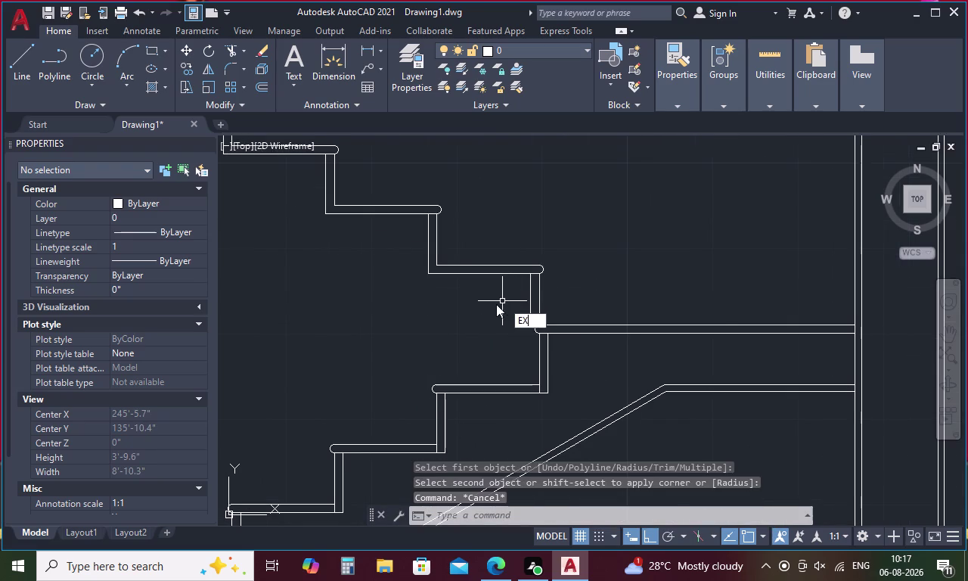
Start and cancel an initial extend attempt while repositioning the staircase view.
key(space)
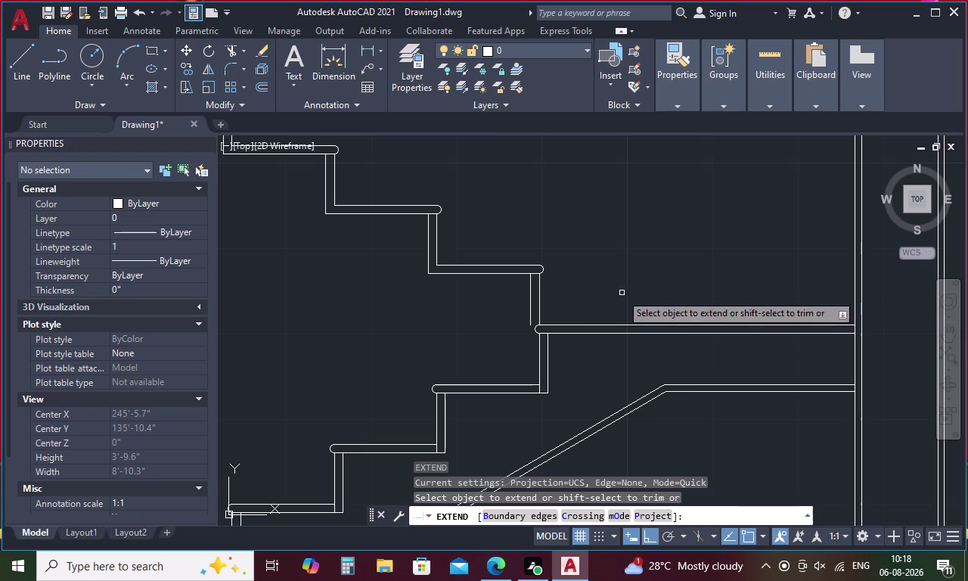
click(552, 327)
scroll(down, 3)
middle_drag(564, 267, 600, 266)
key(Escape)
Extend the first four short riser lines down to their treads with EX.
text(EX)
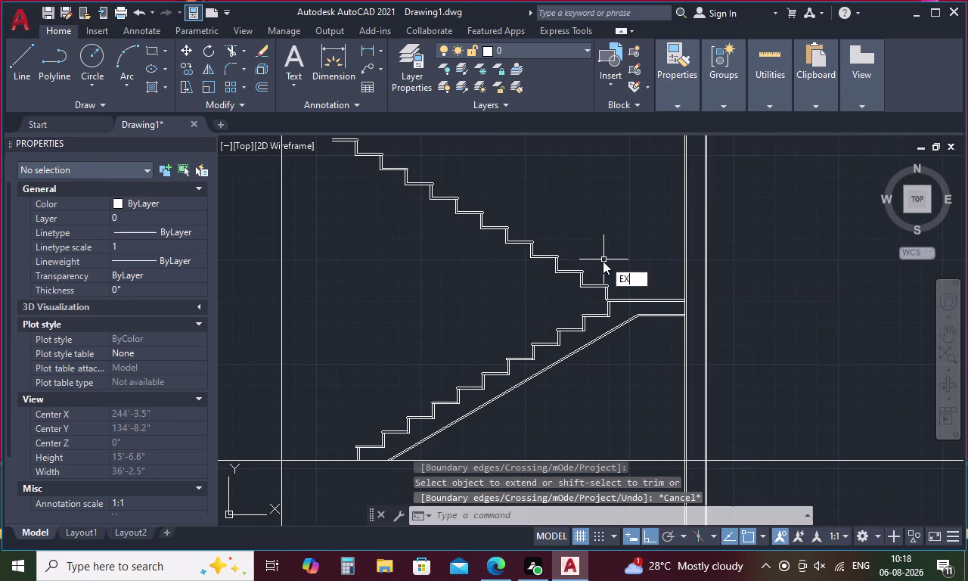
key(space)
scroll(up, 3)
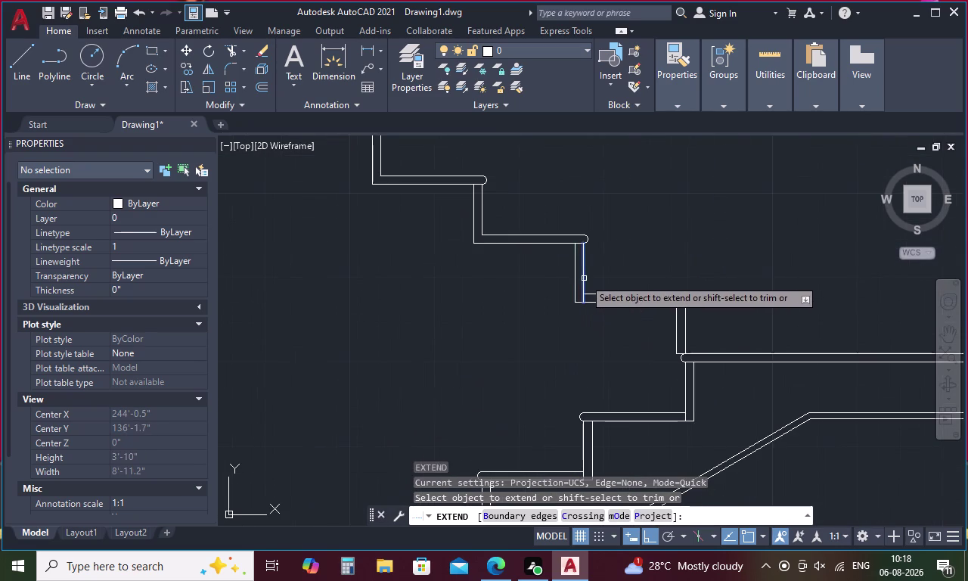
click(584, 278)
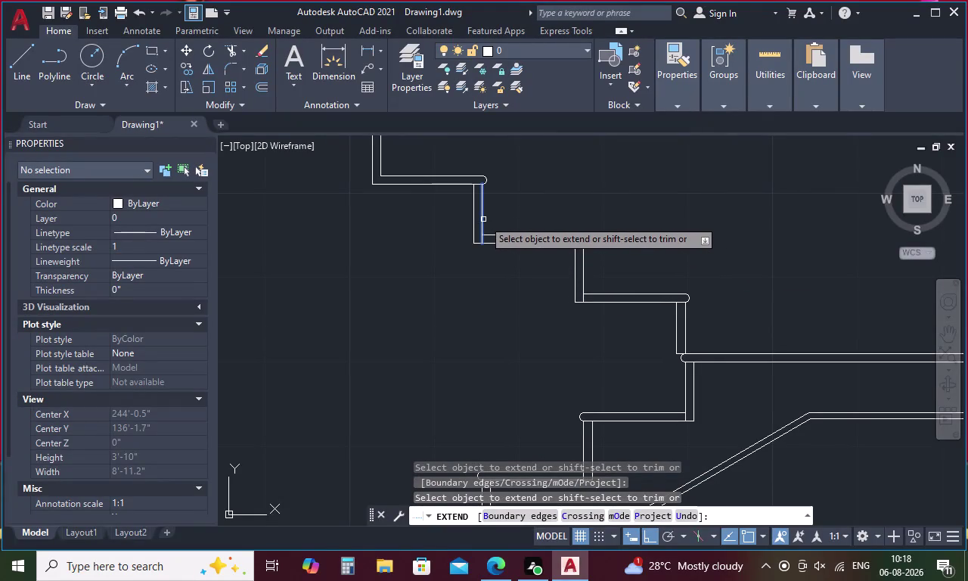
click(484, 219)
middle_drag(440, 214, 612, 322)
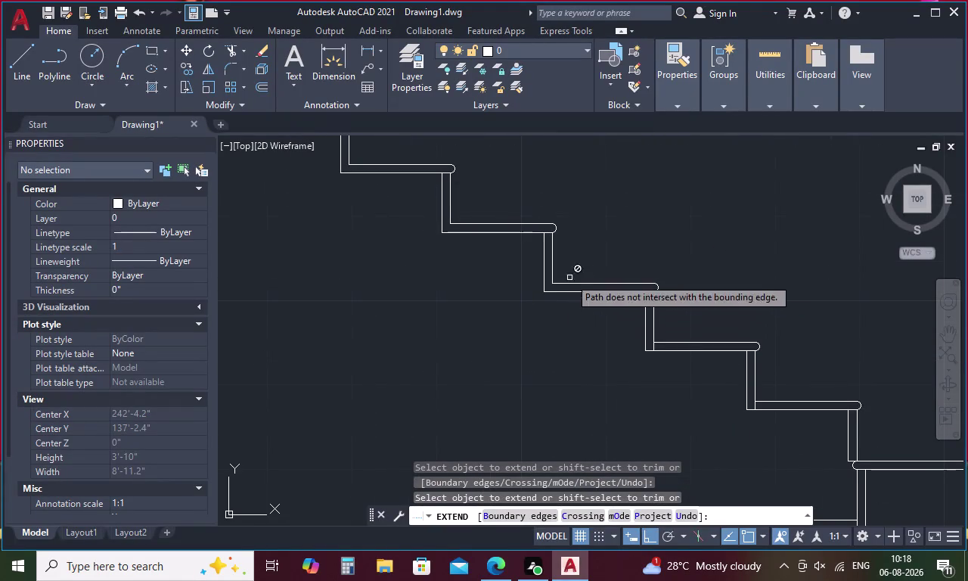
click(552, 271)
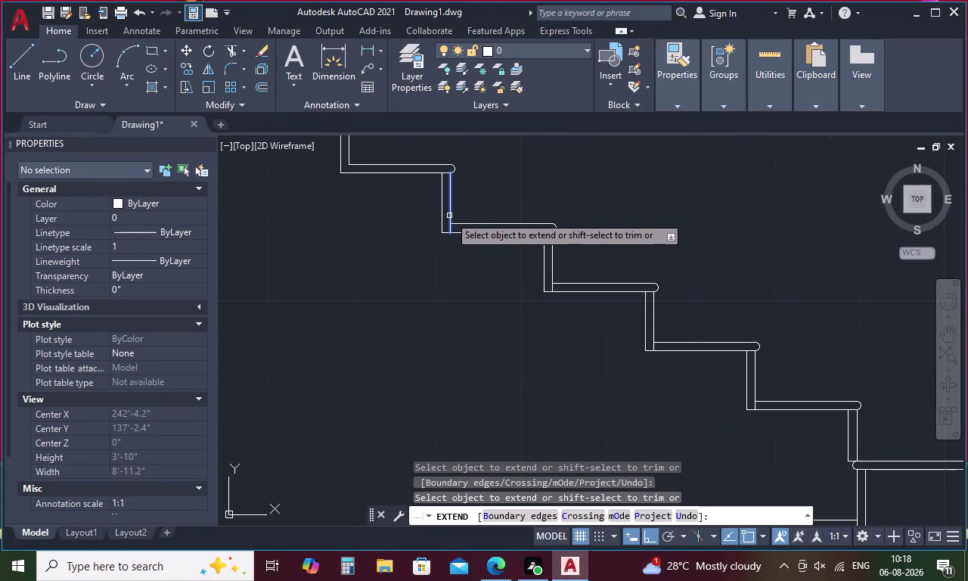
click(449, 216)
Extend the remaining upper-flight risers to the treads below them.
middle_drag(475, 204, 637, 307)
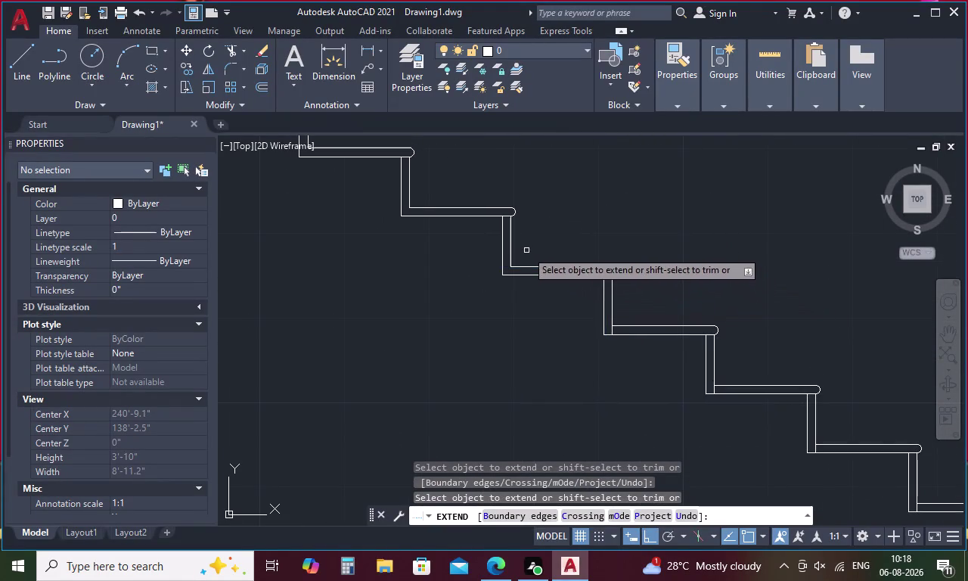
click(509, 244)
middle_drag(529, 233, 692, 290)
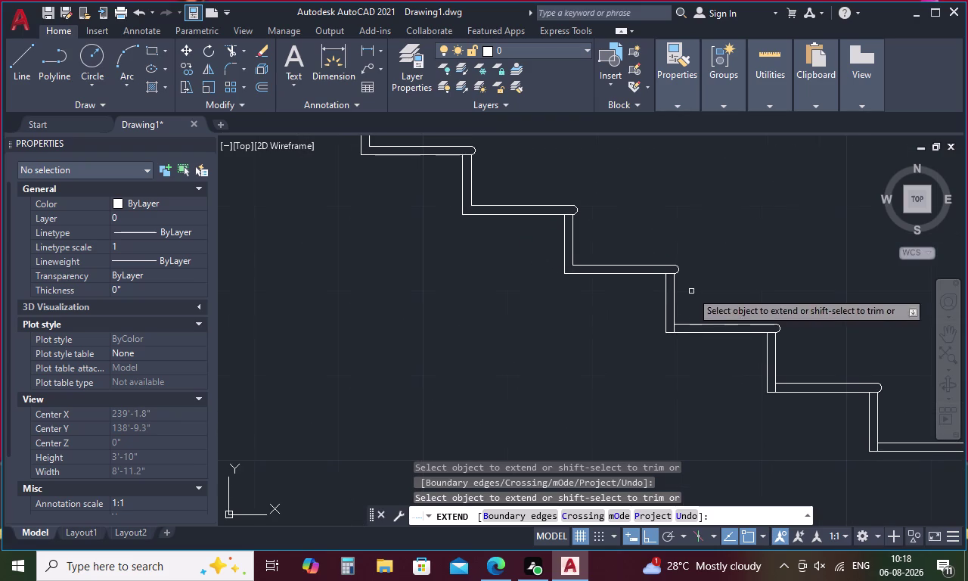
click(572, 252)
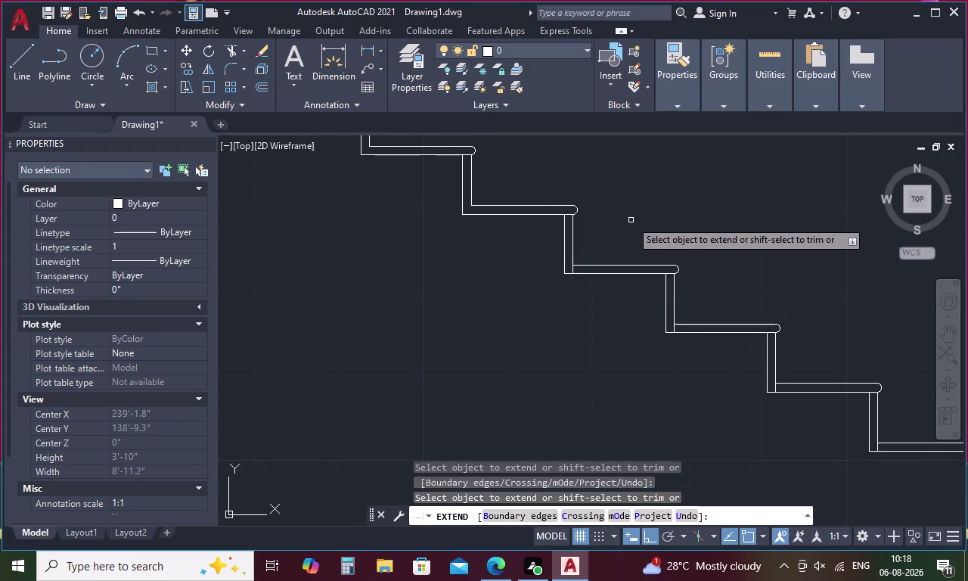
middle_drag(641, 237, 762, 331)
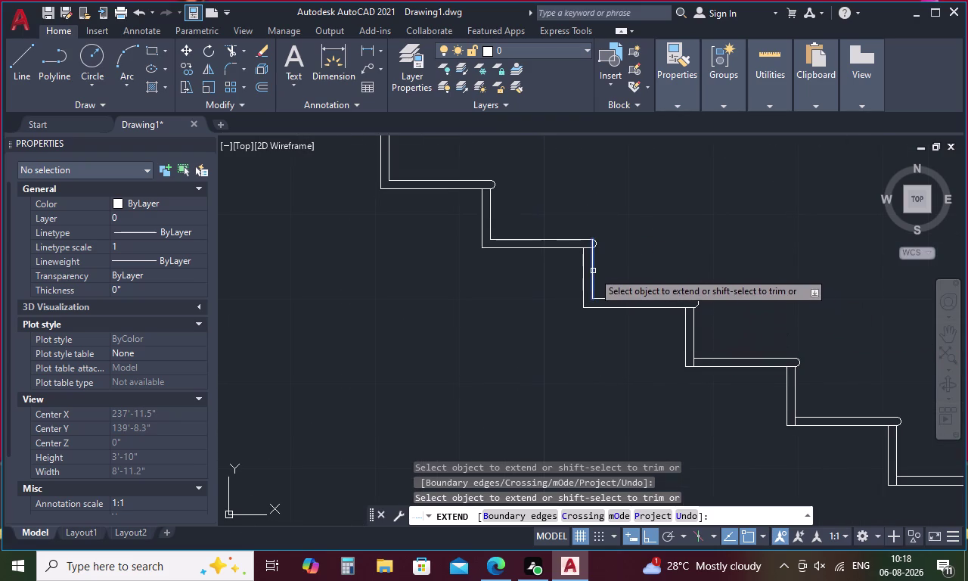
click(593, 279)
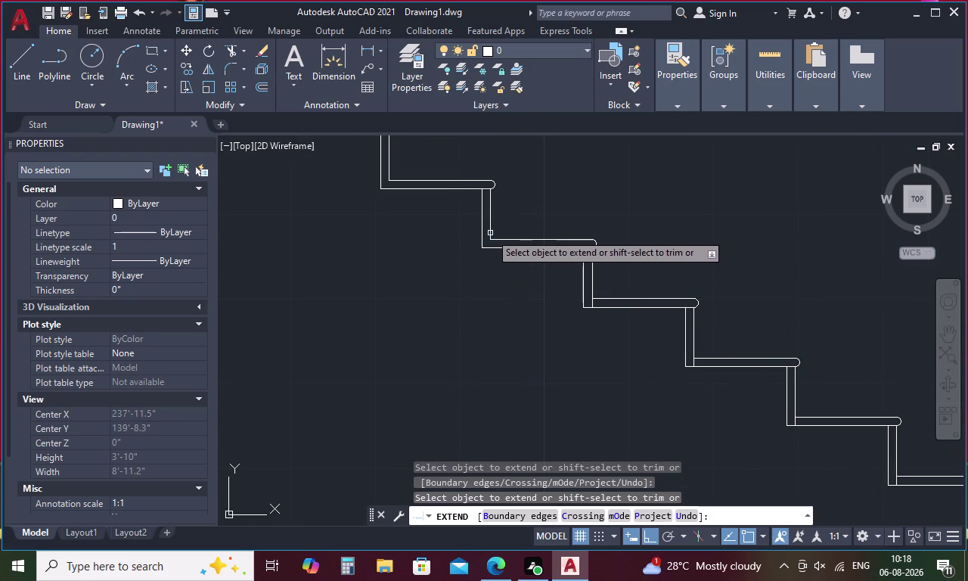
click(489, 233)
middle_drag(542, 207, 707, 331)
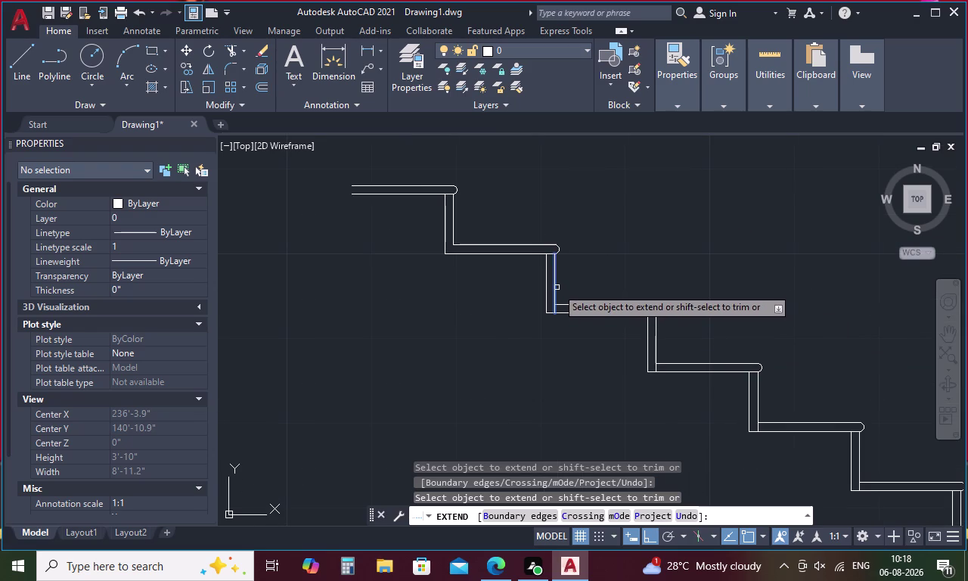
click(557, 287)
click(453, 232)
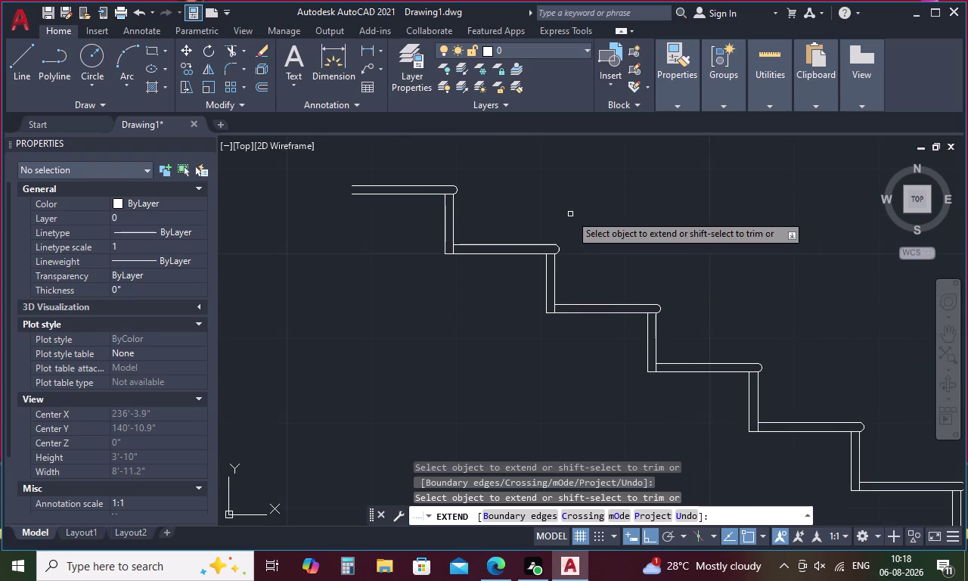
key(Escape)
scroll(down, 3)
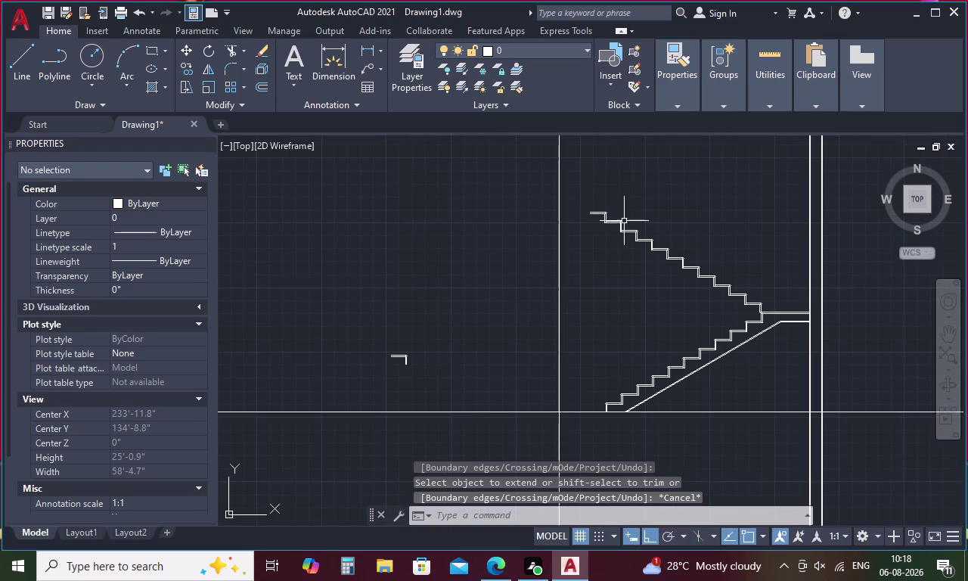
Extend both lines of the top tread left to the vertical wall line.
key(Escape)
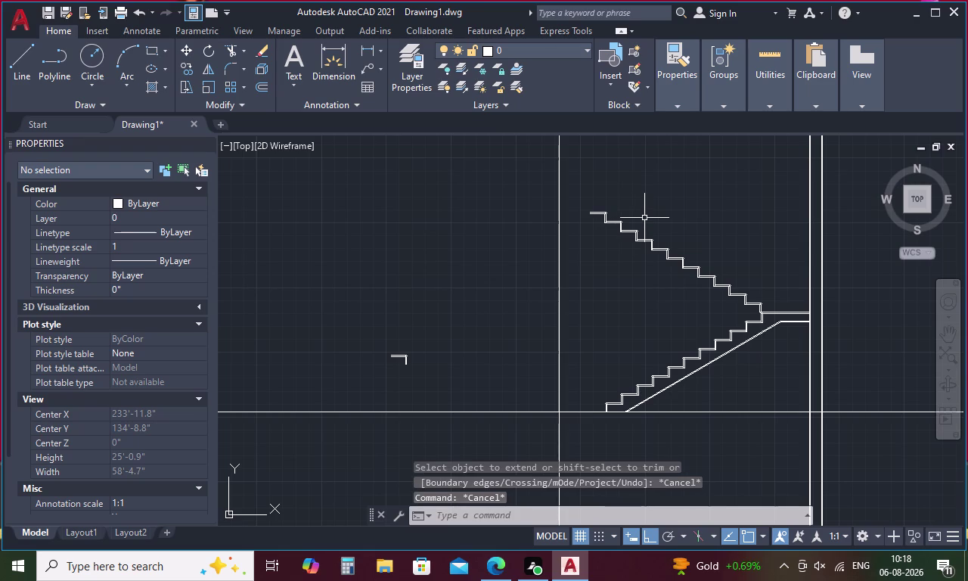
key(e)
text(X)
key(space)
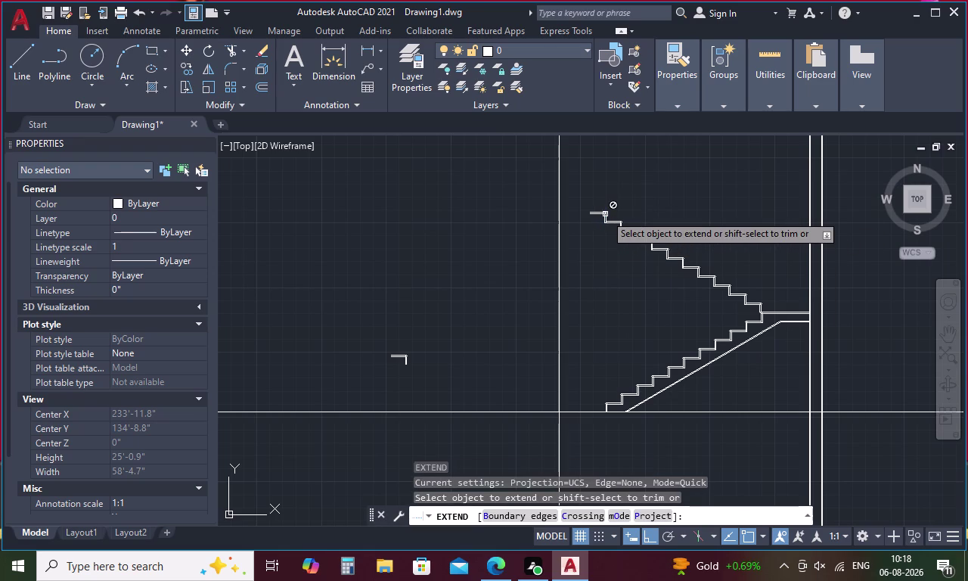
scroll(up, 3)
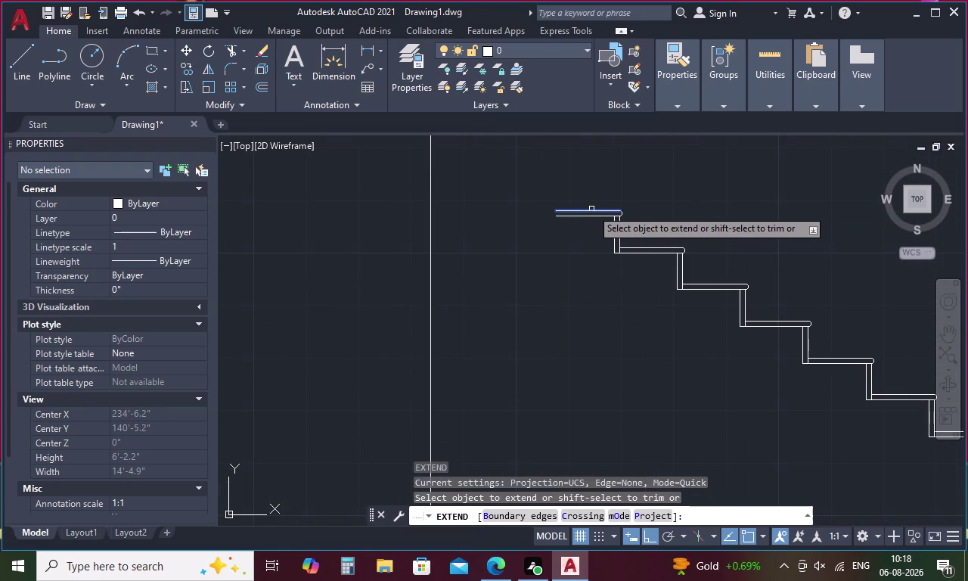
click(575, 210)
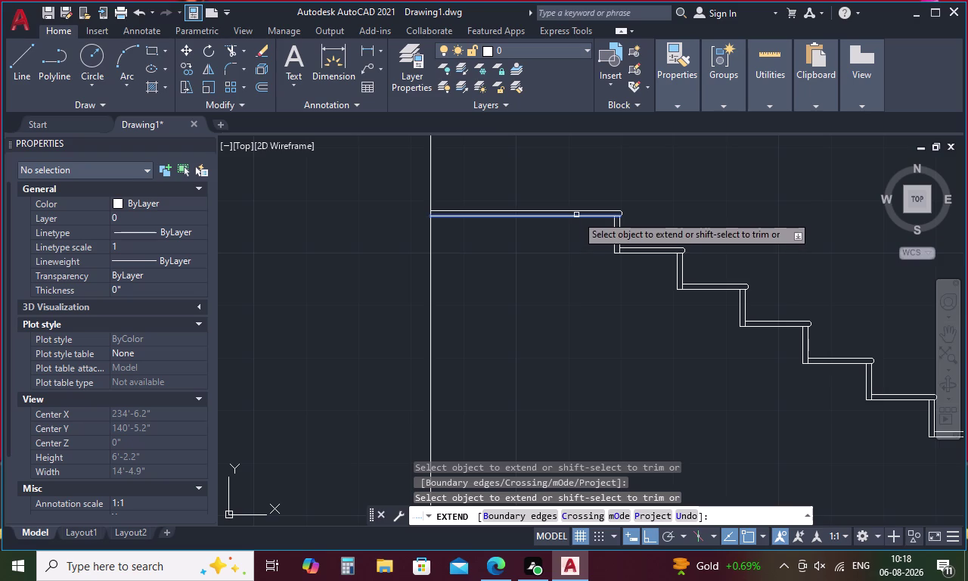
click(576, 215)
key(Escape)
key(l)
key(space)
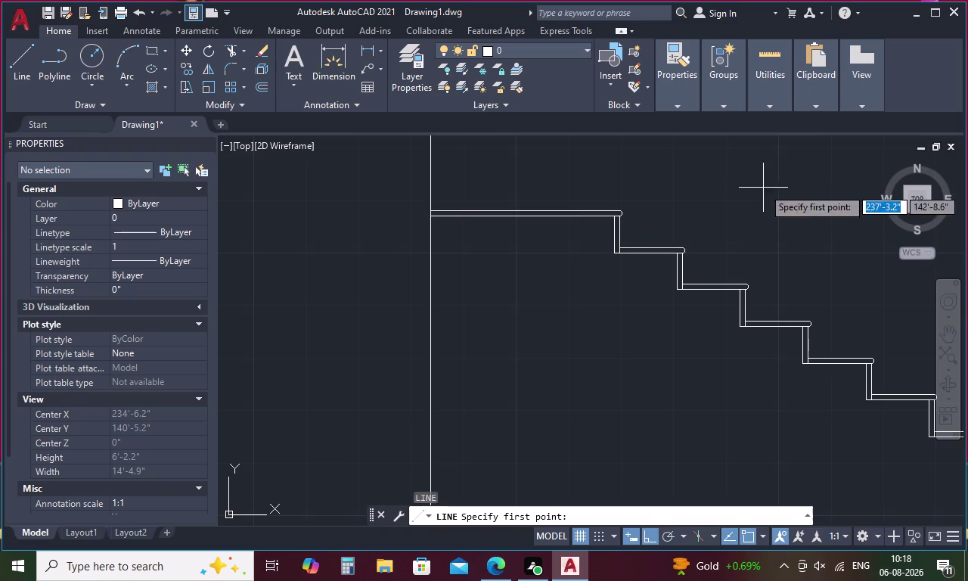
Draw a sloping underside line from the top step corner to the lower step corner.
scroll(up, 3)
click(605, 244)
scroll(down, 3)
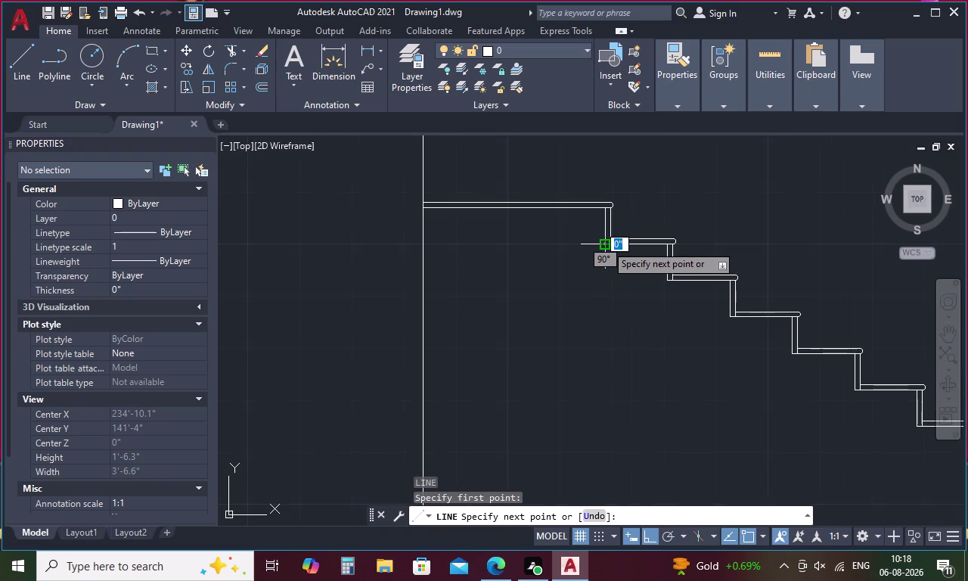
middle_drag(605, 244, 473, 214)
middle_drag(578, 266, 452, 221)
scroll(down, 3)
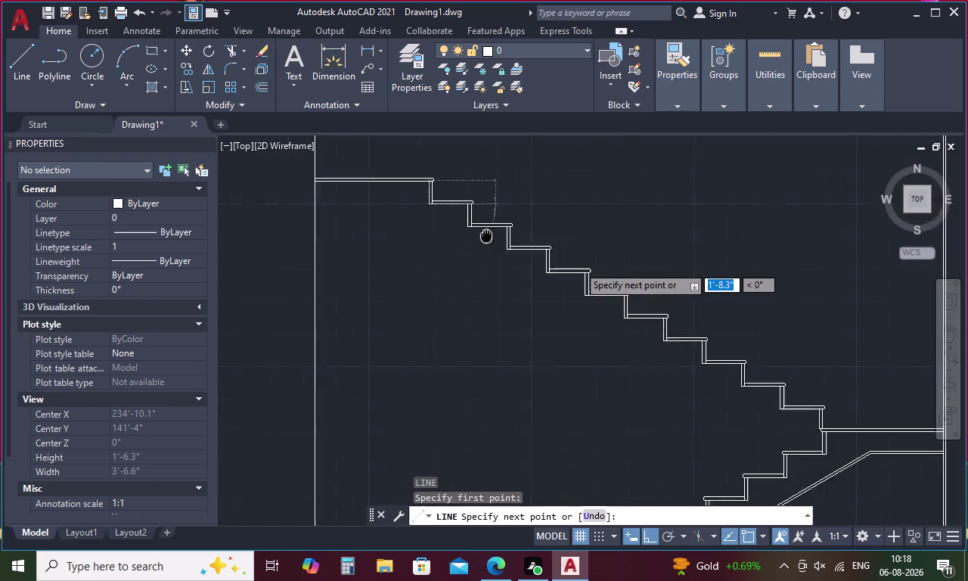
middle_drag(452, 222, 395, 198)
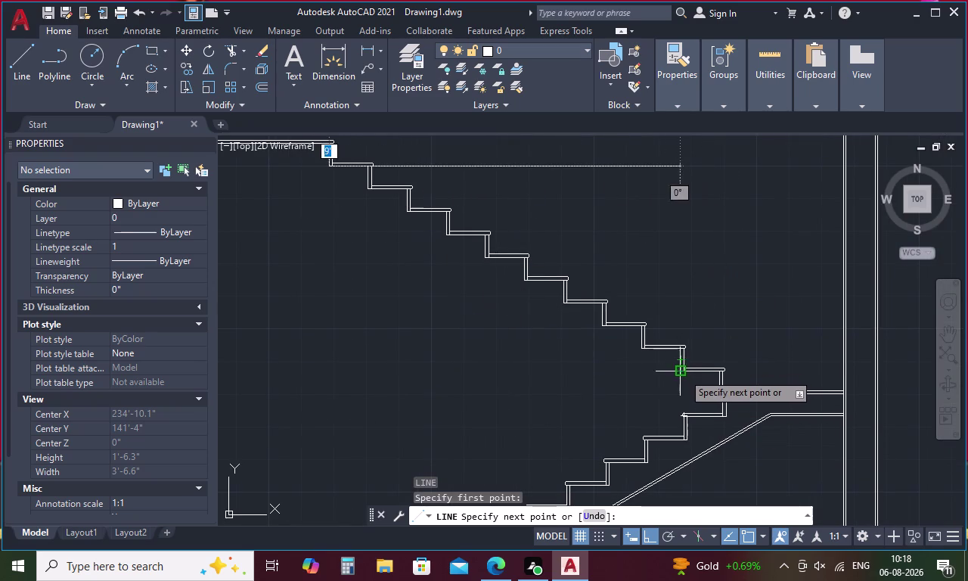
click(683, 373)
key(Escape)
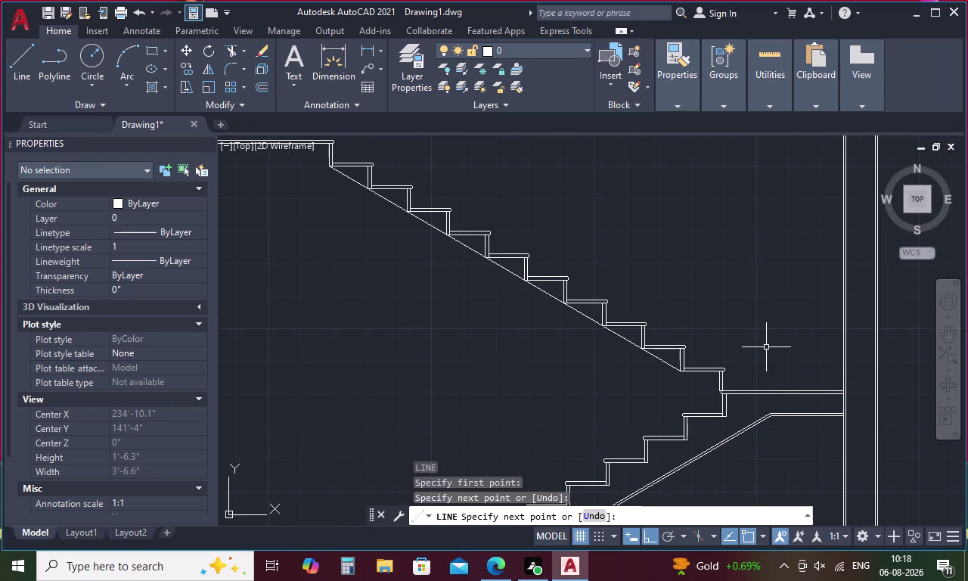
key(o)
key(space)
Offset the sloping underside line 6 inches below to give the slab thickness.
text(6)
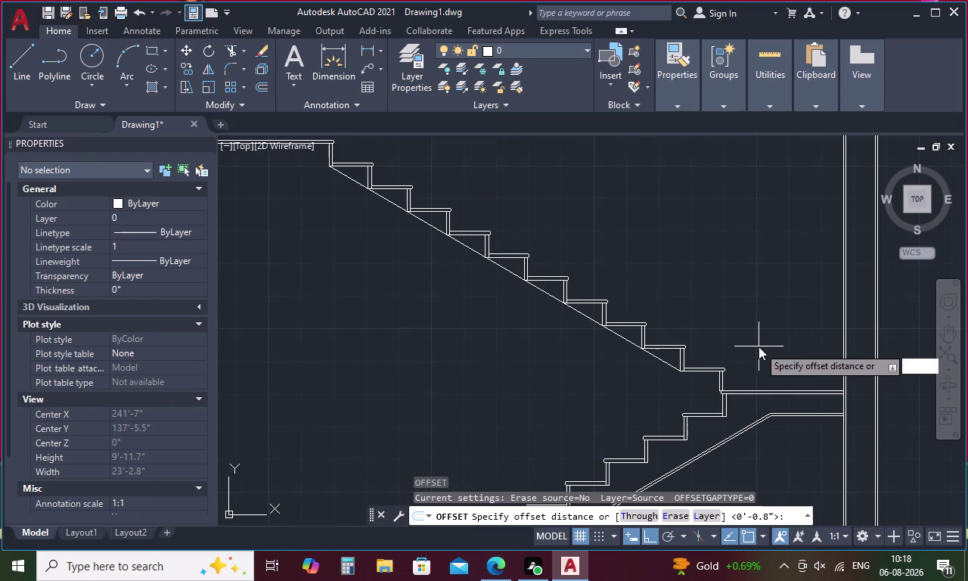
key(space)
click(630, 342)
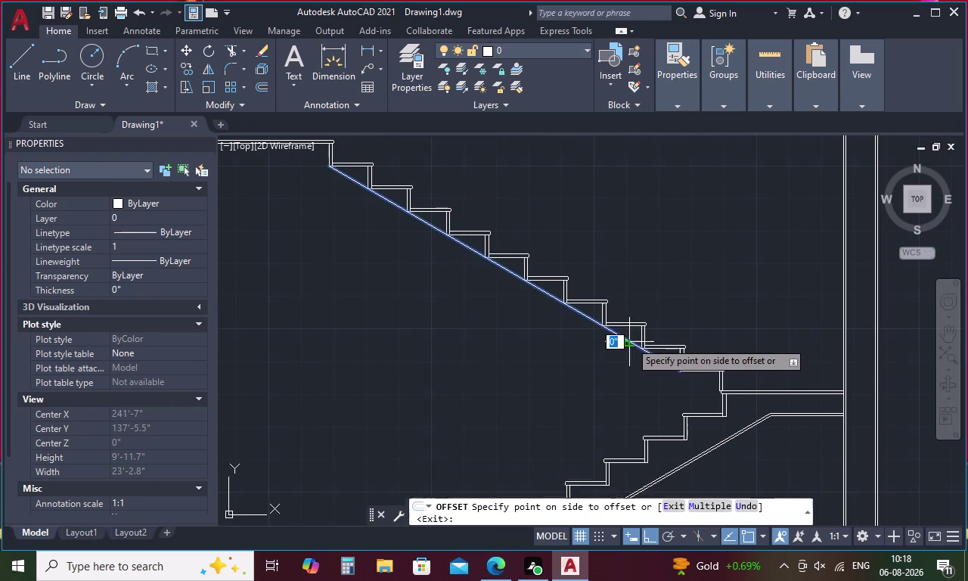
click(594, 358)
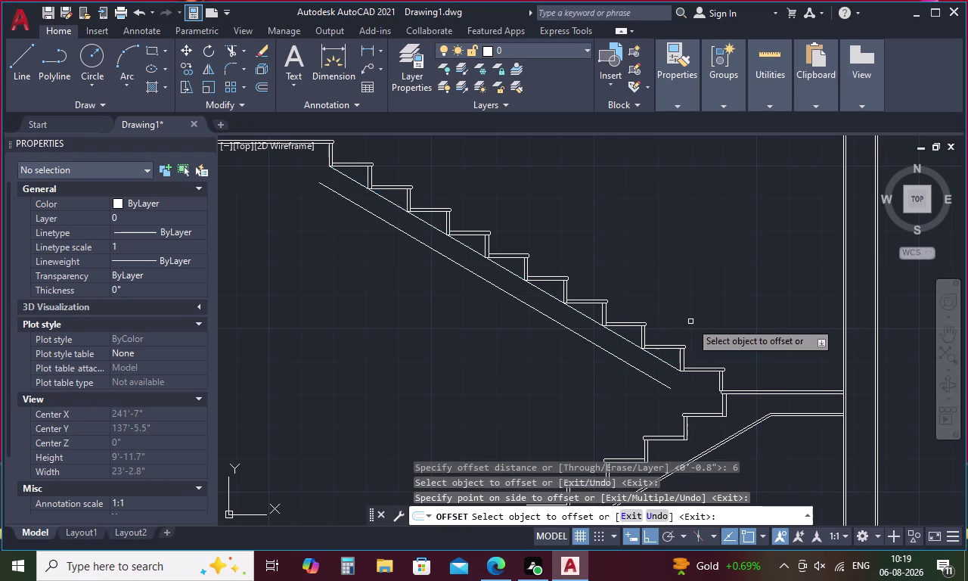
key(Escape)
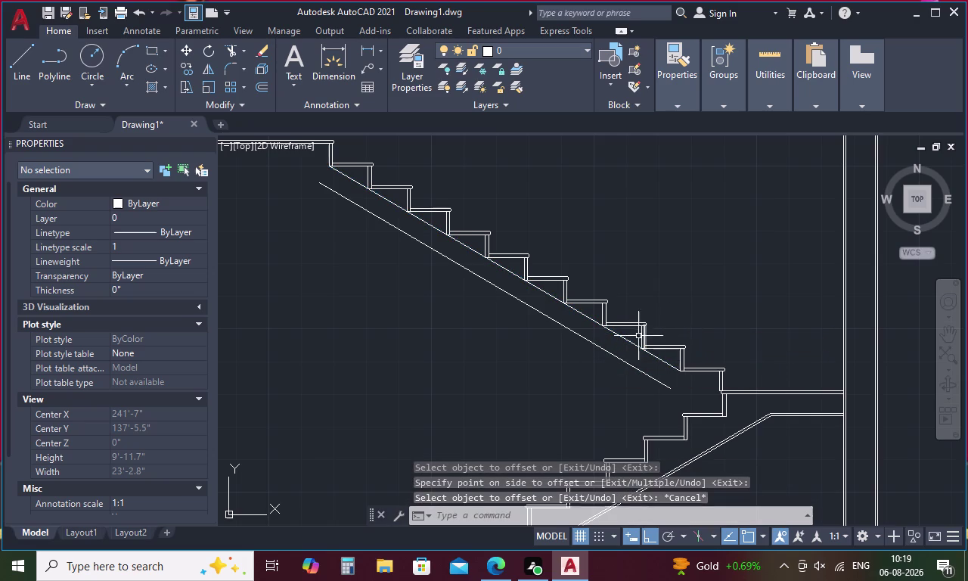
Try EXTEND, cancel it, and restart OFFSET at the 6-inch distance.
key(e)
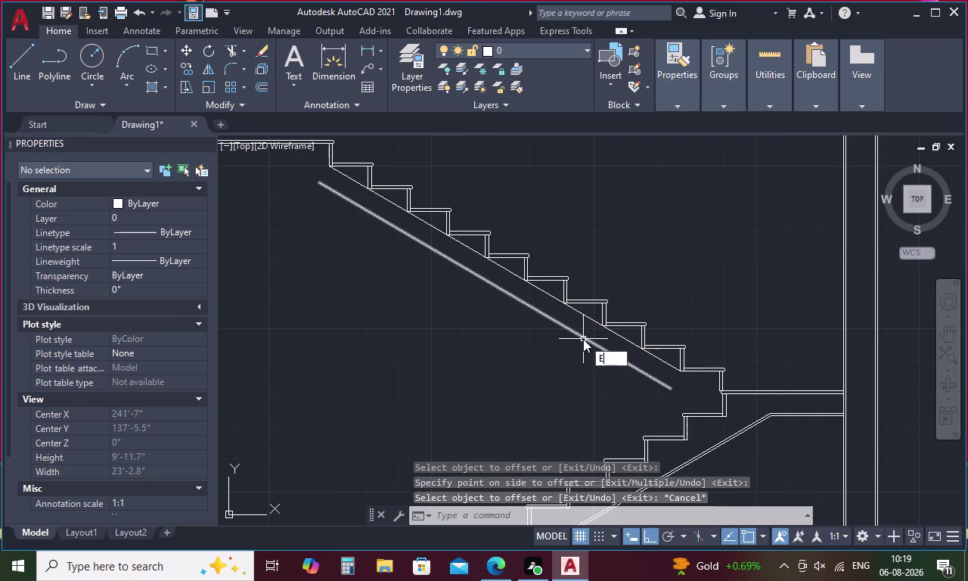
key(x)
key(space)
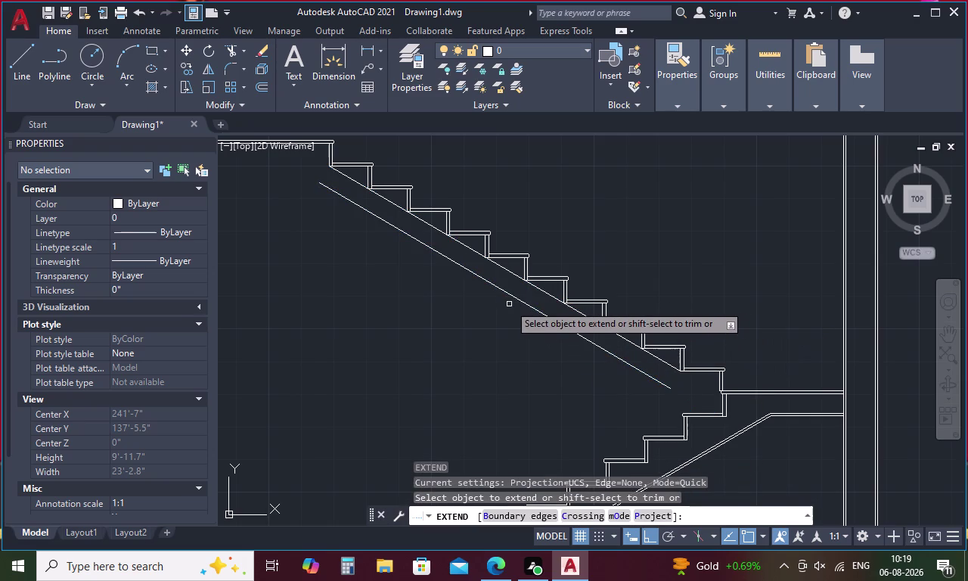
key(Escape)
key(o)
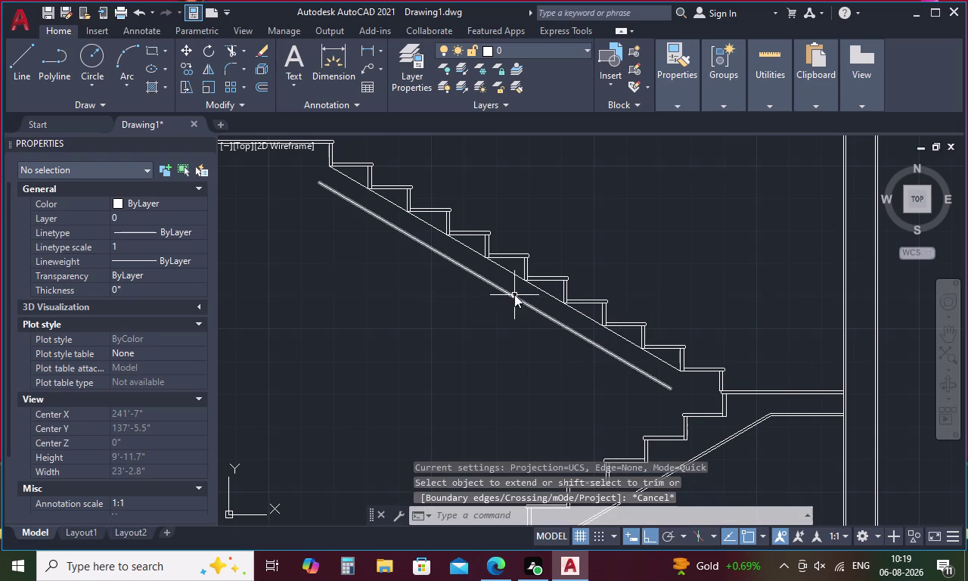
key(space)
key(space)
middle_drag(441, 304, 597, 344)
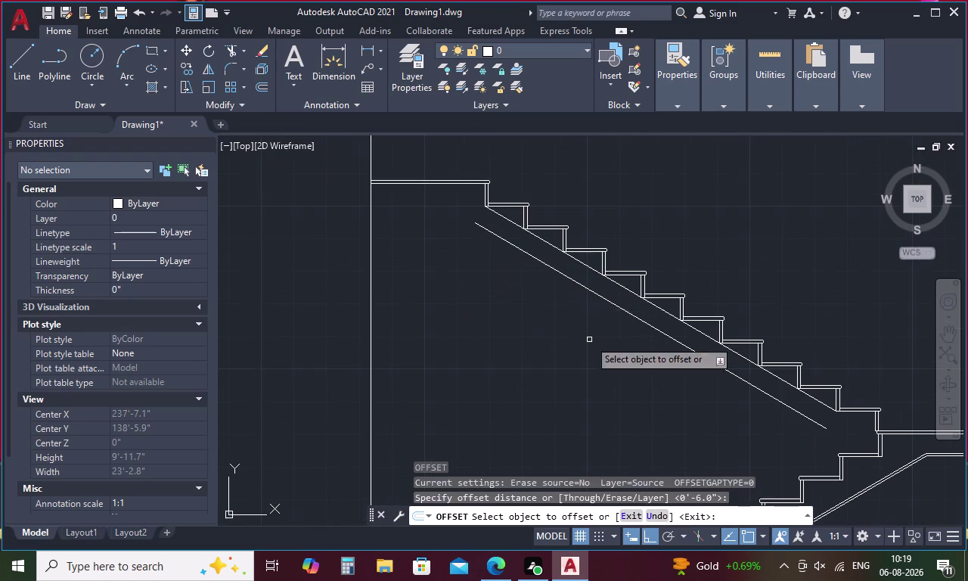
Offset the top landing line 6 inches below it for the landing slab.
click(447, 185)
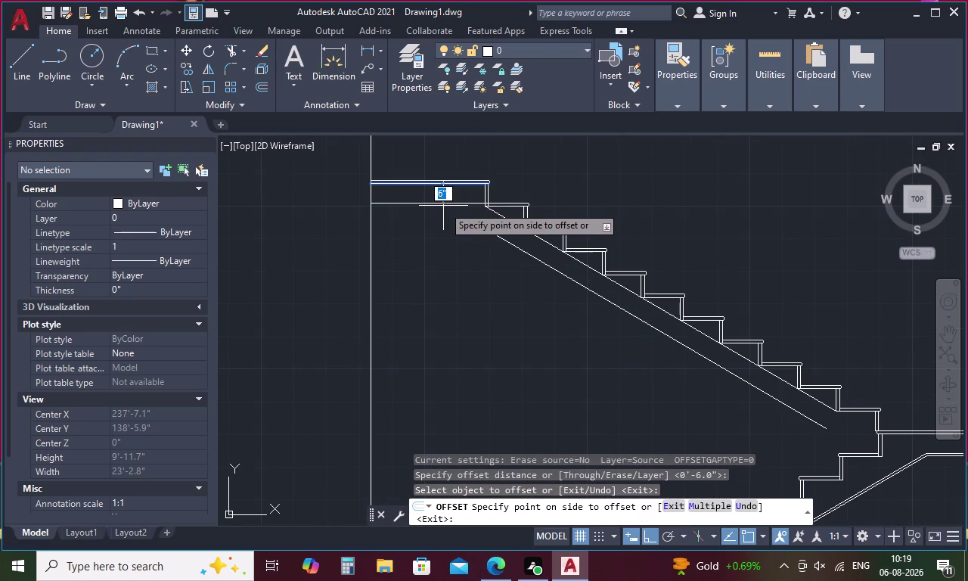
click(444, 206)
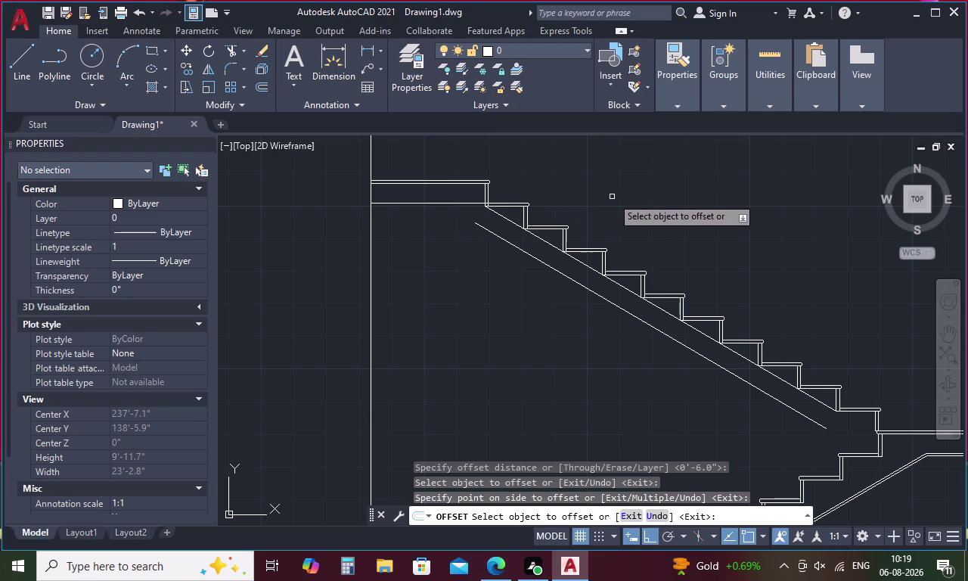
key(Escape)
Start and cancel EXTEND, then begin a new OFFSET.
text(E)
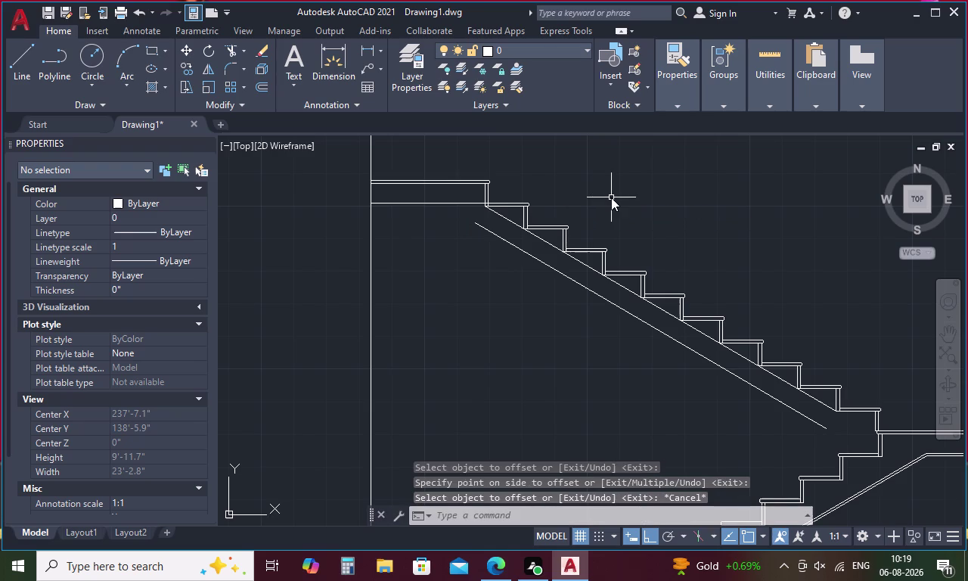
text(X)
key(space)
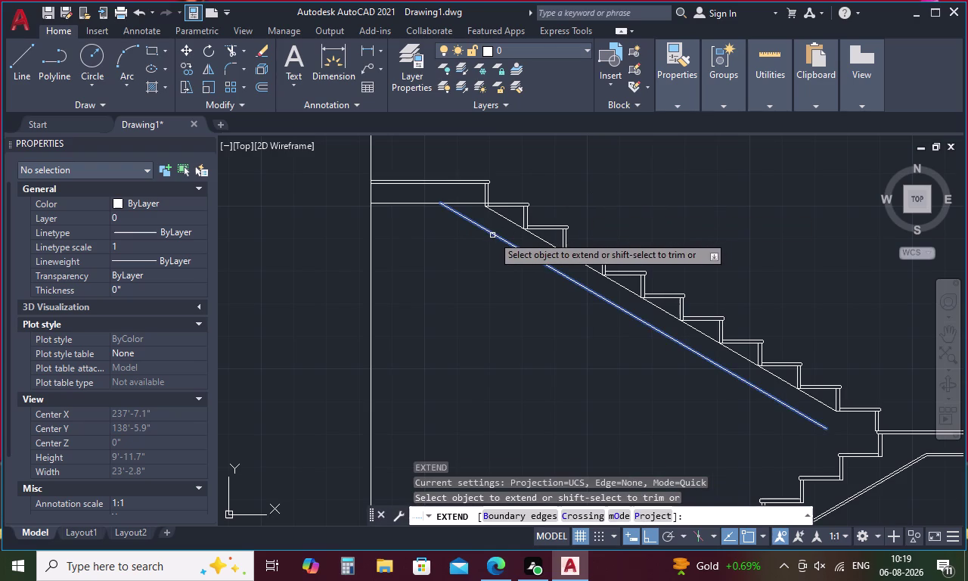
key(Escape)
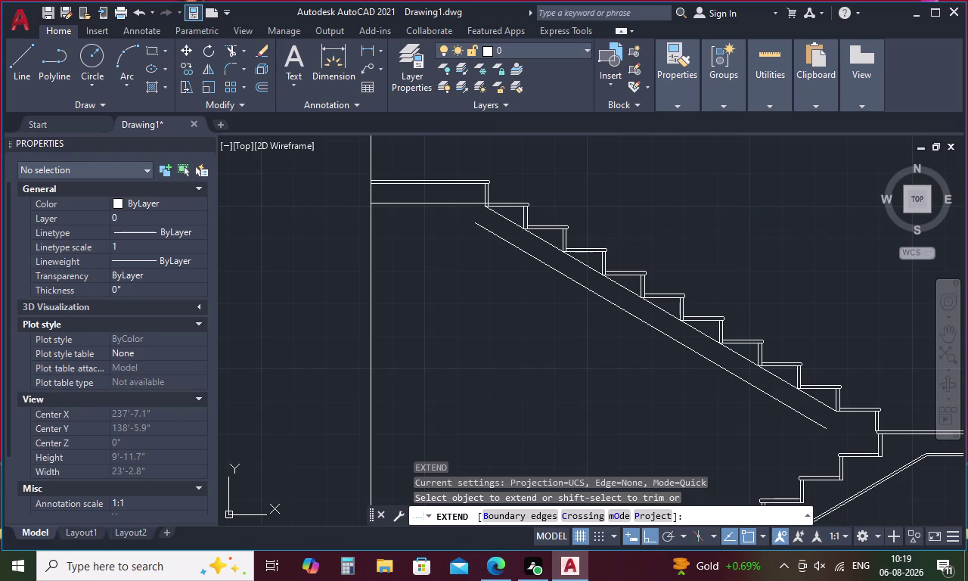
text(O)
key(space)
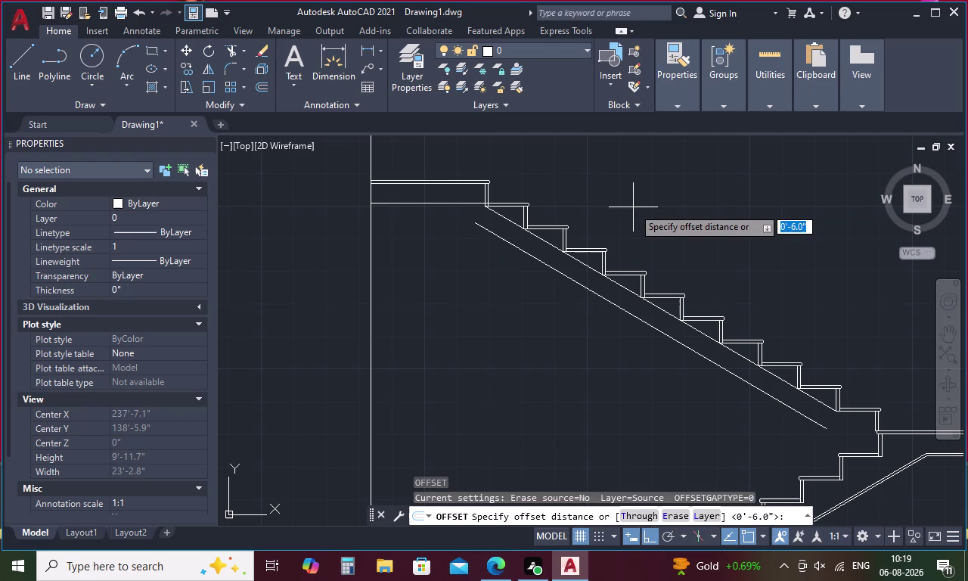
Offset the lower and upper stringer lines by 0.75 inch.
key(period)
text(75)
key(space)
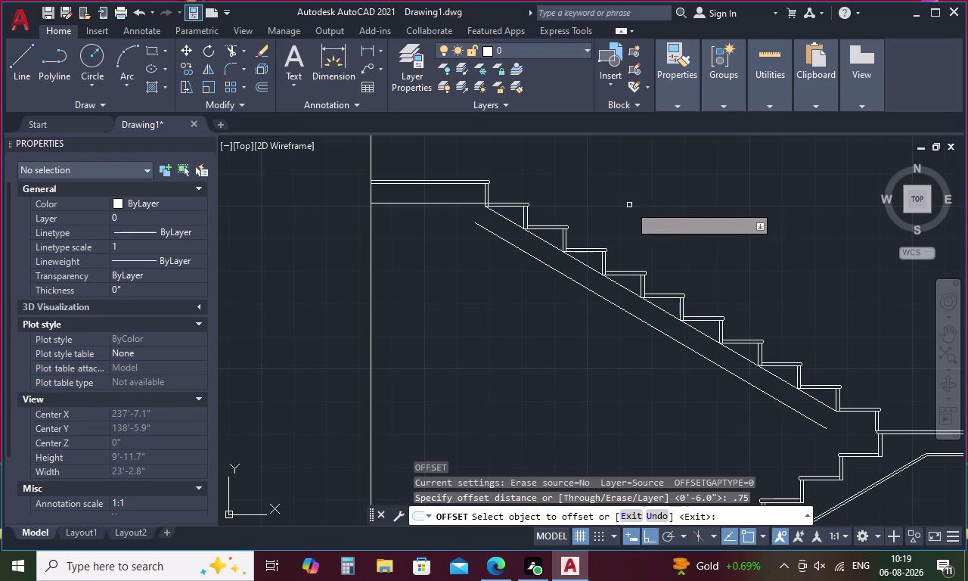
click(528, 255)
click(506, 264)
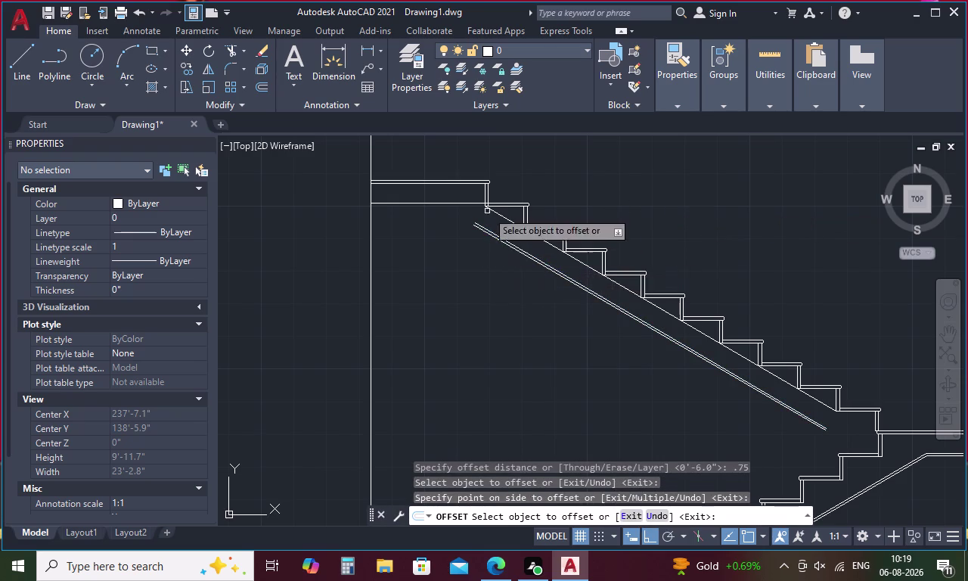
drag(462, 203, 456, 209)
click(453, 215)
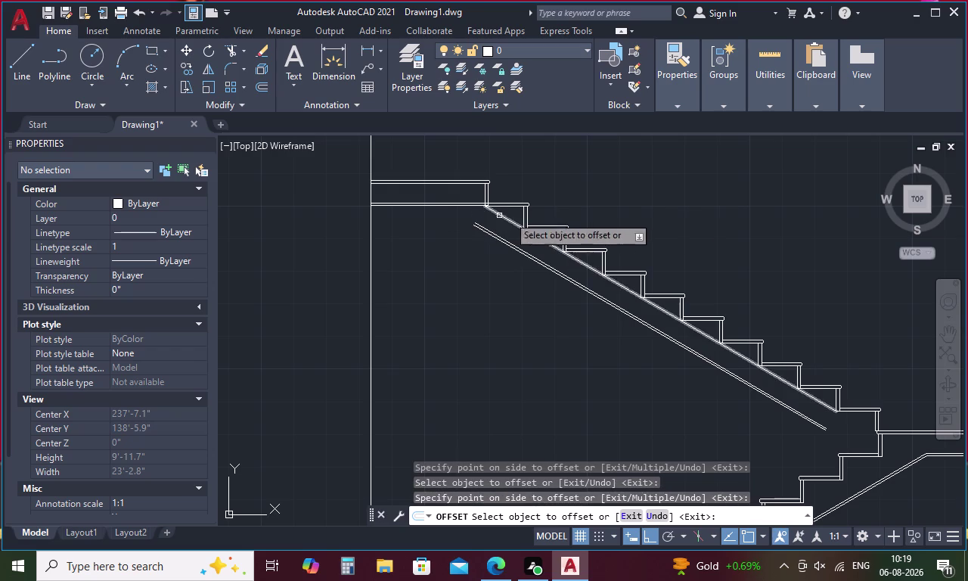
key(Escape)
key(e)
text(X)
key(space)
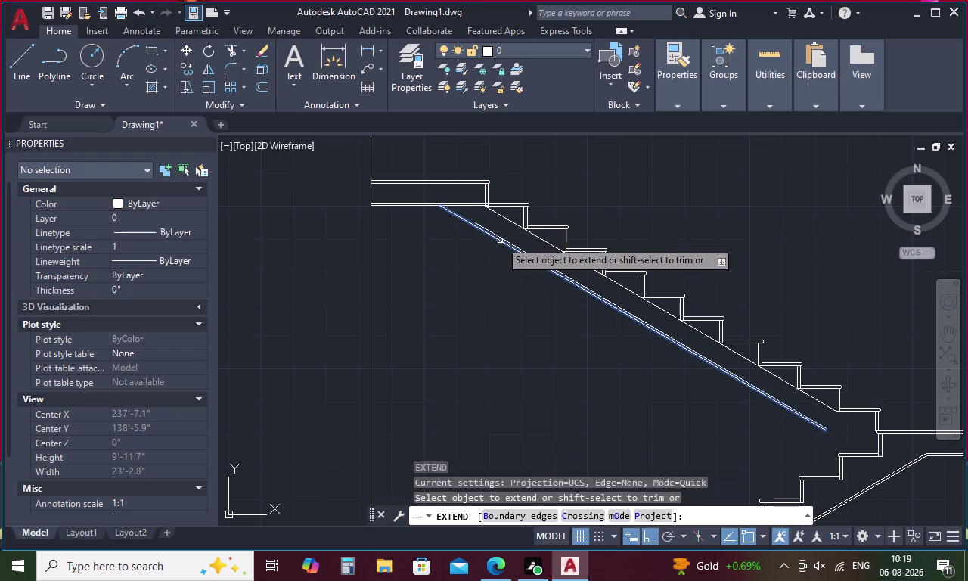
Extend the four stringer lines up to the landing, undoing an extra corner extension.
click(499, 239)
click(497, 235)
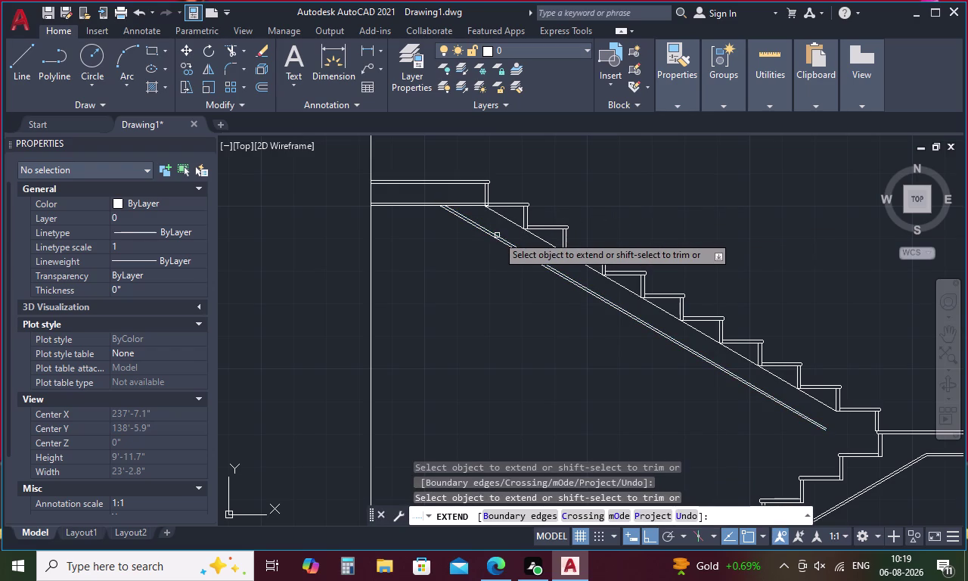
scroll(up, 3)
click(447, 209)
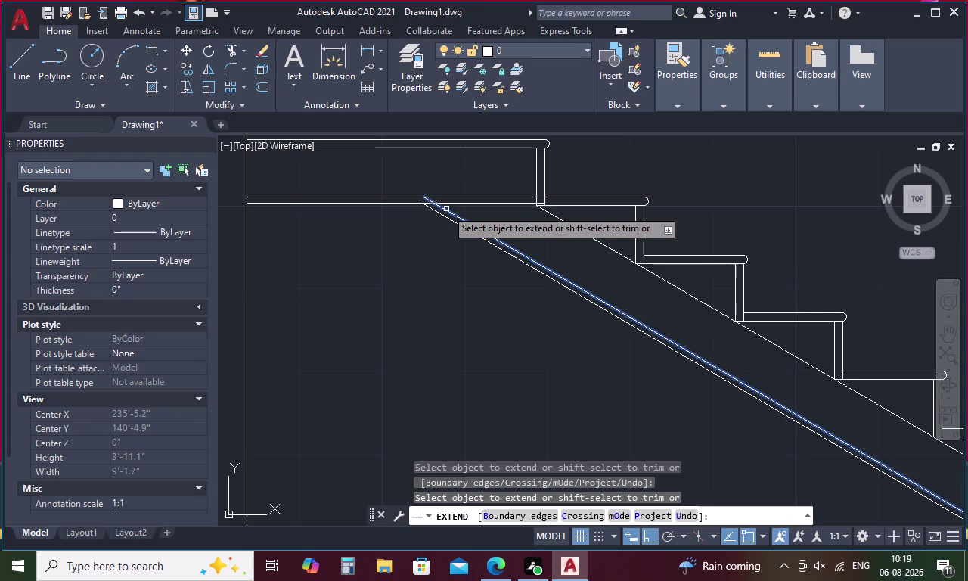
click(440, 212)
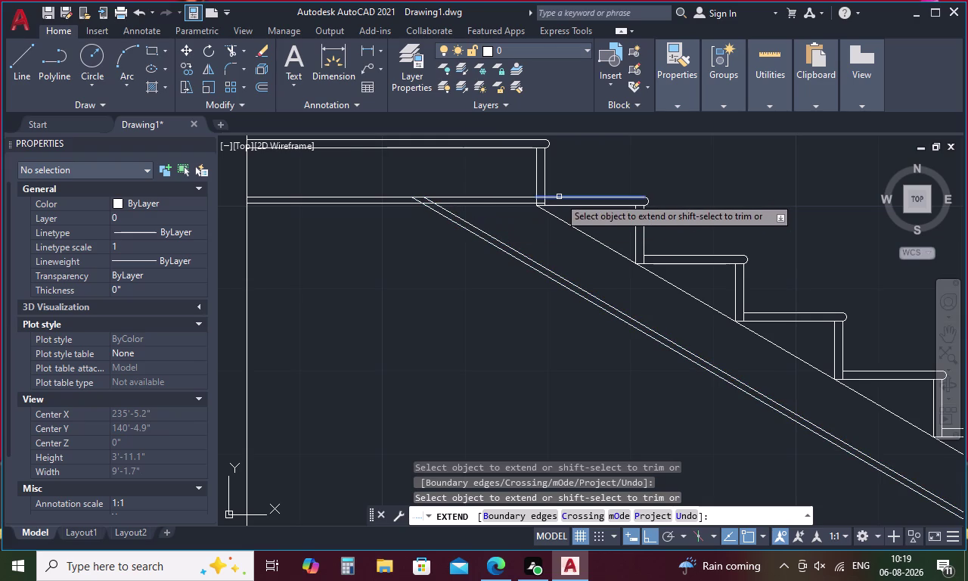
scroll(up, 3)
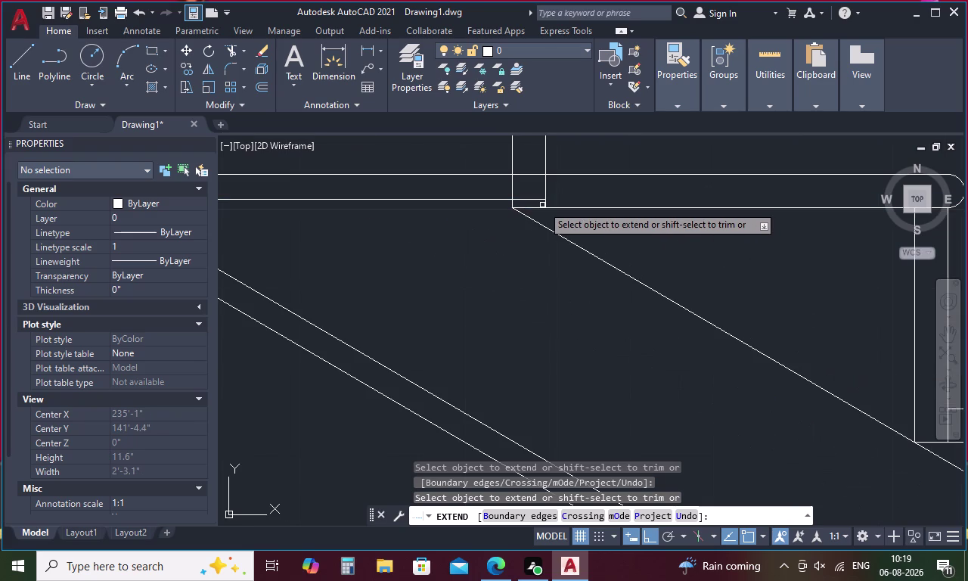
click(540, 200)
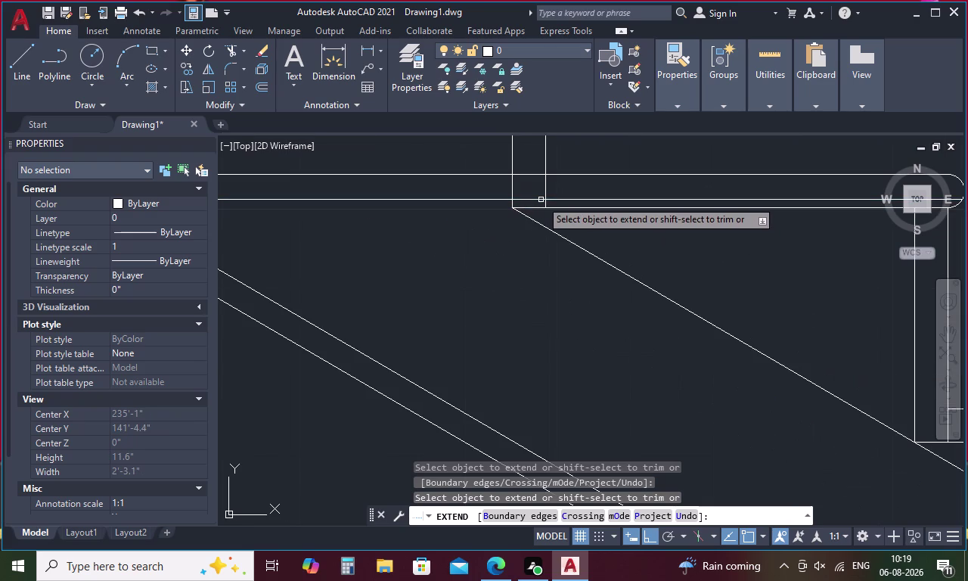
key(ctrl+z)
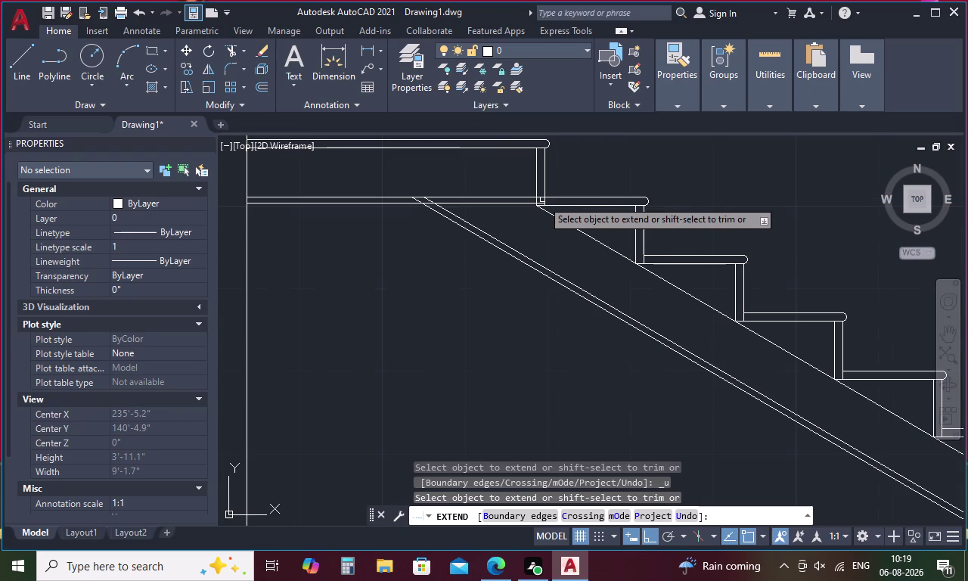
key(Escape)
Trim the overhanging stringer stubs at the landing corner with TR.
text(TR)
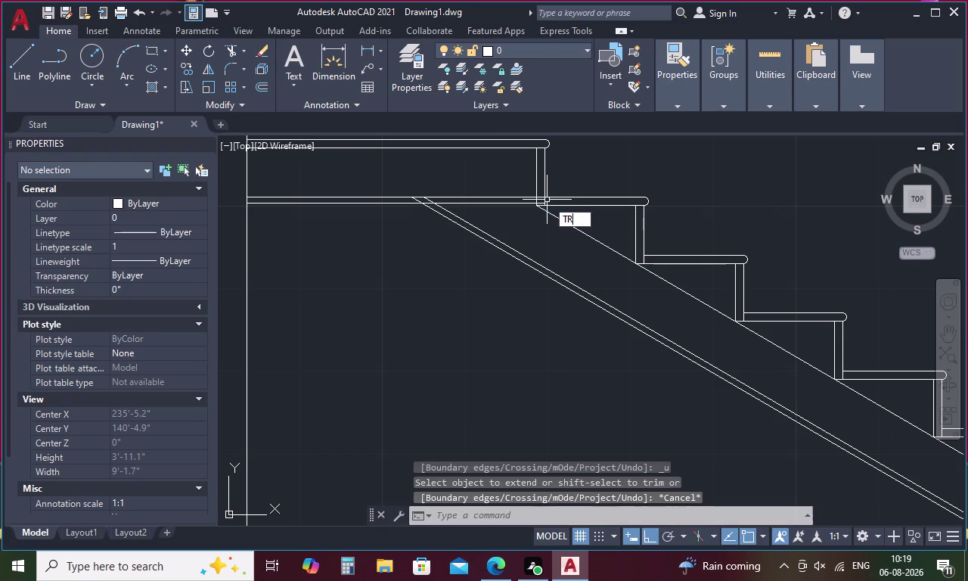
key(space)
scroll(up, 3)
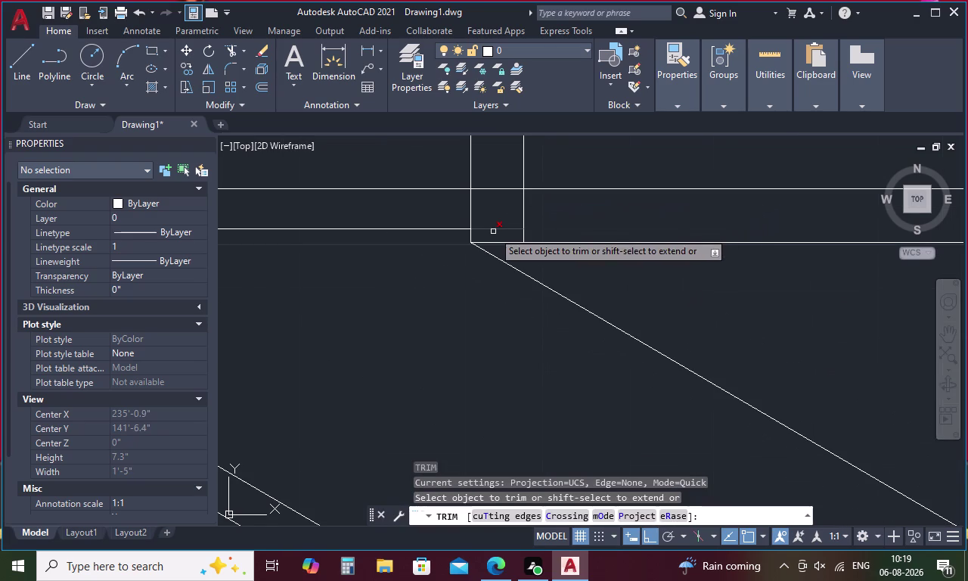
click(497, 228)
scroll(down, 3)
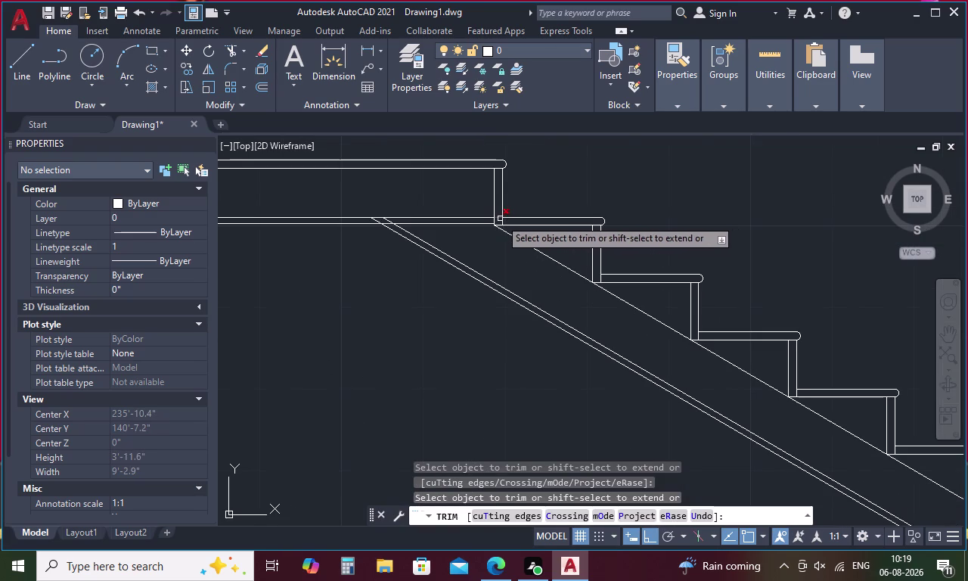
scroll(up, 3)
click(495, 210)
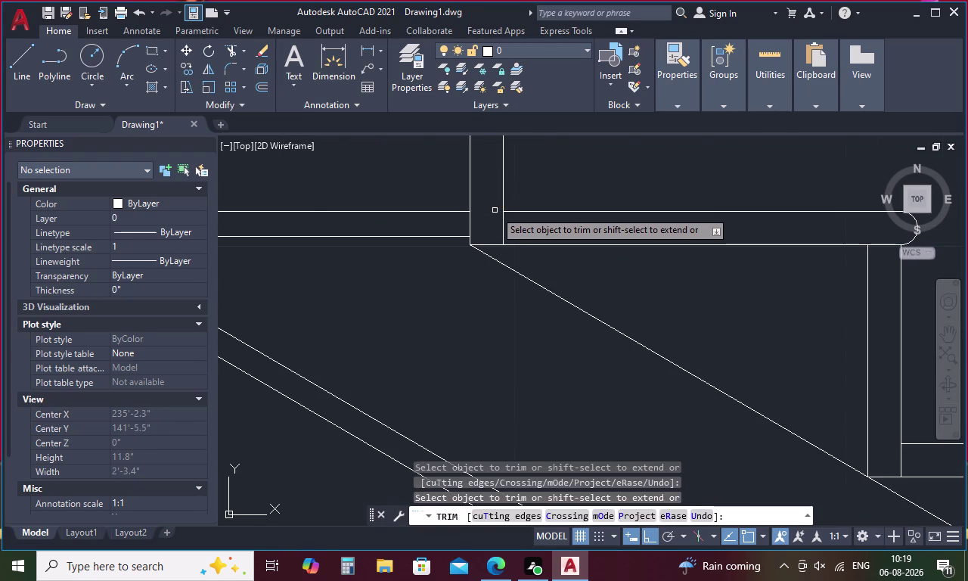
scroll(down, 3)
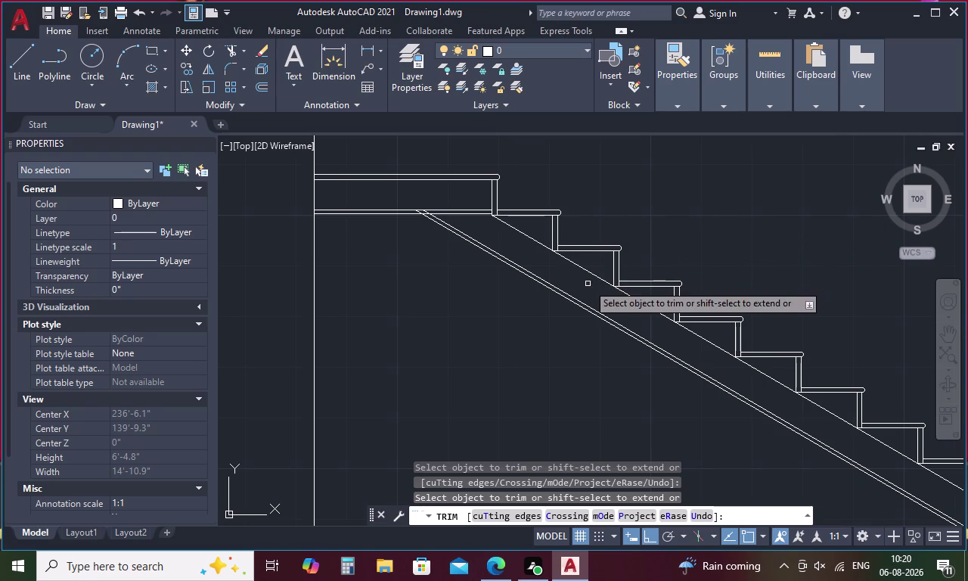
key(Escape)
Fence-trim the line ends near the landing and trim leftover pieces beneath it.
key(space)
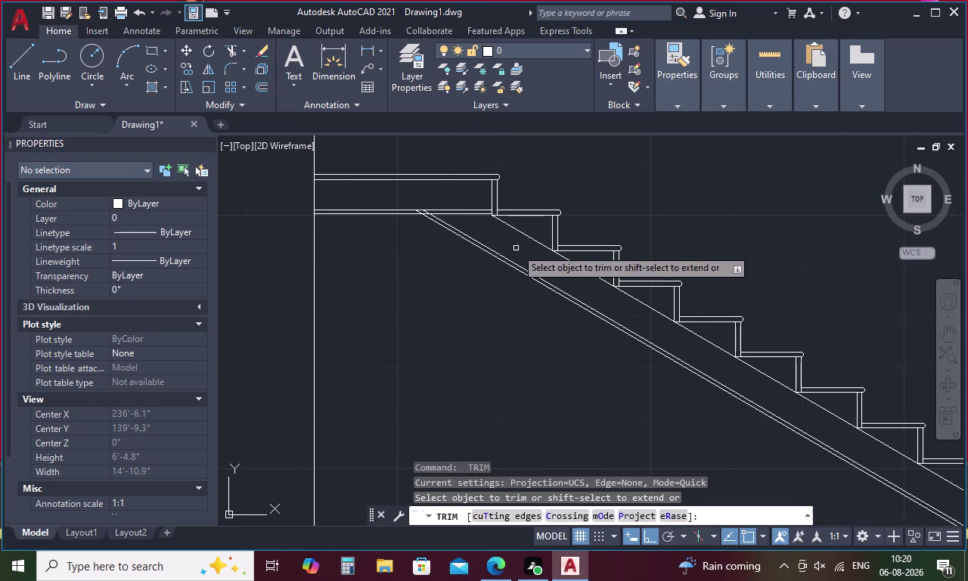
drag(459, 200, 458, 216)
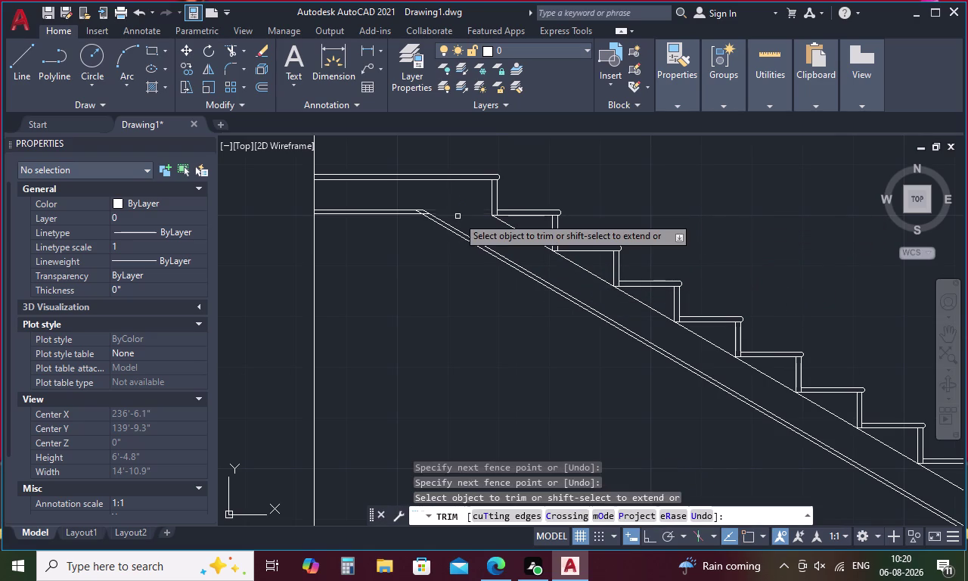
scroll(up, 3)
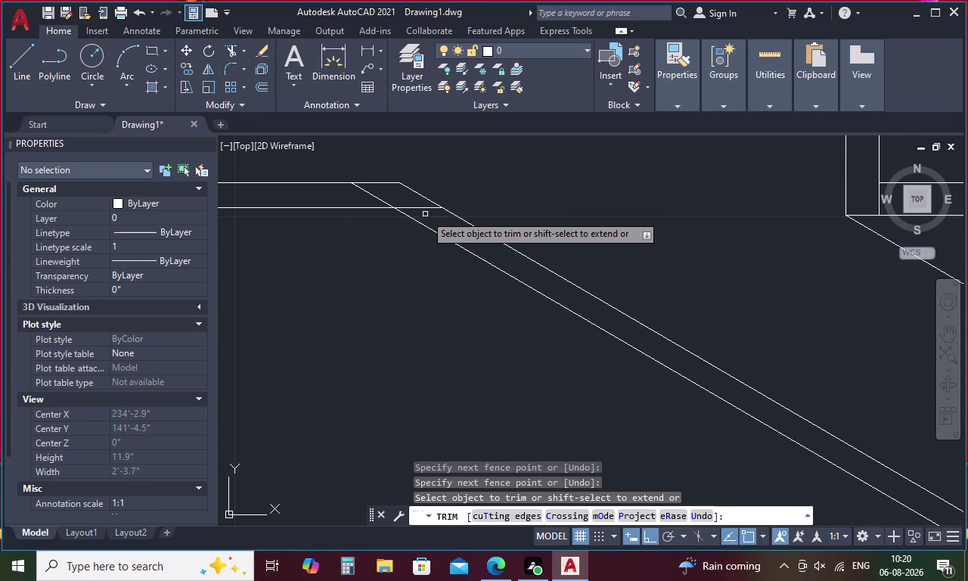
click(424, 207)
click(367, 195)
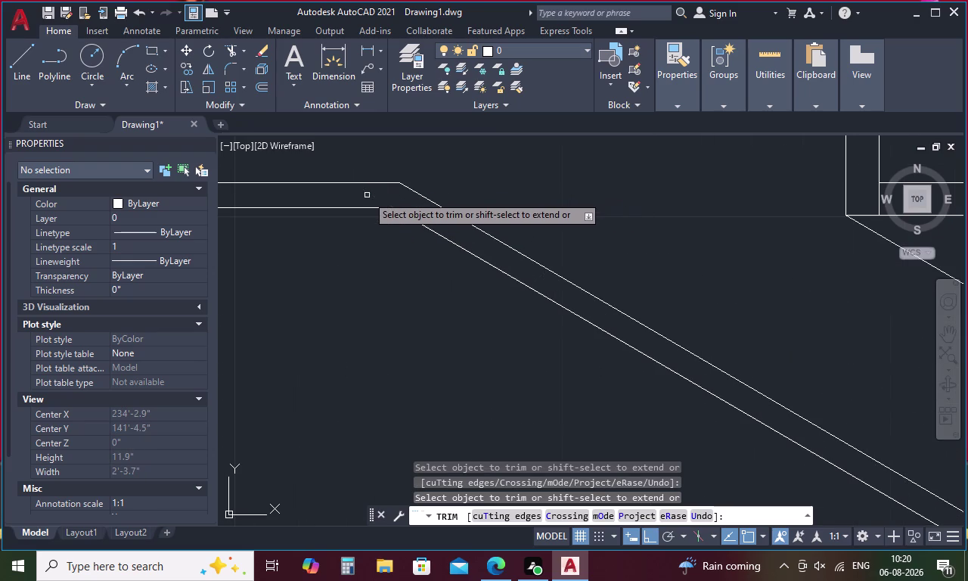
scroll(down, 3)
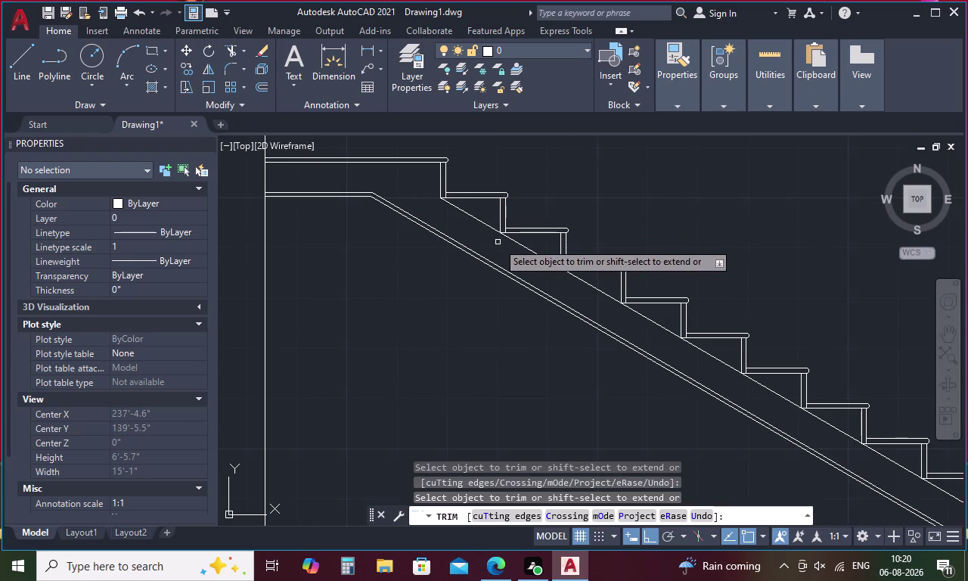
key(Escape)
Delete the extra sloping line under the treads.
click(507, 236)
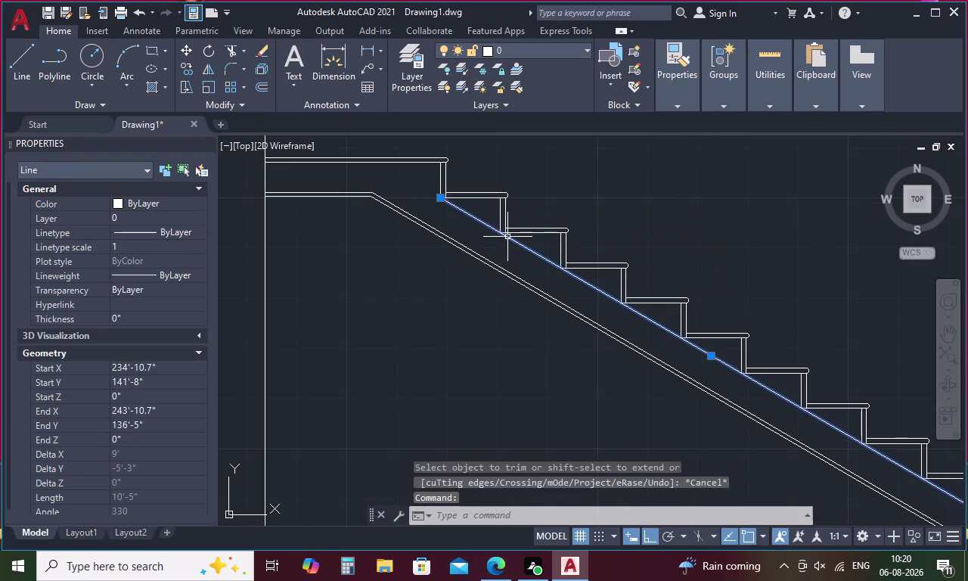
key(Delete)
scroll(down, 3)
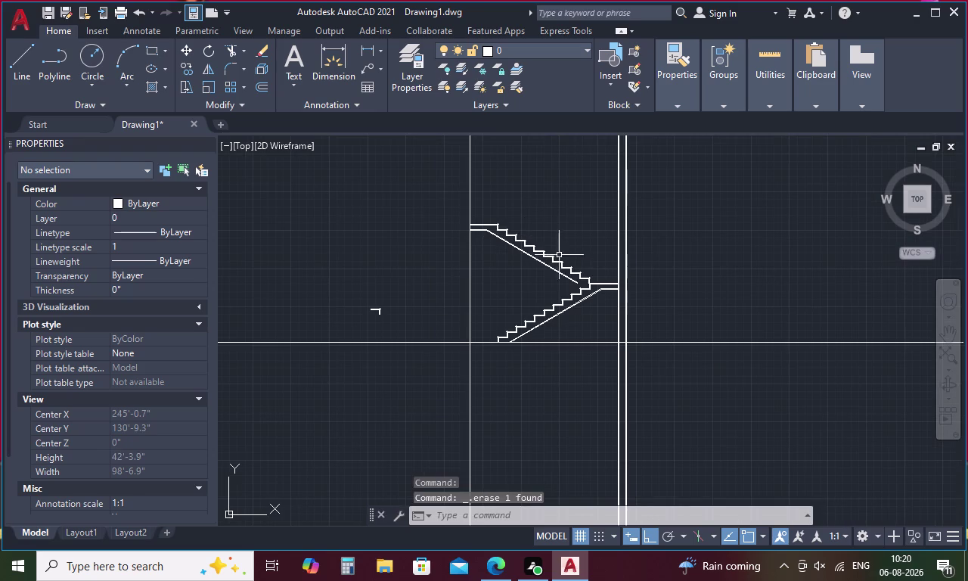
Extend the upper flight's sloping underside lines to meet the lower flight's line.
key(Escape)
key(e)
text(X)
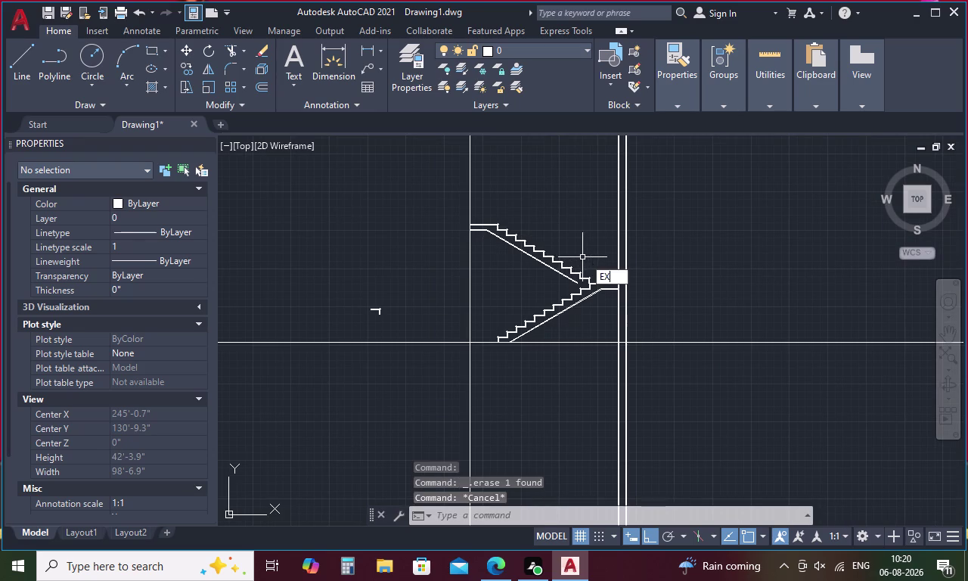
key(space)
scroll(up, 3)
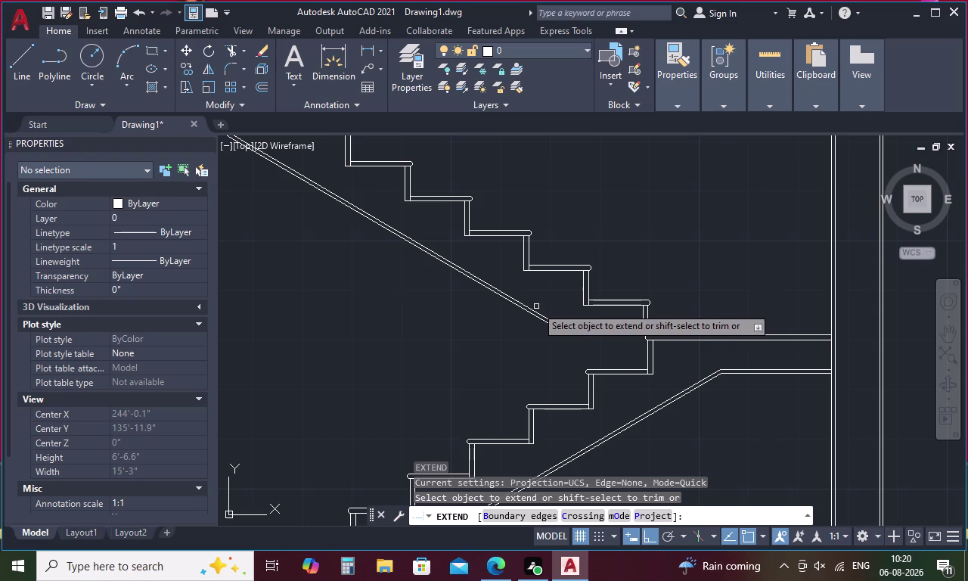
click(534, 309)
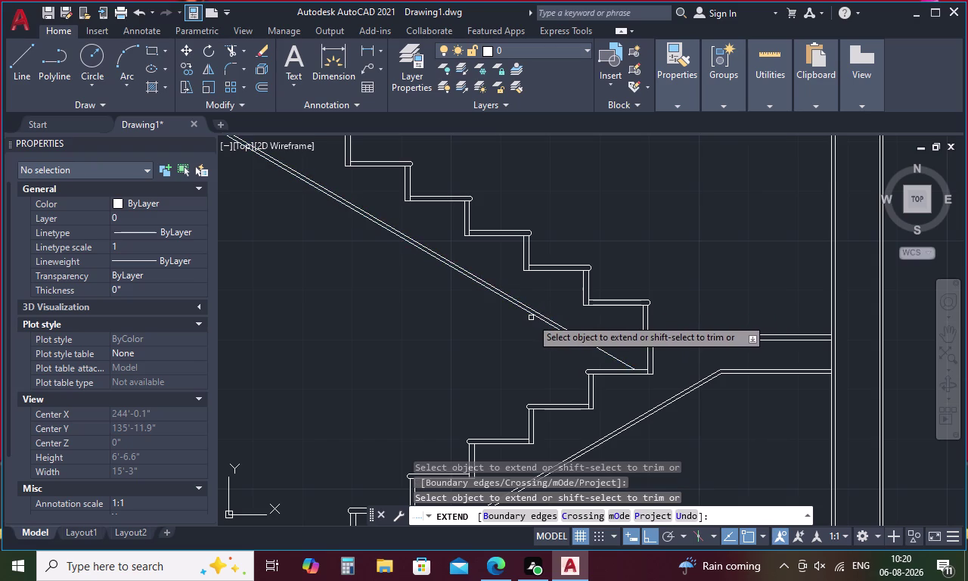
click(536, 318)
scroll(down, 3)
Pan across the whole stair section to check the result and exit EXTEND.
middle_drag(693, 255, 665, 293)
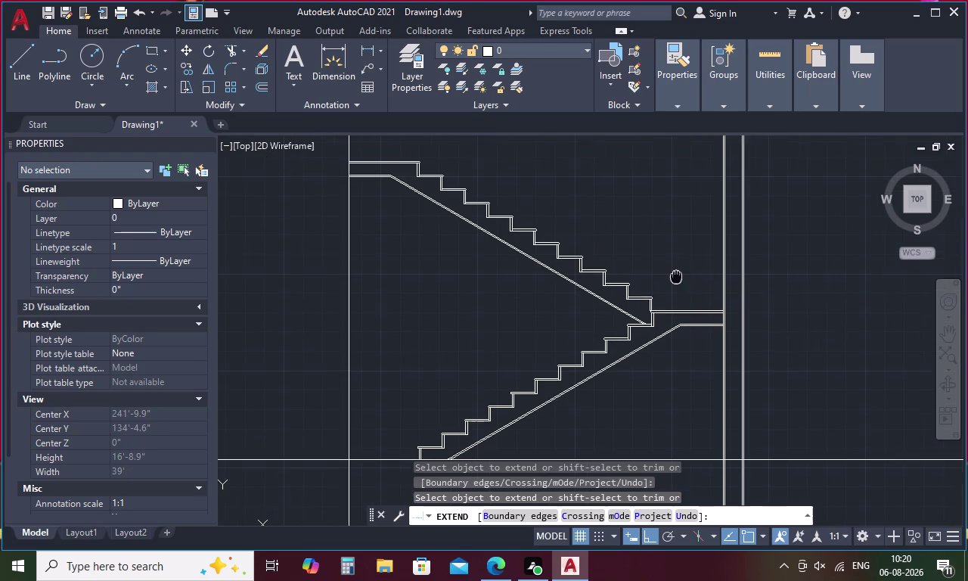
middle_drag(665, 294, 661, 297)
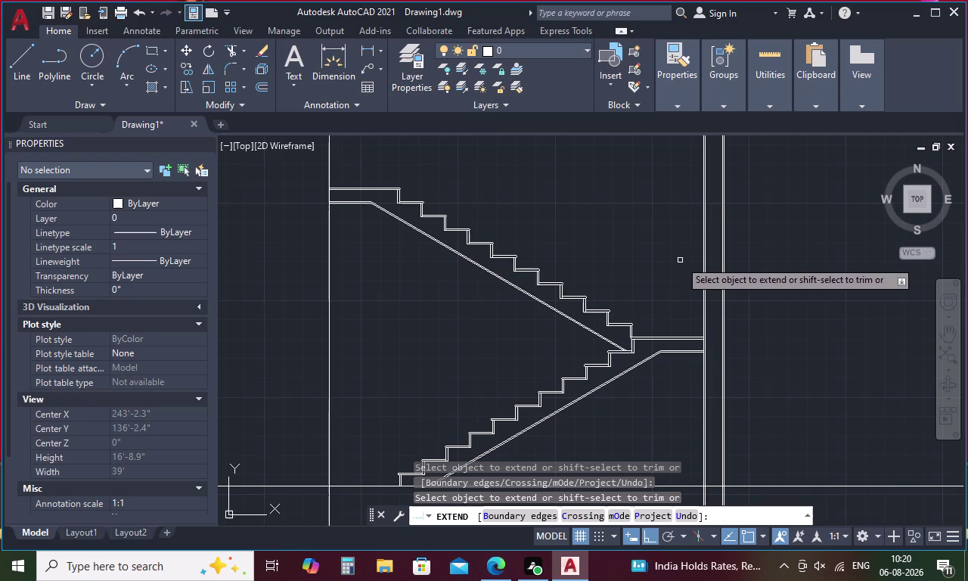
middle_drag(630, 269, 582, 452)
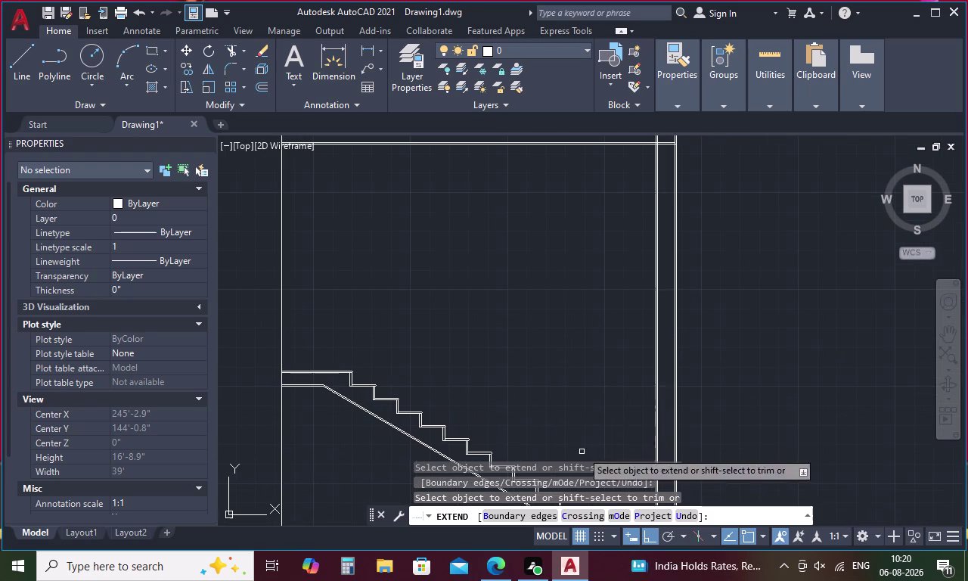
key(Escape)
key(x)
text(L)
key(space)
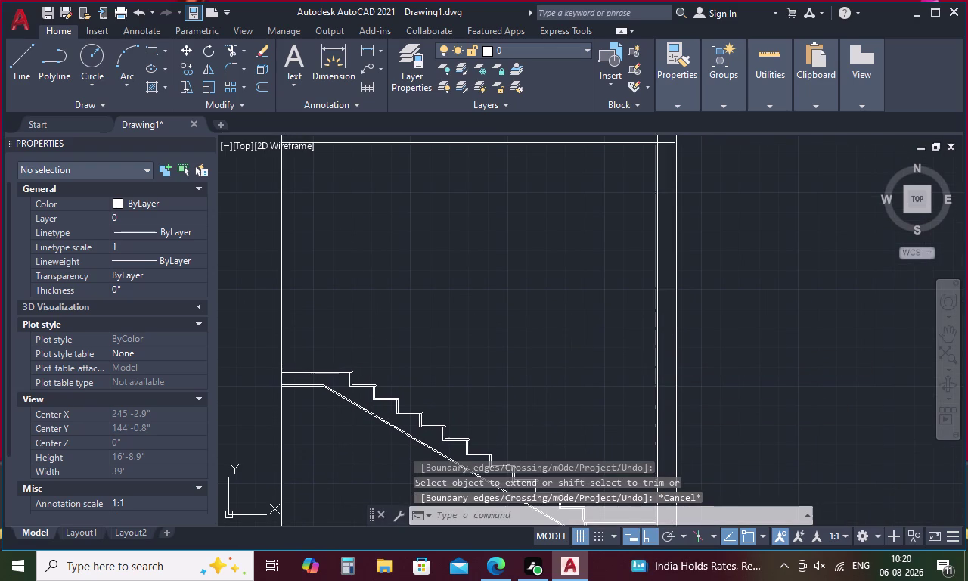
Set up a vertical construction line through the newel post corner in the plan.
middle_drag(506, 343, 595, 384)
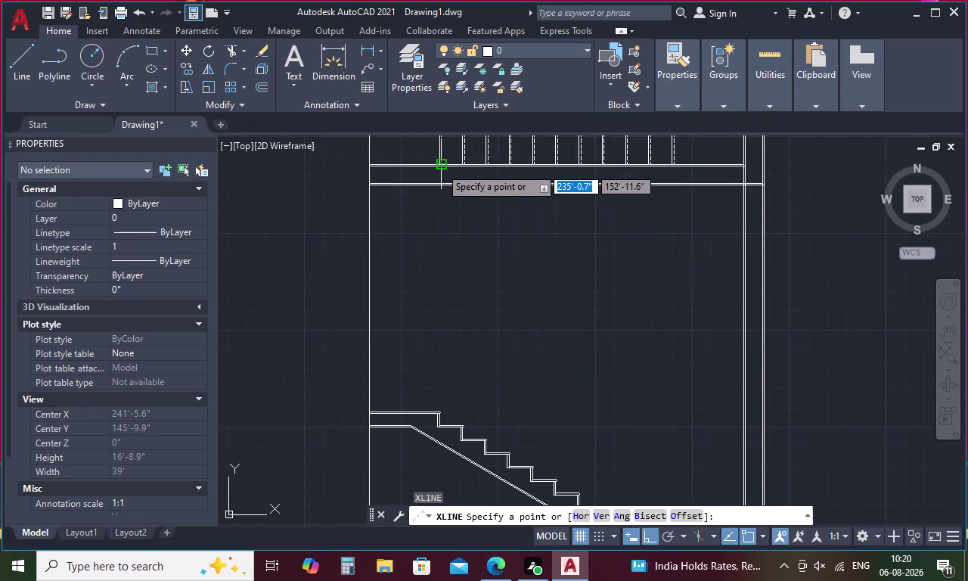
text(V)
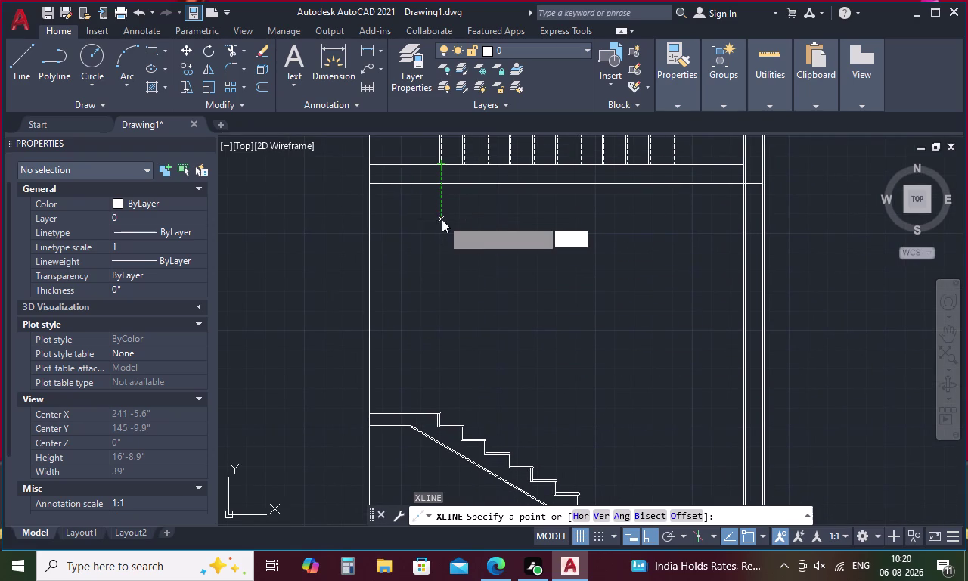
key(space)
middle_drag(442, 219, 422, 336)
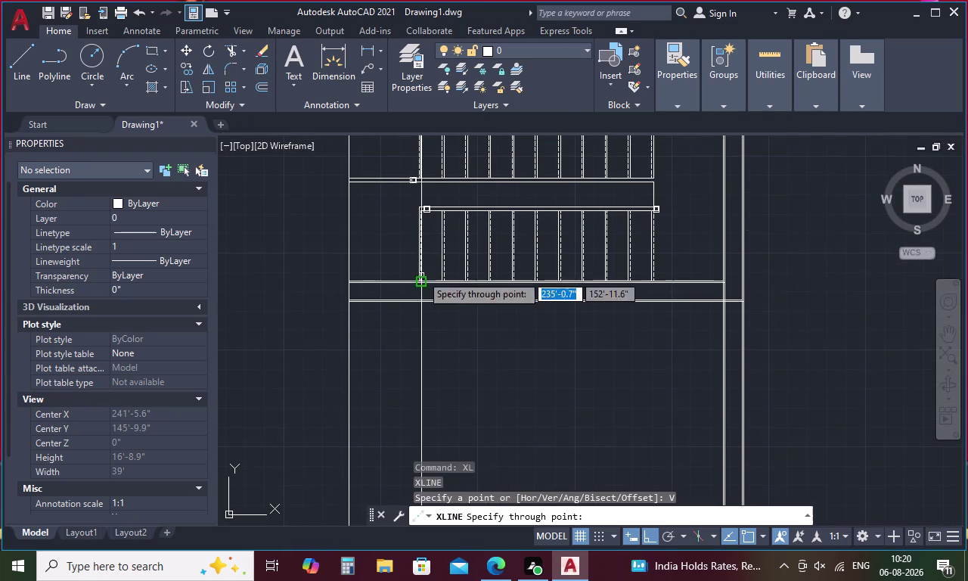
scroll(up, 3)
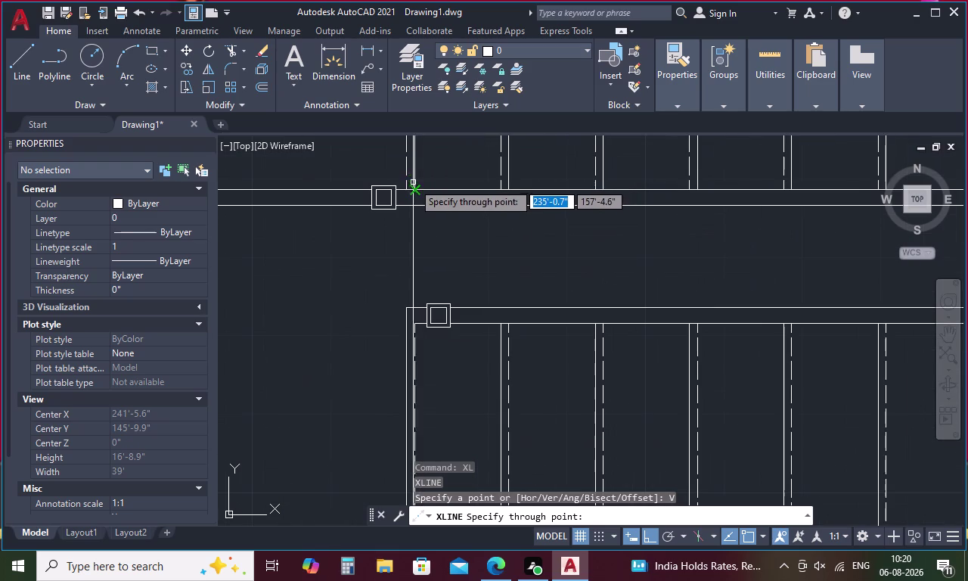
click(409, 187)
Pan down along the construction line to the stair section and exit the command.
scroll(down, 3)
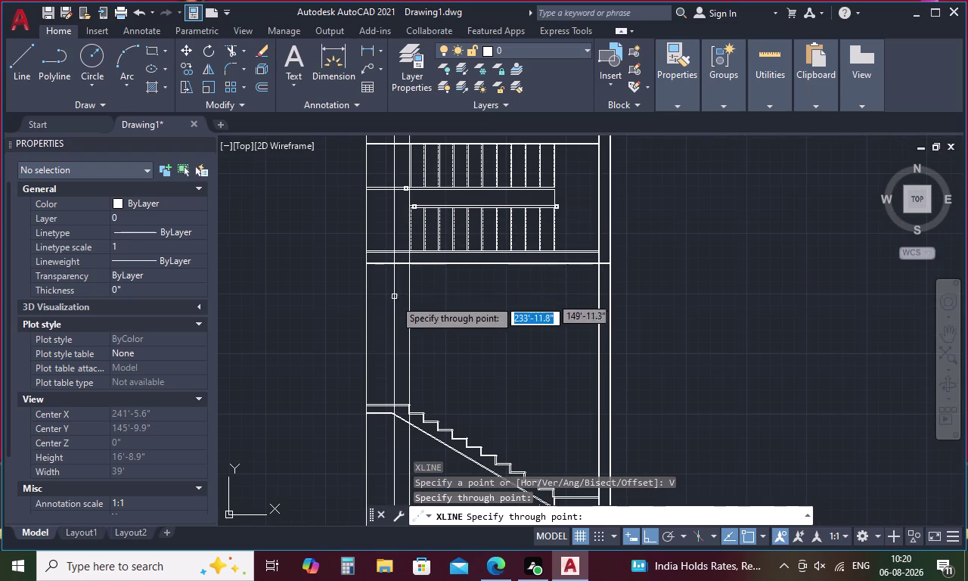
scroll(up, 3)
middle_drag(410, 379, 443, 222)
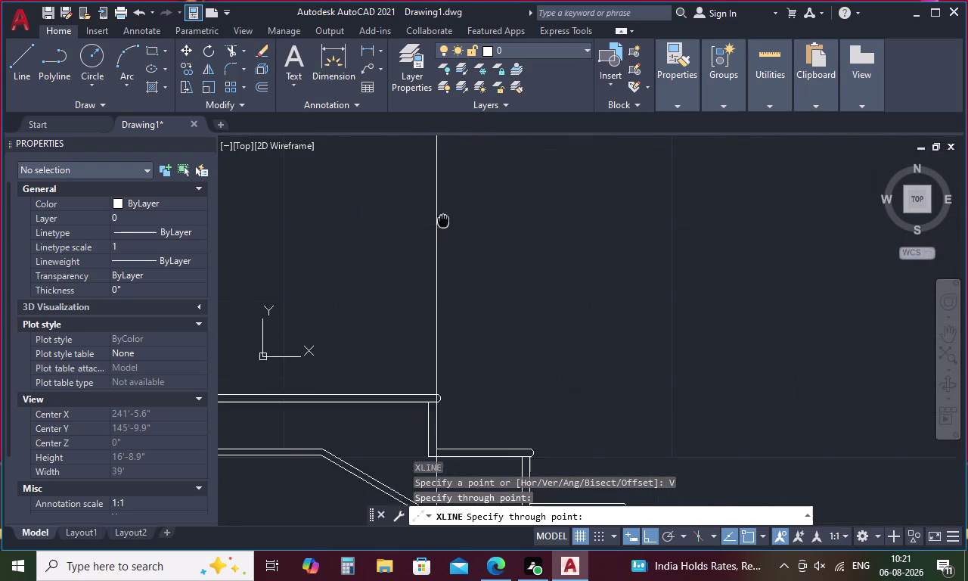
middle_drag(443, 222, 450, 209)
scroll(down, 3)
middle_drag(462, 205, 437, 349)
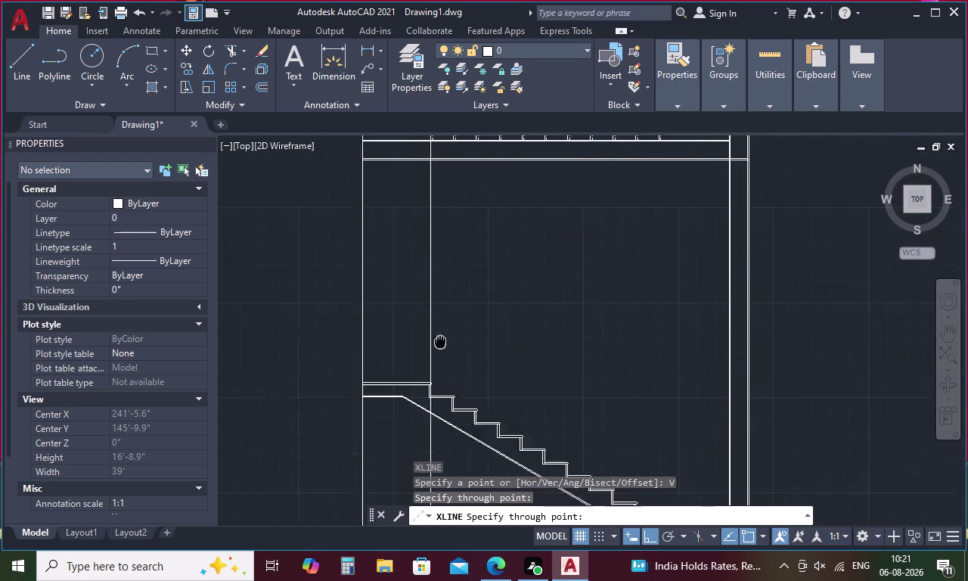
middle_drag(437, 349, 414, 400)
middle_drag(486, 233, 433, 380)
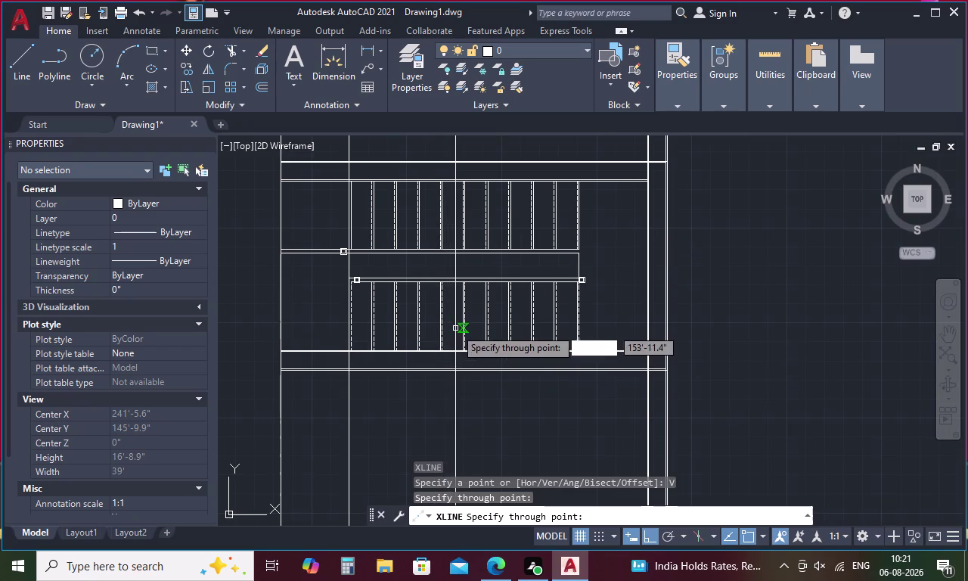
key(Escape)
middle_drag(427, 341, 481, 154)
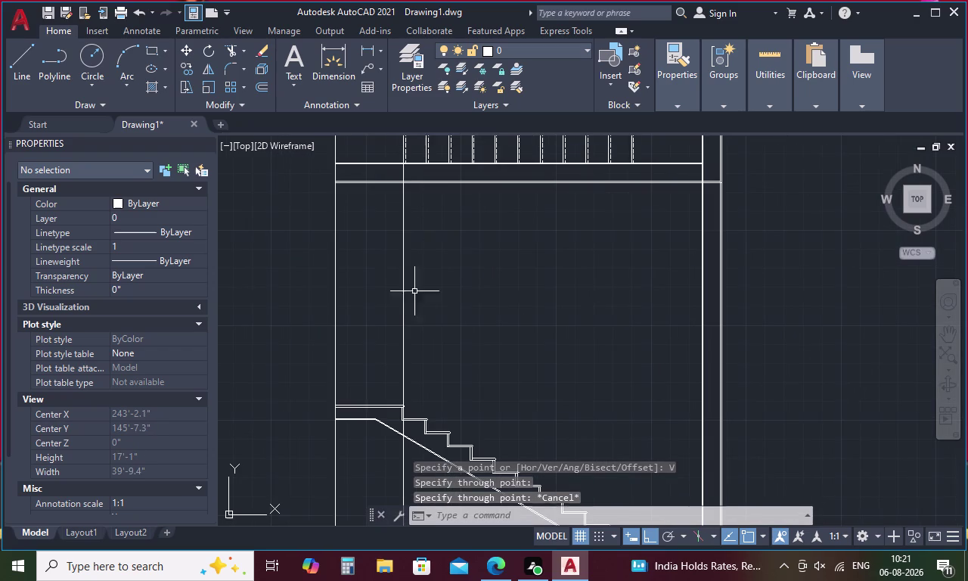
middle_drag(409, 317, 394, 115)
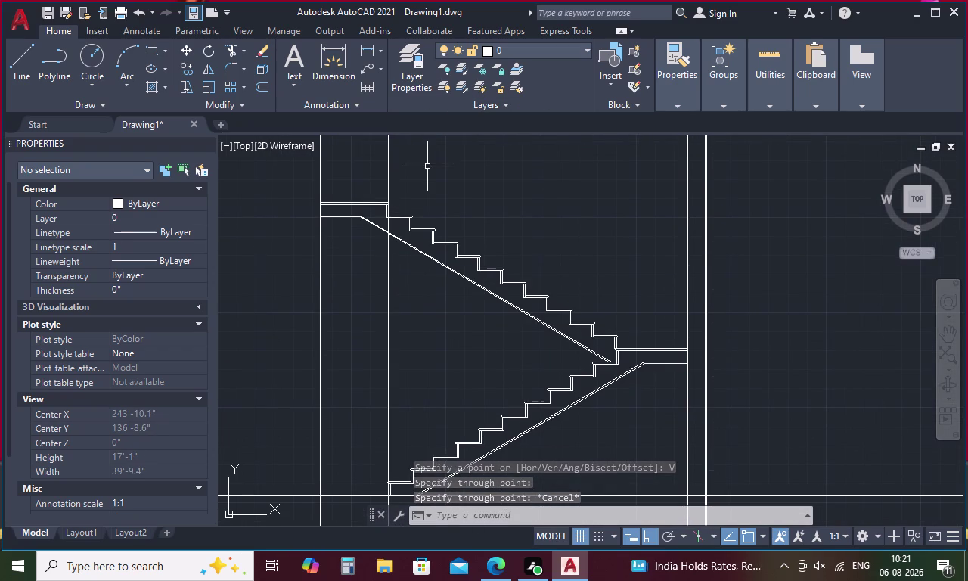
Undo the XLINE, EXTEND, ERASE, TRIM, OFFSET, LINE and FILLET edits, cancelling a stray zoom.
key(ctrl+z)
key(ctrl+z)
key(ctrl+z)
key(ctrl+z)
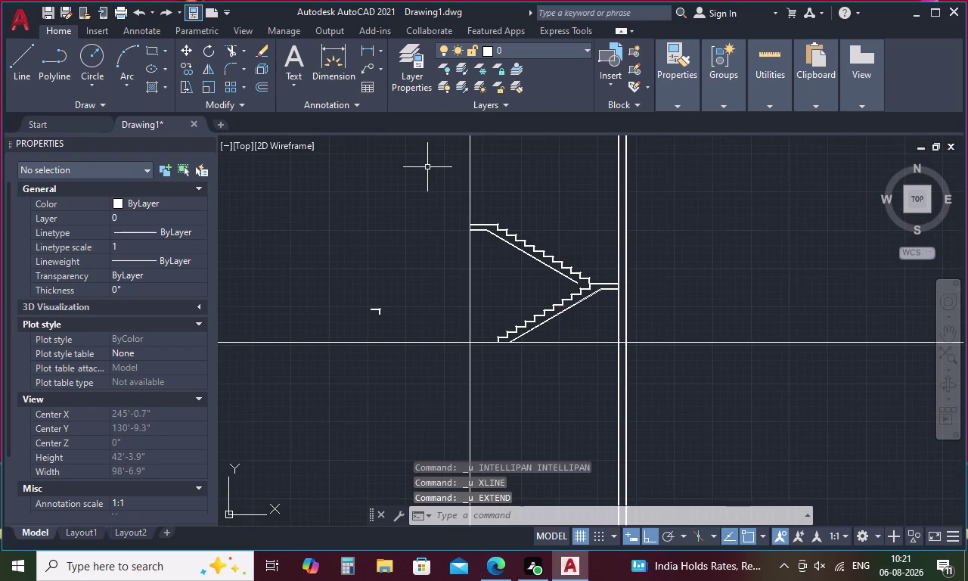
key(ctrl+z)
key(ctrl+z)
key(ctrl+z)
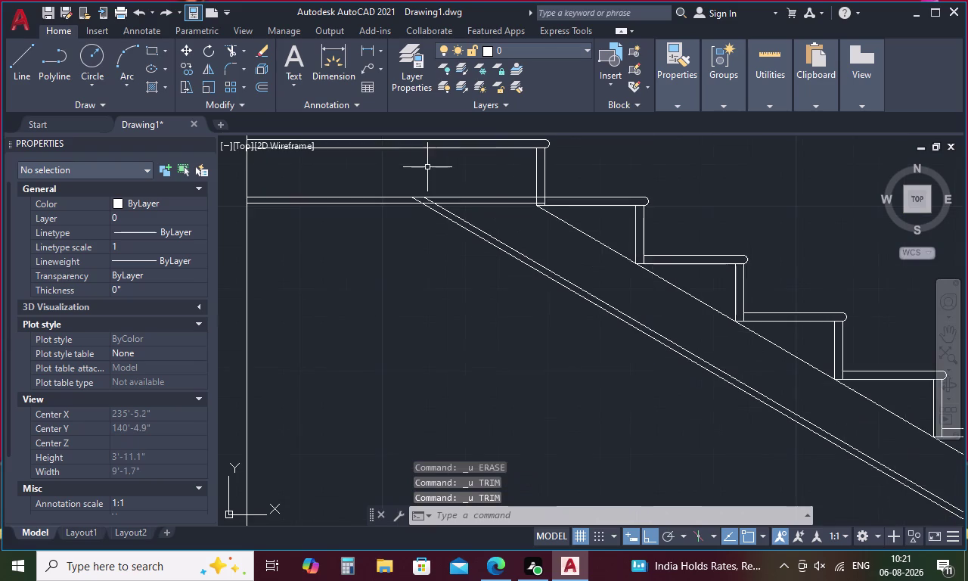
key(ctrl+z)
key(ctrl+z)
key(ctrl+z)
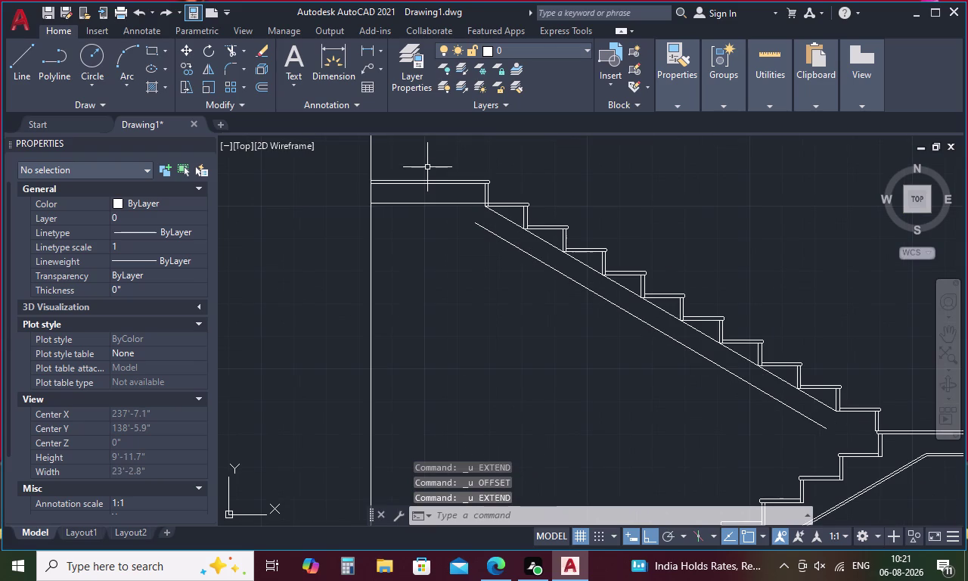
key(ctrl+z)
key(ctrl+z)
key(ctrl+z)
key(ctrl+z)
key(ctrl+z)
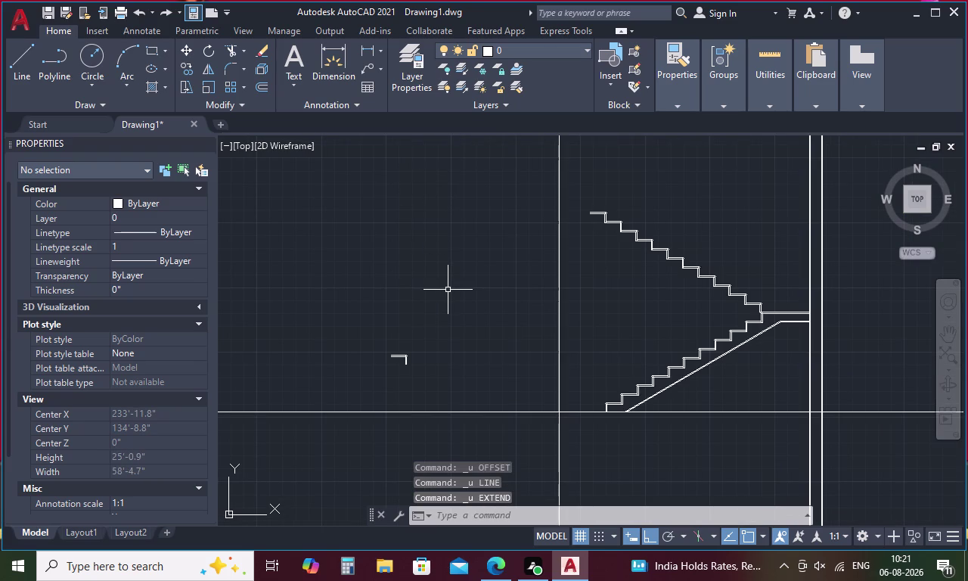
key(ctrl+z)
key(ctrl+z)
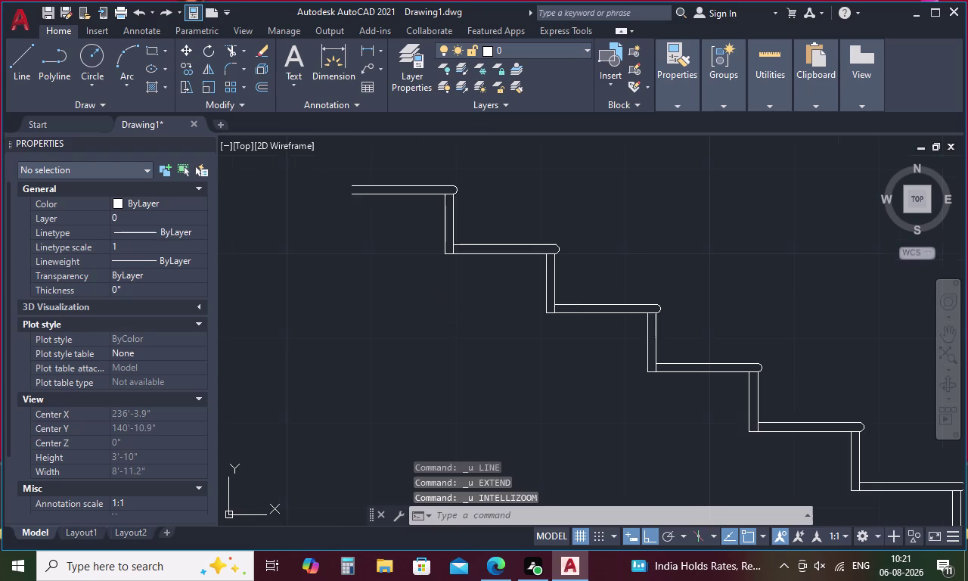
key(ctrl+z)
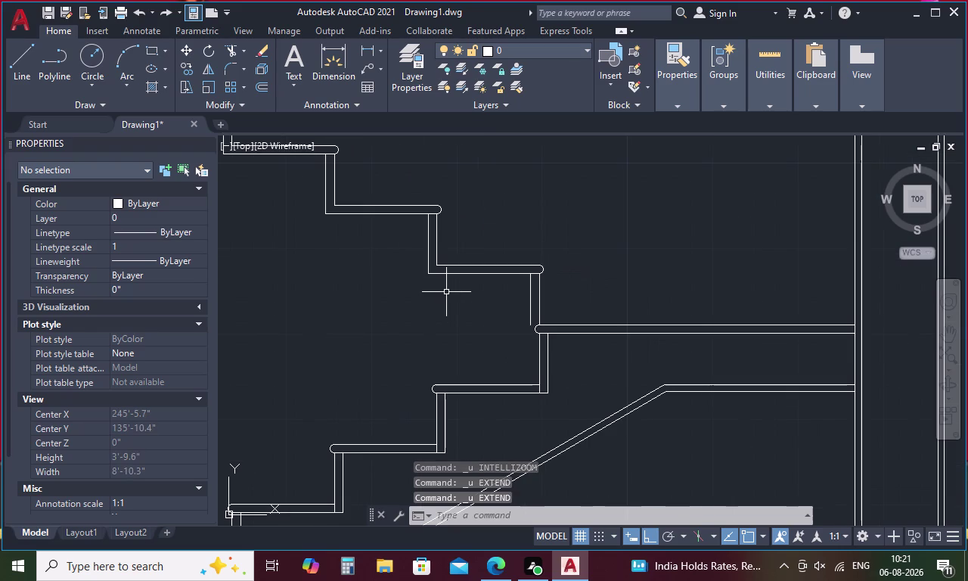
key(z)
key(ctrl+z)
key(ctrl+z)
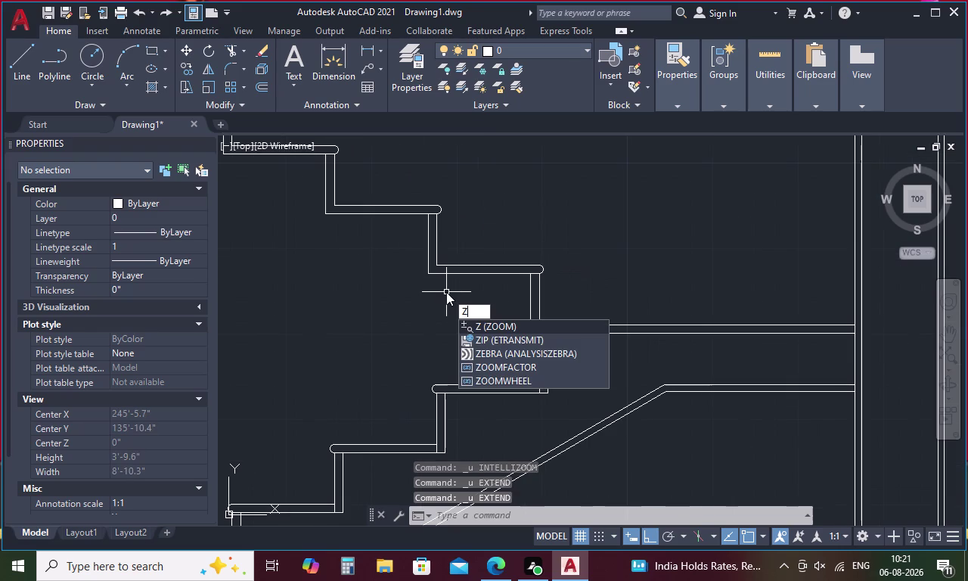
key(Escape)
key(ctrl+z)
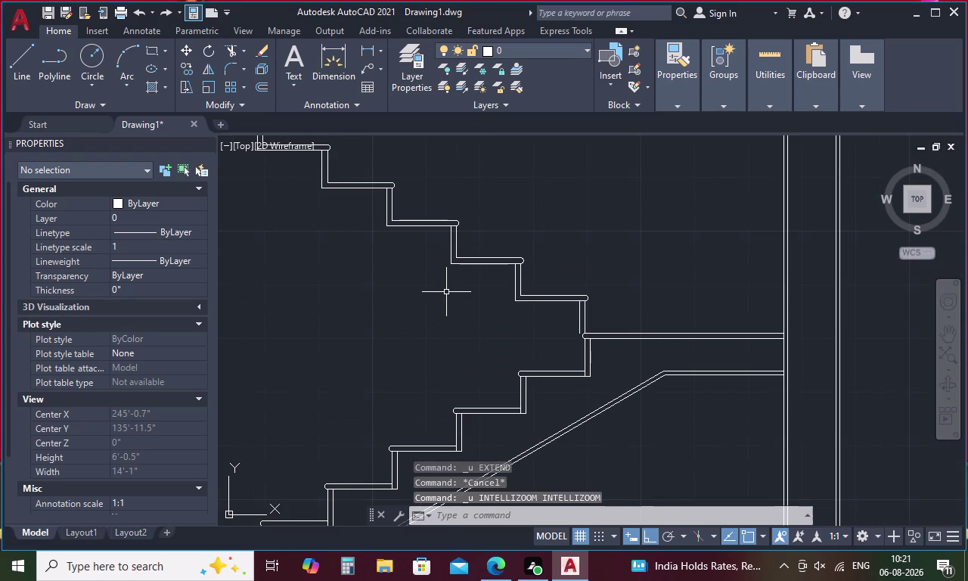
key(ctrl+z)
key(ctrl+z)
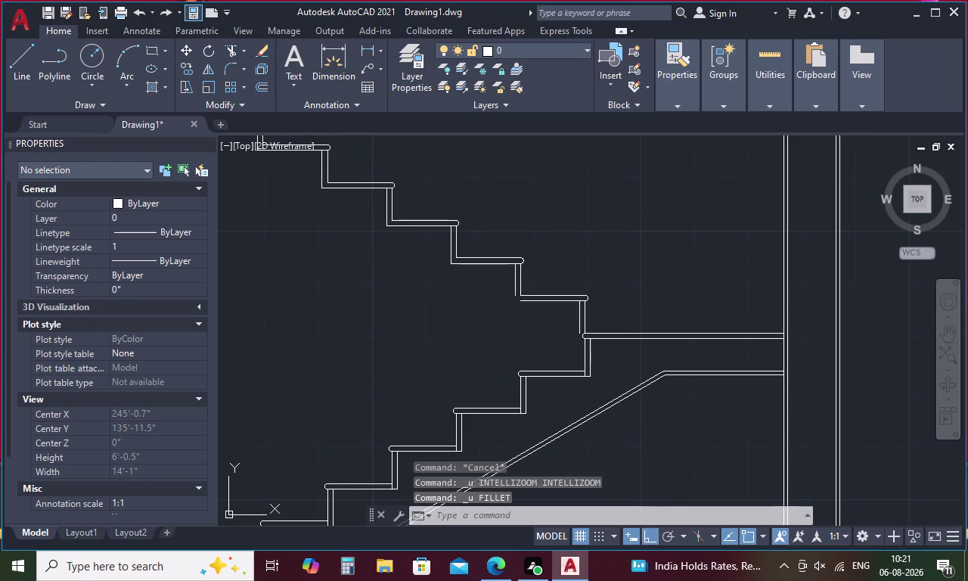
key(ctrl+z)
key(ctrl+z)
key(ctrl+z)
key(ctrl+z)
key(ctrl+z)
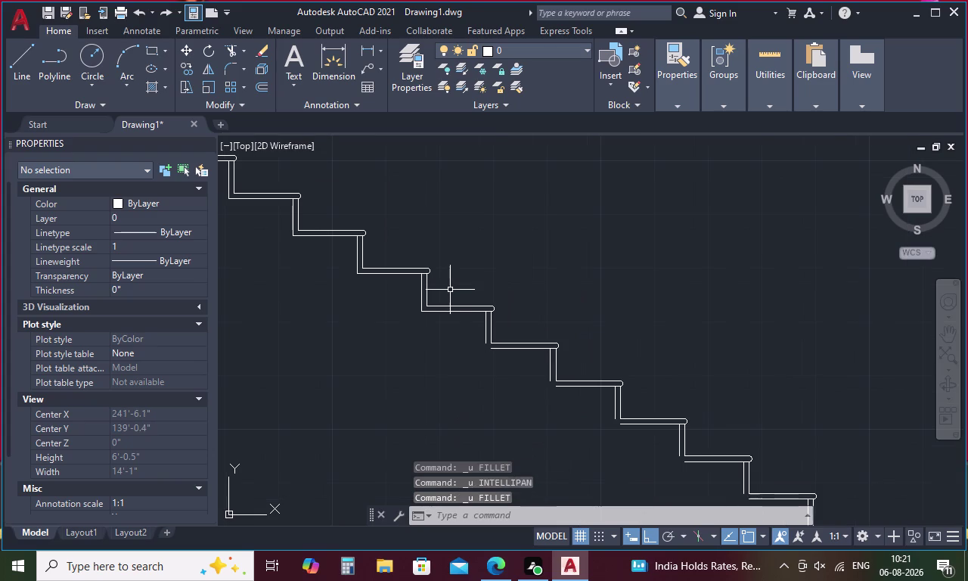
key(ctrl+z)
key(ctrl+z)
key(ctrl+z)
key(ctrl+z)
key(ctrl+z)
key(ctrl+z)
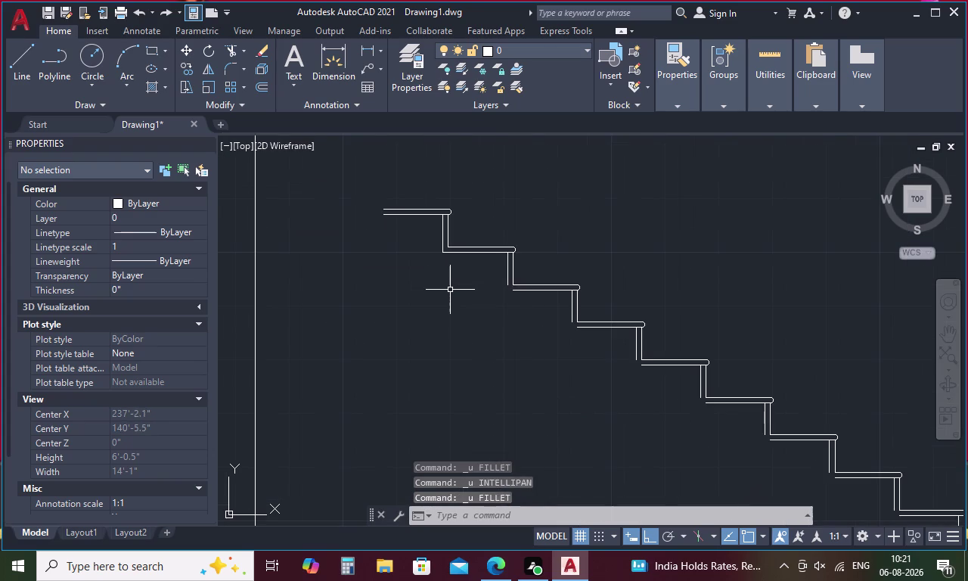
key(ctrl+z)
key(ctrl+z)
key(ctrl+z)
key(ctrl+z)
key(ctrl+z)
key(ctrl+z)
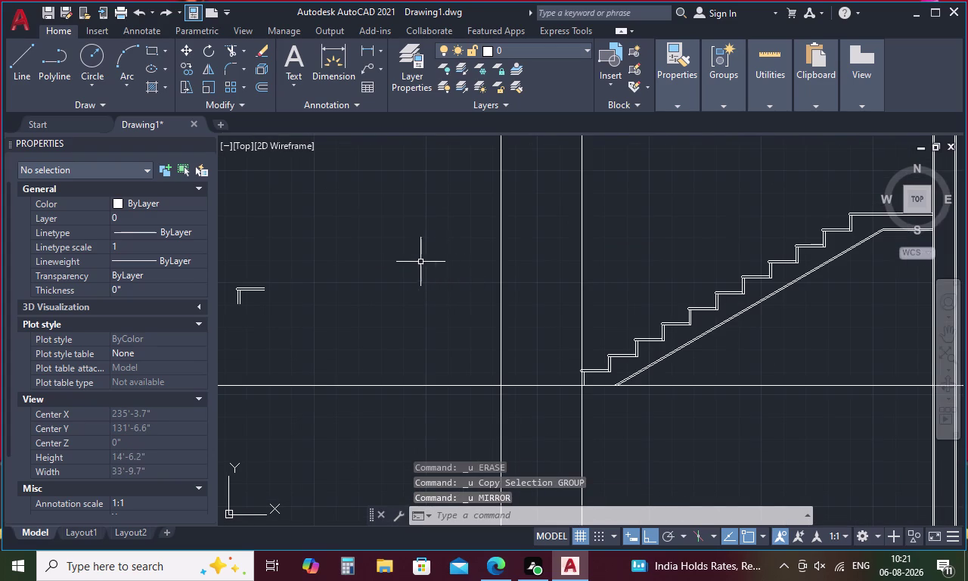
Lasso-select the five-object leftover piece left of the stairs, then dismiss its context menu.
drag(276, 274, 253, 320)
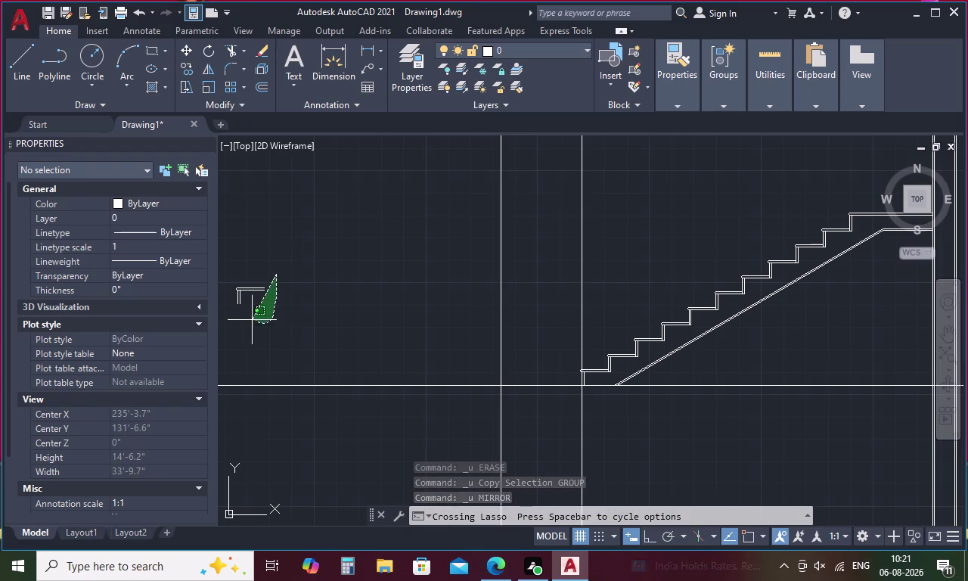
drag(253, 320, 202, 275)
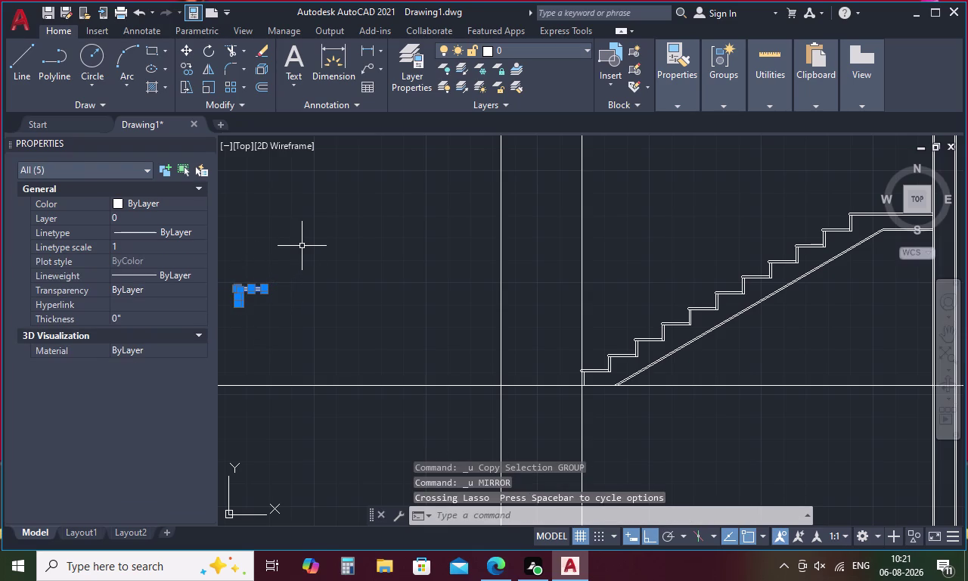
middle_drag(302, 246, 414, 219)
scroll(down, 3)
right_click(415, 219)
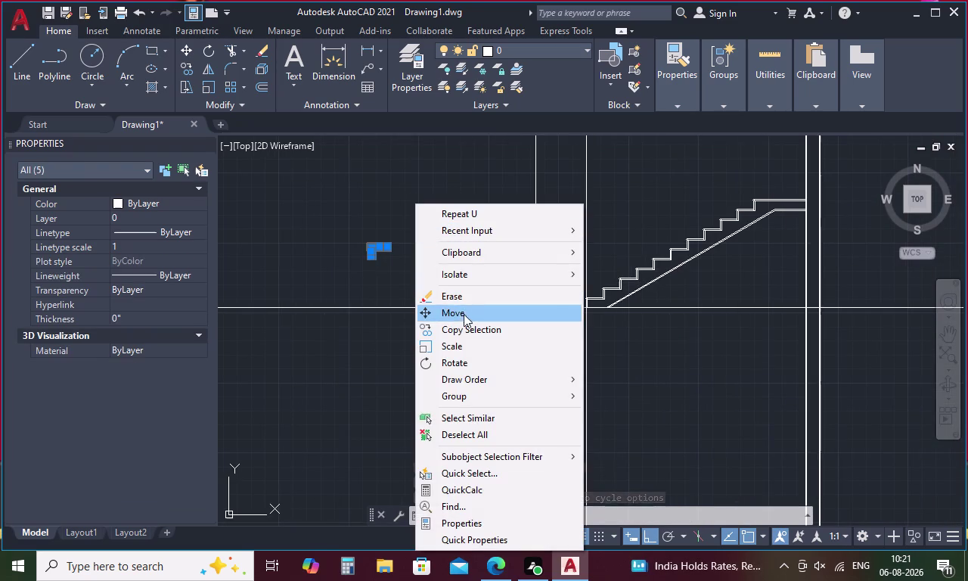
key(Escape)
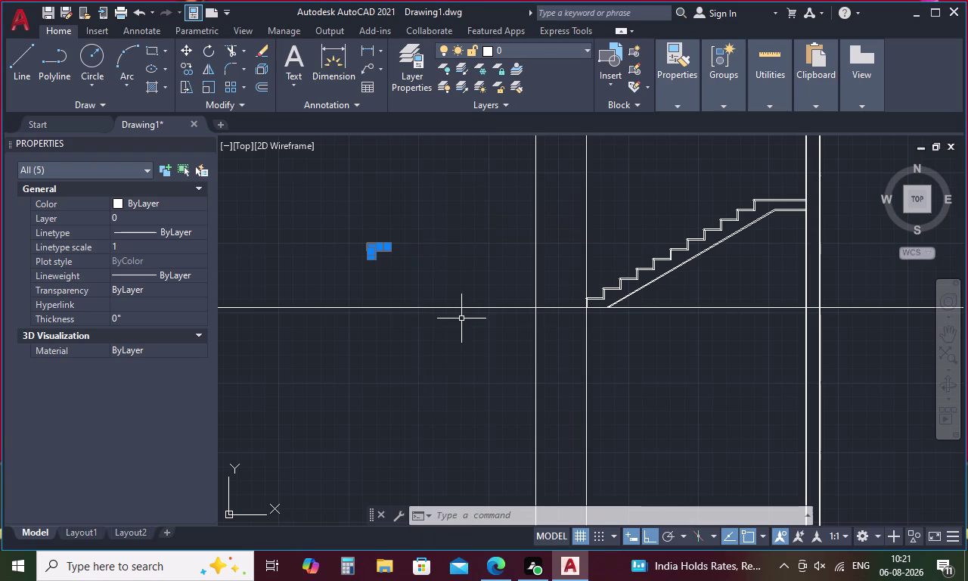
Mirror the handrail end and post across a vertical axis at the post, erasing the original.
text(MI)
key(space)
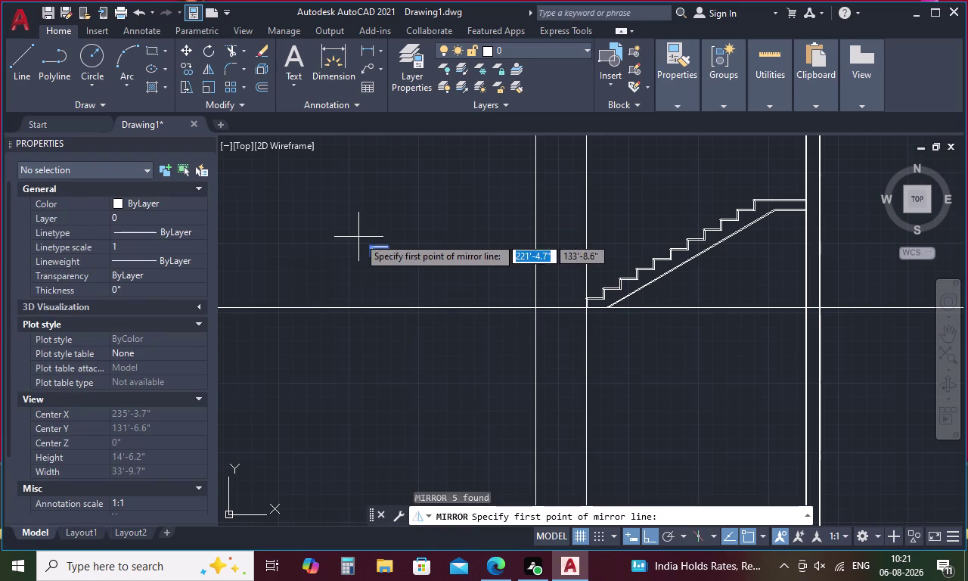
scroll(up, 3)
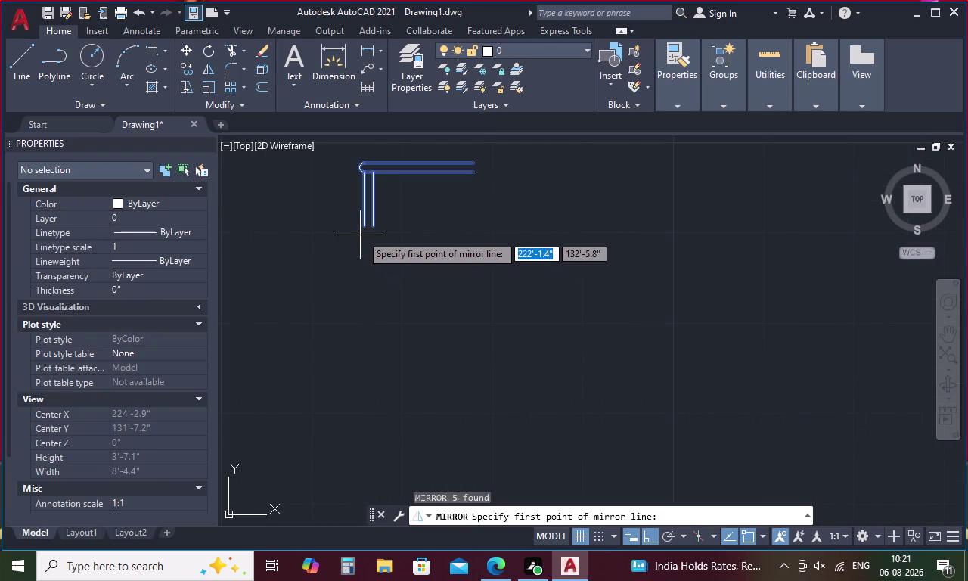
click(363, 231)
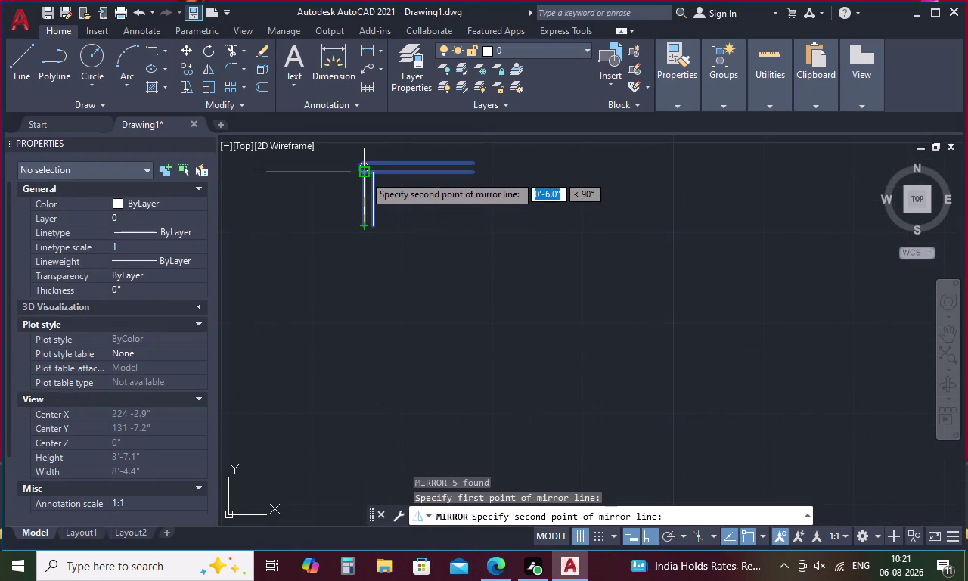
click(364, 175)
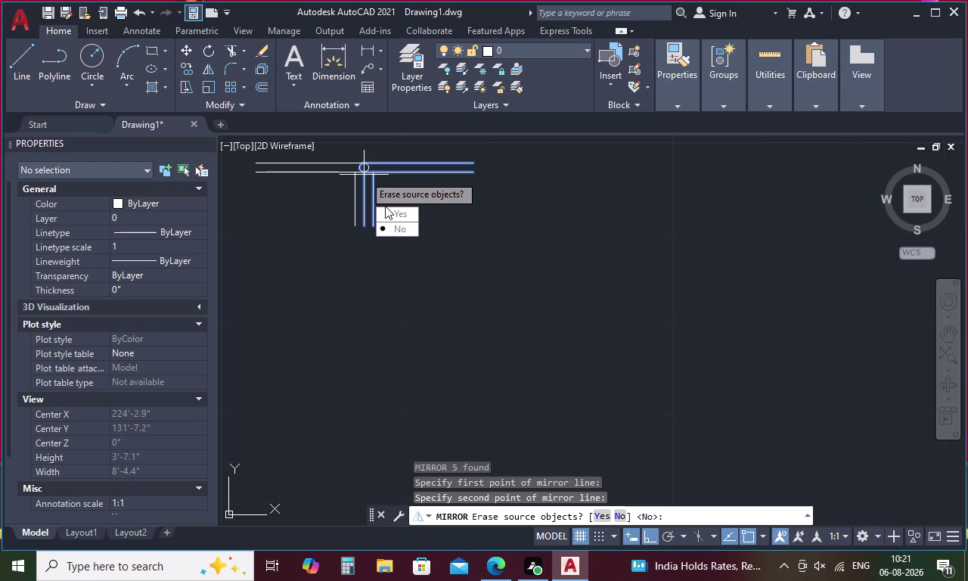
drag(389, 211, 364, 175)
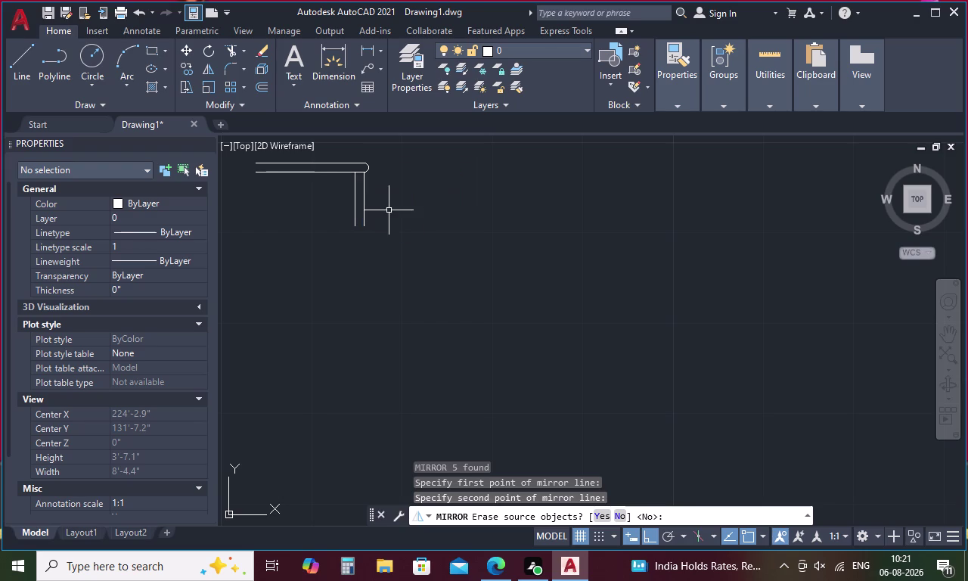
drag(386, 146, 226, 162)
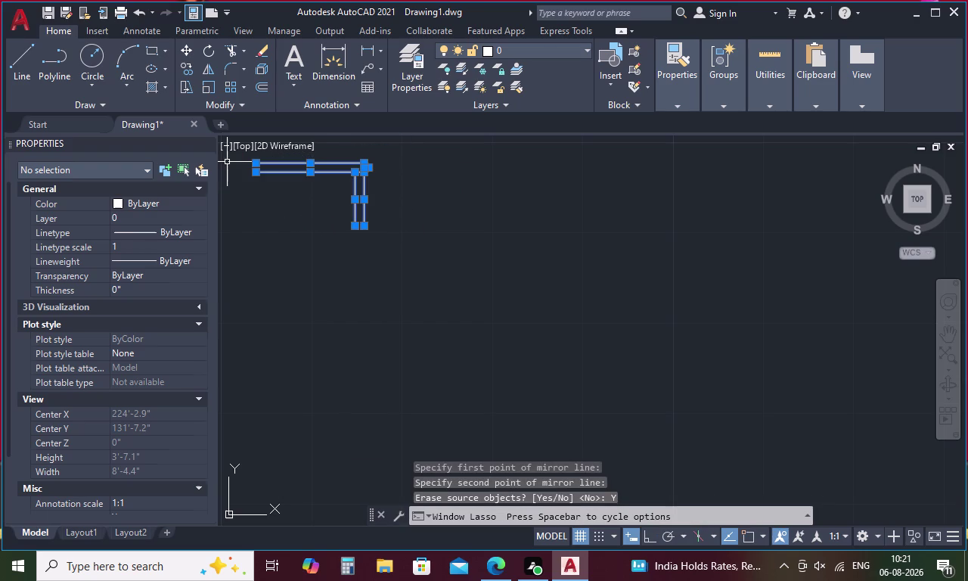
right_click(287, 188)
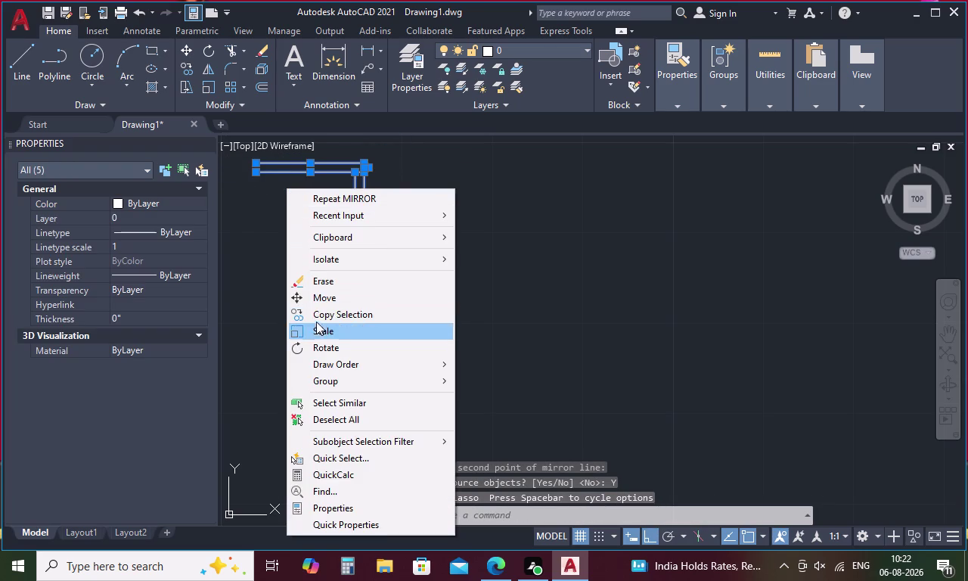
Copy the flipped handrail end and post from the post bottom to the top stair corner.
click(320, 313)
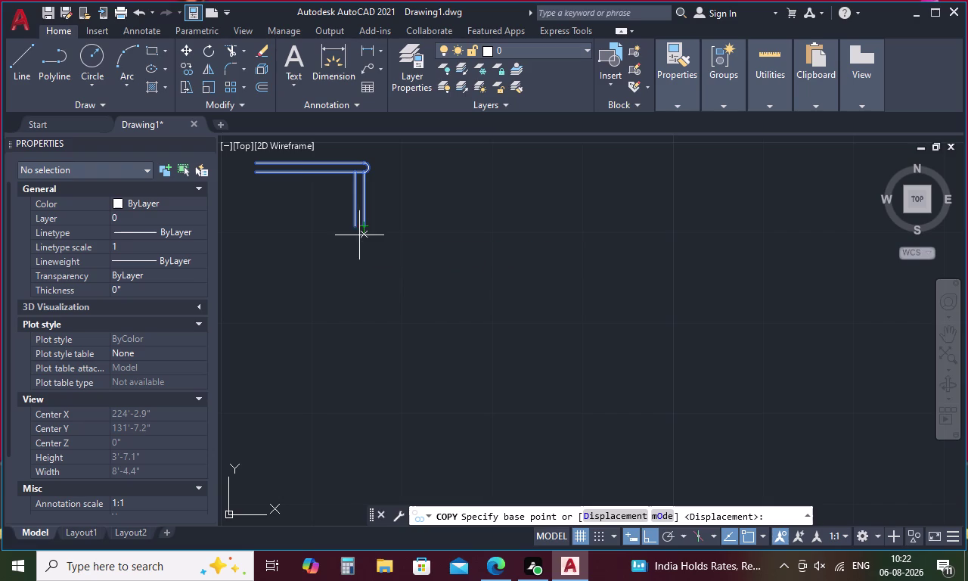
click(354, 228)
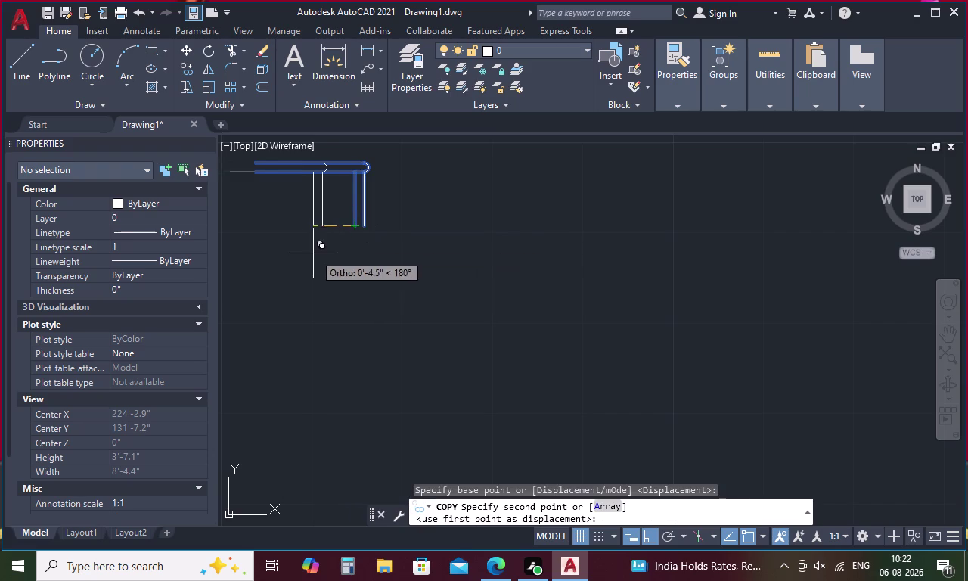
scroll(down, 3)
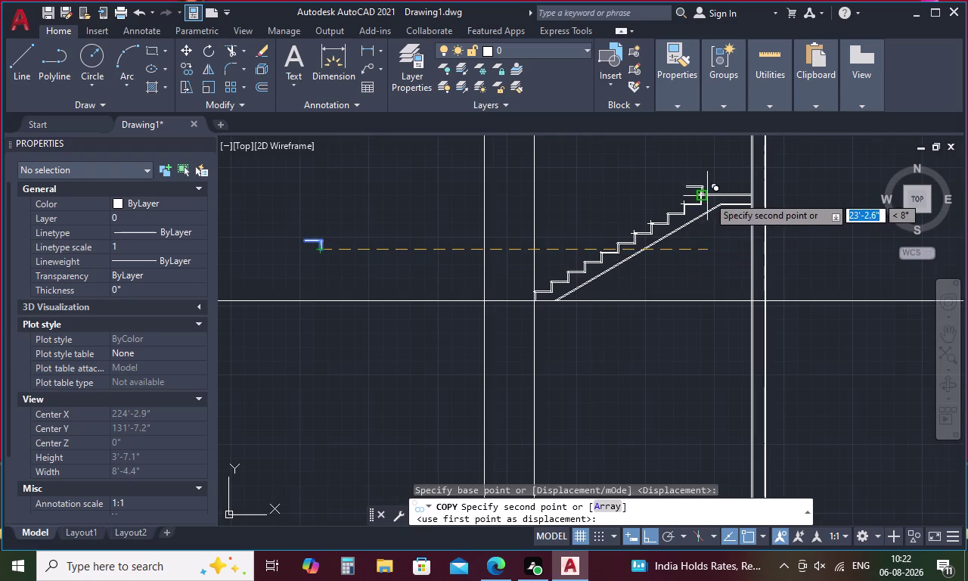
scroll(up, 3)
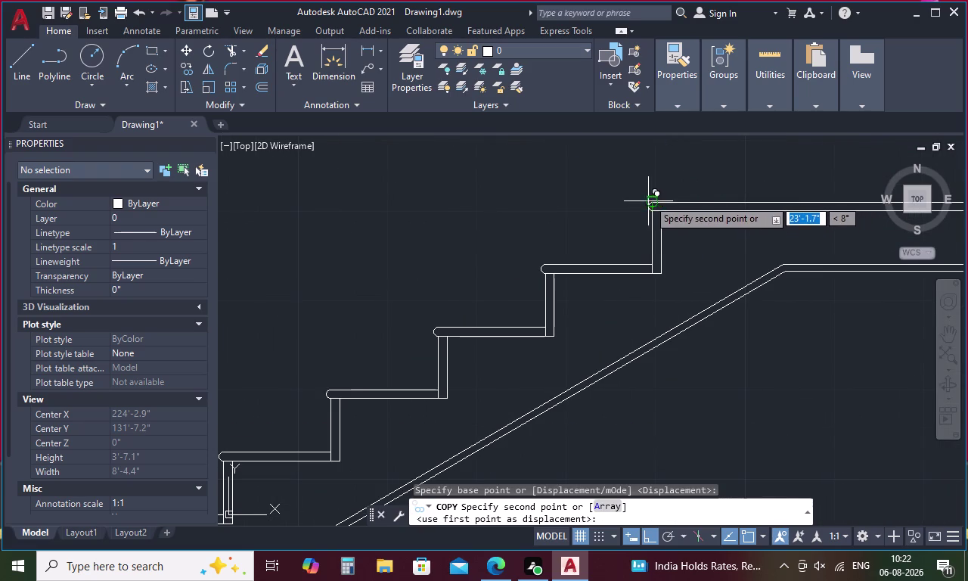
scroll(up, 3)
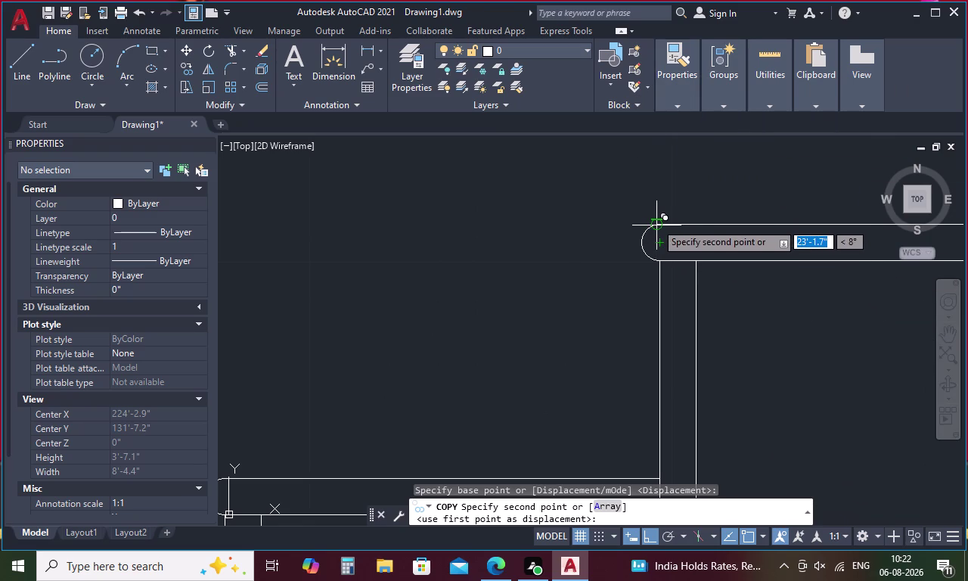
scroll(up, 3)
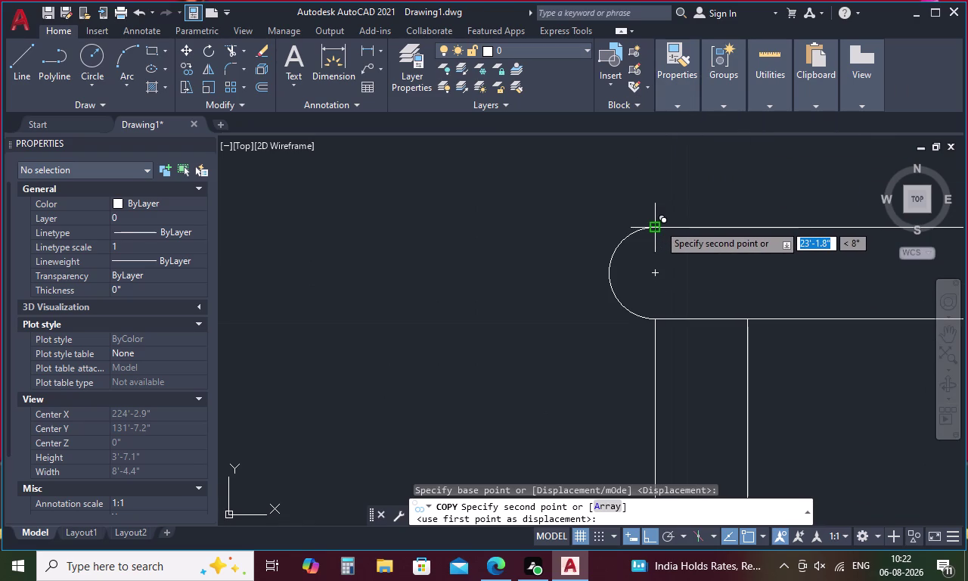
click(659, 224)
scroll(down, 3)
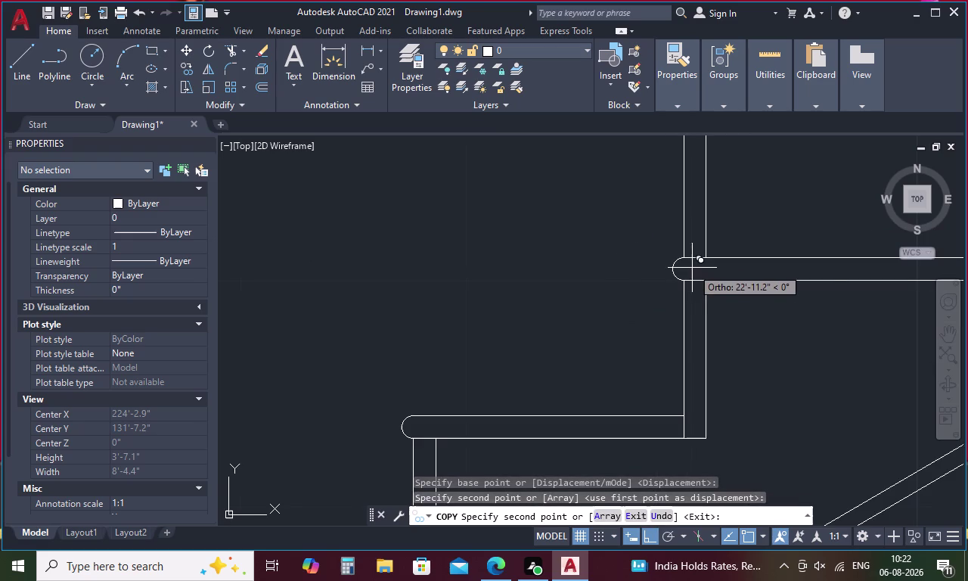
middle_drag(752, 242, 747, 360)
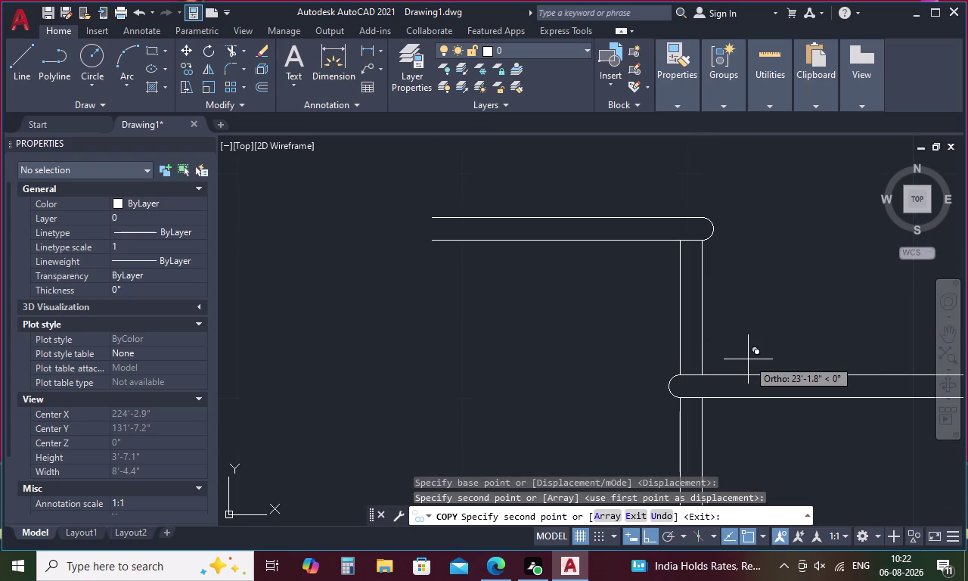
key(Escape)
drag(767, 308, 441, 183)
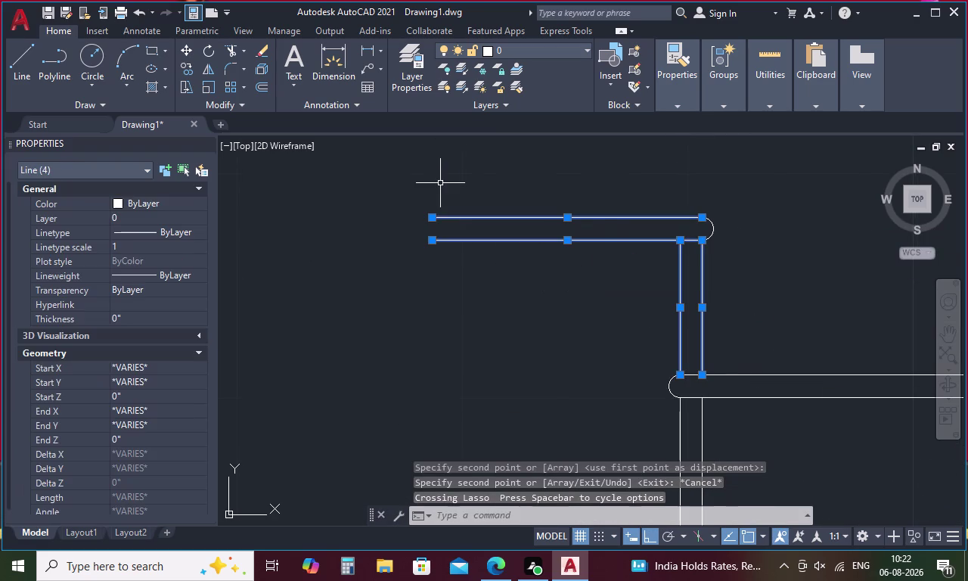
Copy the handrail end with its rounded cap from the post bottom, placing the first copy.
click(713, 228)
right_click(758, 247)
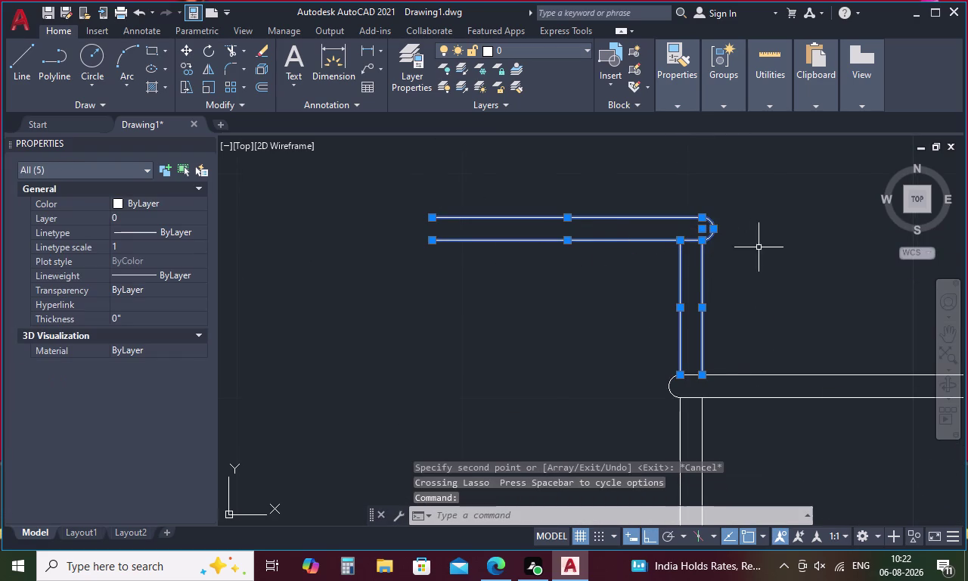
click(785, 322)
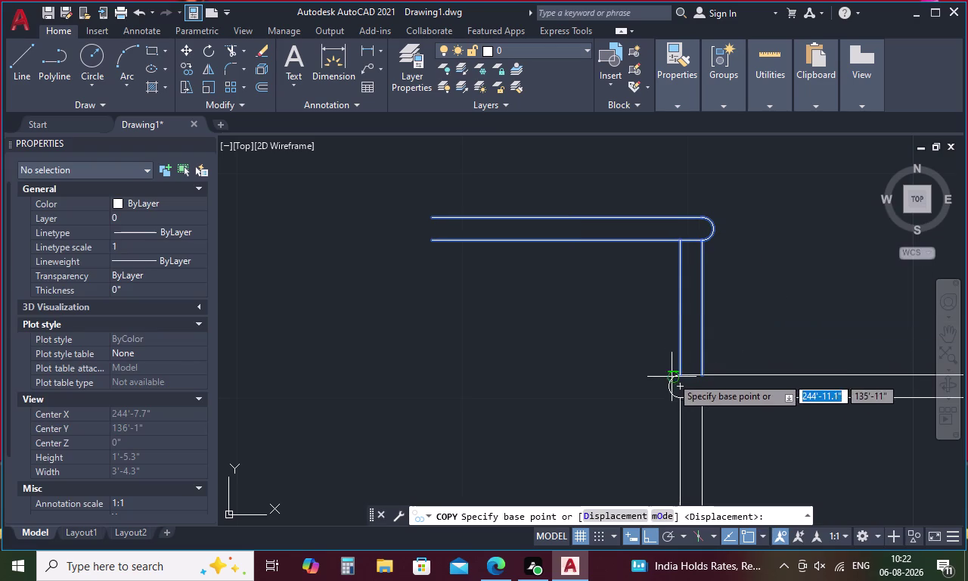
click(702, 374)
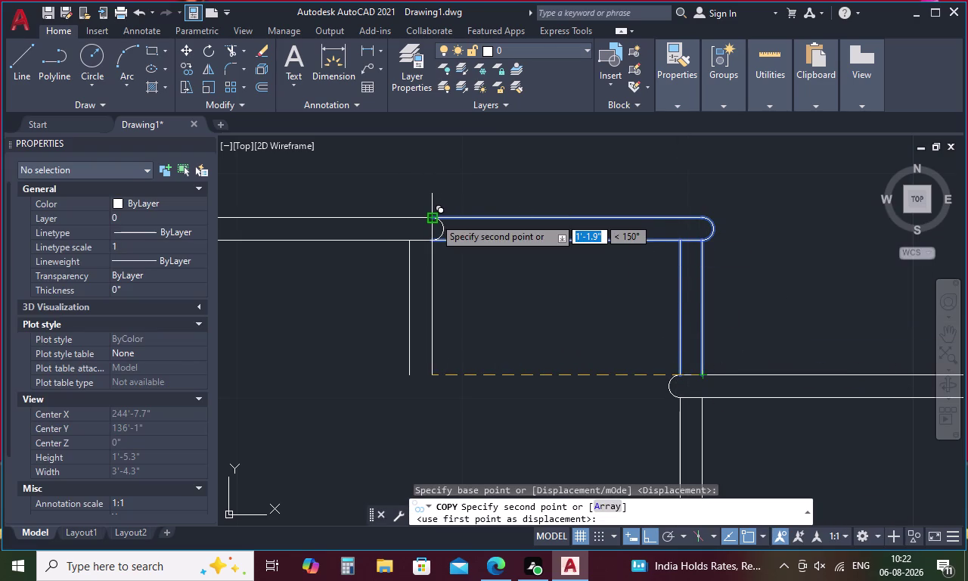
scroll(up, 3)
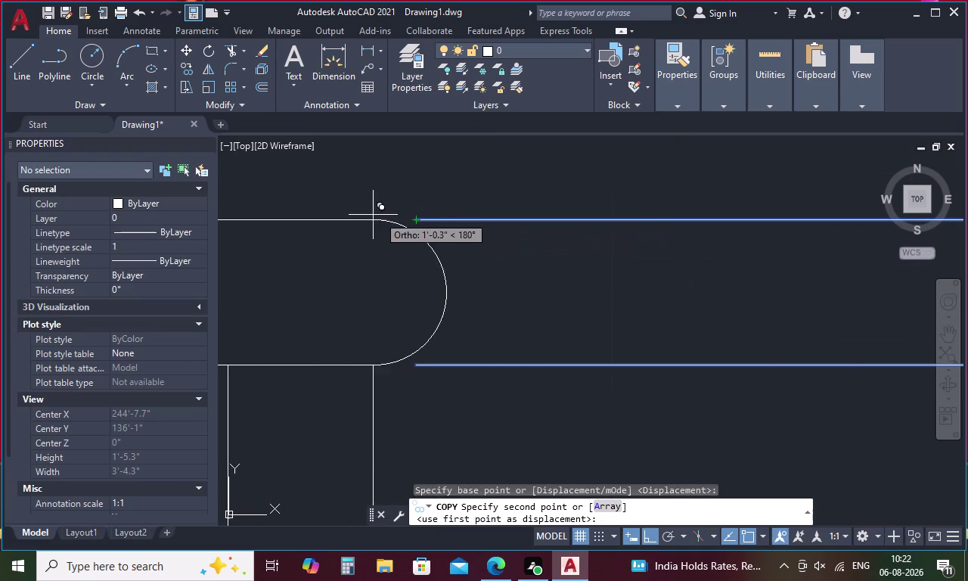
click(417, 218)
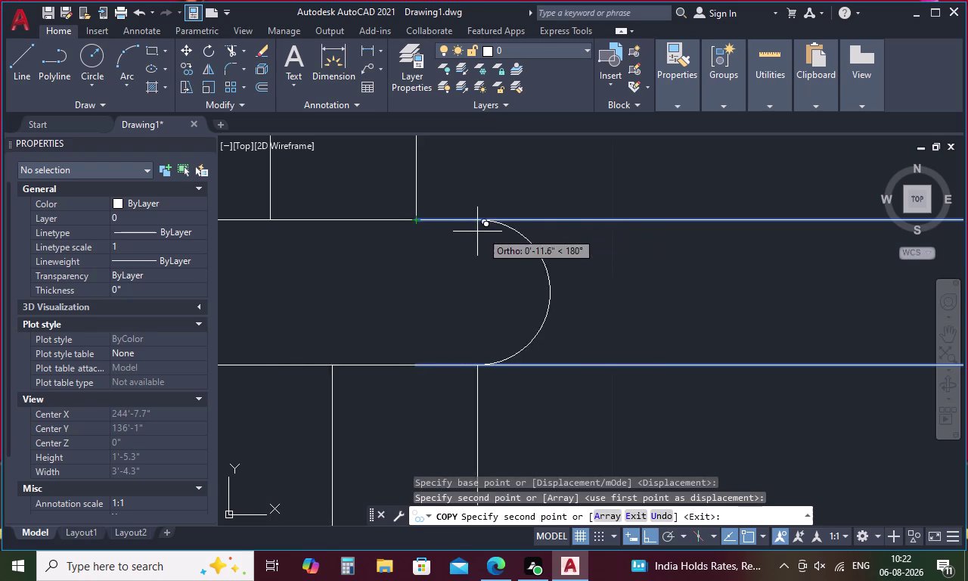
scroll(down, 3)
middle_drag(606, 280, 607, 315)
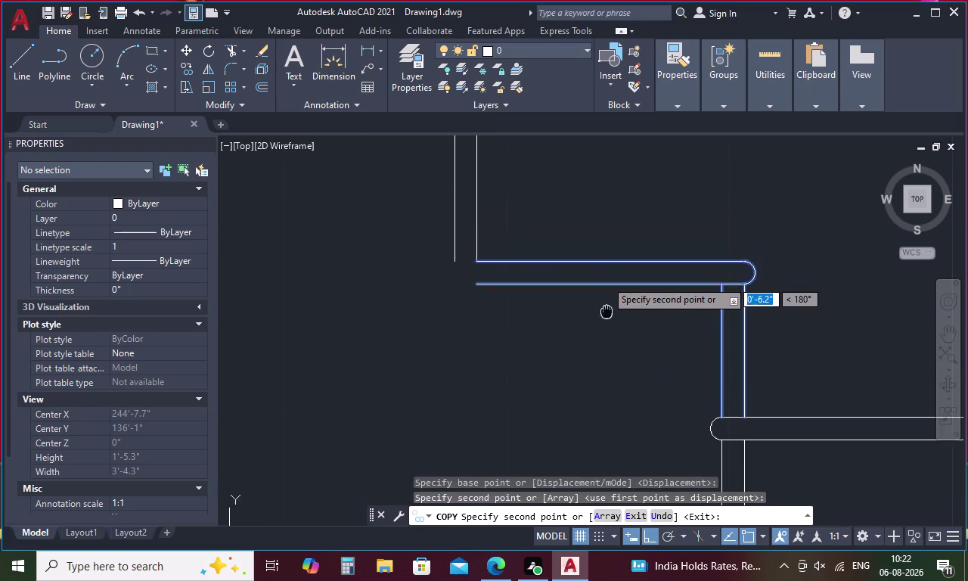
middle_drag(607, 315, 606, 366)
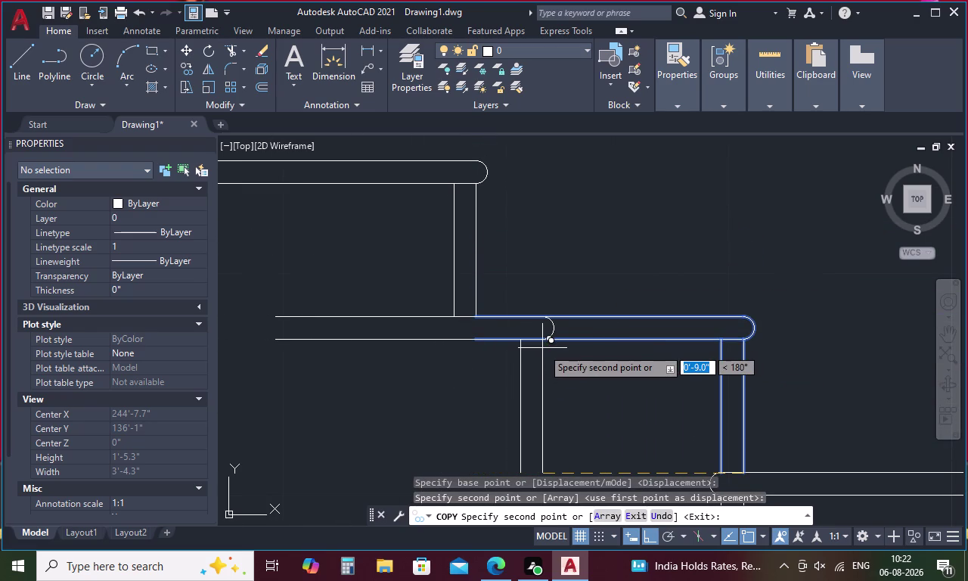
middle_drag(543, 348, 749, 433)
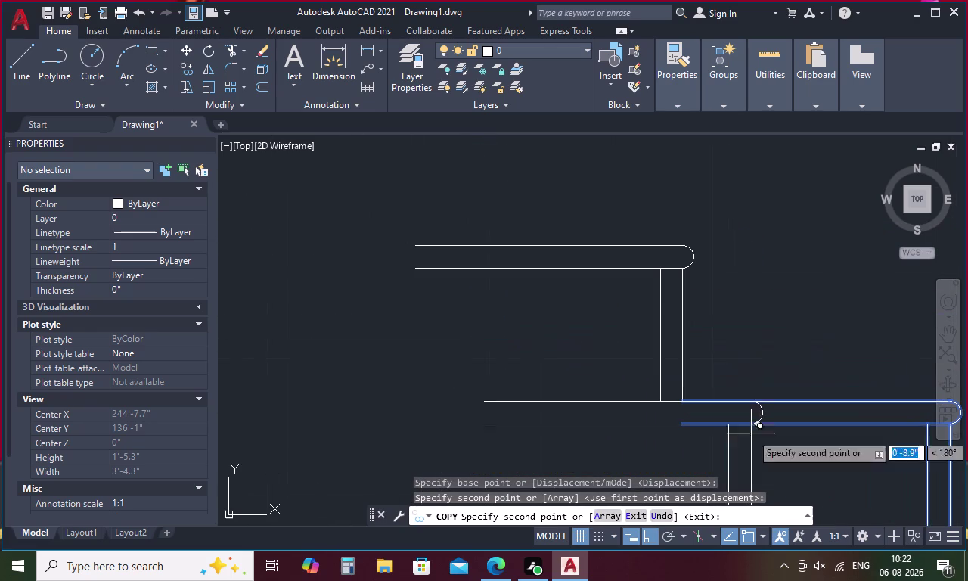
Place four more handrail-end copies on successive step corners.
click(414, 250)
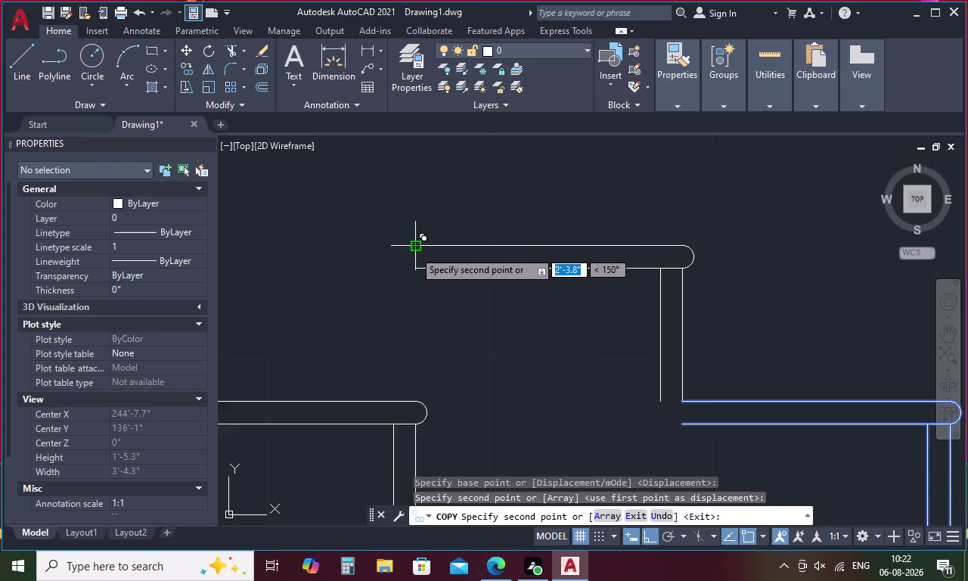
scroll(down, 3)
scroll(up, 3)
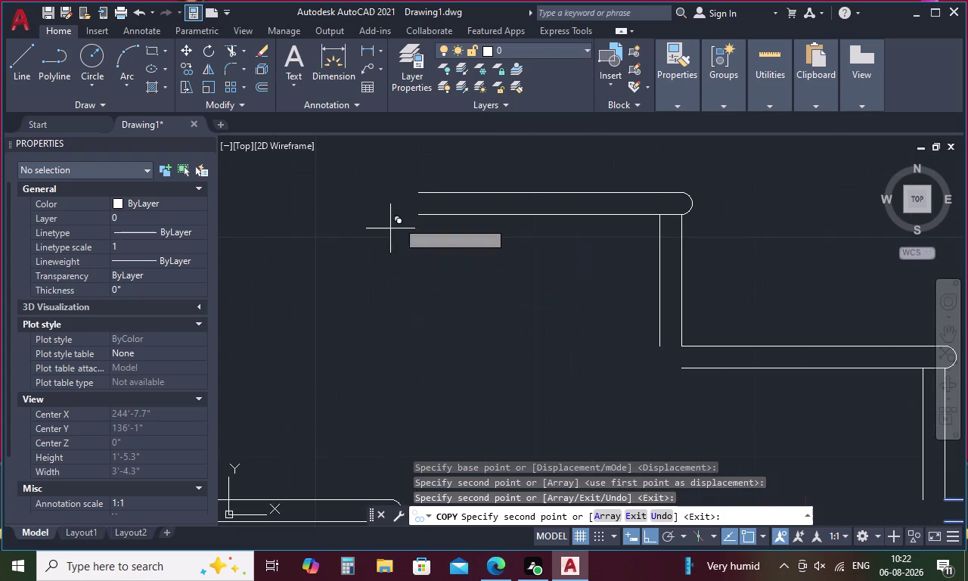
click(422, 190)
scroll(down, 3)
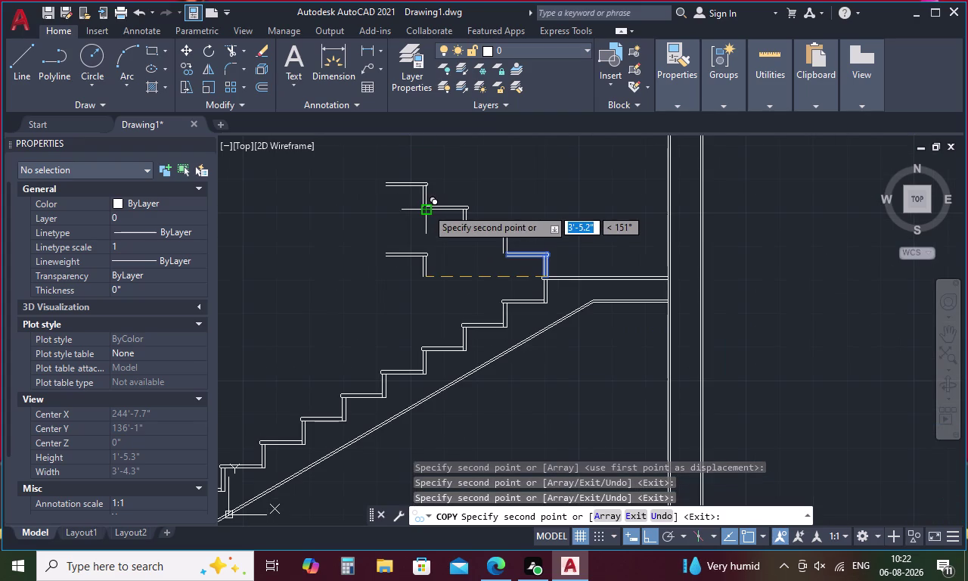
middle_drag(426, 208, 498, 336)
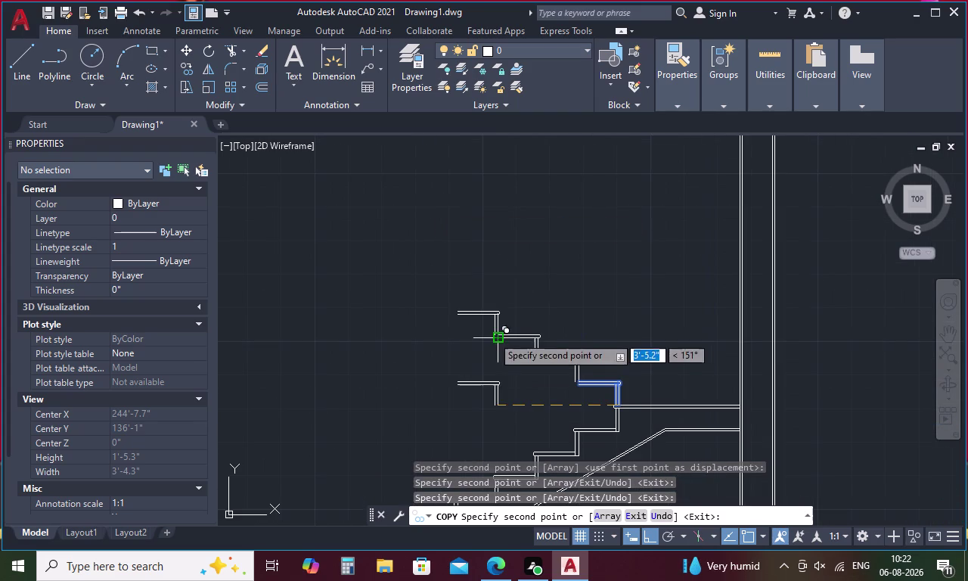
scroll(up, 3)
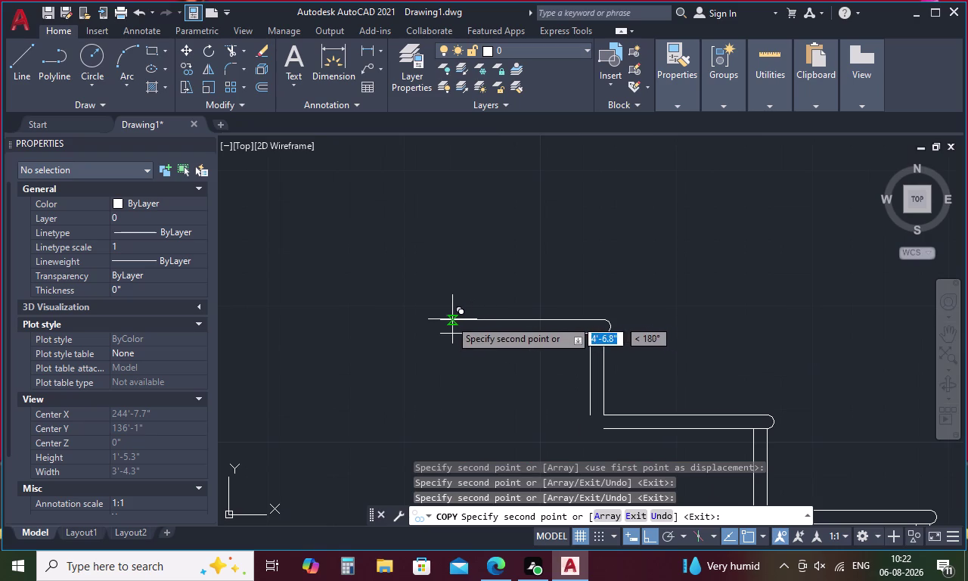
click(442, 320)
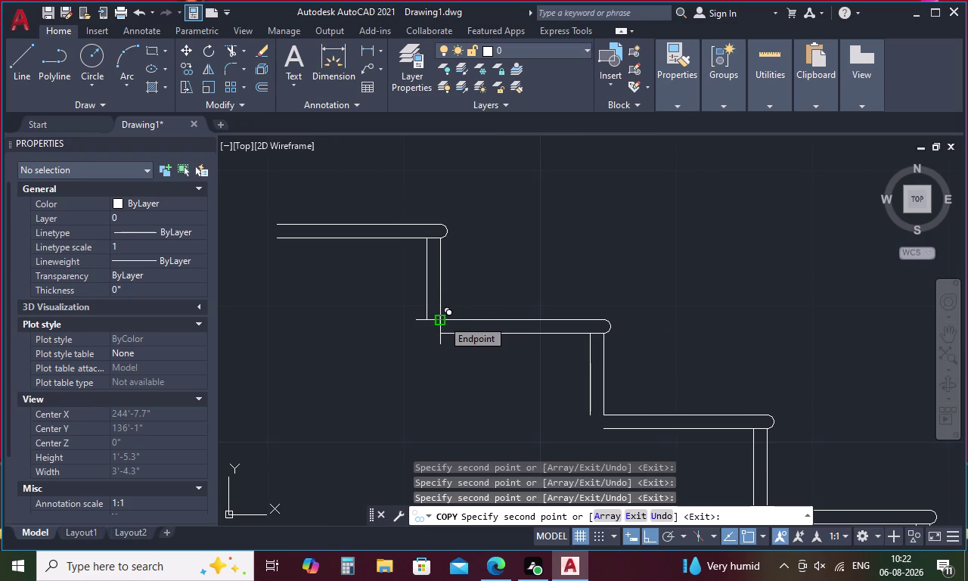
middle_drag(418, 300, 421, 304)
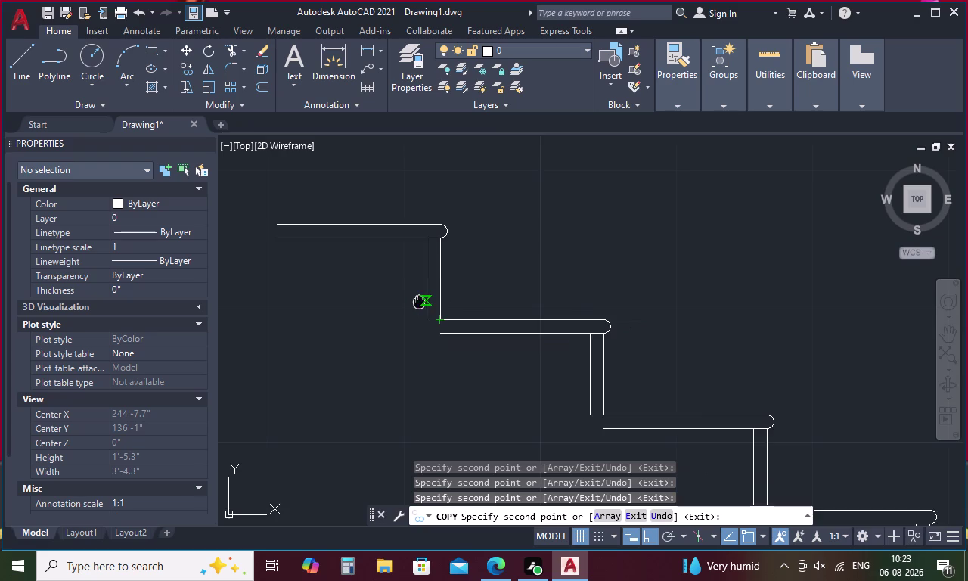
middle_drag(421, 304, 646, 409)
click(505, 332)
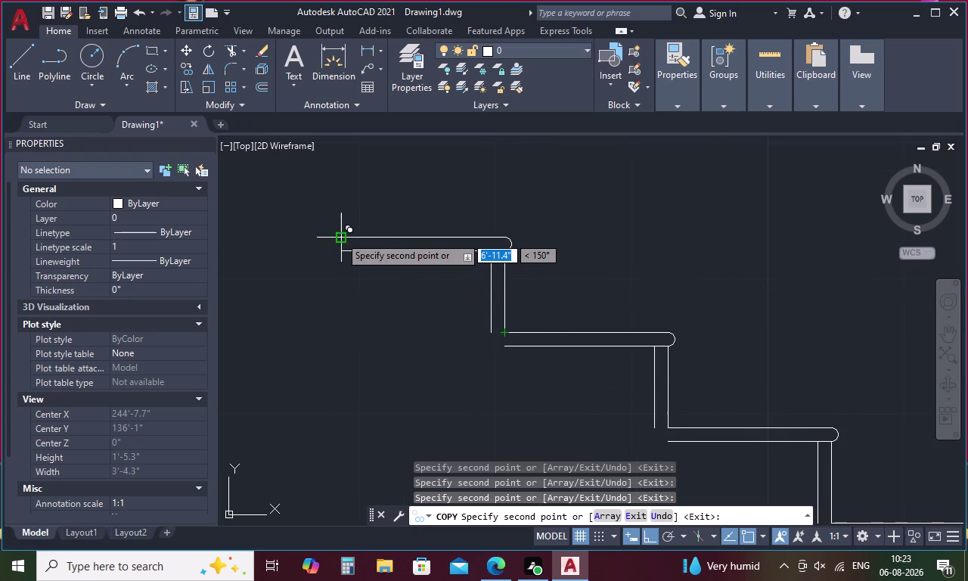
Place five more handrail-end copies up to the top step, then end copying.
click(338, 235)
middle_drag(338, 237, 615, 442)
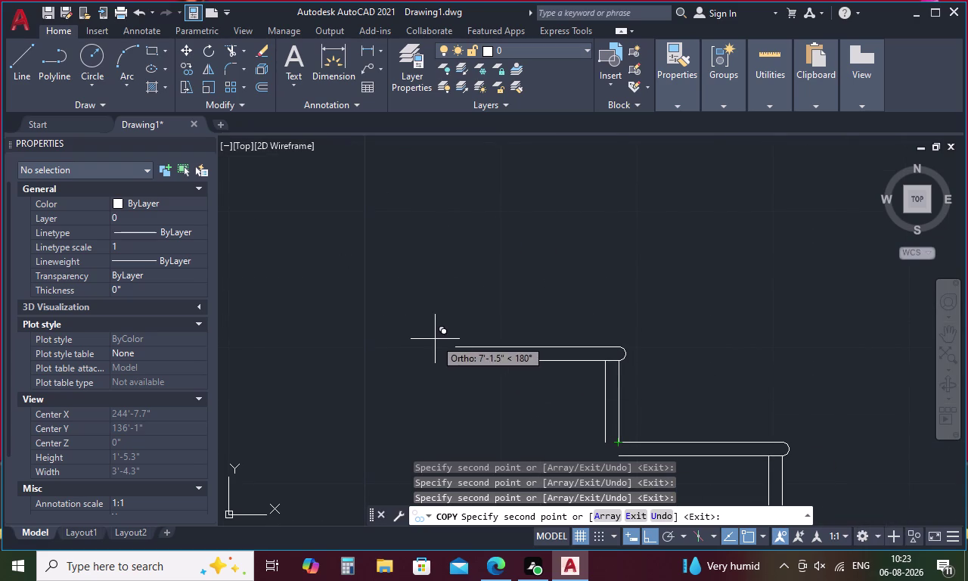
click(453, 348)
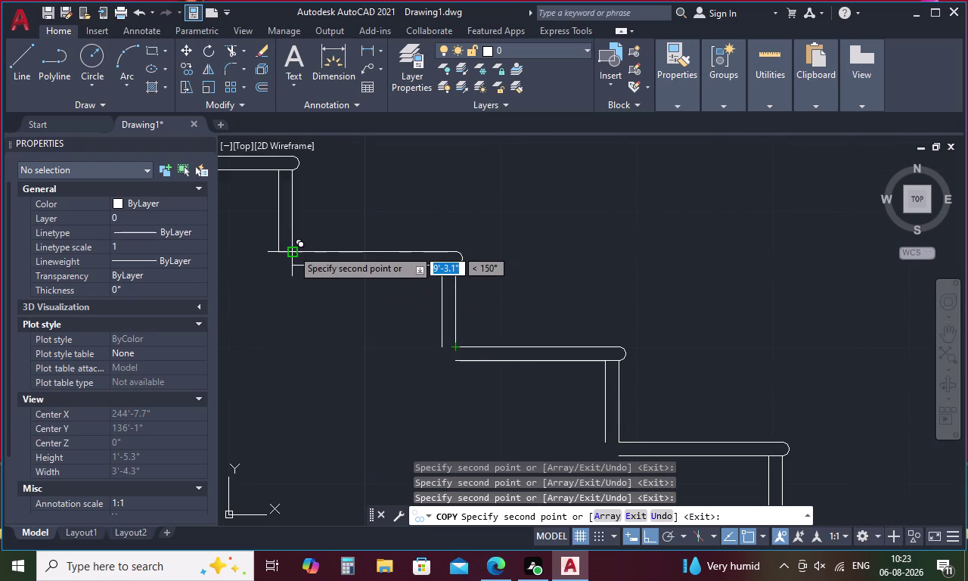
click(292, 249)
middle_drag(309, 248, 579, 368)
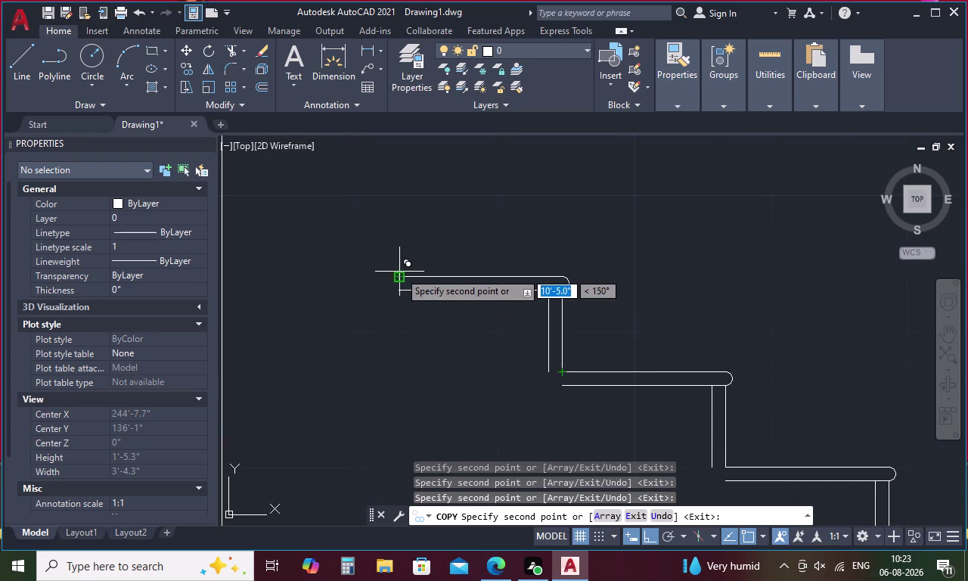
click(398, 272)
middle_drag(398, 272, 587, 374)
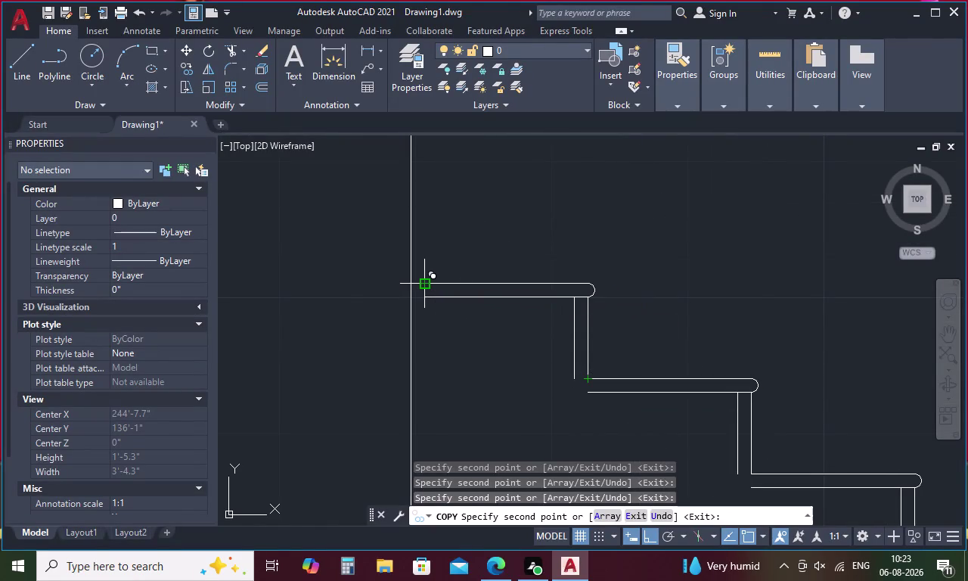
click(427, 281)
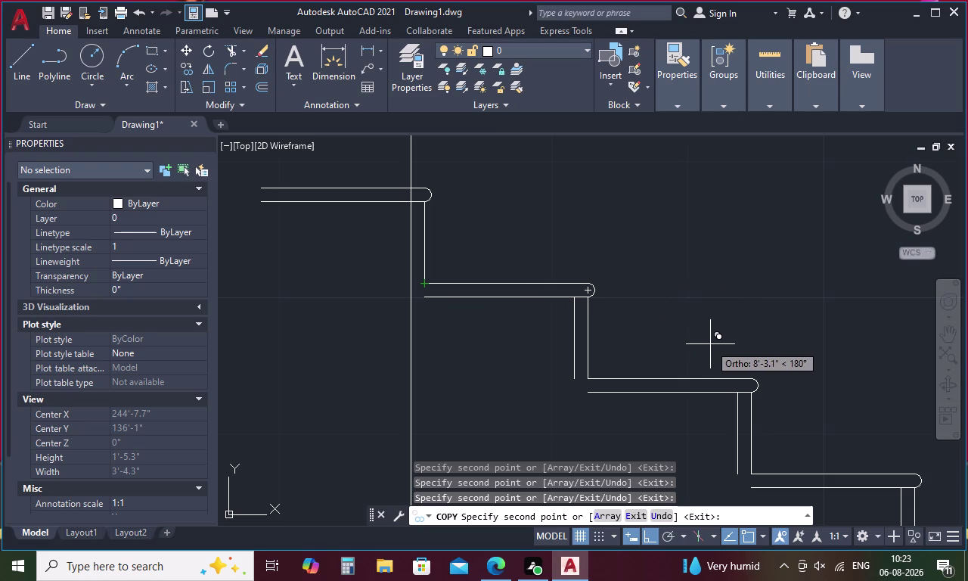
key(Escape)
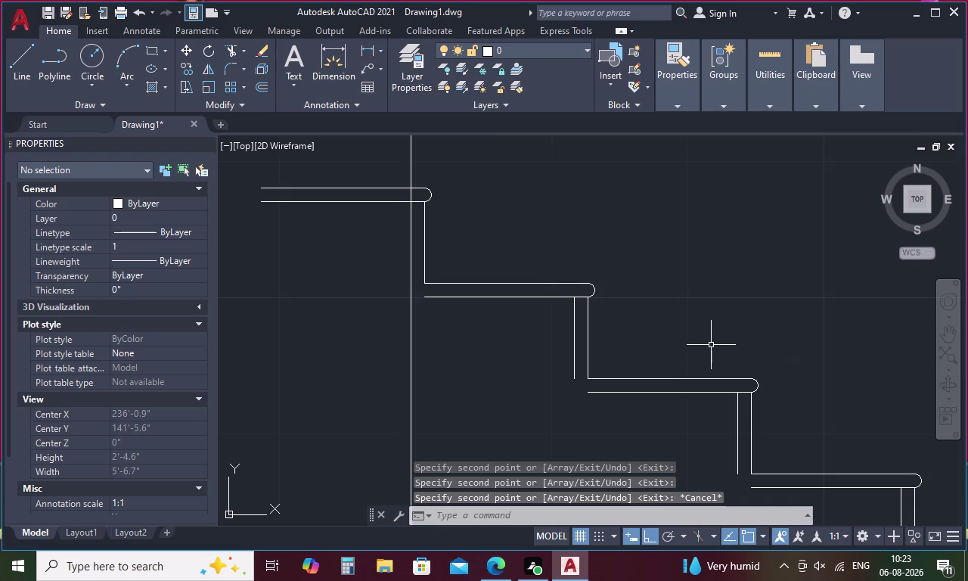
Start a DI distance check from a handrail point, then cancel it.
text(DI)
key(space)
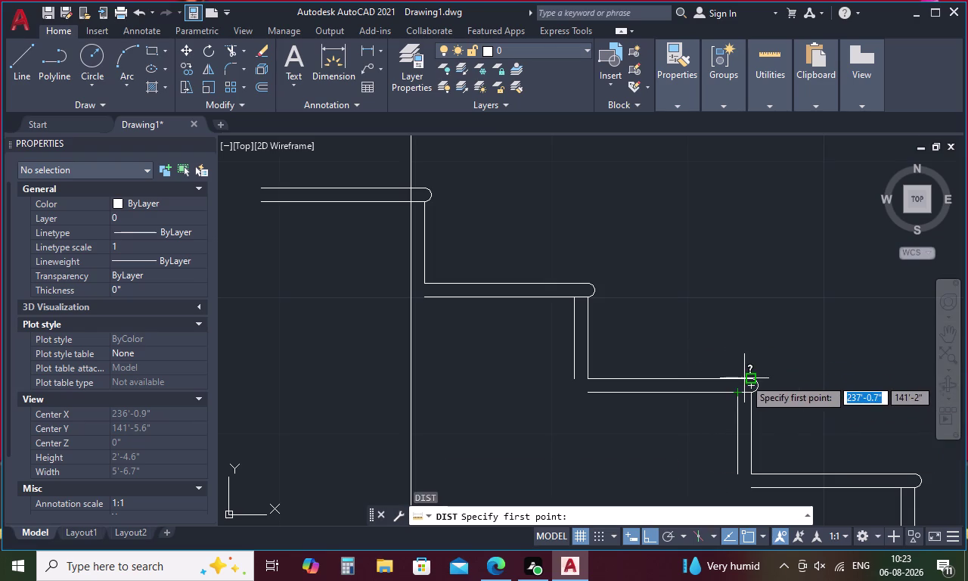
click(749, 379)
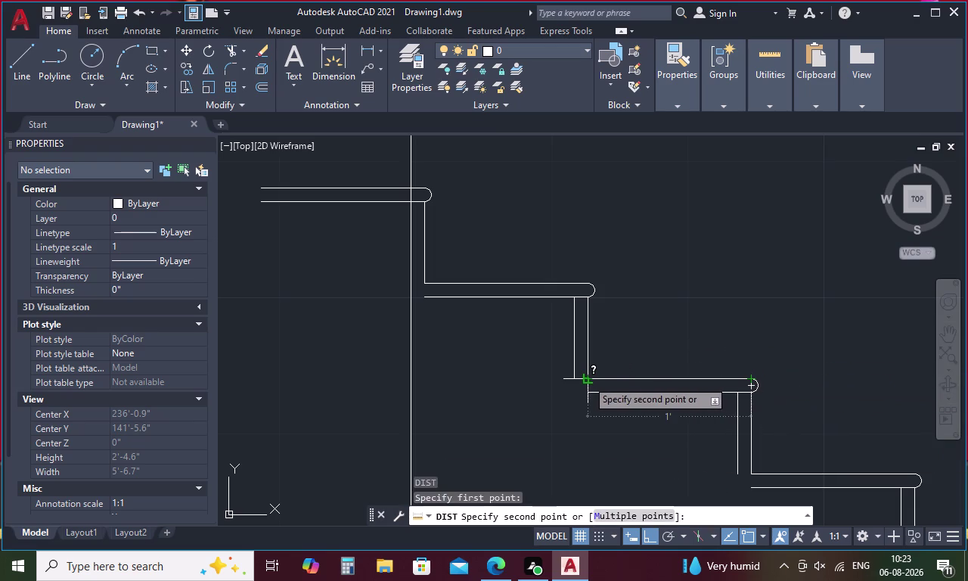
key(Escape)
Erase the vertical construction line beside the stair section.
scroll(down, 3)
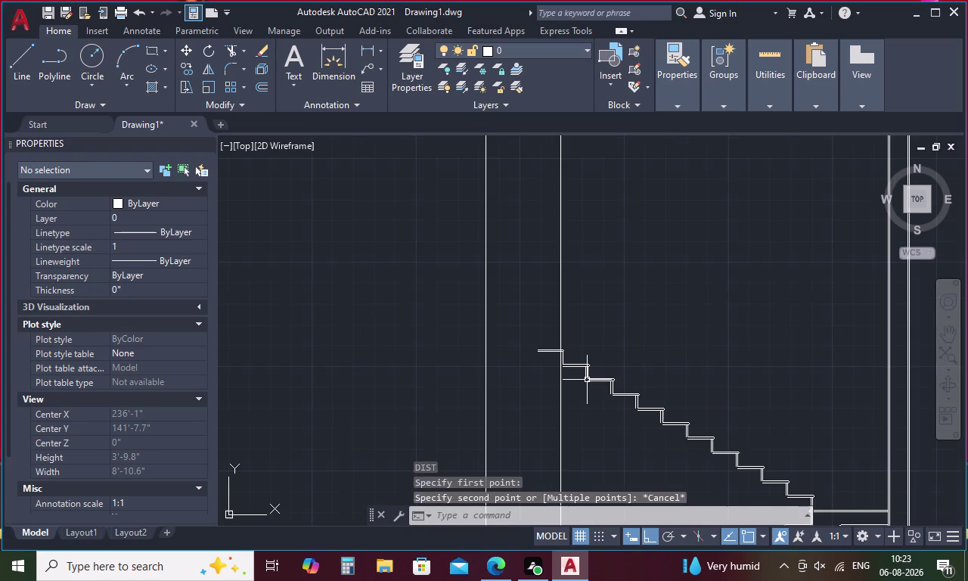
middle_drag(650, 333, 608, 447)
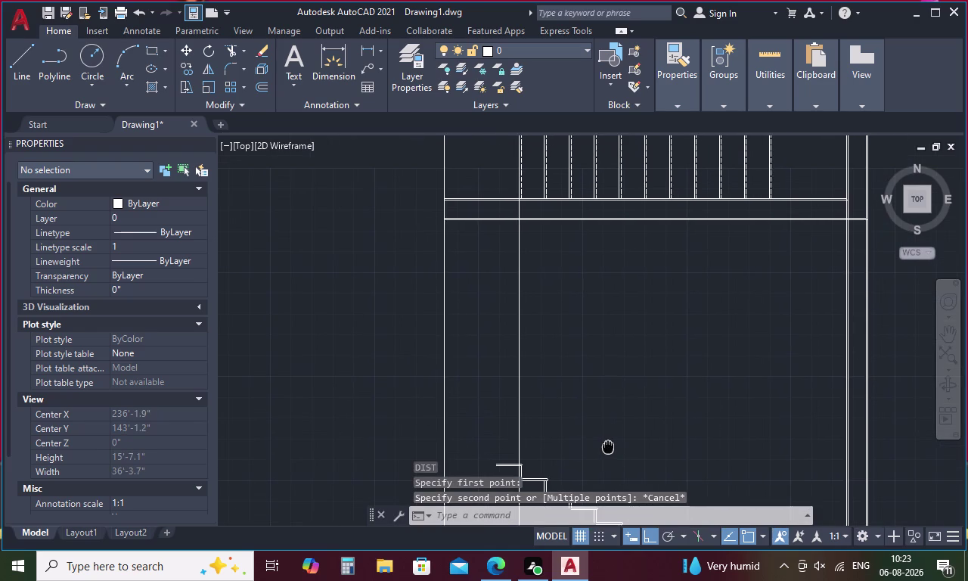
middle_drag(608, 447, 610, 390)
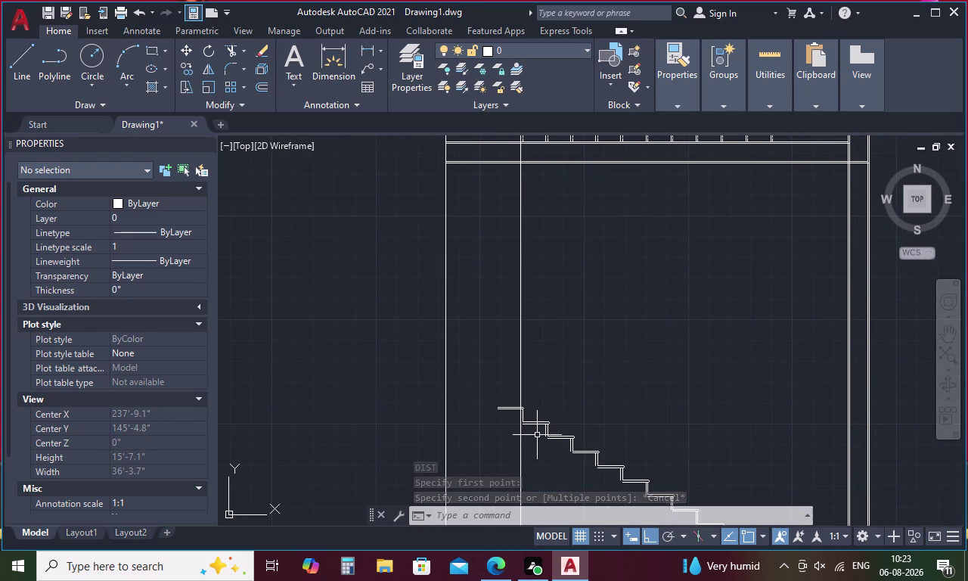
scroll(up, 3)
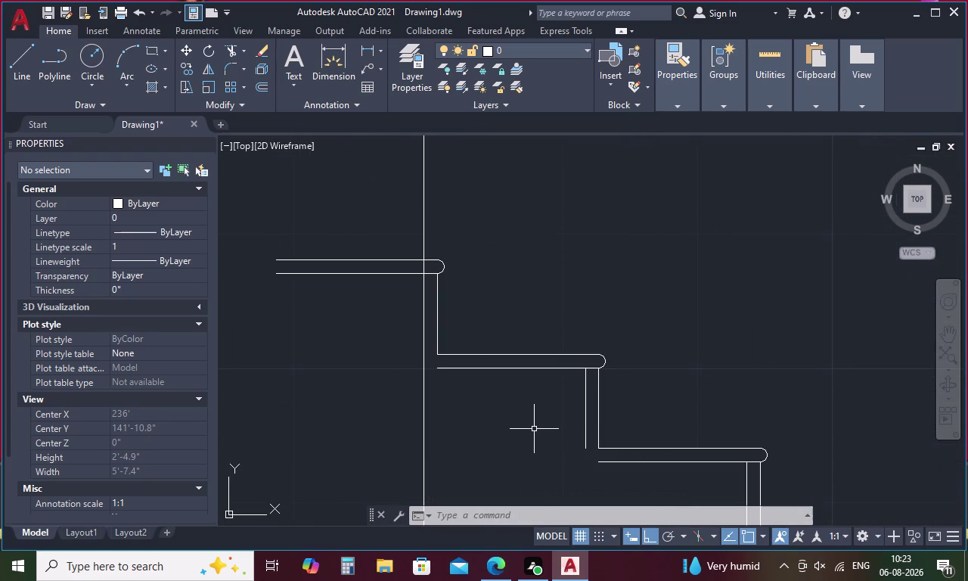
click(424, 387)
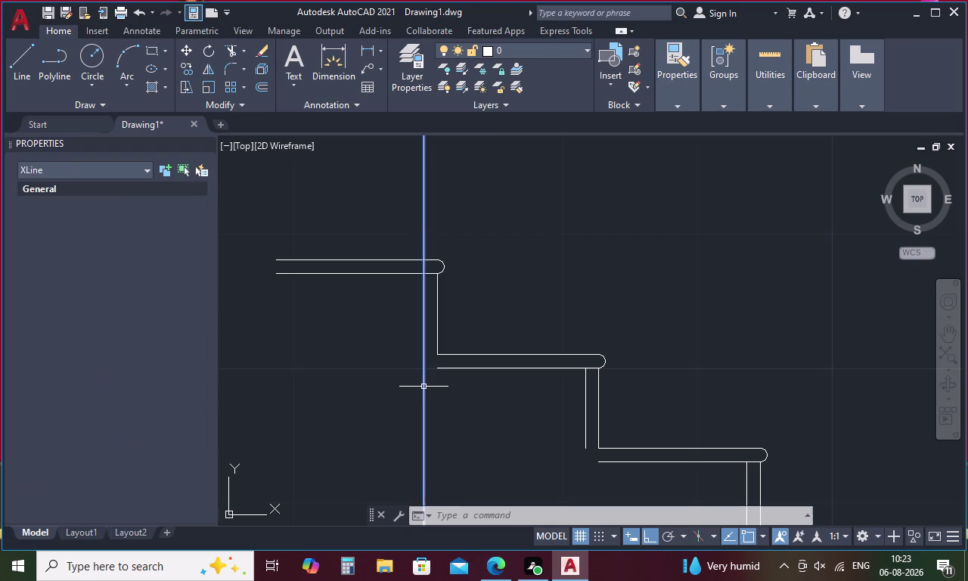
key(Delete)
Fillet the first five handrail step corners at radius 0 into sharp corners.
scroll(down, 3)
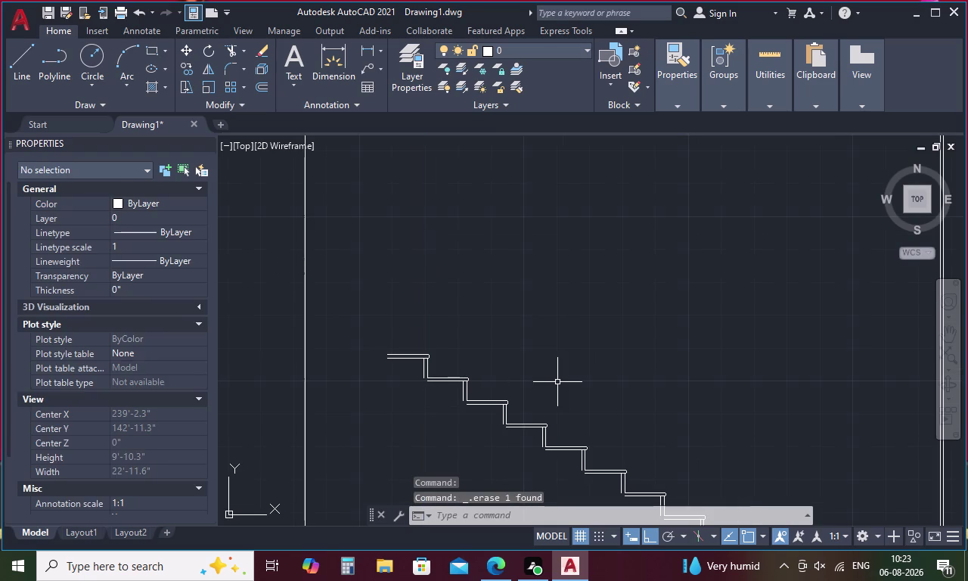
key(Escape)
text(F)
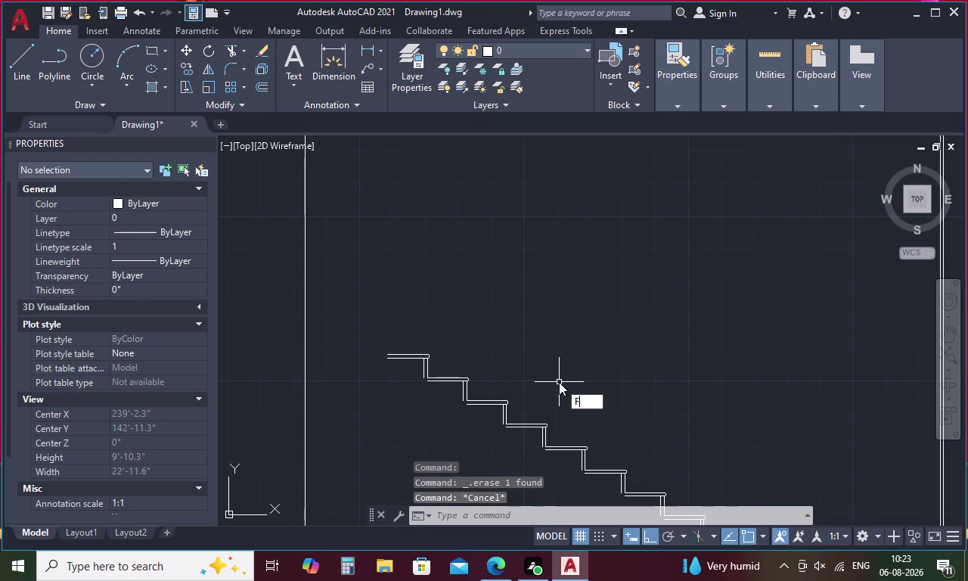
key(space)
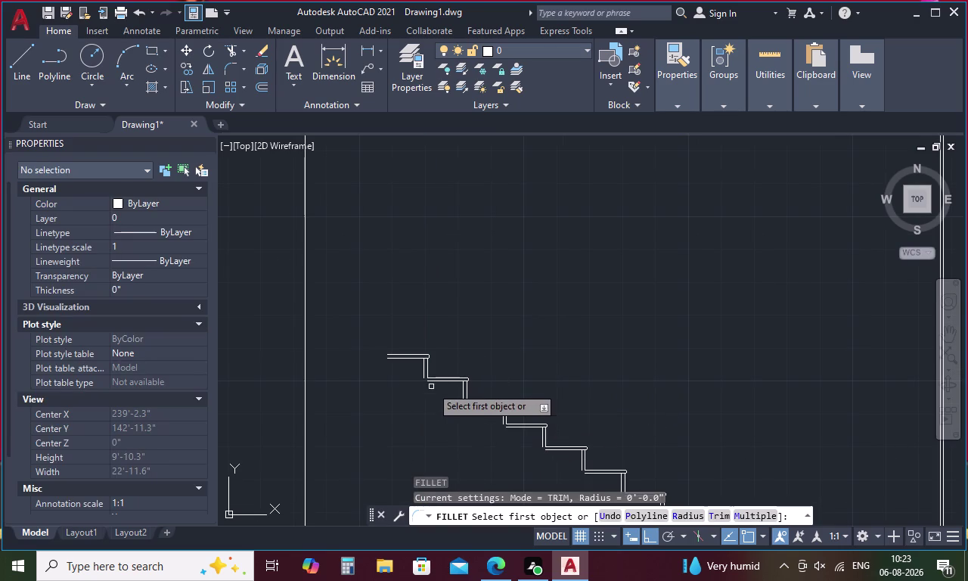
scroll(up, 3)
click(430, 369)
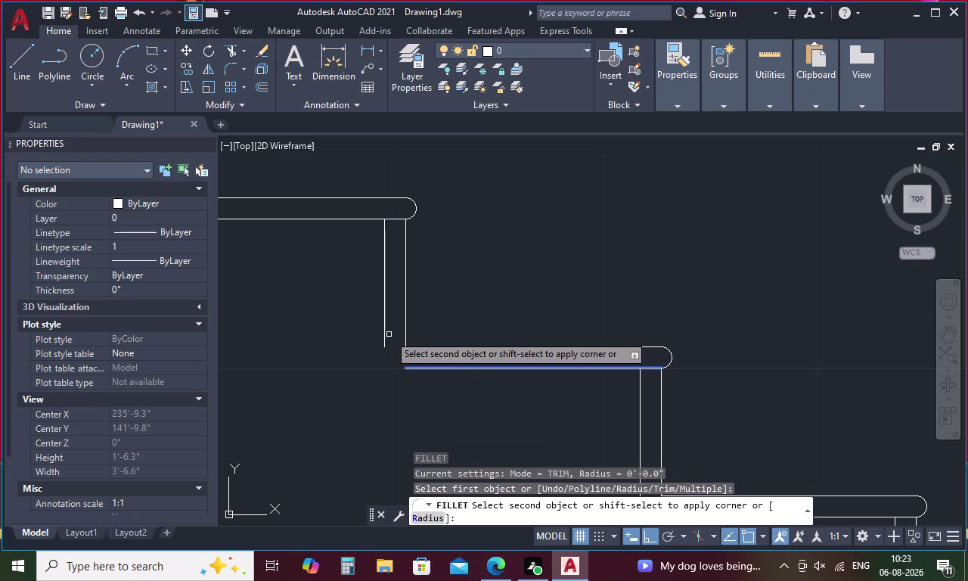
click(385, 331)
scroll(down, 3)
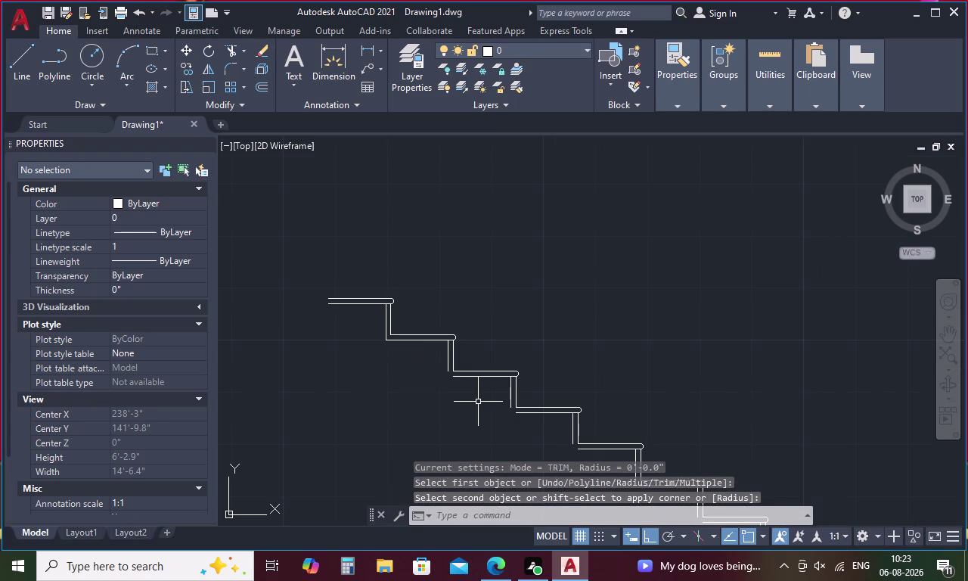
key(space)
scroll(up, 3)
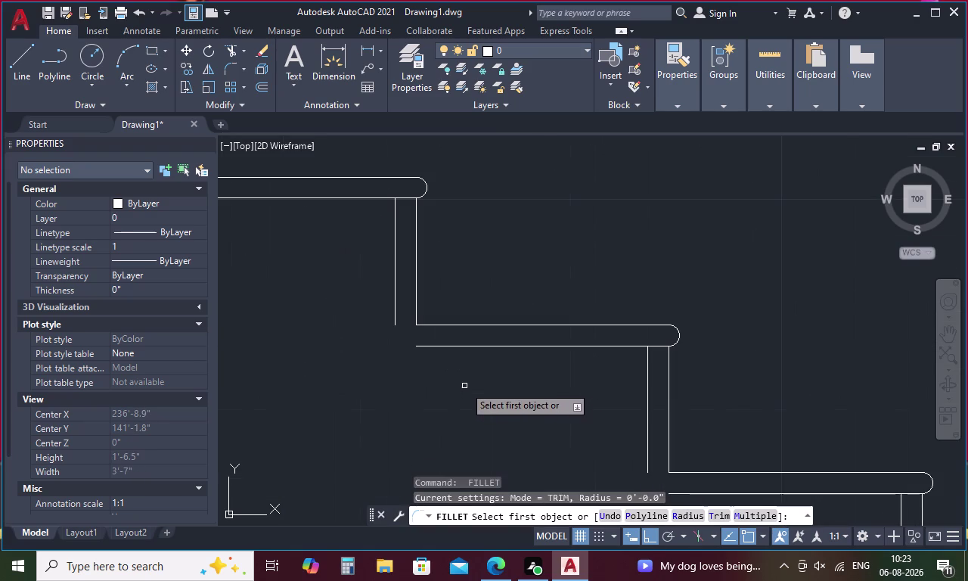
click(456, 348)
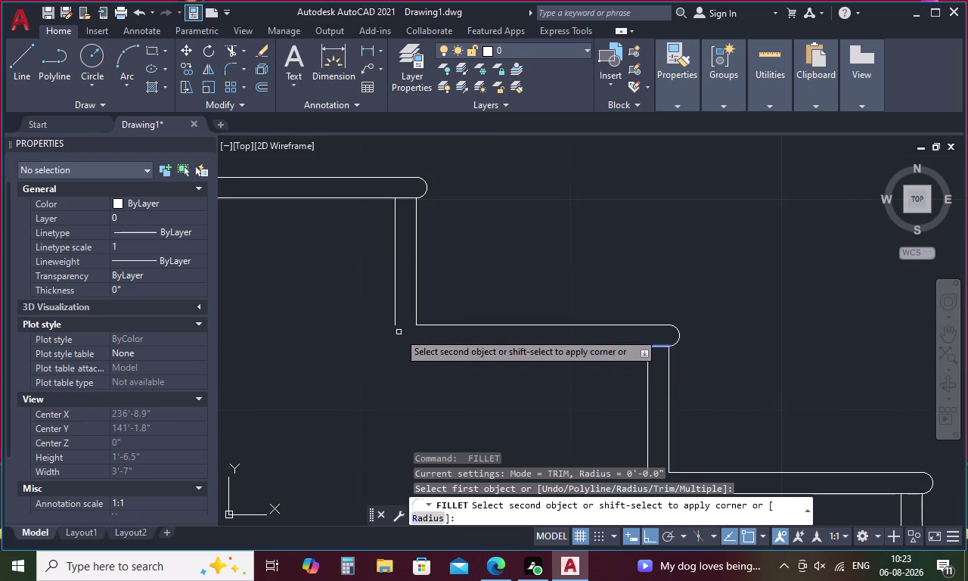
click(395, 309)
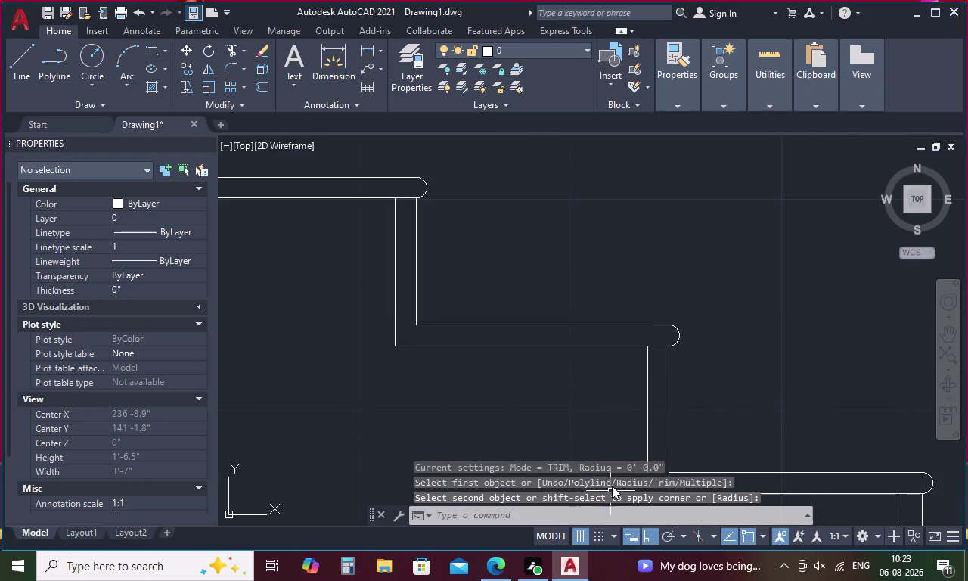
middle_drag(625, 419, 626, 348)
key(space)
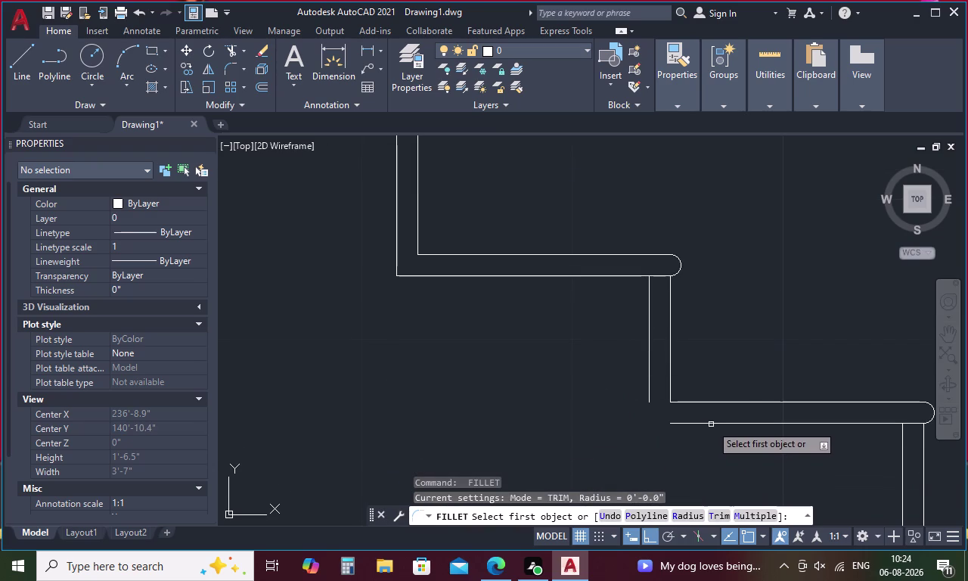
click(711, 424)
click(650, 377)
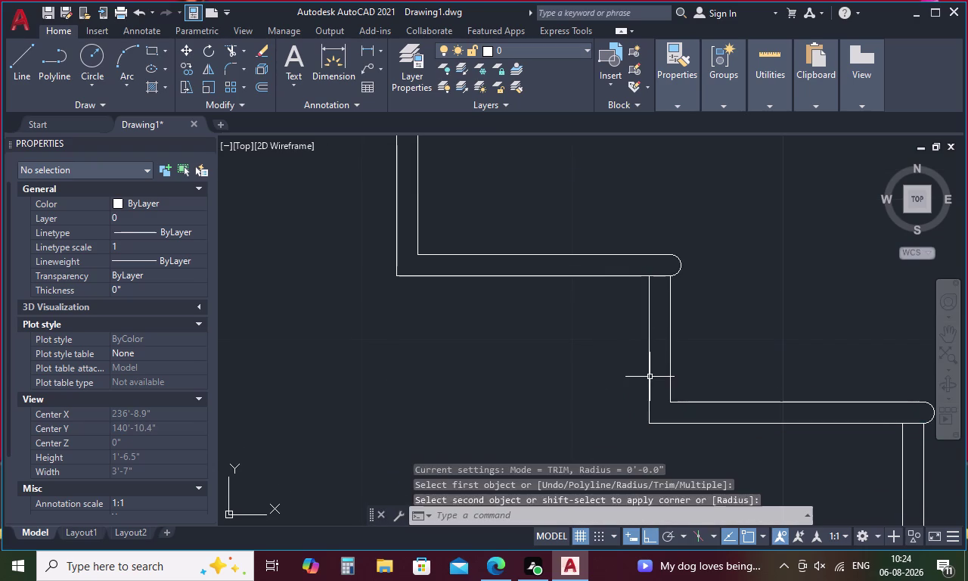
scroll(down, 3)
middle_drag(711, 415, 615, 365)
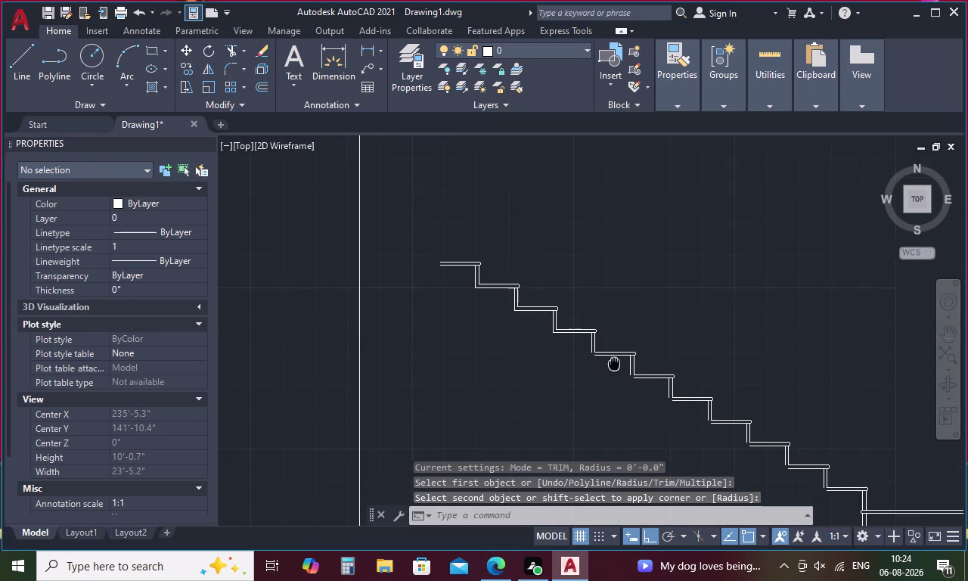
middle_drag(615, 365, 614, 364)
scroll(up, 3)
key(space)
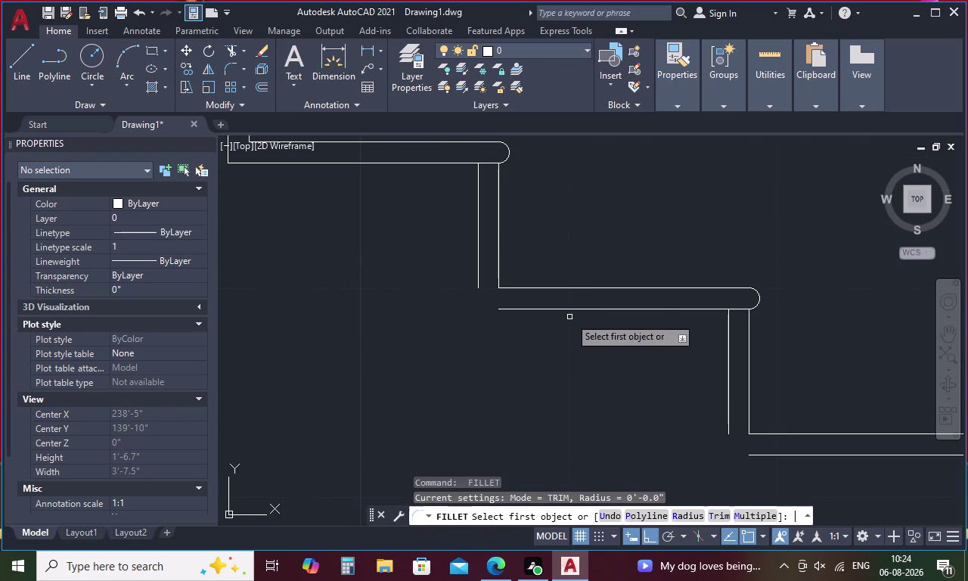
click(569, 309)
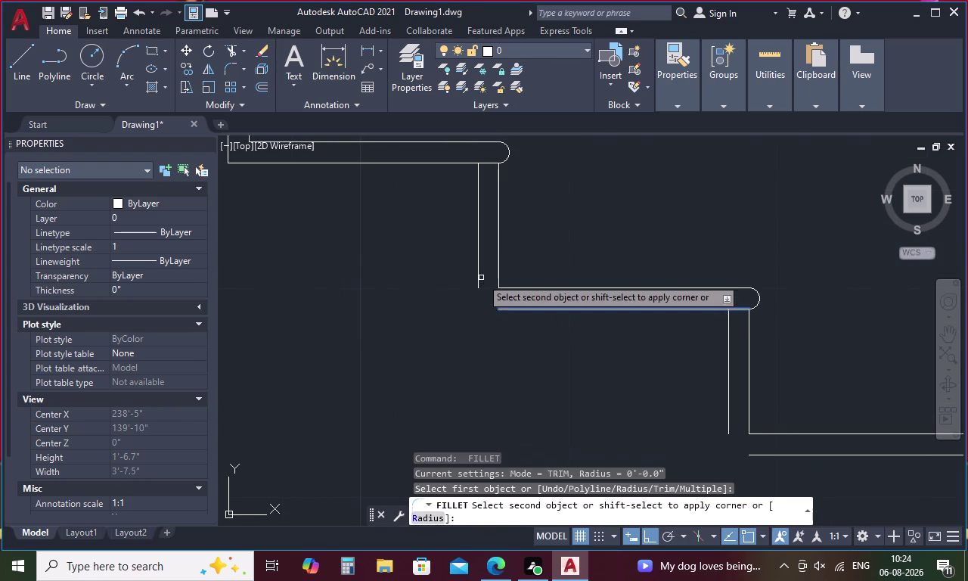
click(478, 269)
key(space)
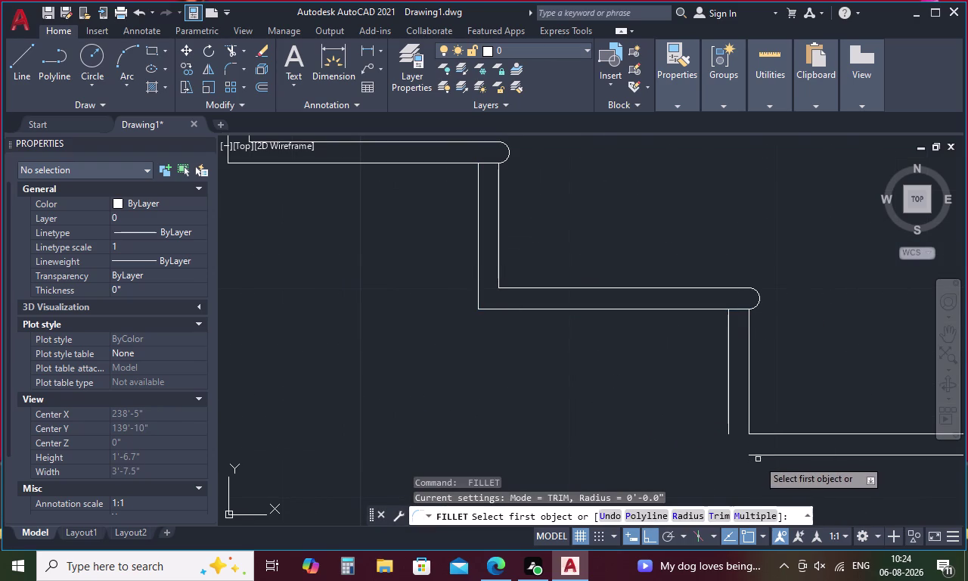
click(764, 453)
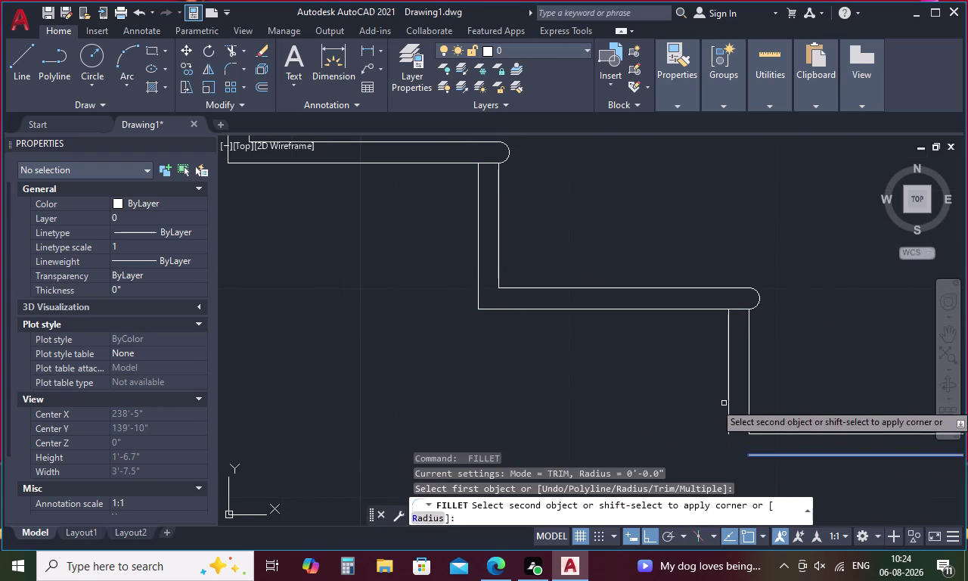
click(727, 391)
Fillet the remaining five handrail corners down toward the landing.
middle_drag(759, 398, 708, 374)
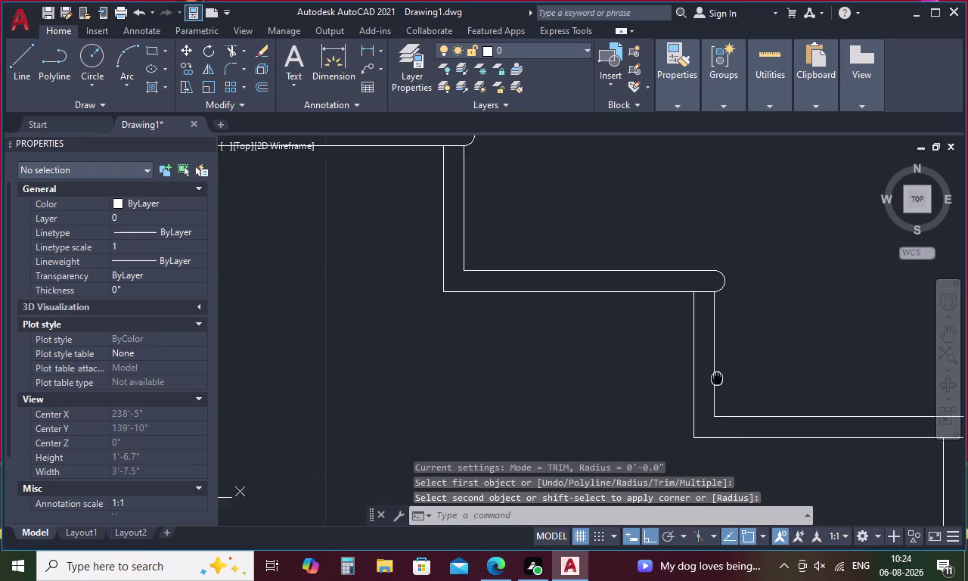
middle_drag(708, 374, 554, 294)
scroll(down, 3)
middle_drag(747, 431, 630, 325)
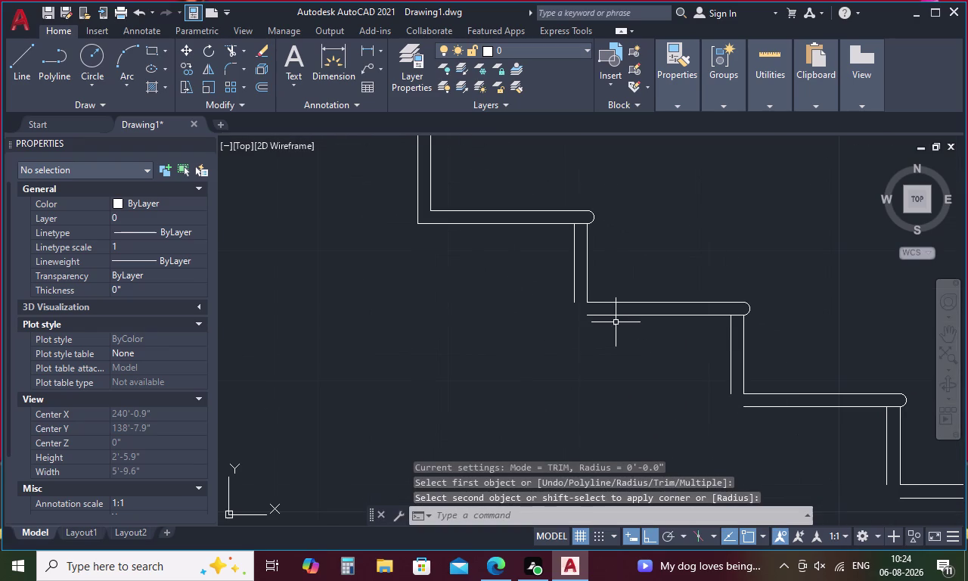
key(space)
click(635, 315)
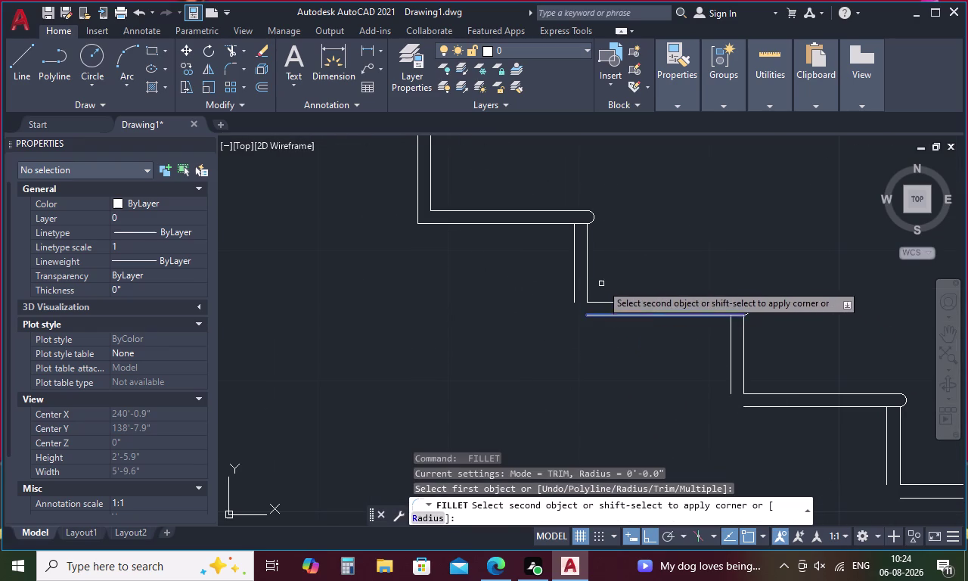
click(576, 276)
key(space)
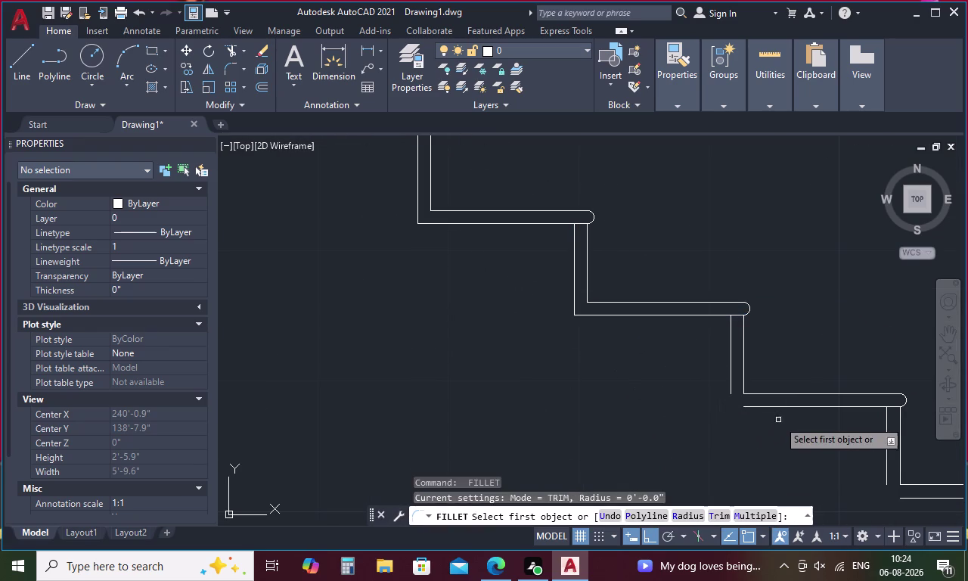
click(785, 406)
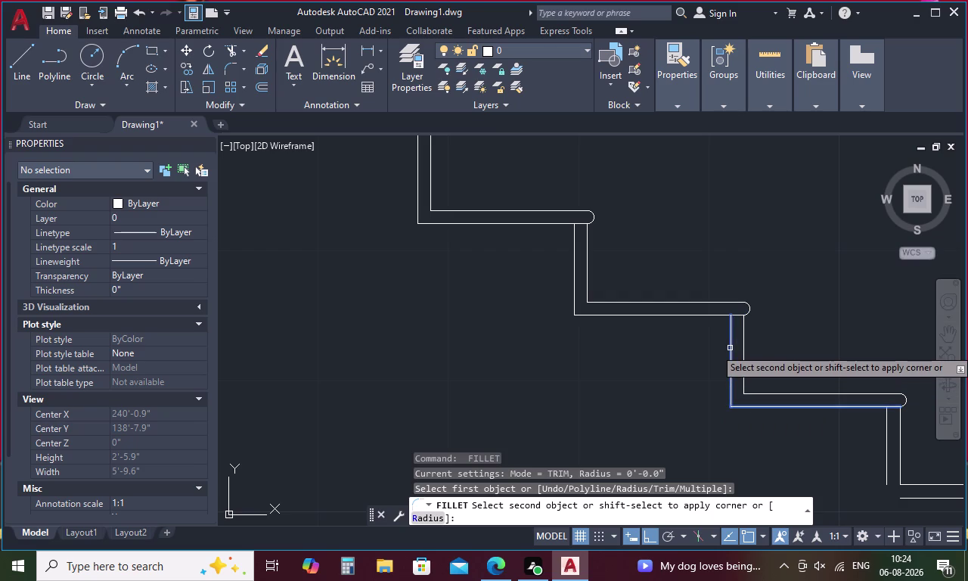
click(730, 348)
middle_drag(806, 370, 596, 310)
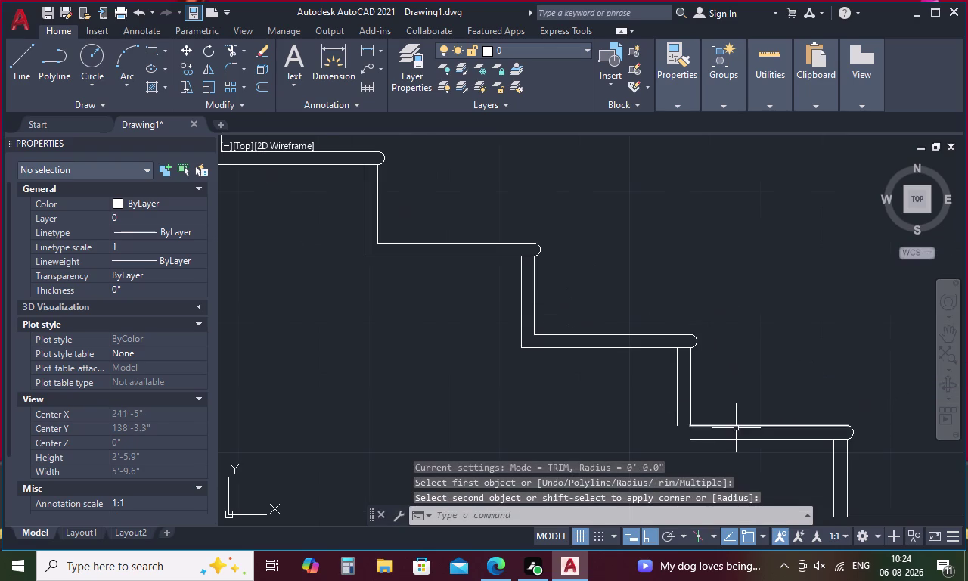
key(space)
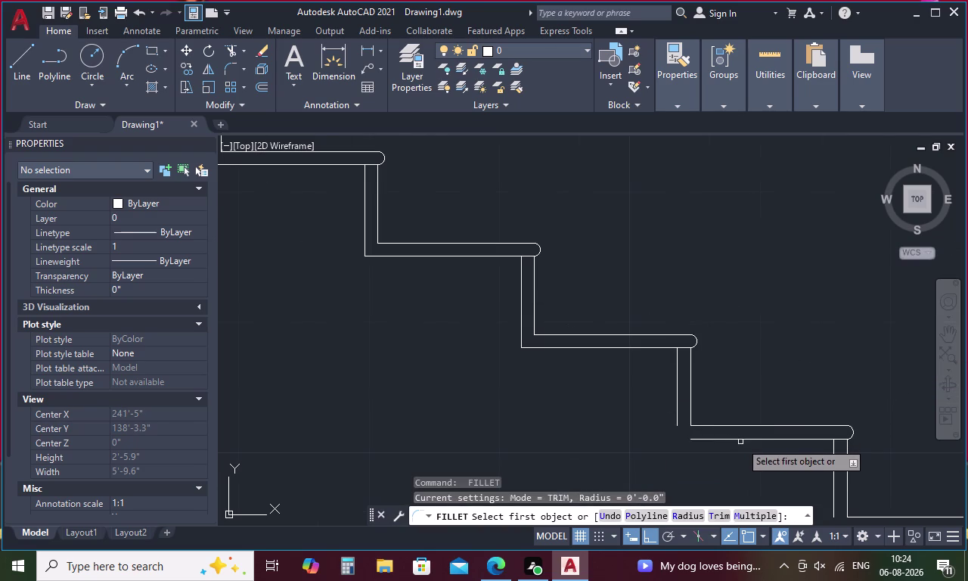
click(745, 438)
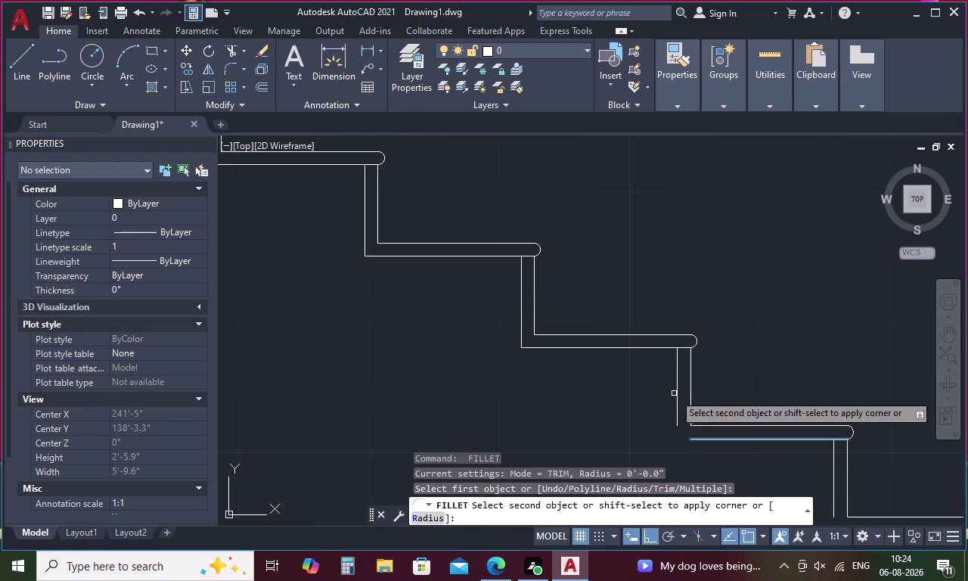
click(679, 387)
scroll(down, 3)
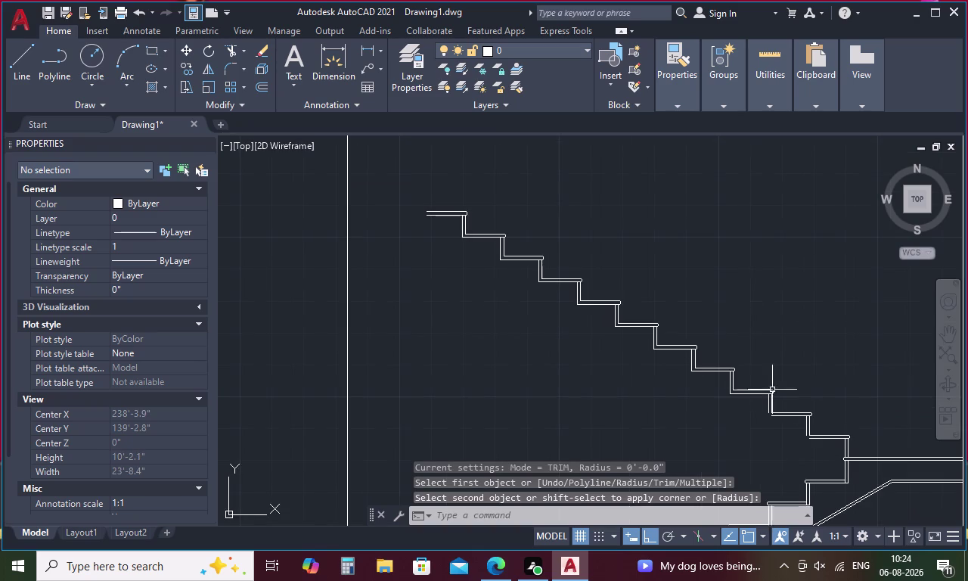
middle_drag(794, 401, 694, 340)
key(space)
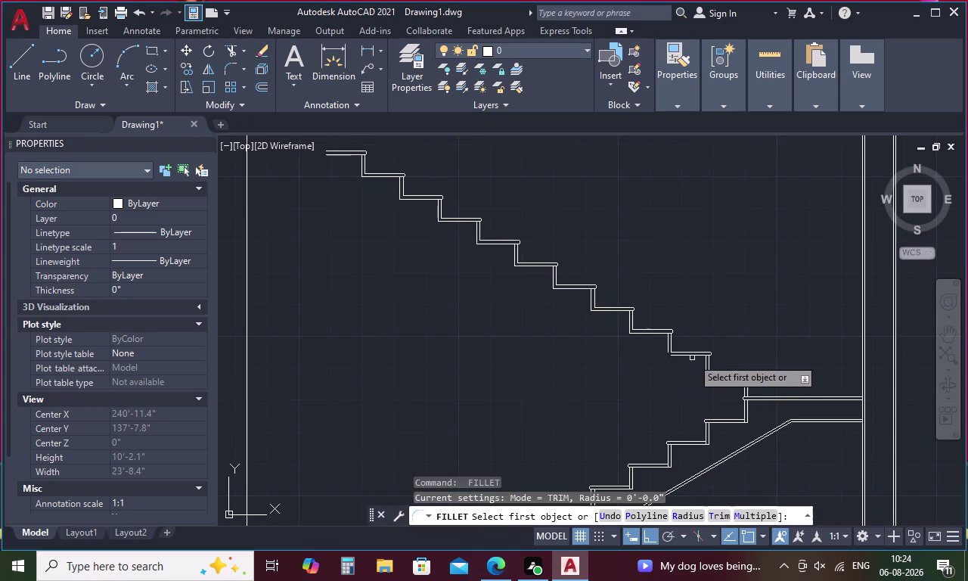
click(695, 356)
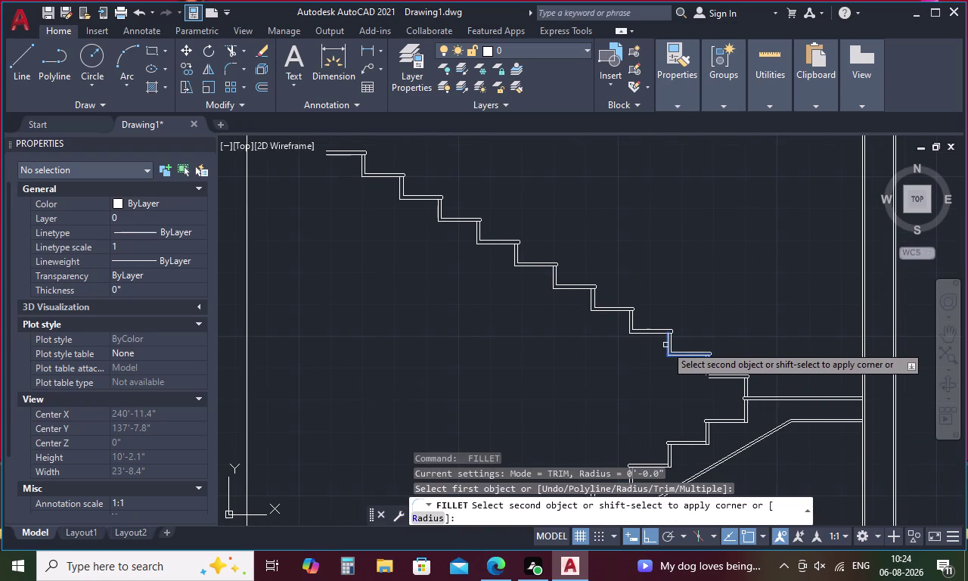
click(664, 343)
click(668, 344)
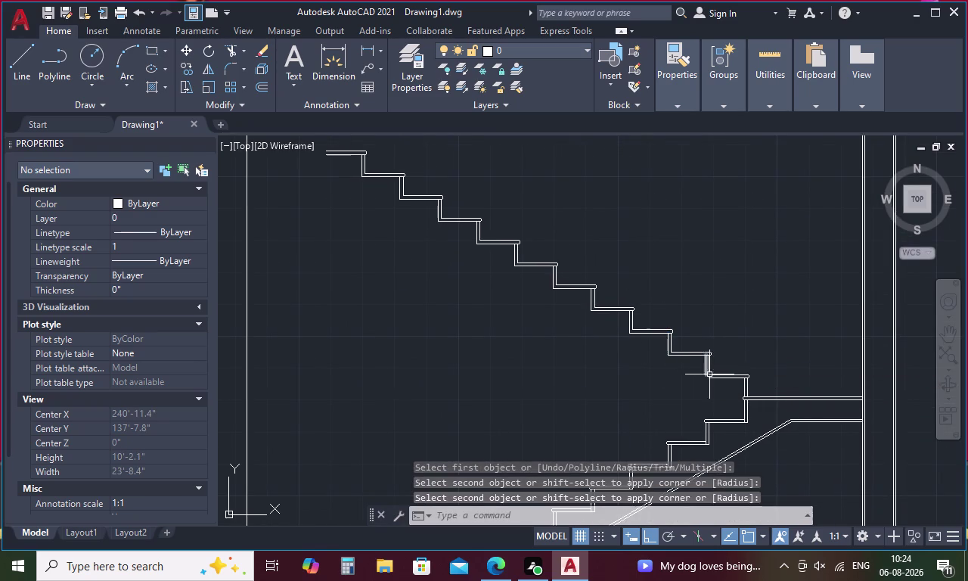
key(space)
click(731, 379)
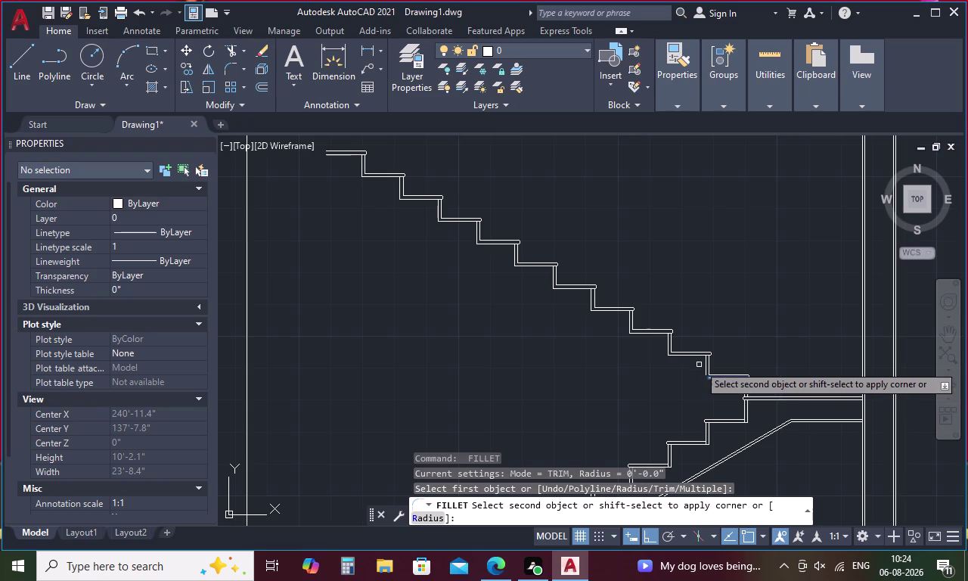
click(706, 366)
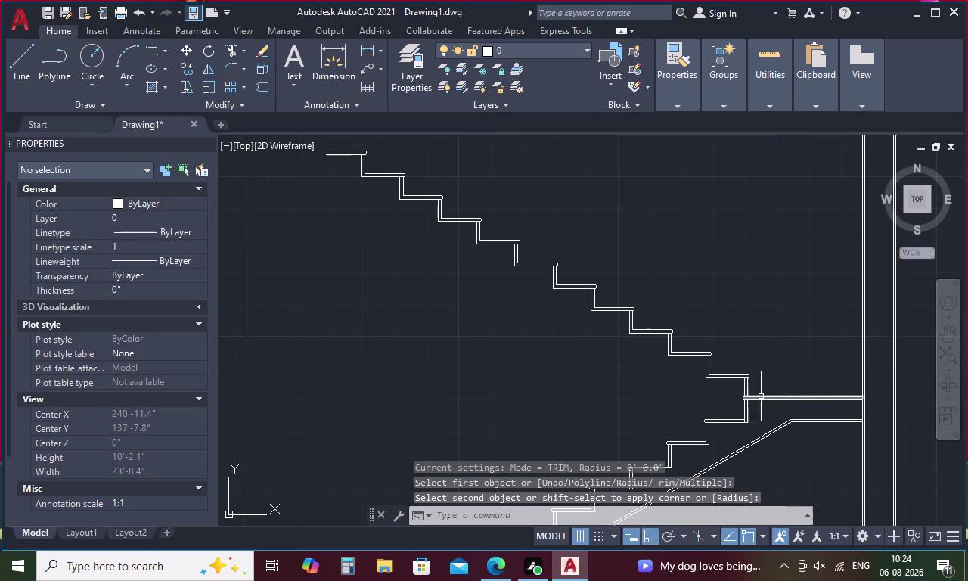
key(Escape)
text(E)
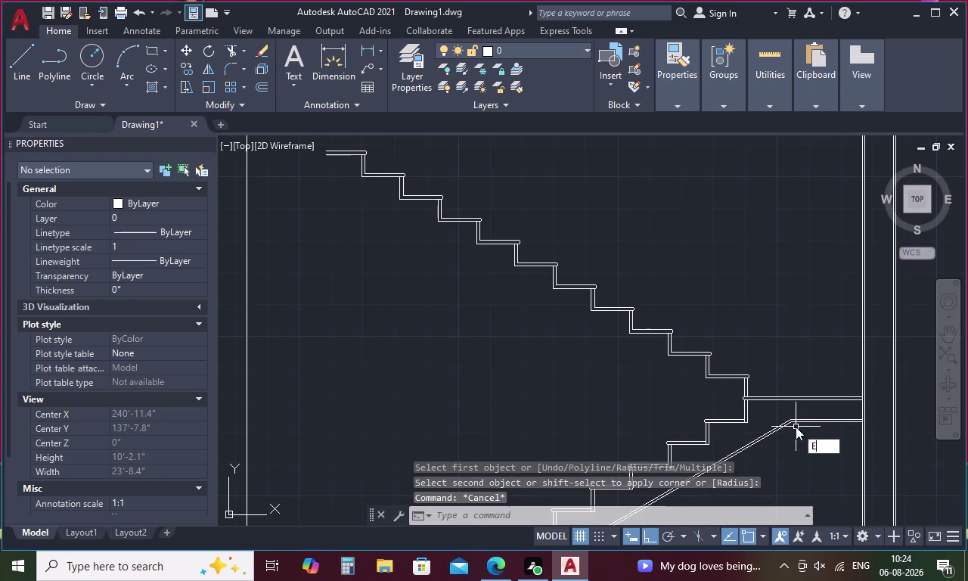
text(X)
key(space)
Extend the first short vertical handrail lines to the rail, including several with a fence.
scroll(up, 3)
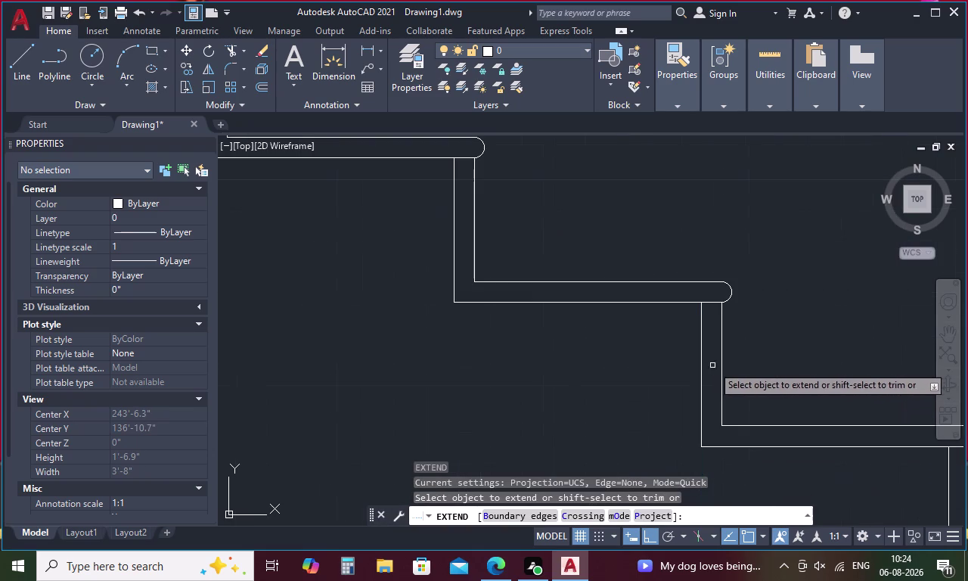
click(723, 409)
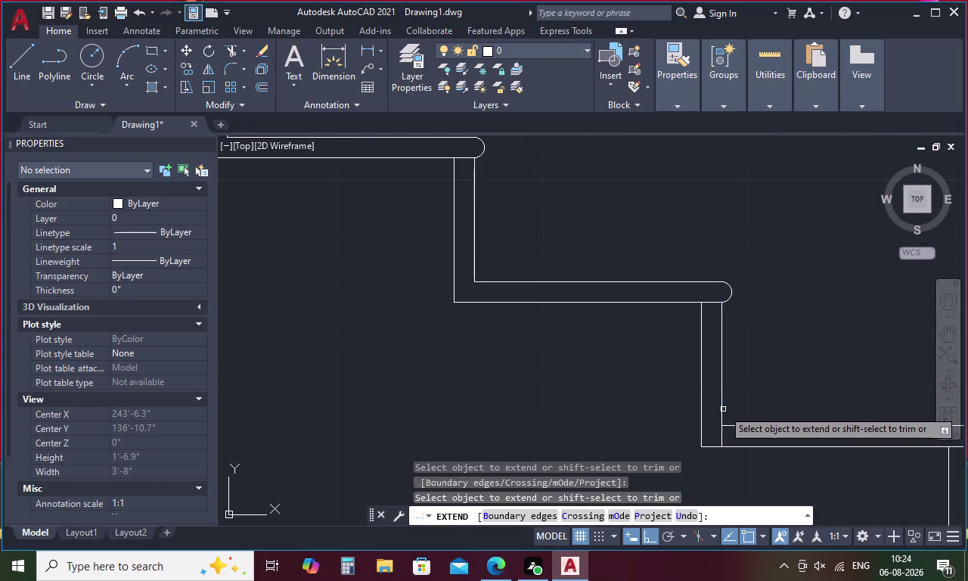
click(475, 270)
middle_drag(537, 283, 703, 498)
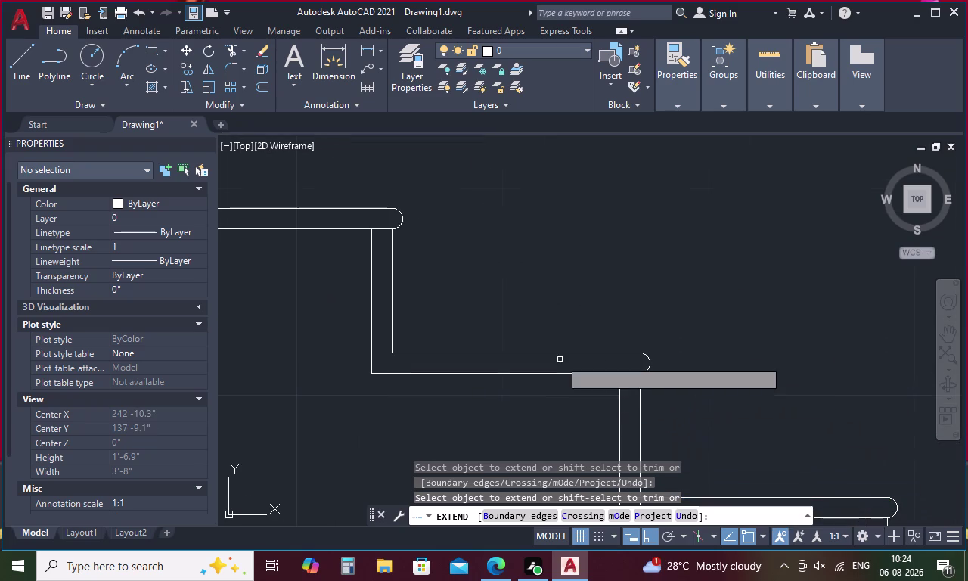
click(393, 325)
middle_drag(422, 327, 865, 489)
click(592, 356)
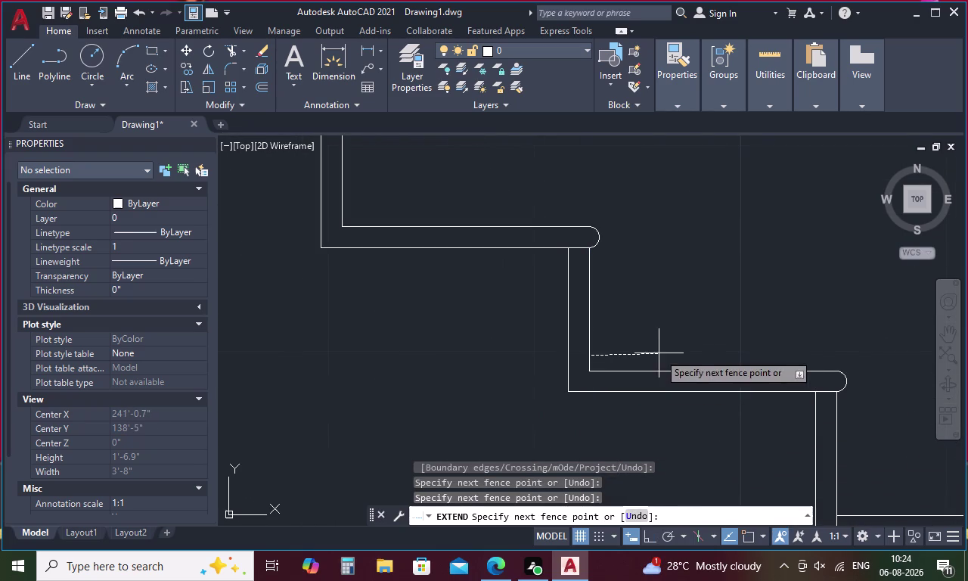
click(582, 360)
middle_drag(632, 349, 967, 537)
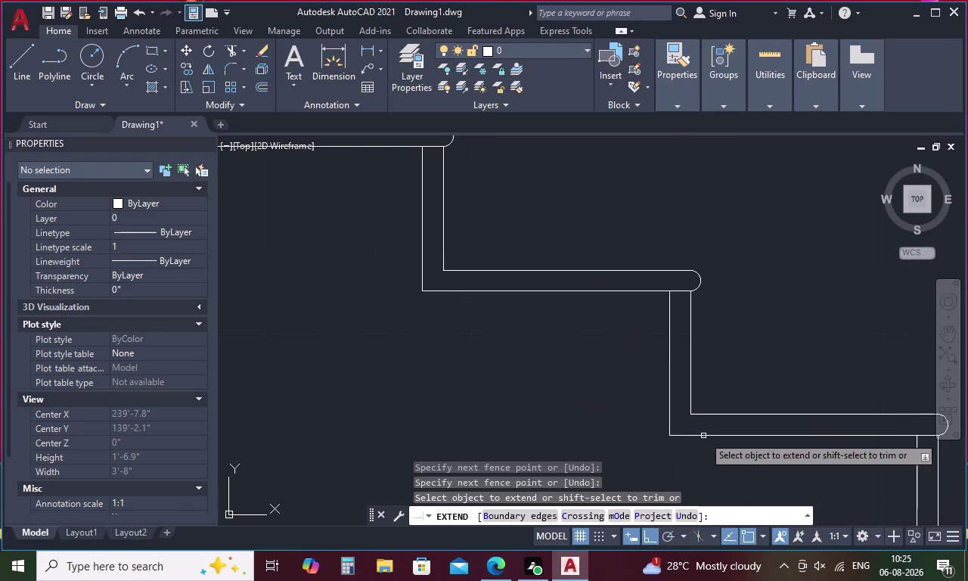
click(692, 381)
Extend the remaining inner vertical handrail lines up the stair to their rails.
middle_drag(714, 378, 910, 471)
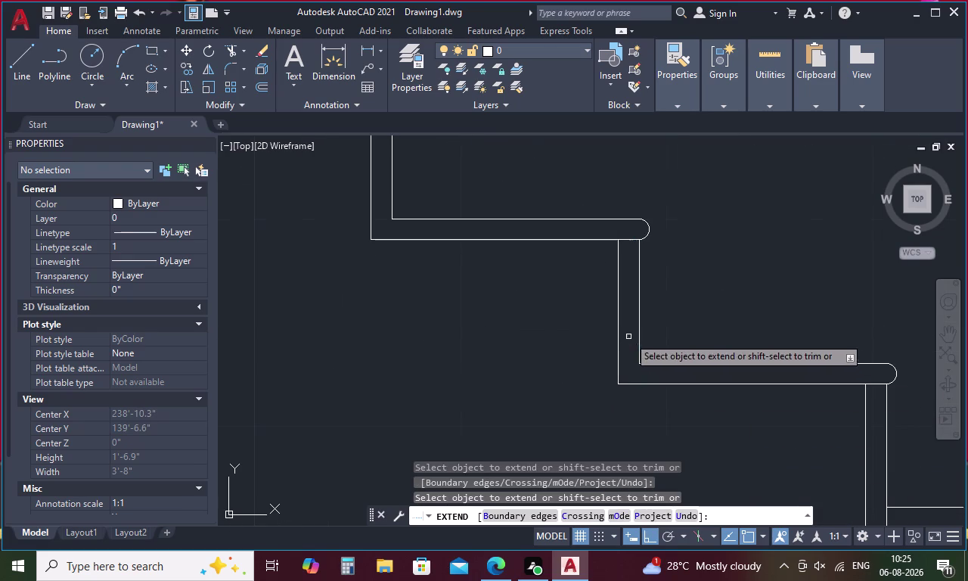
click(638, 316)
middle_drag(726, 377, 744, 391)
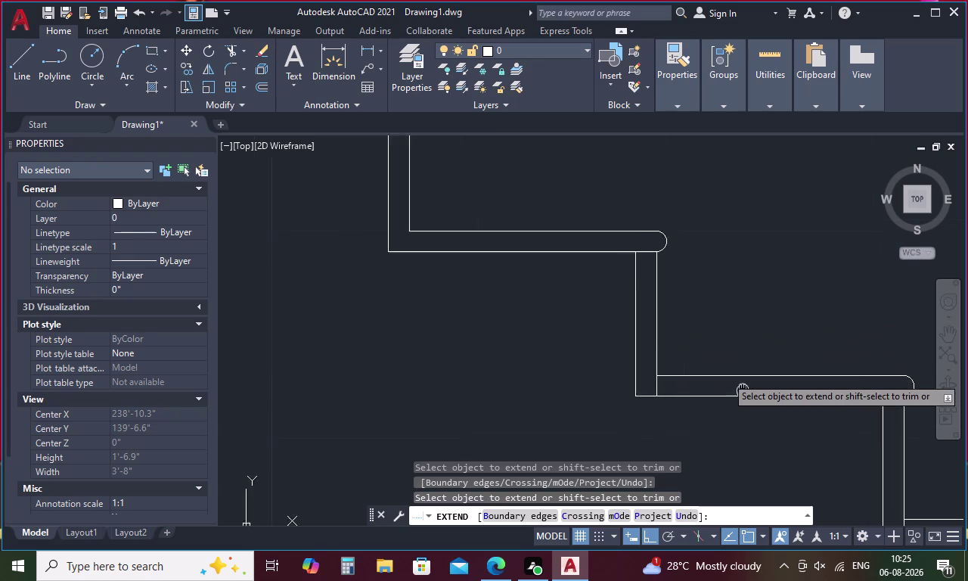
middle_drag(743, 390, 967, 518)
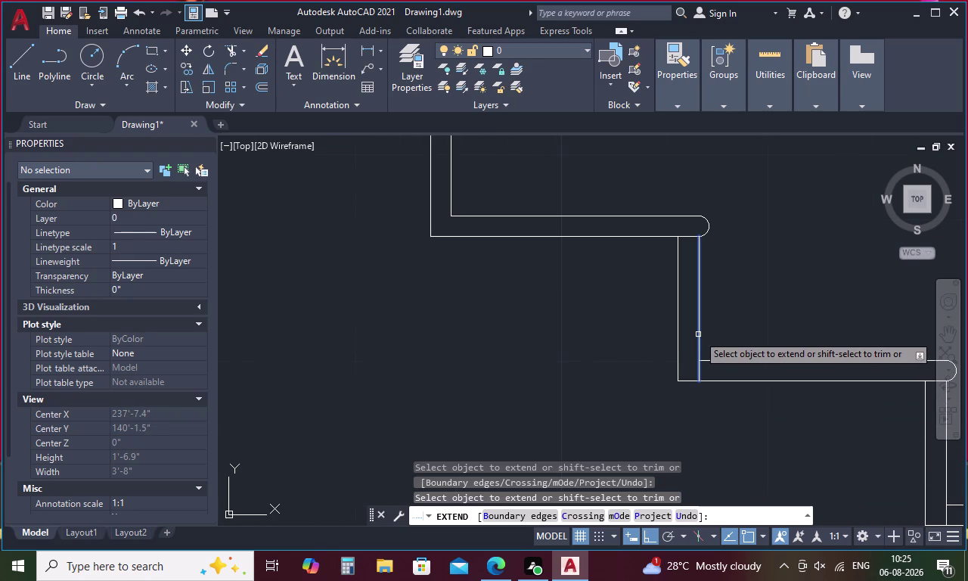
click(698, 334)
middle_drag(698, 334, 902, 426)
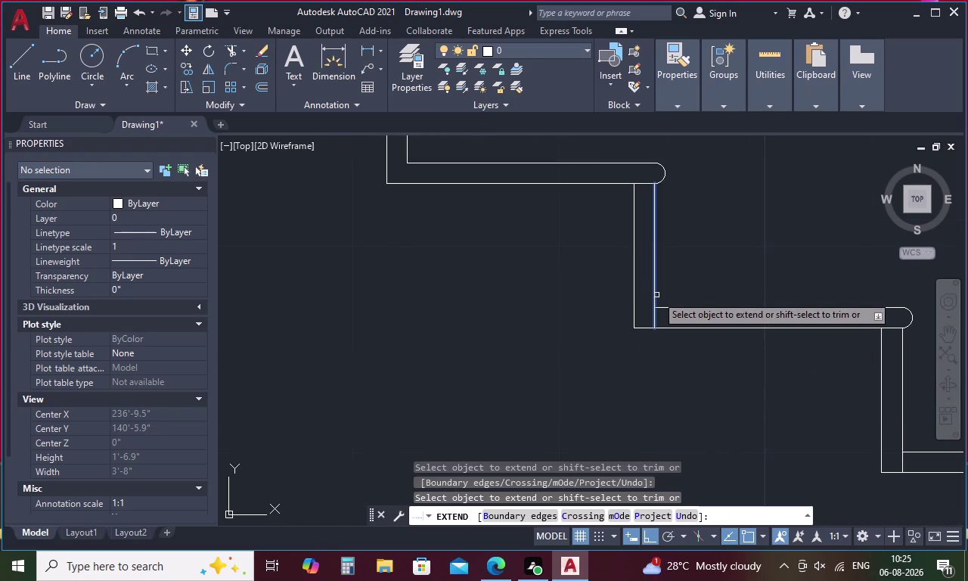
click(655, 297)
middle_drag(533, 283, 756, 435)
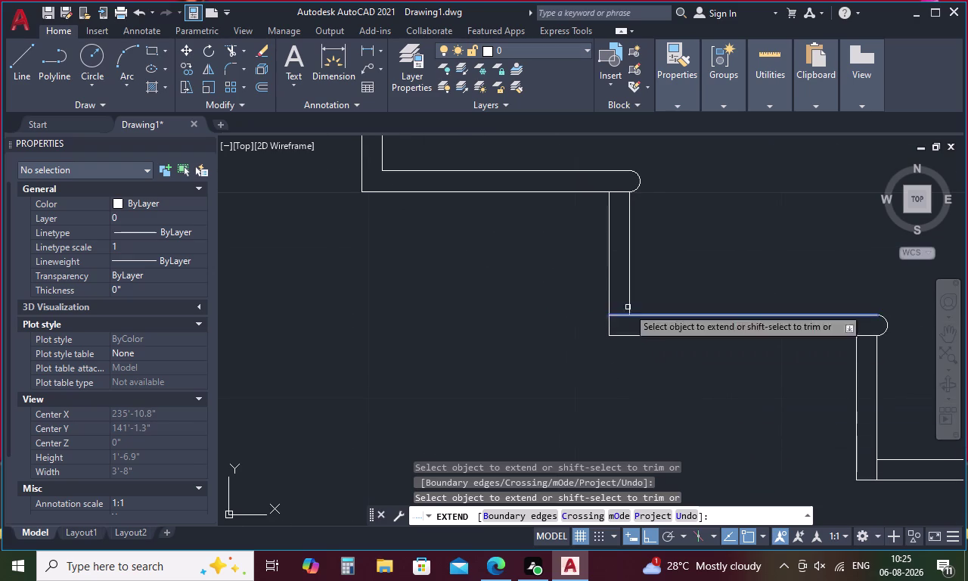
click(630, 276)
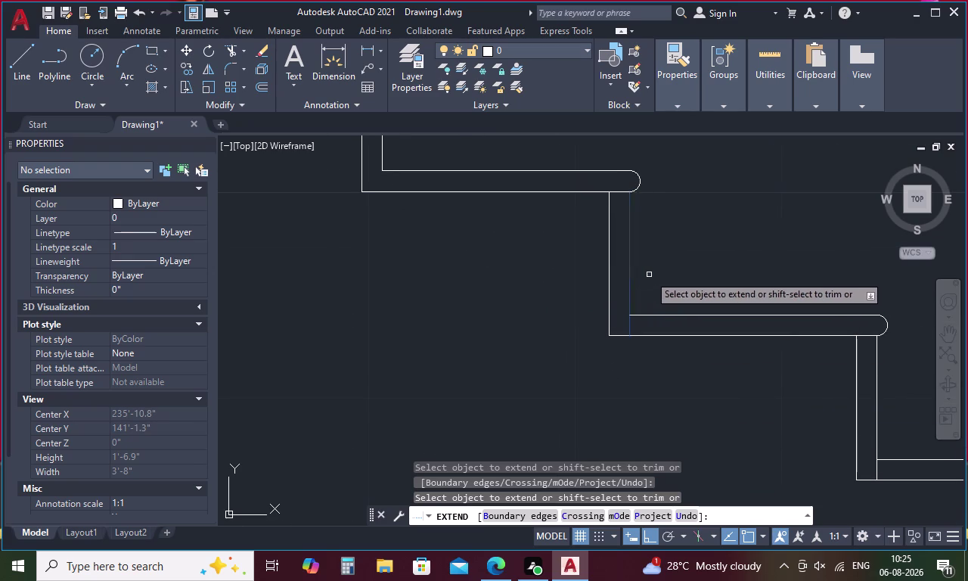
middle_drag(651, 274, 814, 447)
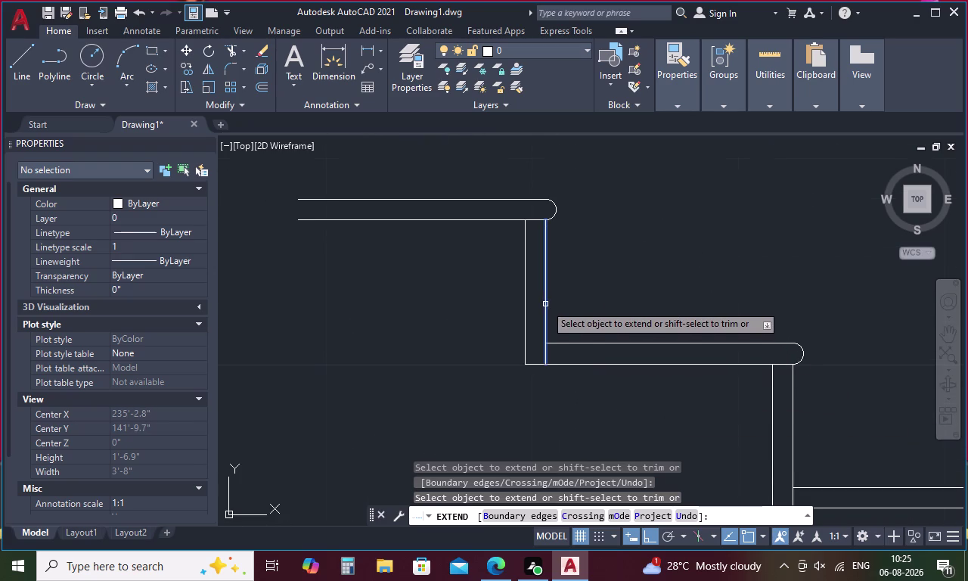
click(546, 304)
middle_drag(640, 306, 827, 377)
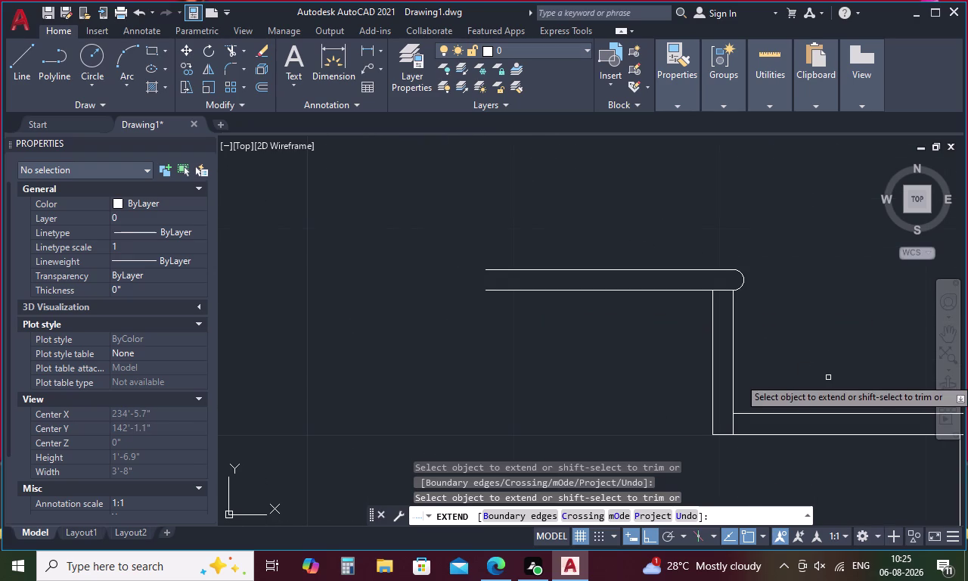
key(Escape)
Start a sloping line from the top end of the handrail.
key(l)
key(space)
middle_drag(672, 434, 282, 159)
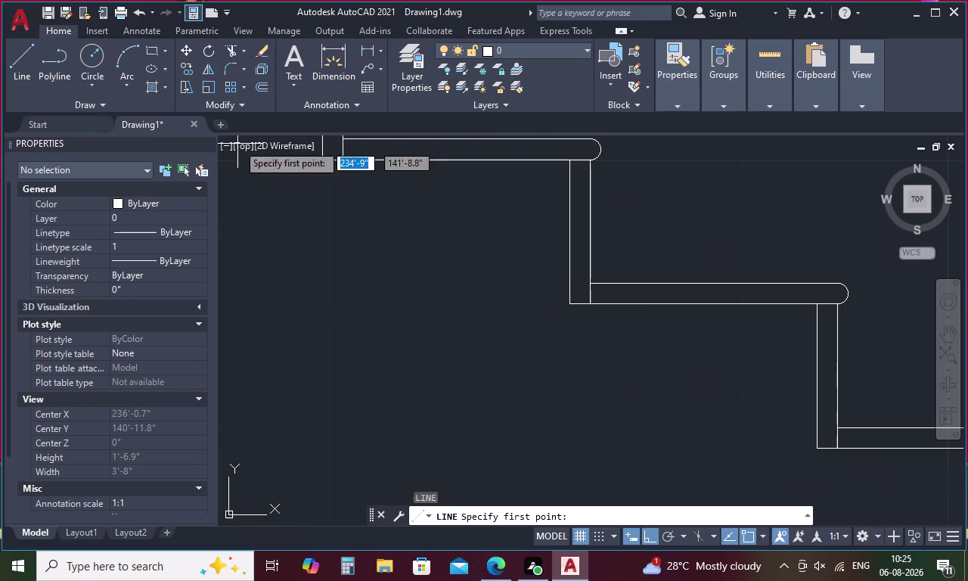
click(324, 157)
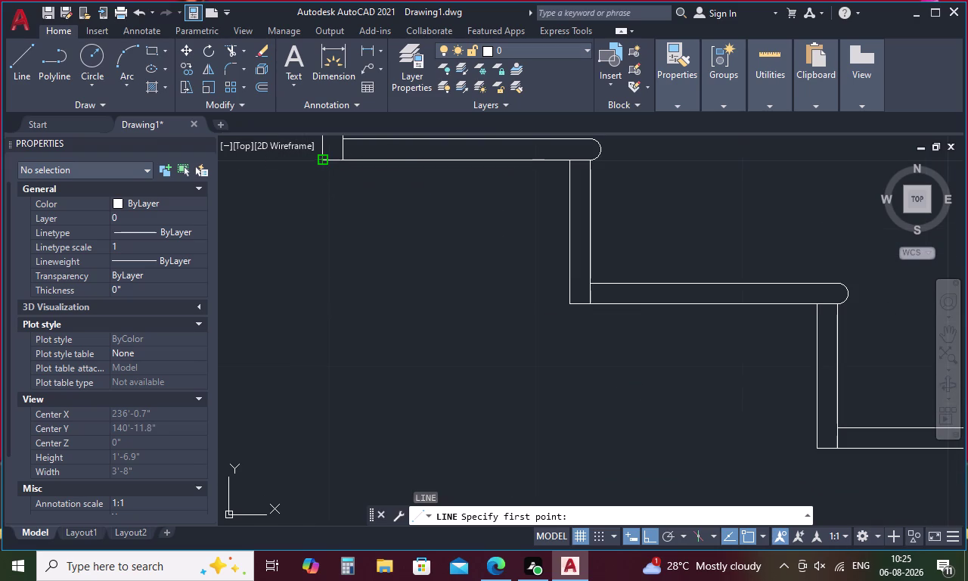
scroll(down, 3)
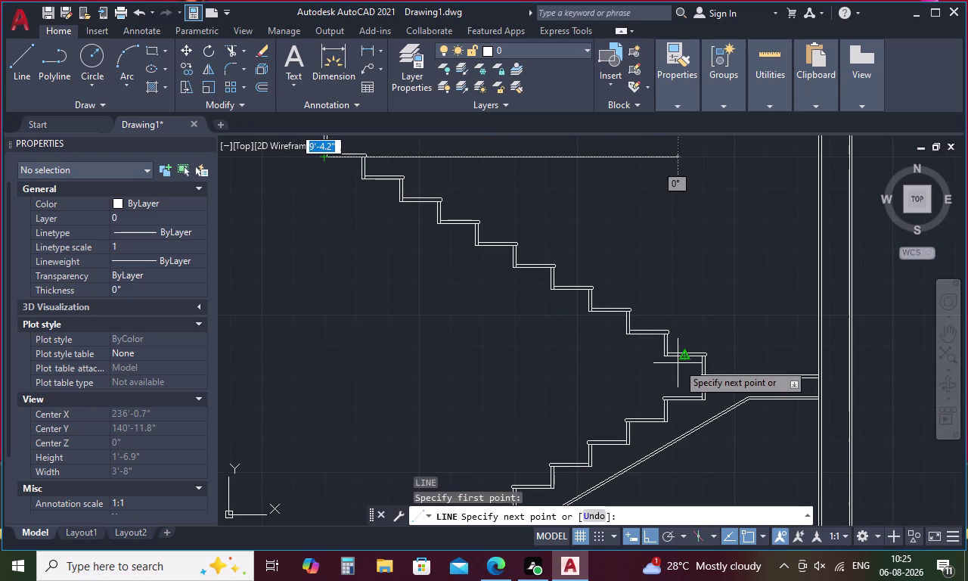
scroll(up, 3)
End the sloping line at the lower rail corner and offset a stair line 6 inches.
click(532, 311)
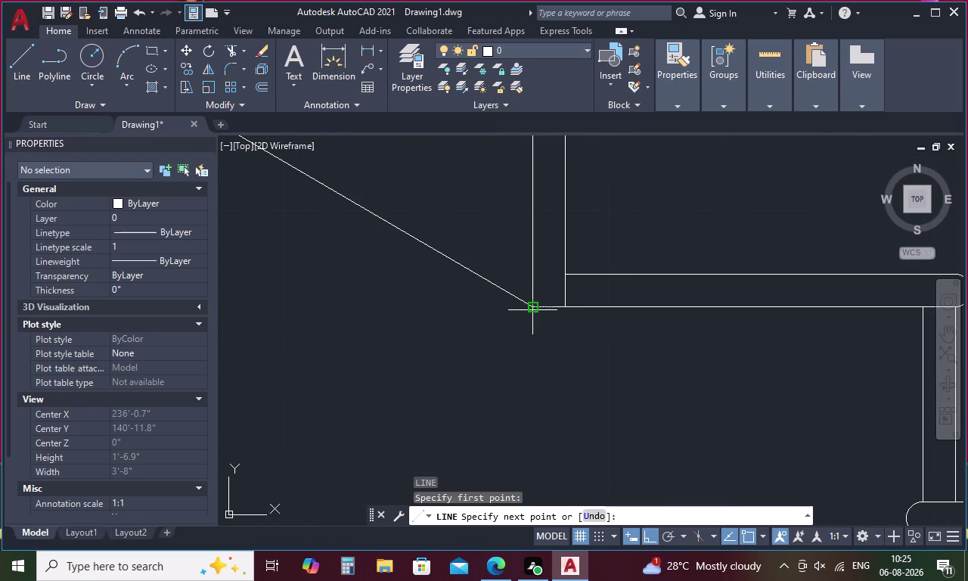
key(Escape)
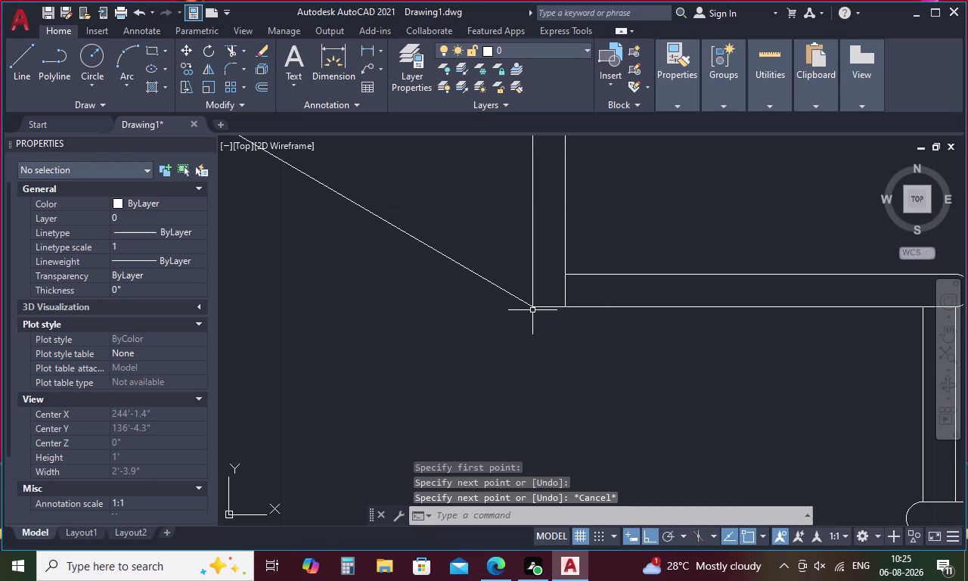
text(O)
key(space)
text(6)
key(space)
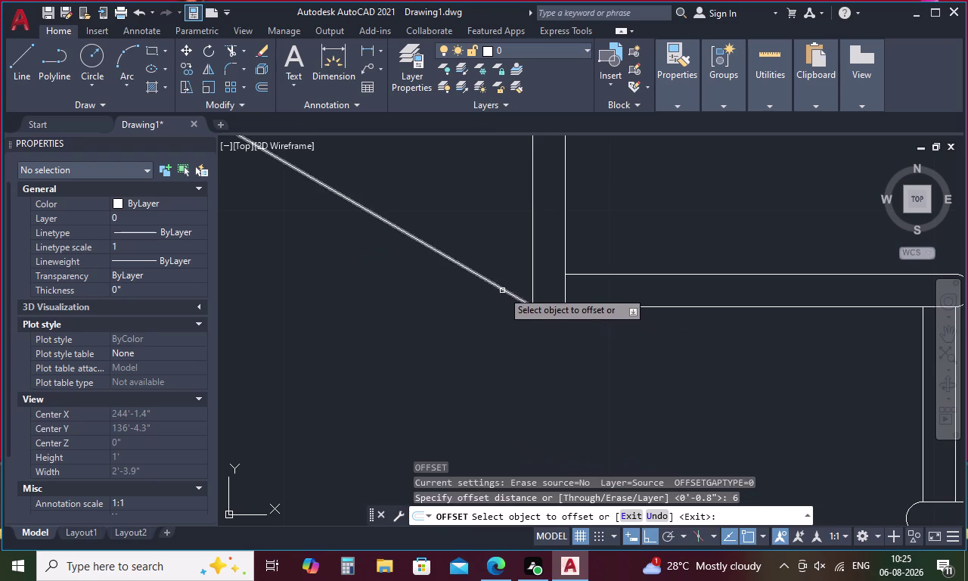
click(502, 287)
click(444, 320)
Pan toward the top of the stairs and start EXTEND.
scroll(down, 3)
middle_drag(444, 321, 967, 481)
middle_drag(465, 332, 769, 486)
middle_drag(539, 314, 739, 492)
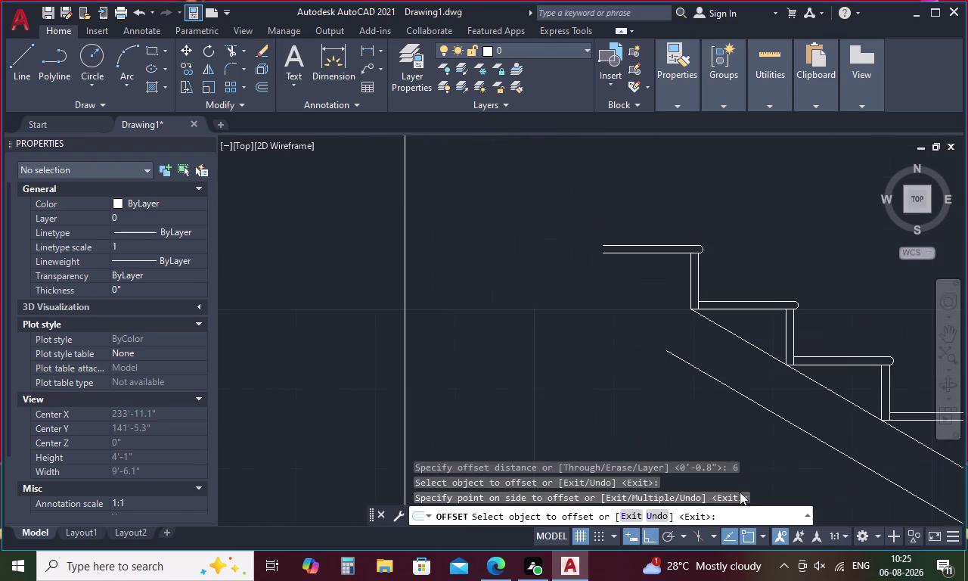
key(Escape)
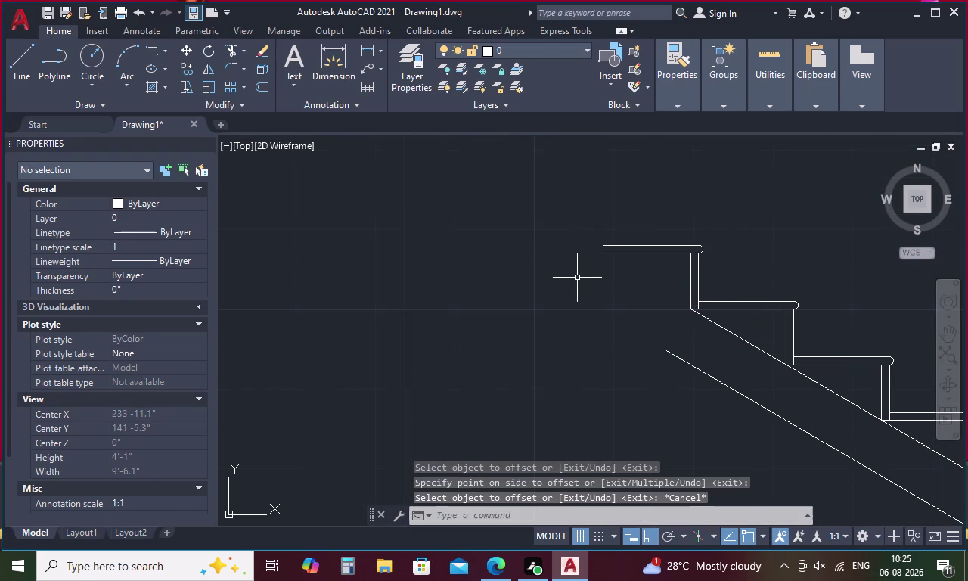
key(e)
key(x)
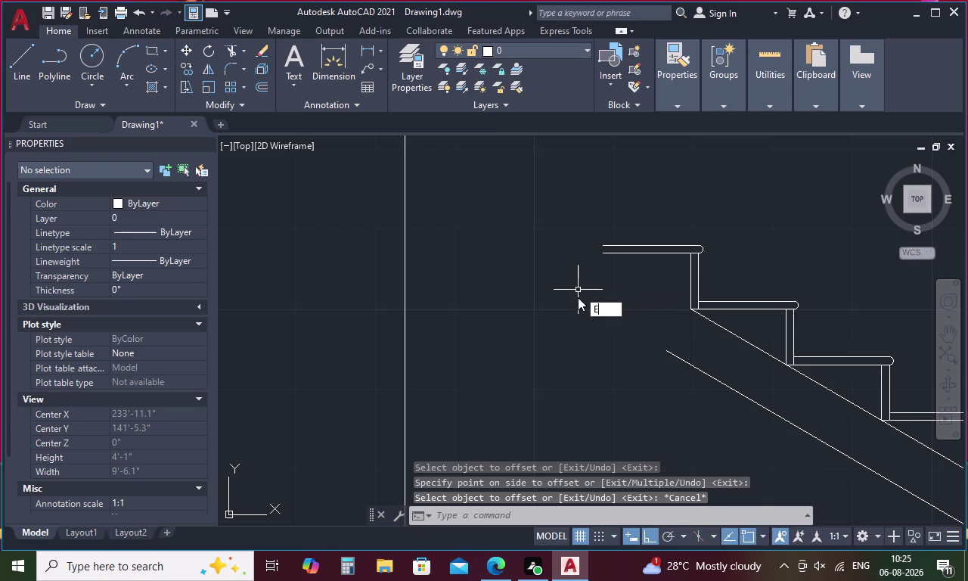
key(space)
Extend both top tread lines to the vertical line and offset the top one 6 inches down.
click(642, 247)
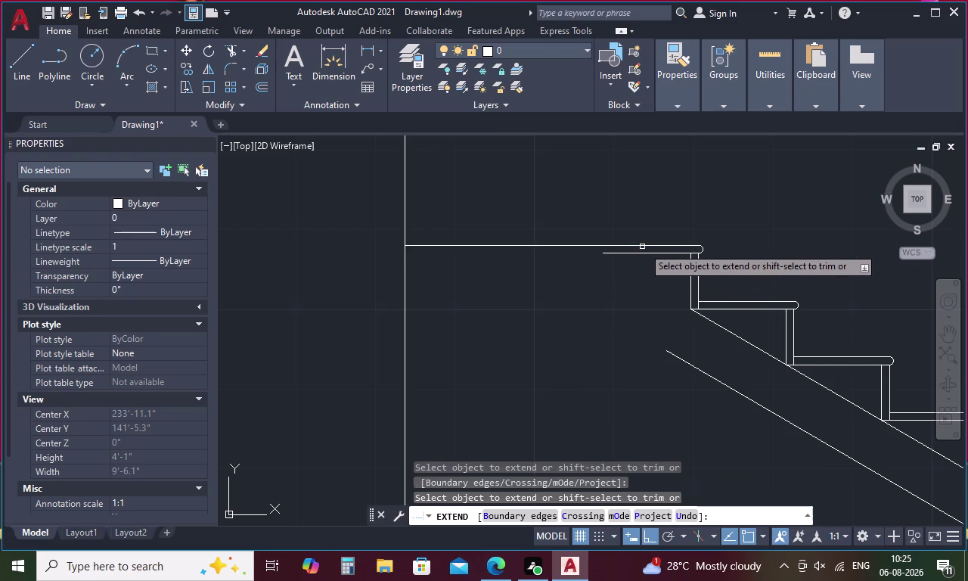
click(643, 255)
key(Escape)
text(O)
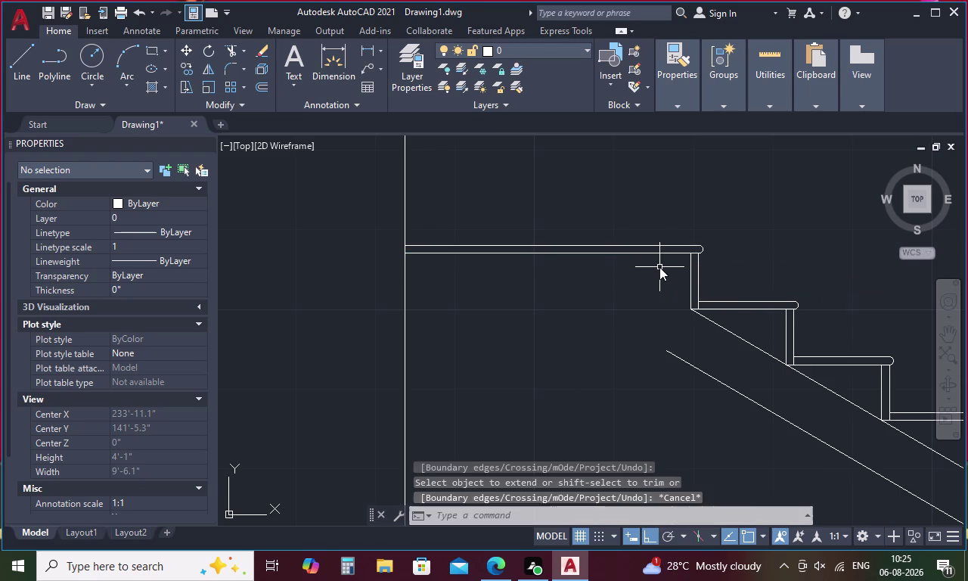
key(space)
key(space)
click(607, 253)
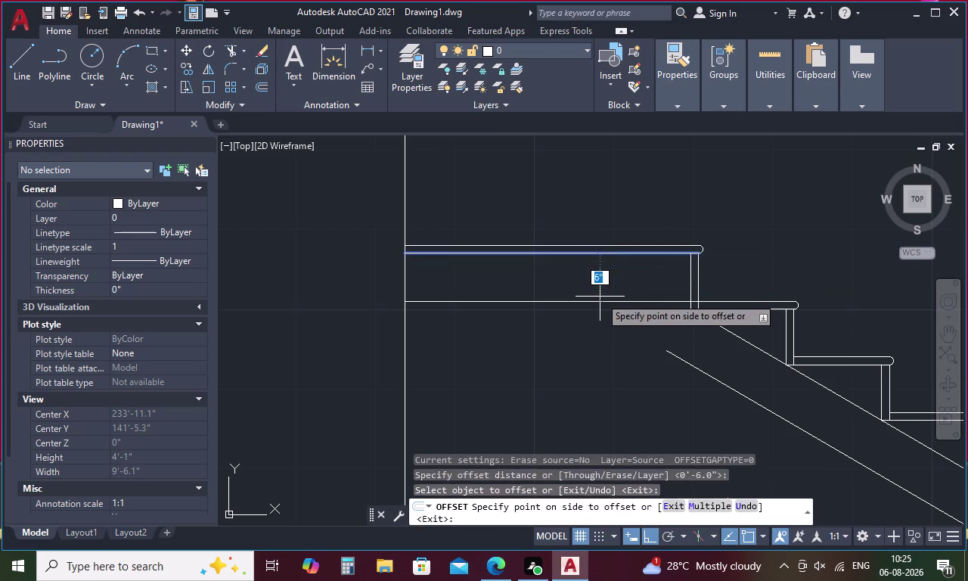
click(599, 297)
key(space)
Offset the new horizontal line and, twice, the stair slope line by 0.75 inches.
key(space)
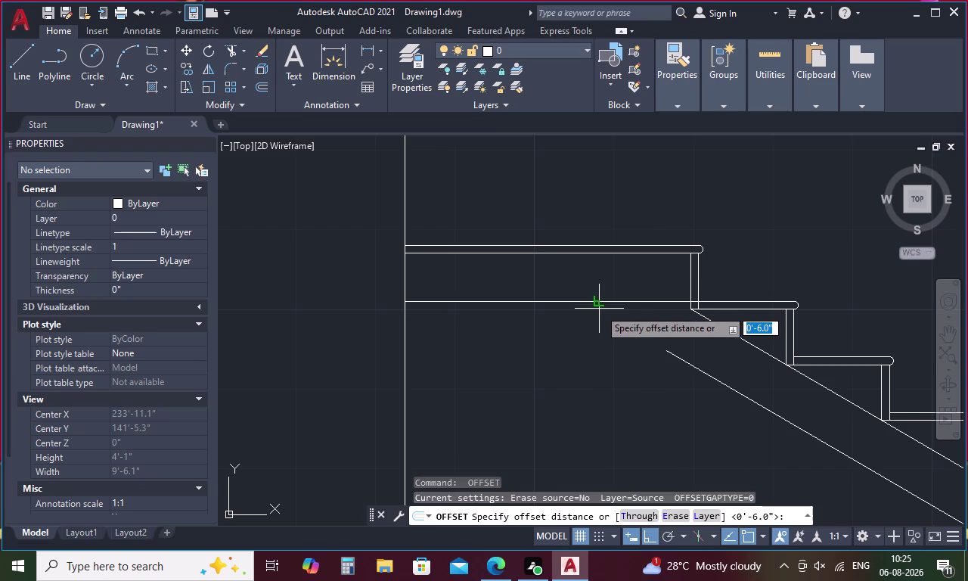
key(period)
text(75)
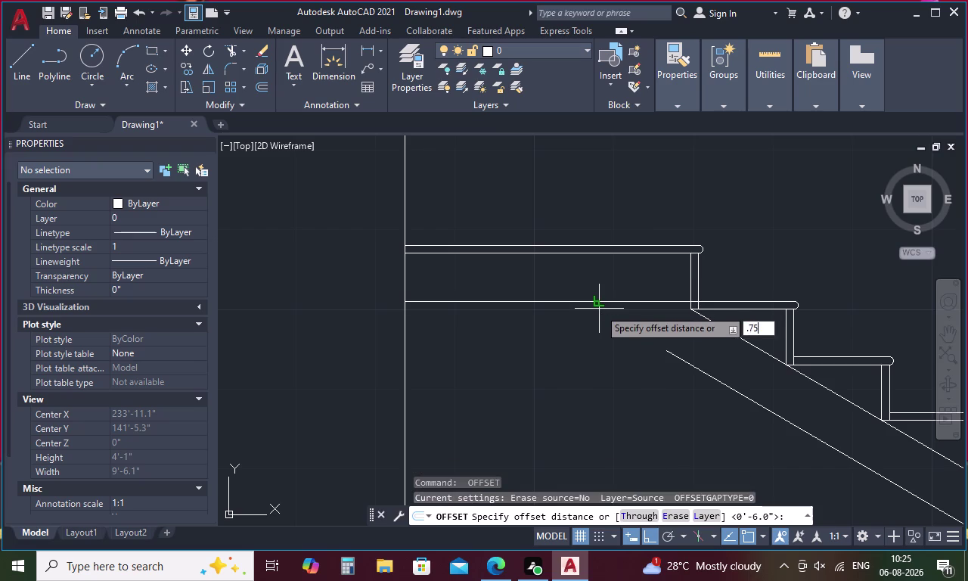
key(space)
click(605, 298)
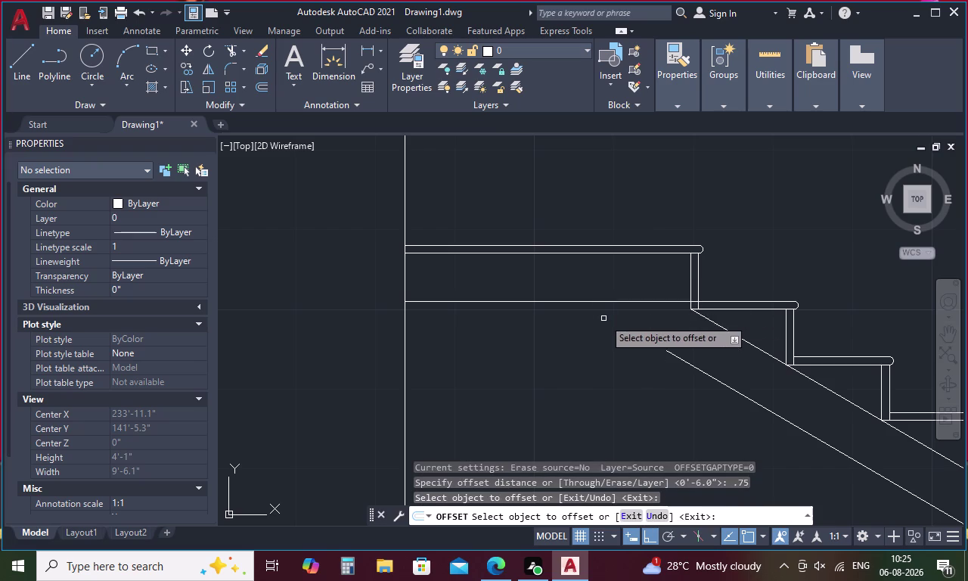
click(614, 303)
click(614, 317)
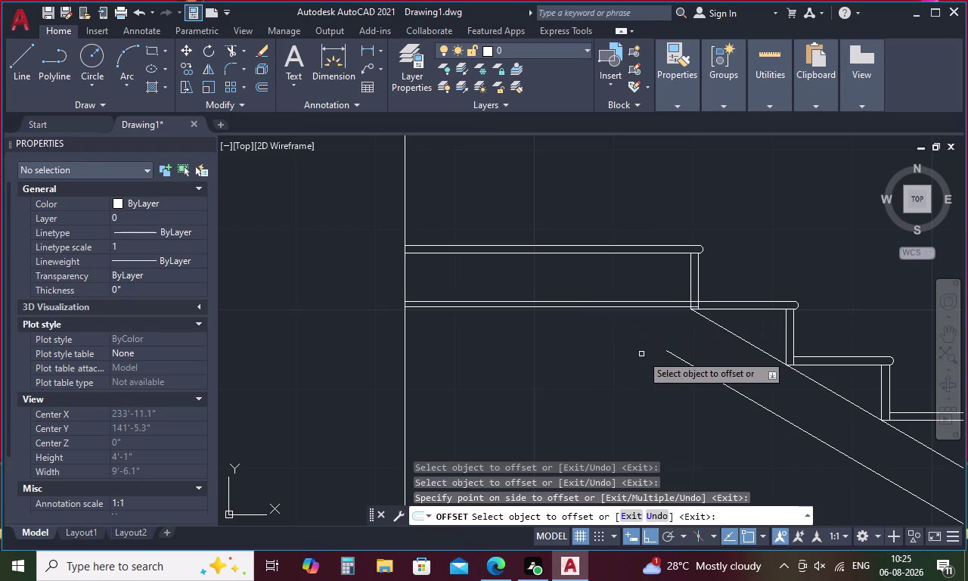
click(690, 364)
click(688, 375)
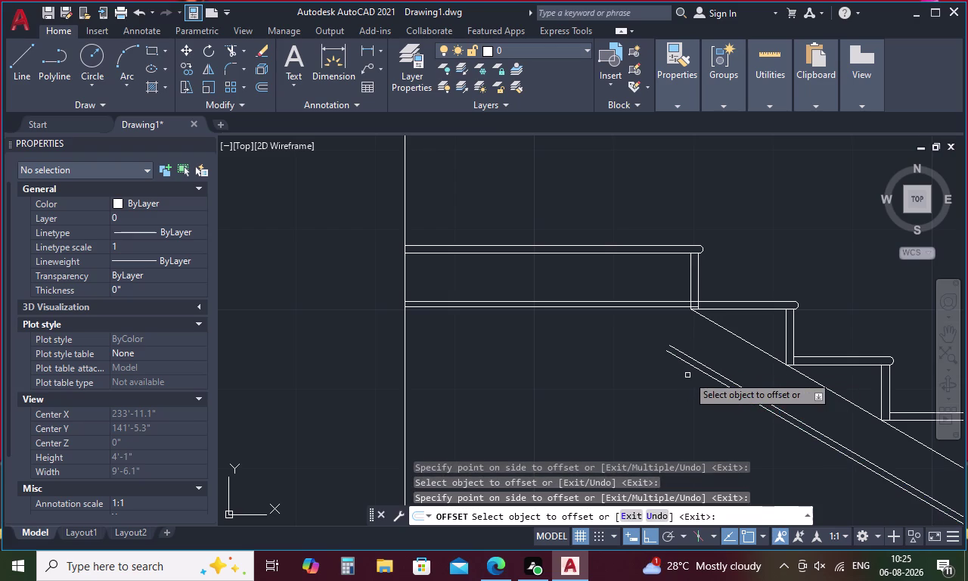
click(700, 373)
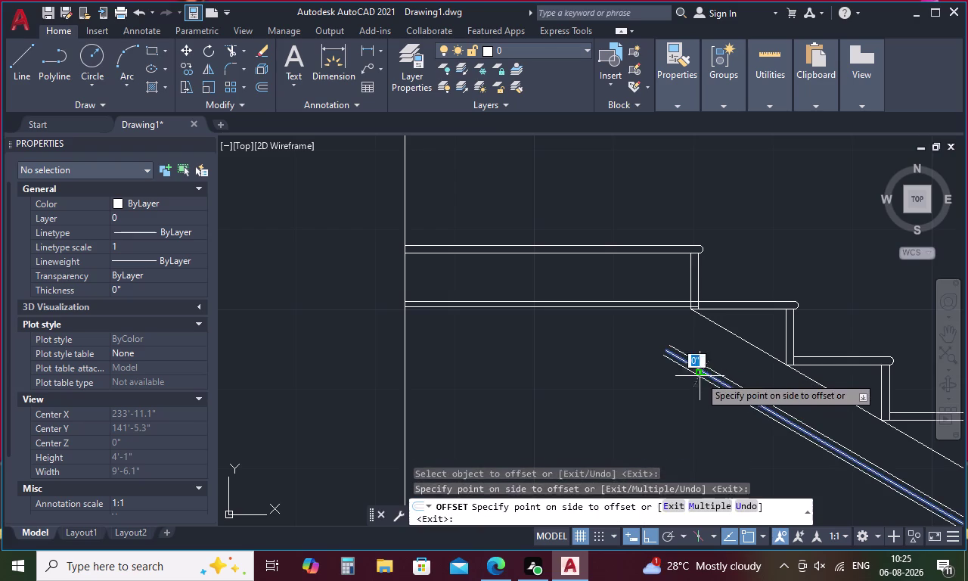
click(695, 382)
key(Escape)
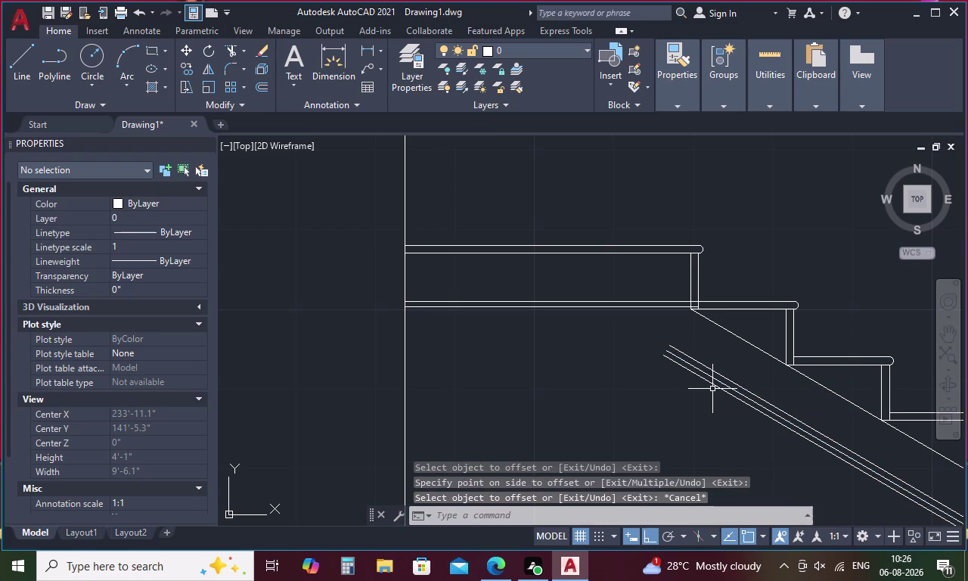
key(d)
text(I)
key(space)
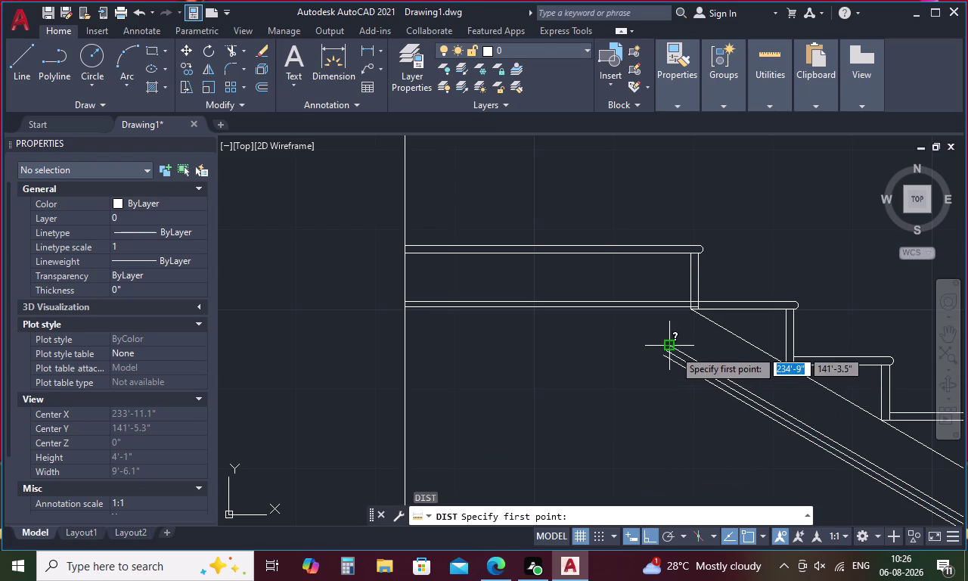
Measure the gap beneath the stair slope, then erase the extra parallel line.
click(671, 353)
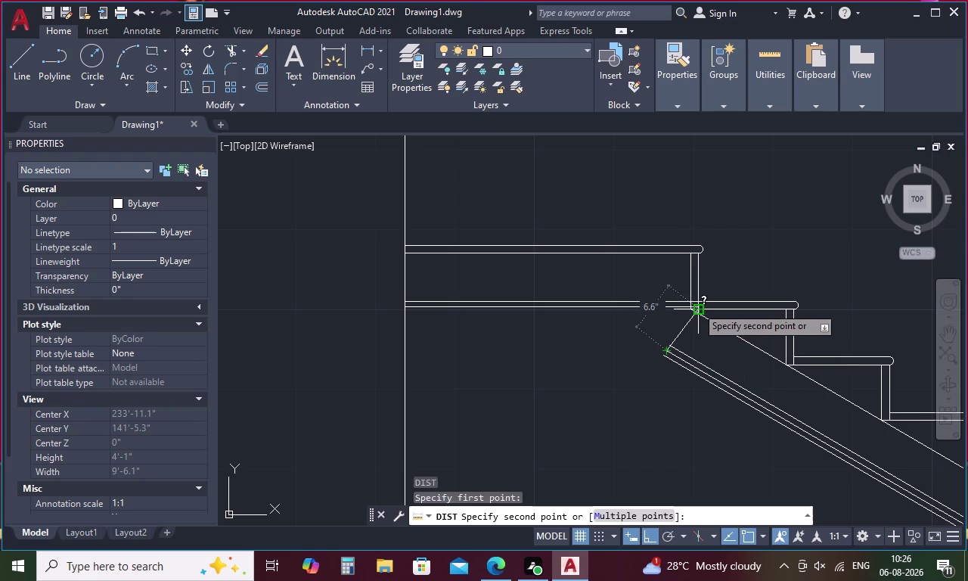
scroll(up, 3)
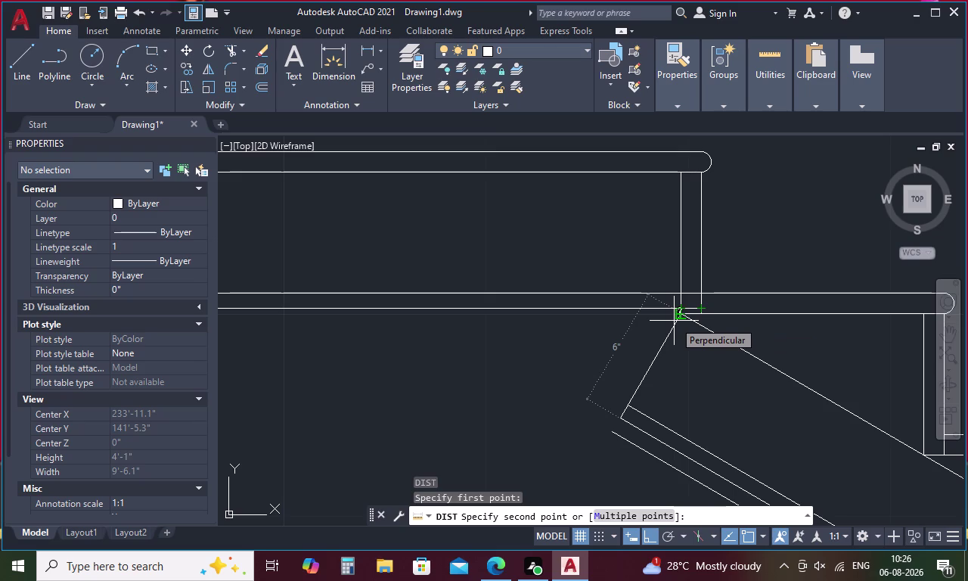
key(Escape)
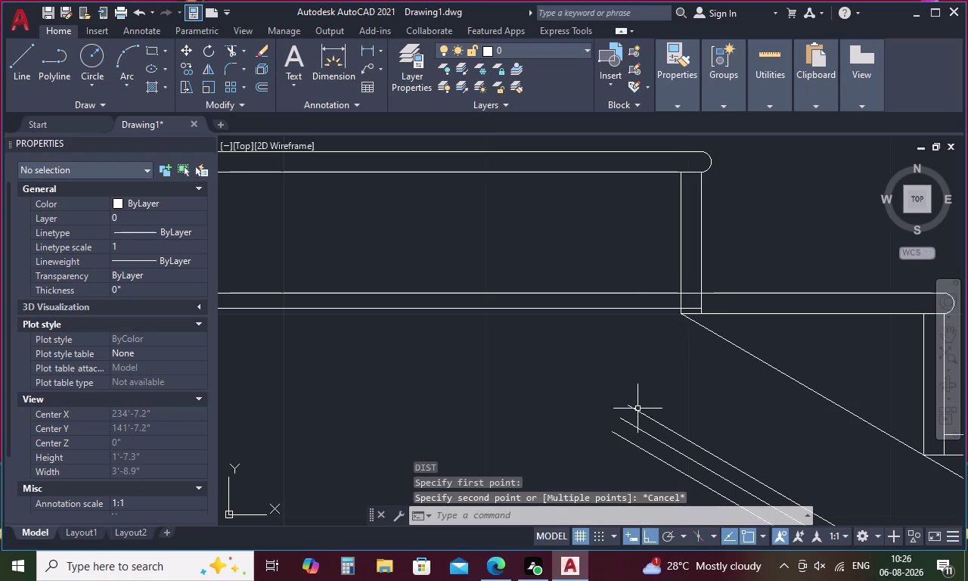
click(637, 409)
key(Delete)
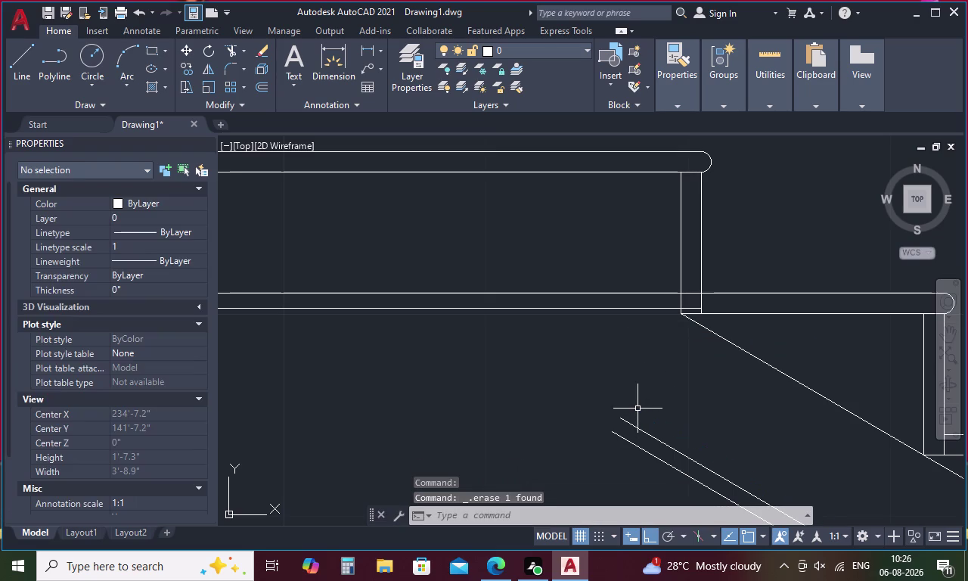
scroll(down, 3)
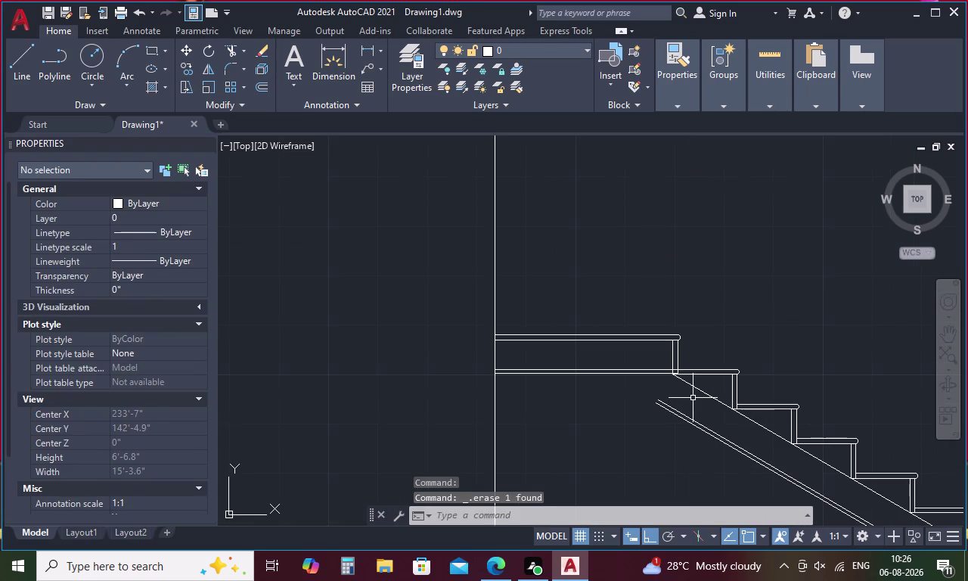
Start a 6-inch offset of the stair slope line, then cancel it.
text(O)
key(space)
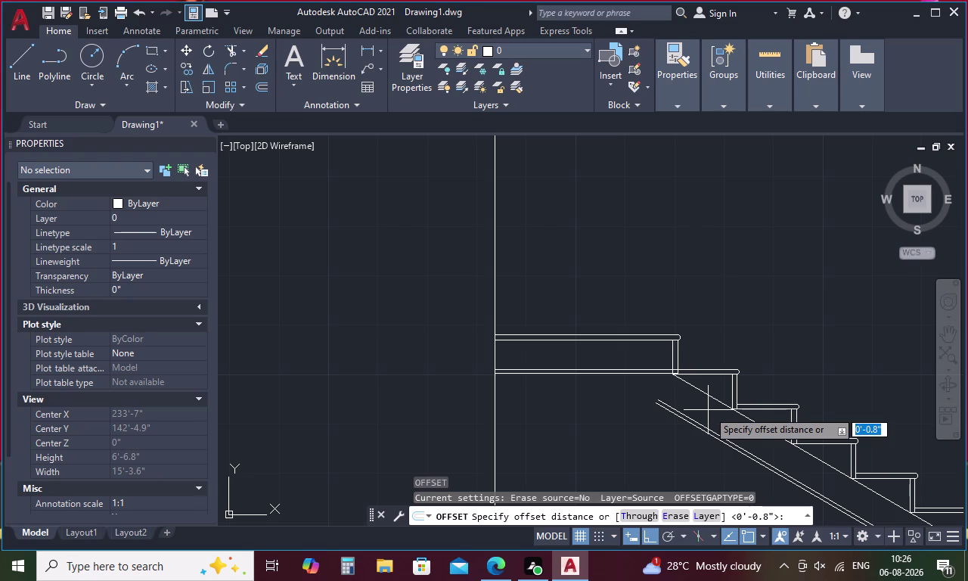
text(6)
key(space)
click(718, 398)
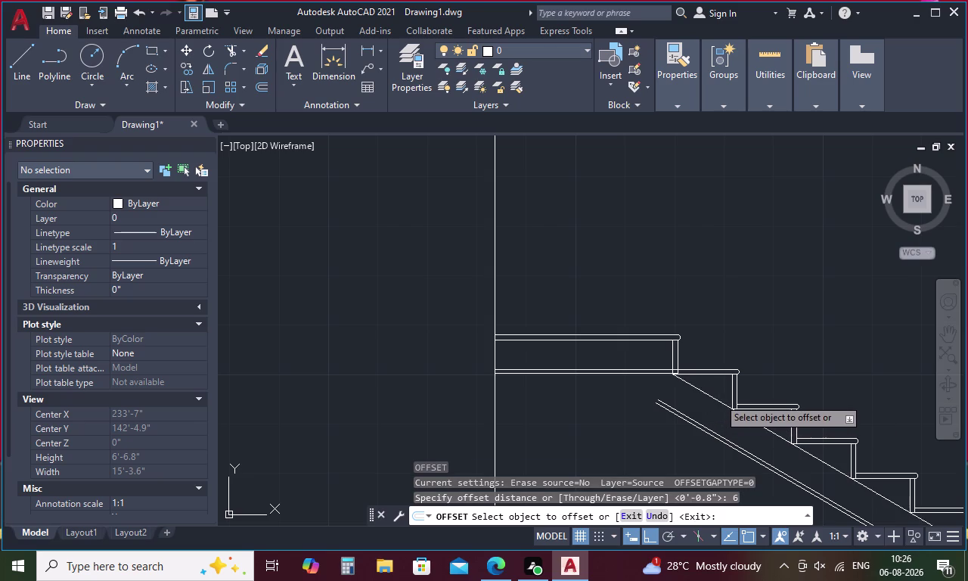
click(714, 399)
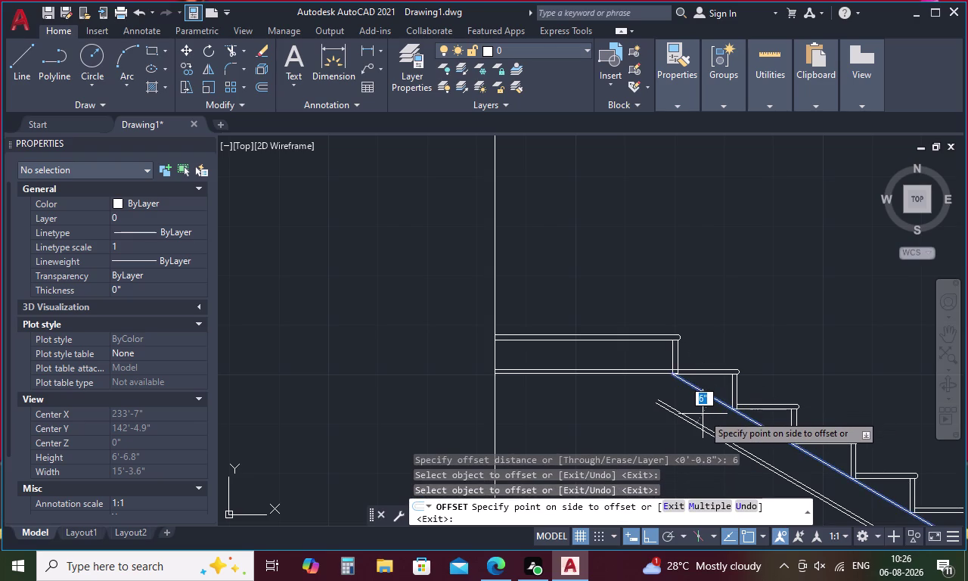
key(Escape)
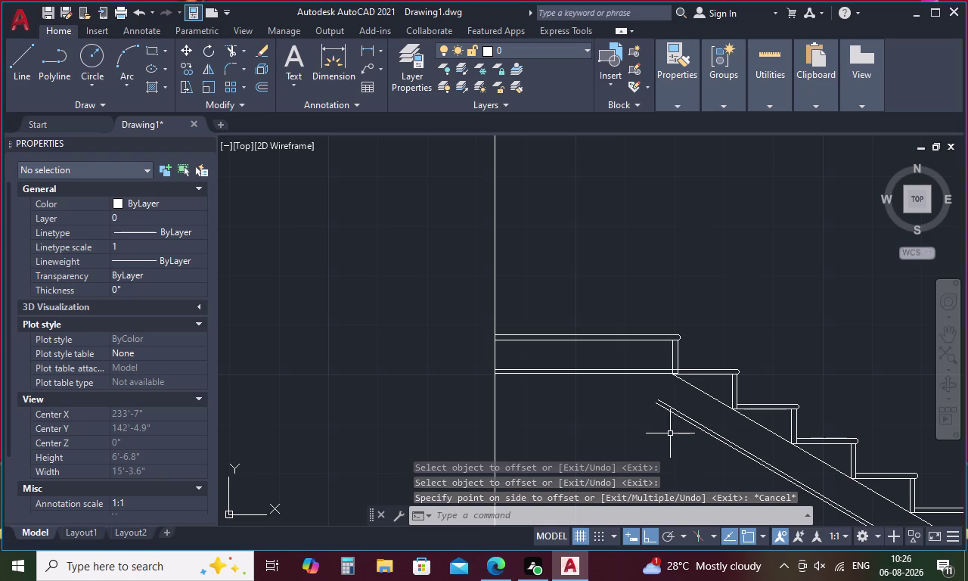
Extend both underside lines up to the landing's lower line.
text(EX)
key(space)
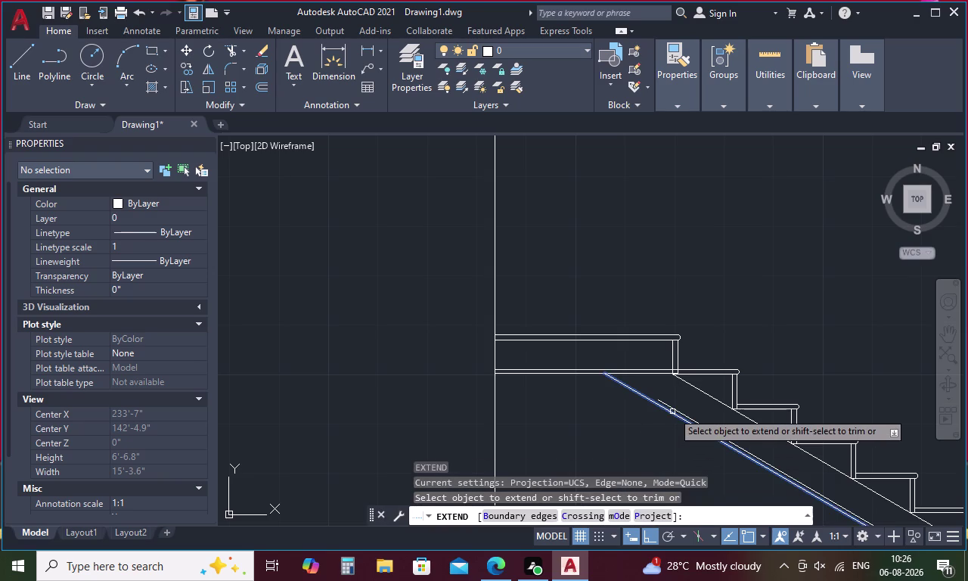
click(672, 411)
click(673, 408)
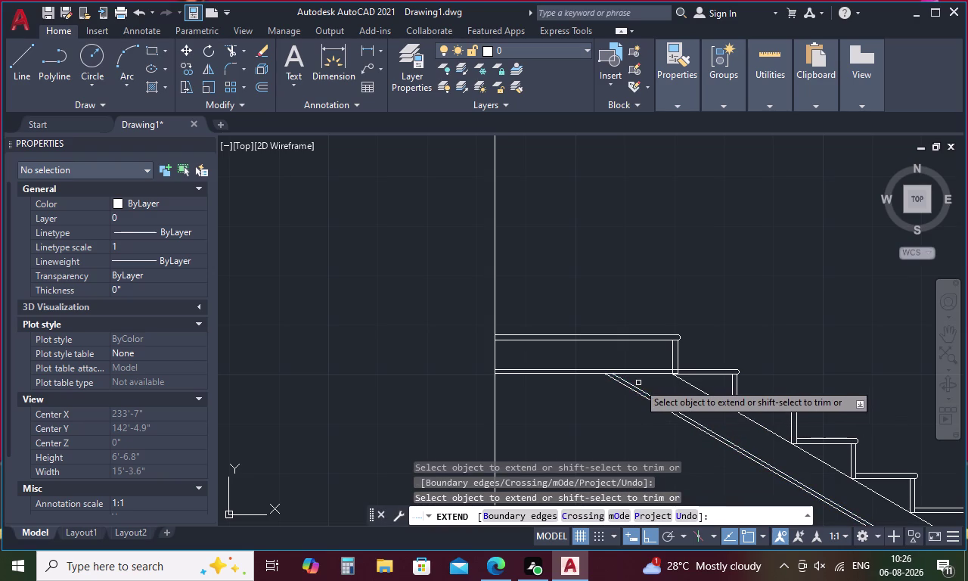
click(624, 382)
click(622, 384)
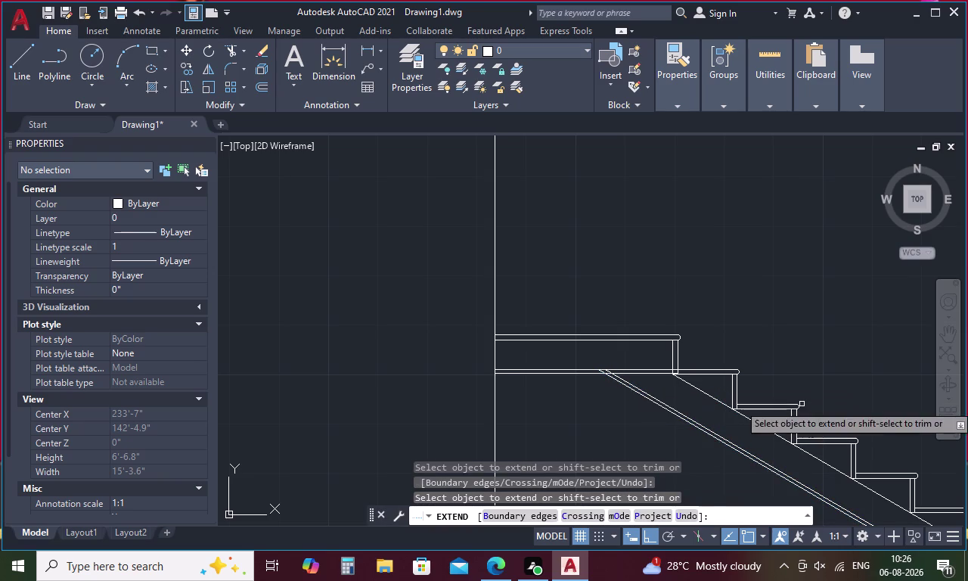
key(Escape)
text(TR)
key(space)
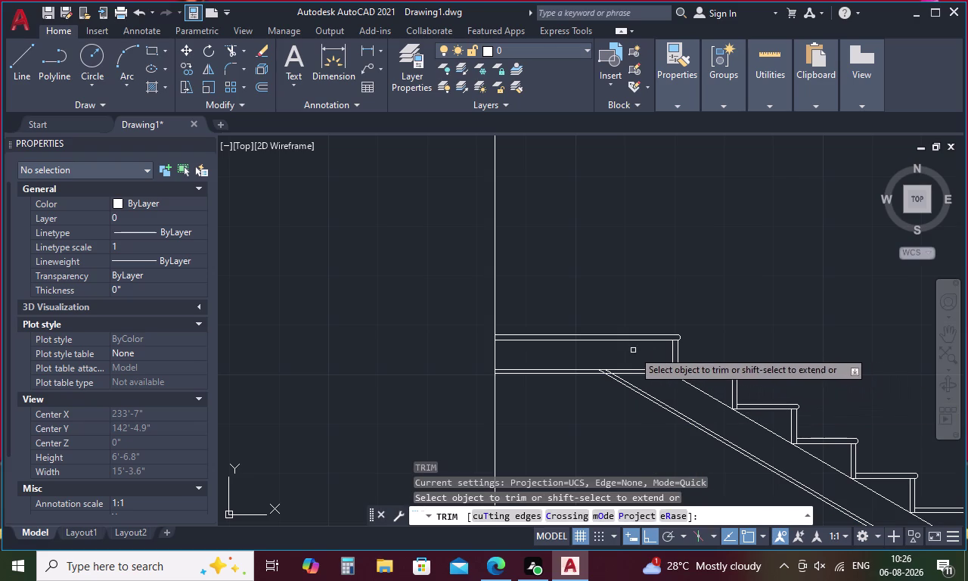
Trim the overhanging handrail line ends where they cross at the landing.
drag(630, 351, 646, 375)
scroll(up, 3)
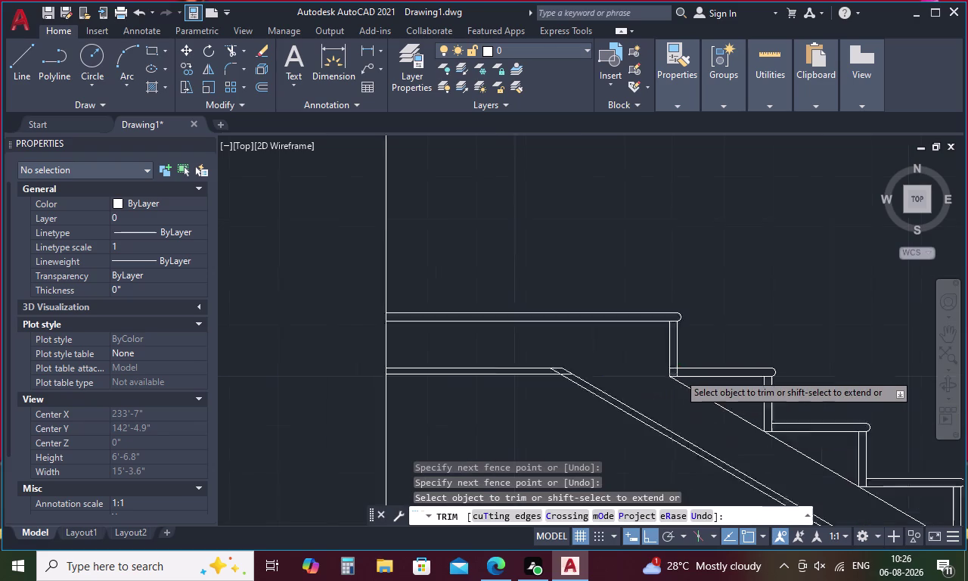
click(660, 384)
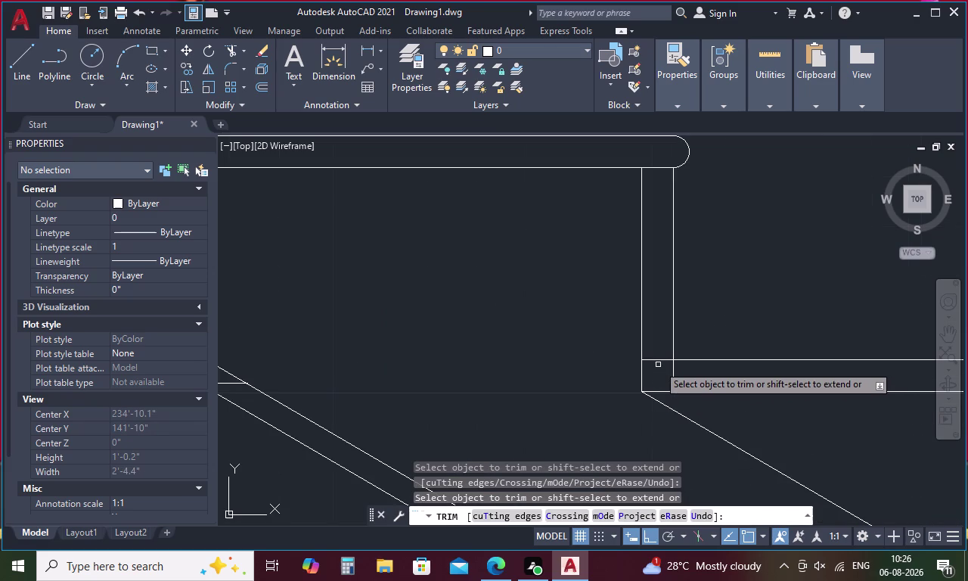
click(658, 361)
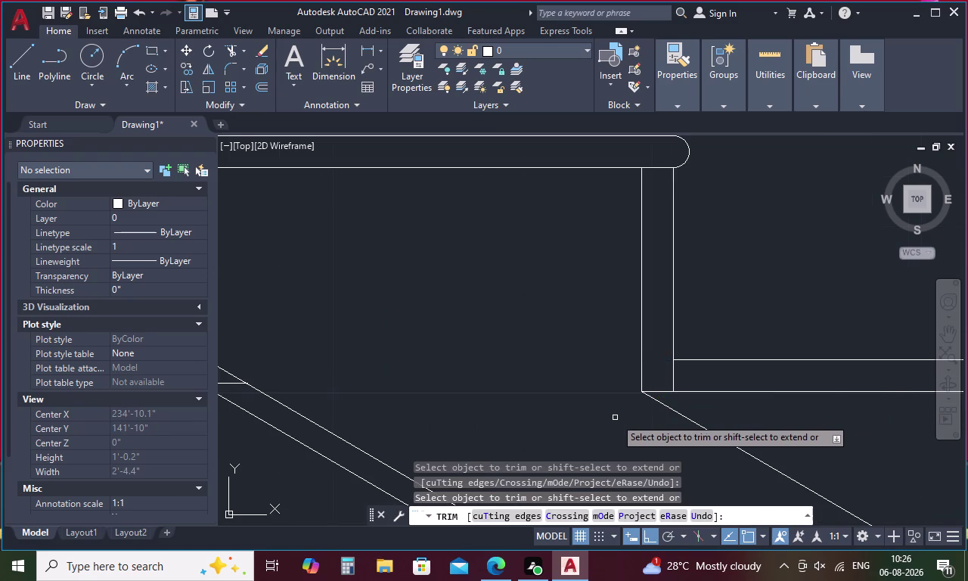
scroll(down, 3)
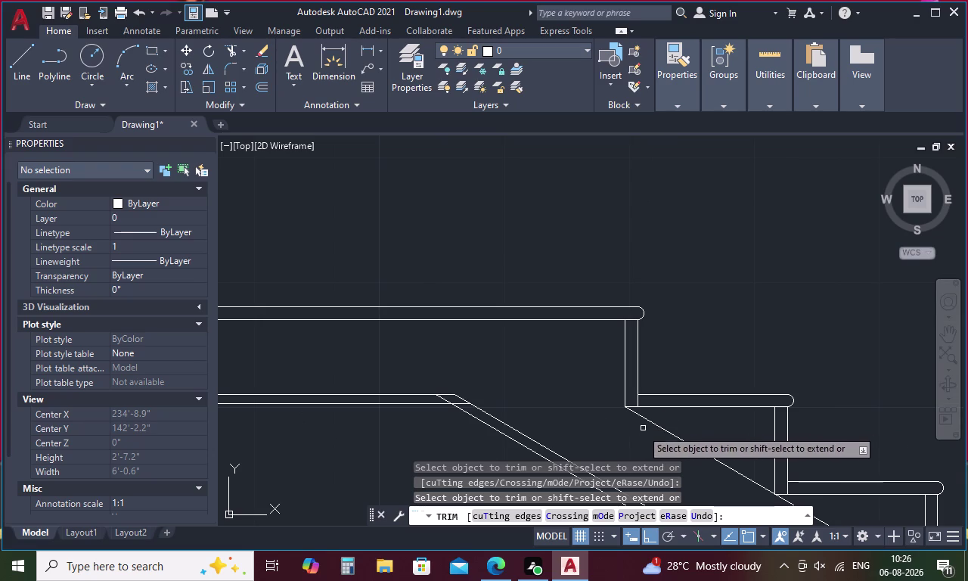
scroll(up, 3)
drag(480, 395, 481, 397)
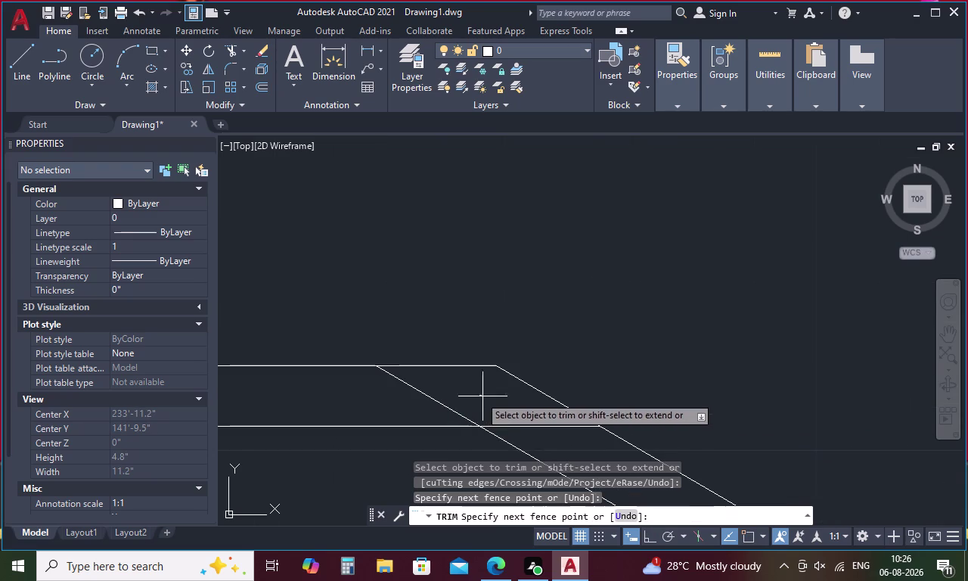
drag(481, 397, 535, 438)
drag(462, 395, 428, 394)
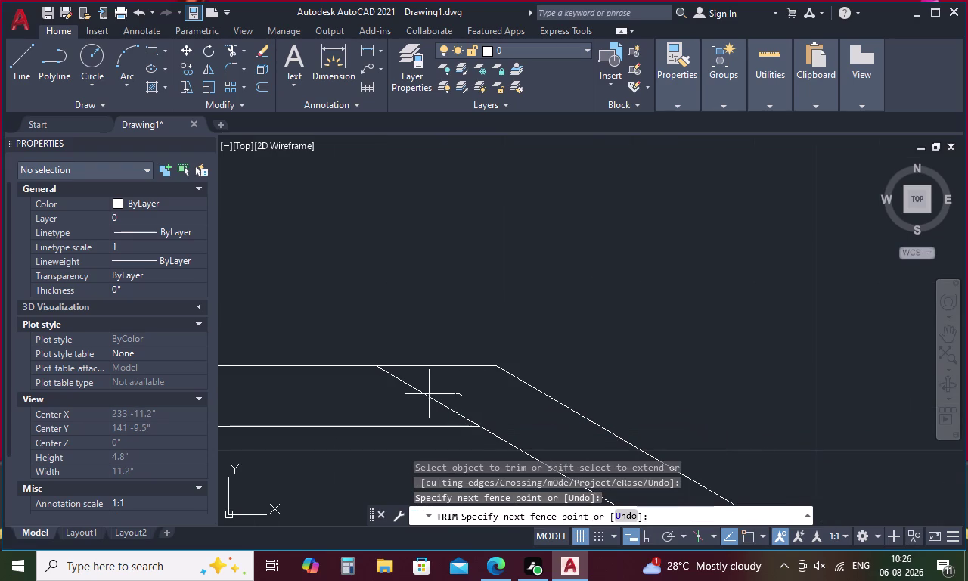
drag(428, 394, 417, 395)
scroll(down, 3)
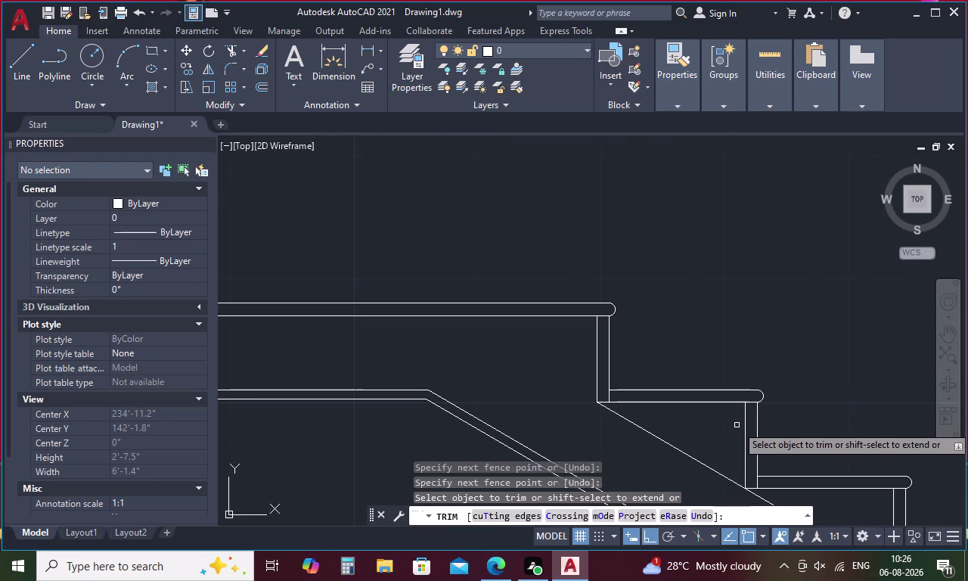
key(Escape)
Erase the leftover sloping diagonal line.
click(669, 443)
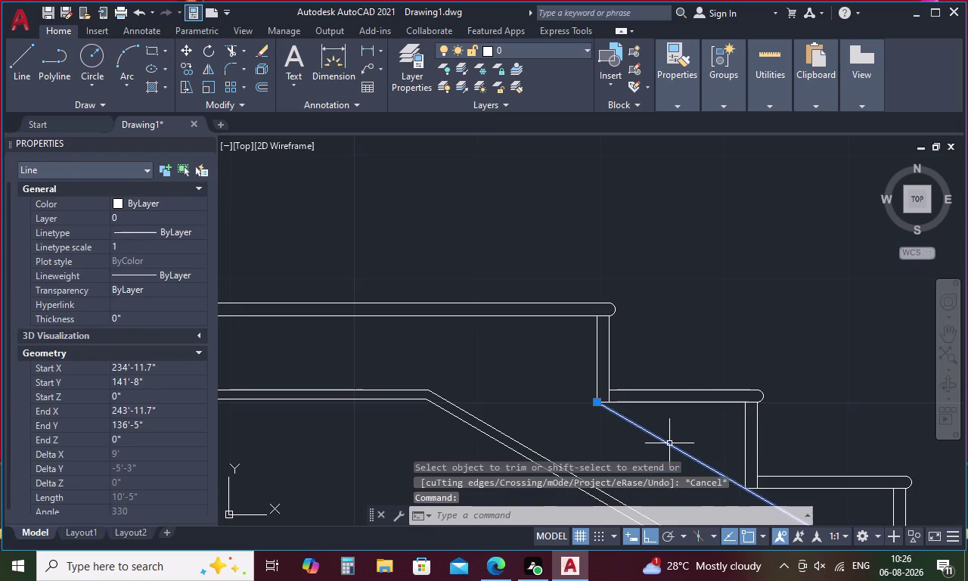
key(Delete)
scroll(down, 3)
middle_drag(669, 443, 390, 179)
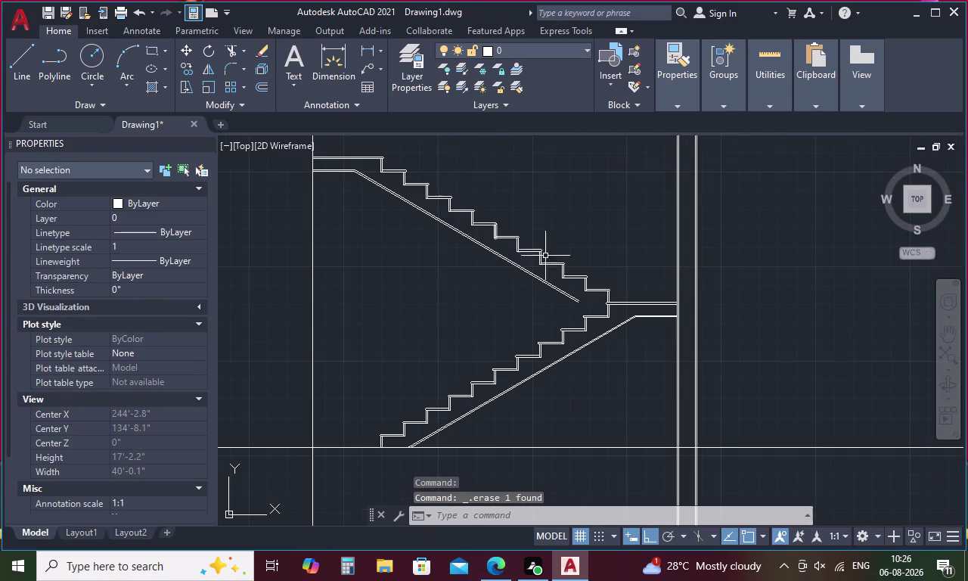
Extend the two upper-flight handrail lines down to the landing boundary with EX.
key(Escape)
key(e)
text(X)
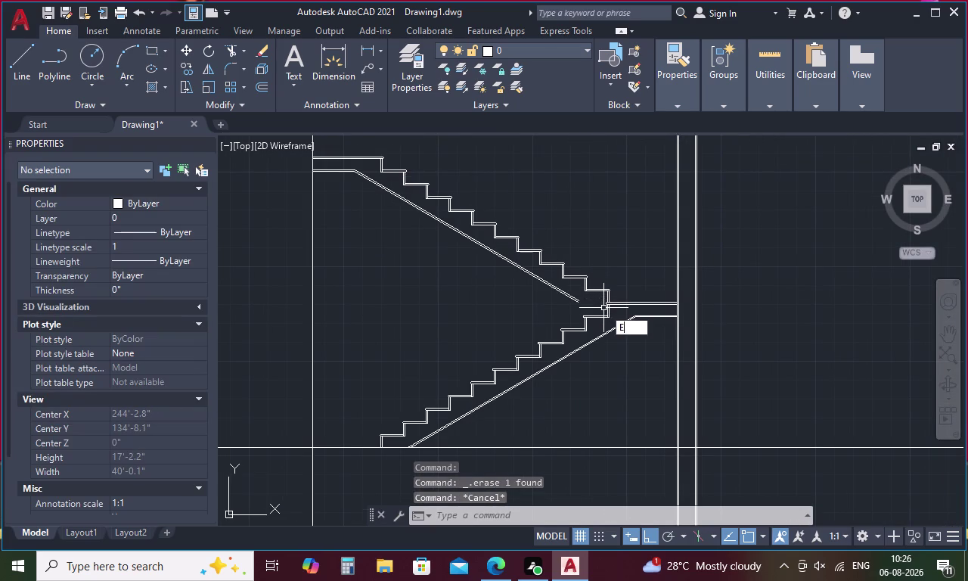
key(space)
scroll(up, 3)
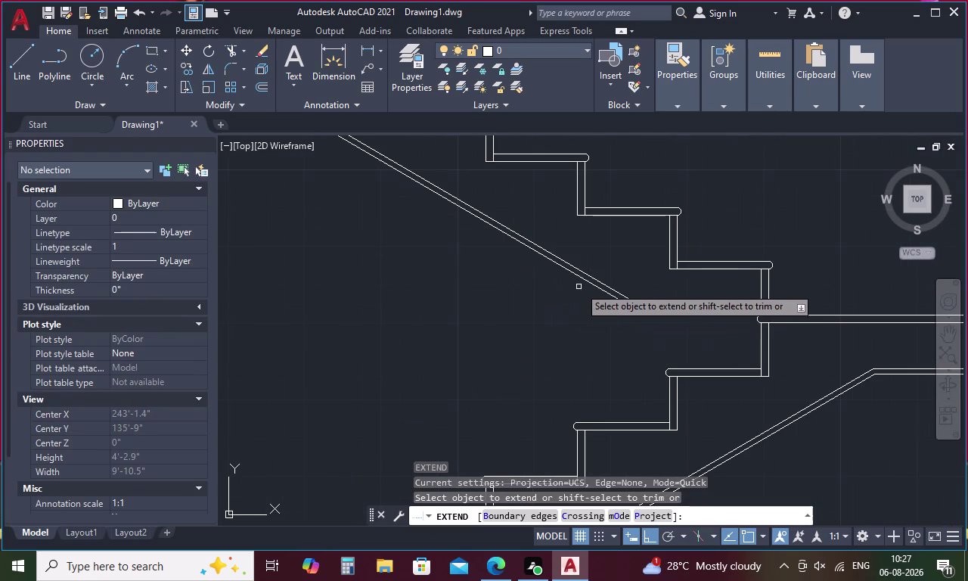
click(606, 289)
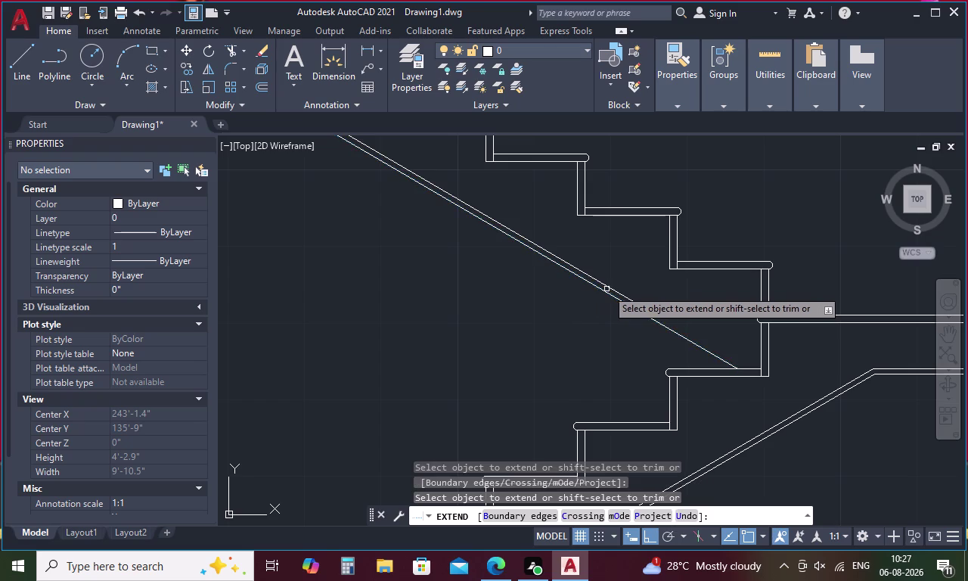
click(613, 290)
scroll(down, 3)
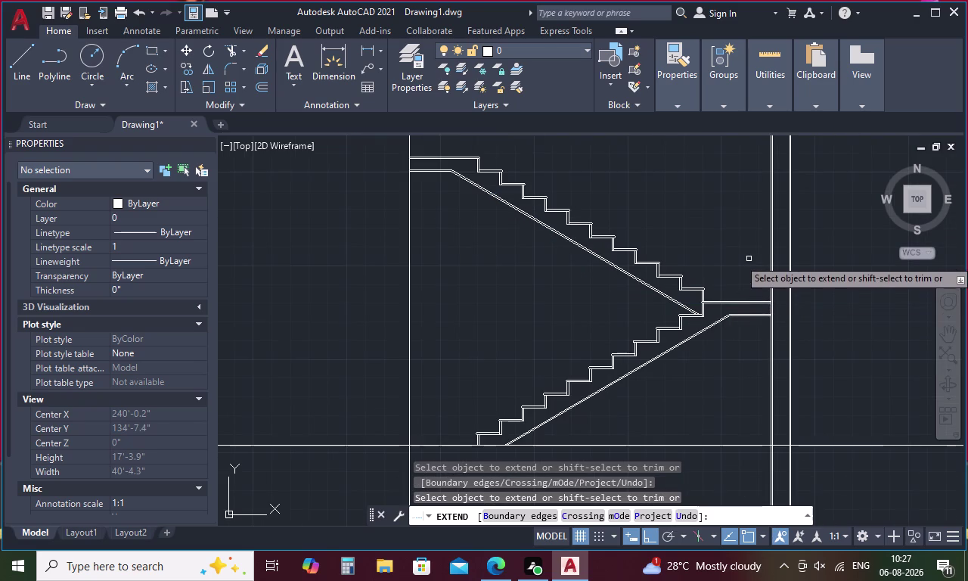
middle_drag(748, 251, 791, 359)
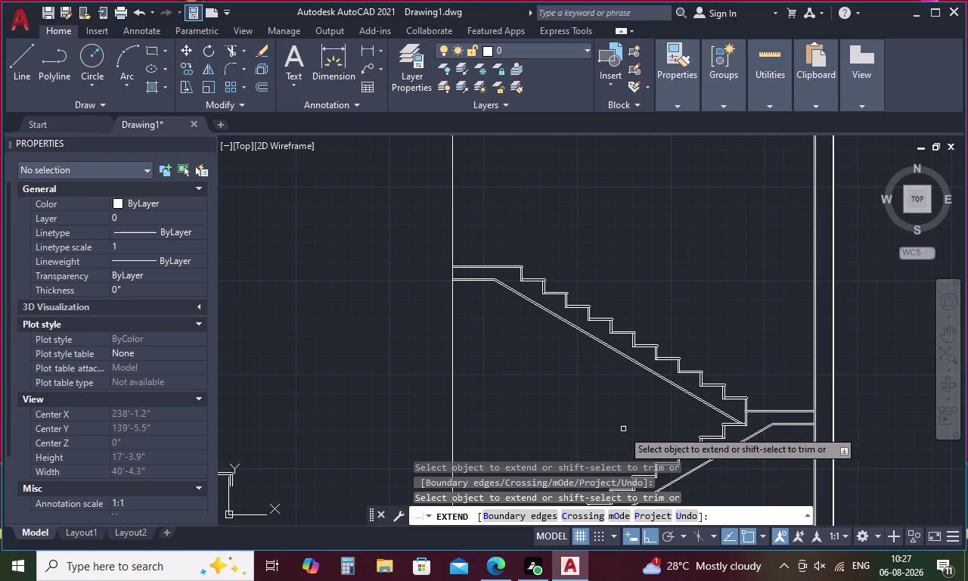
scroll(down, 3)
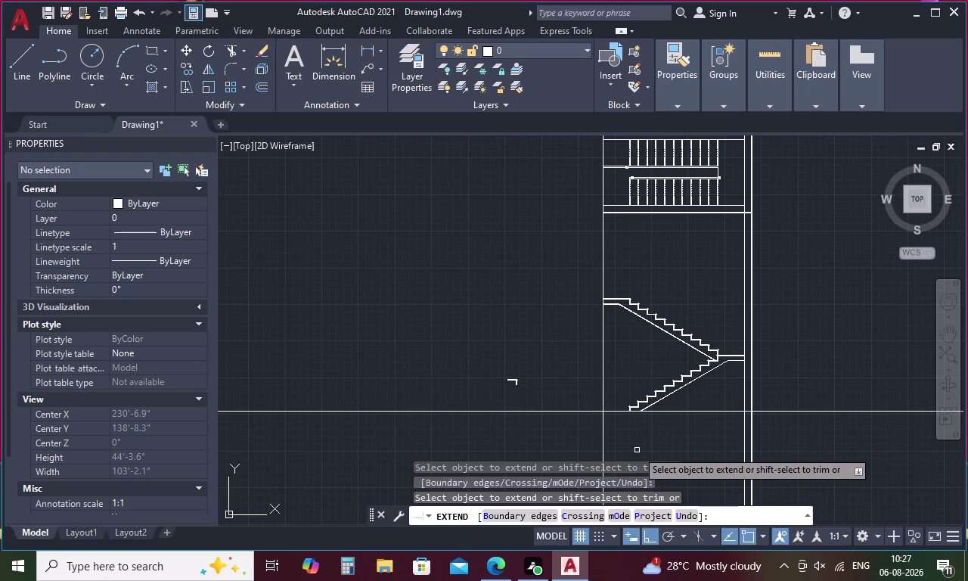
key(Escape)
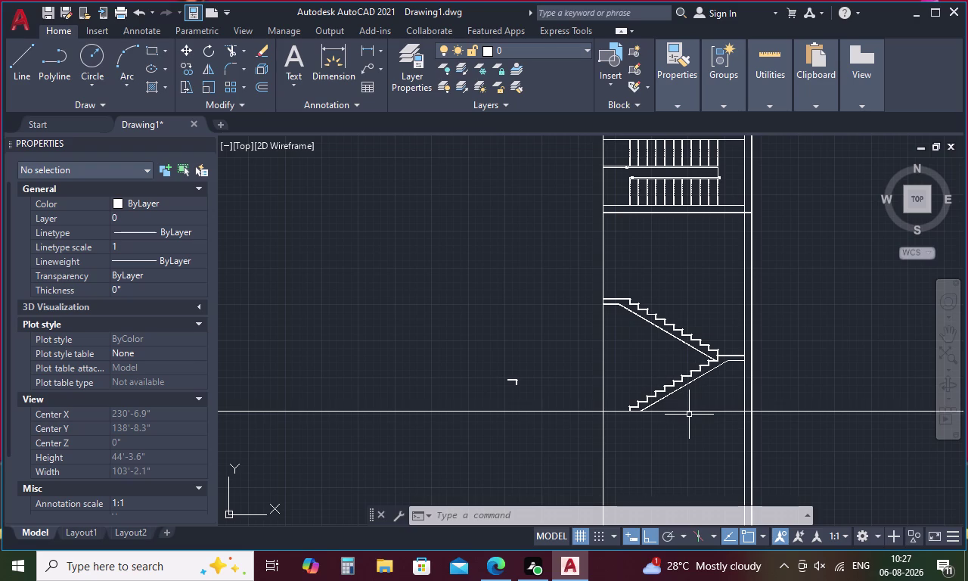
key(Escape)
Draw a 3-foot vertical line left of the staircase section.
key(l)
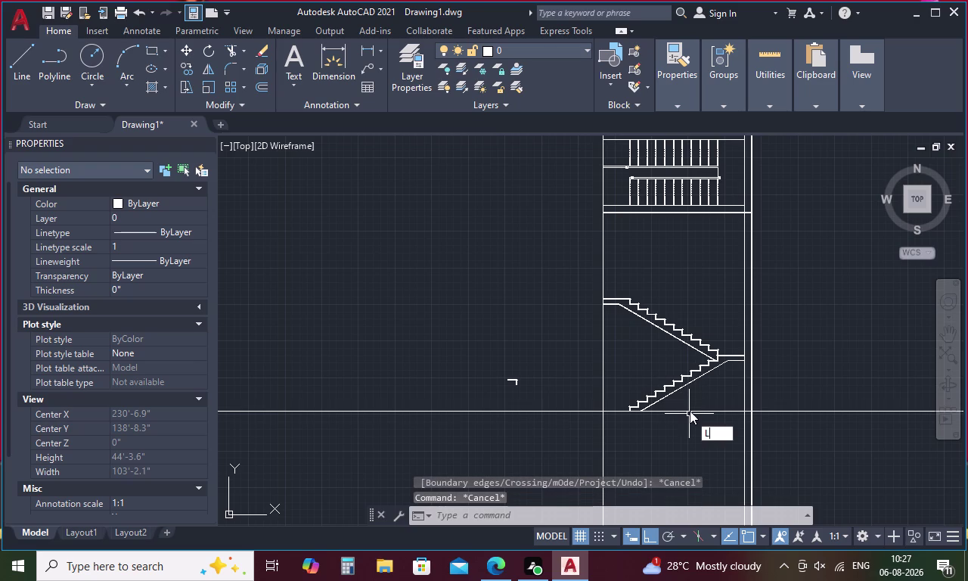
key(Return)
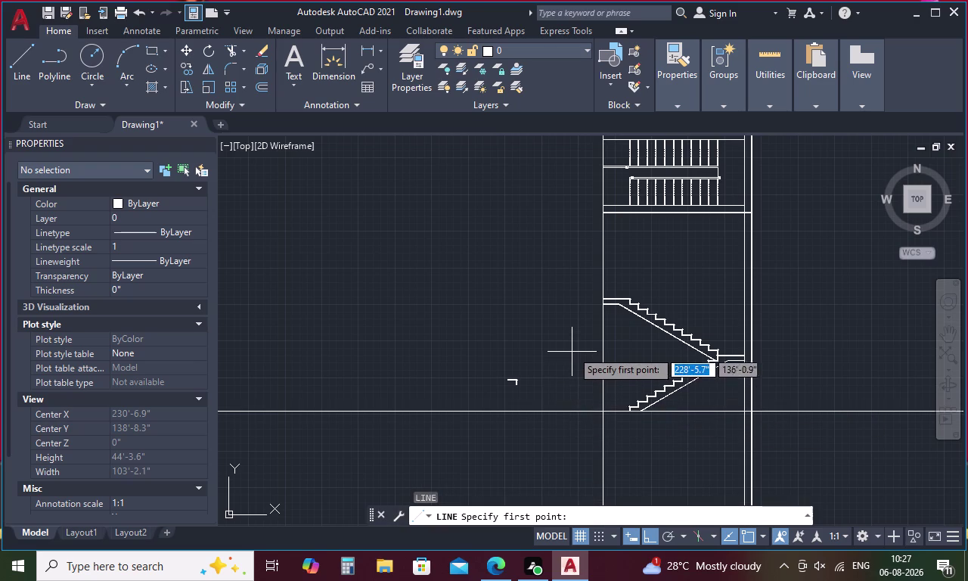
scroll(up, 3)
click(571, 342)
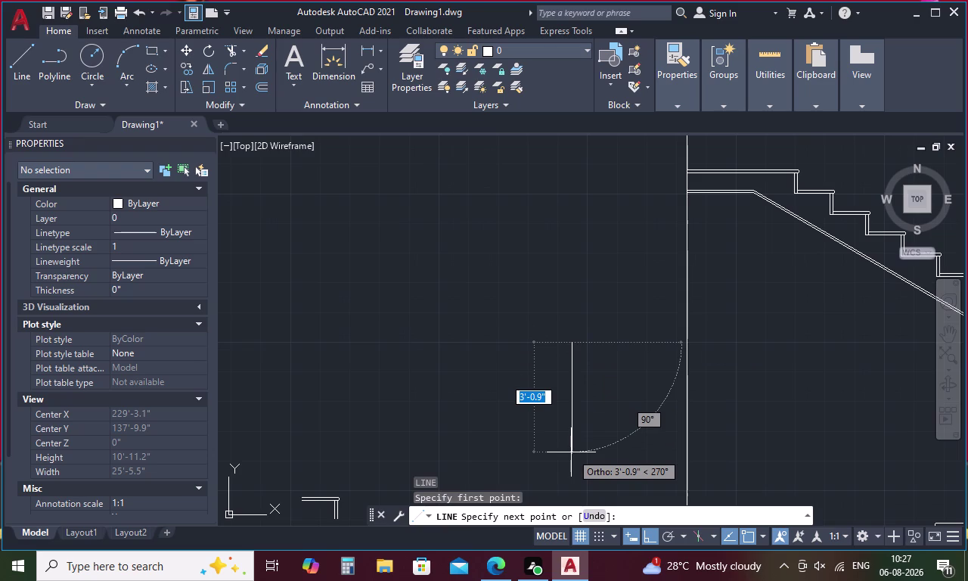
key(F3)
text(3')
key(space)
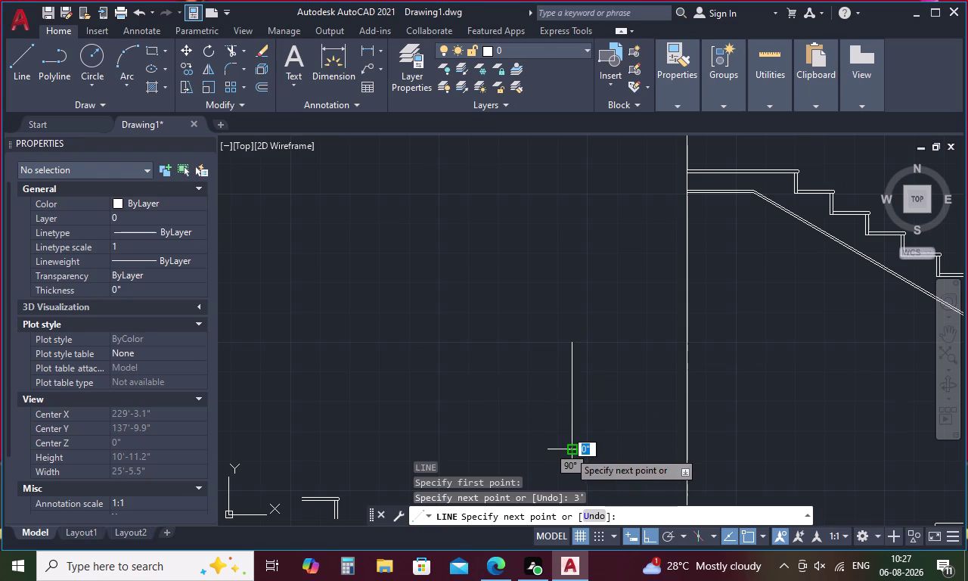
key(Escape)
Offset the vertical line by 1 inch to form the baluster's second side.
text(O)
key(space)
key(1)
key(space)
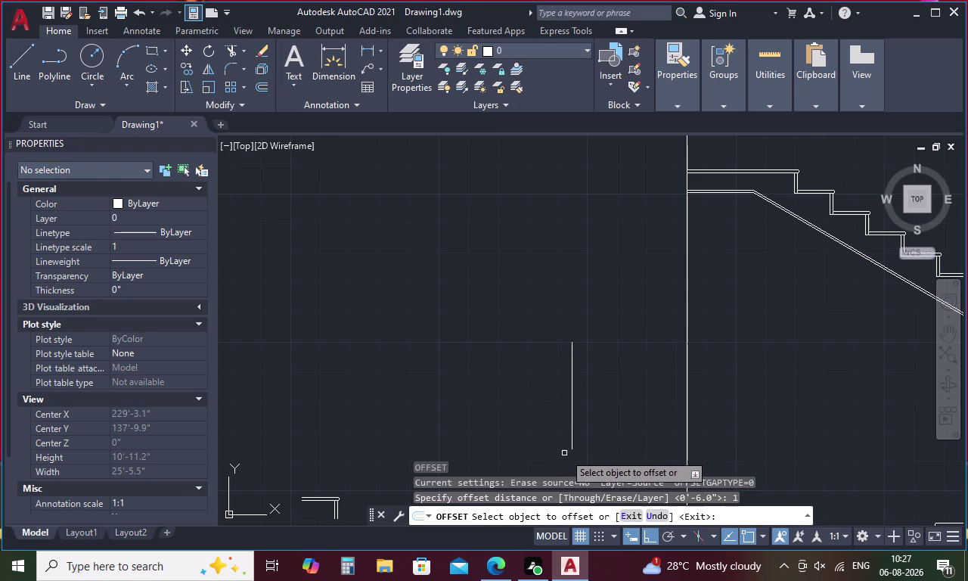
click(572, 428)
click(593, 424)
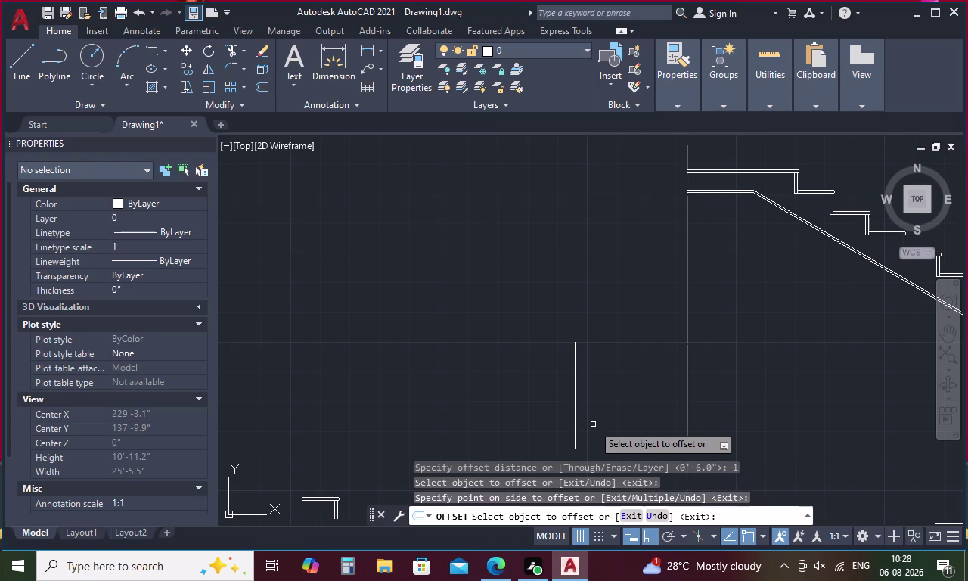
key(Escape)
Join the bottom endpoints of the two vertical lines with a short line.
text(L)
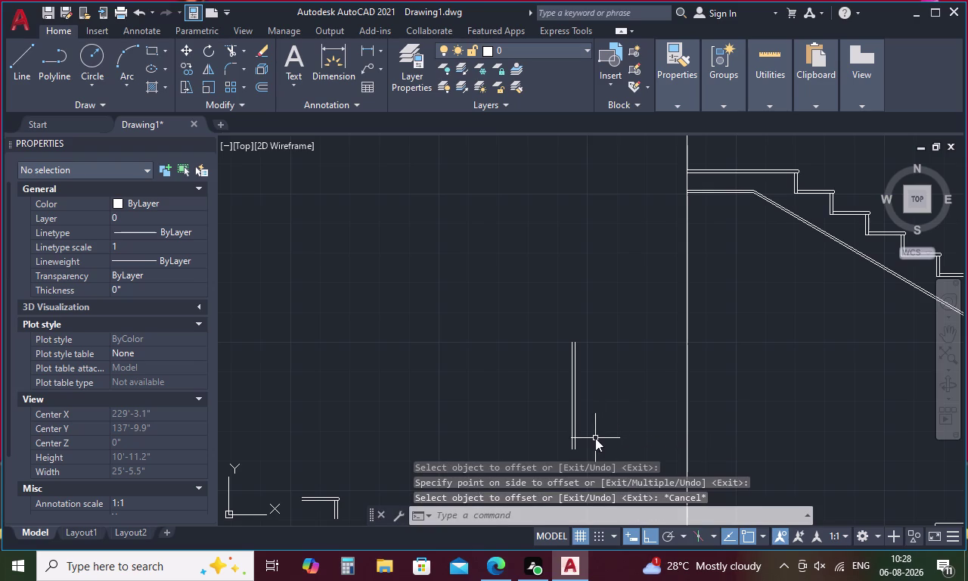
key(space)
scroll(up, 3)
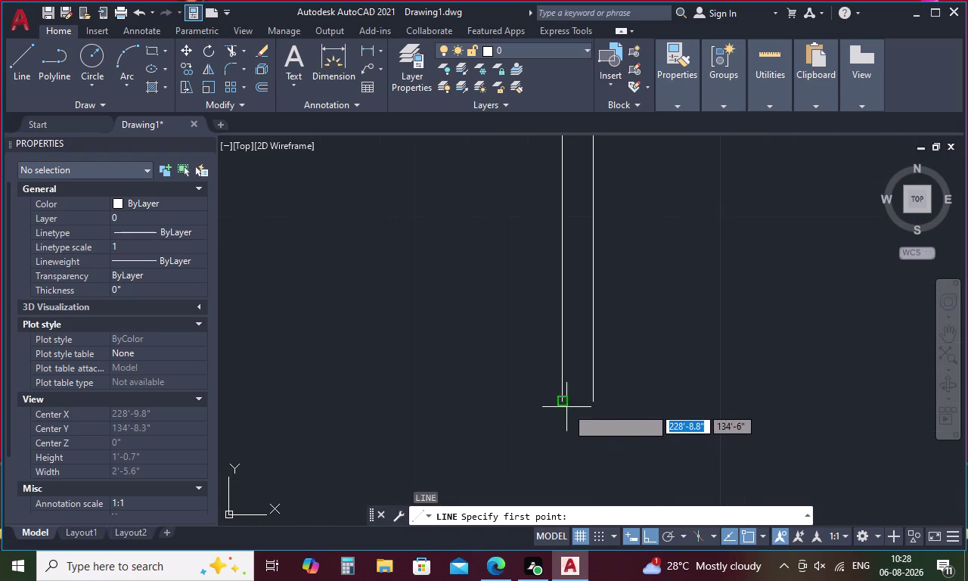
click(566, 406)
click(595, 405)
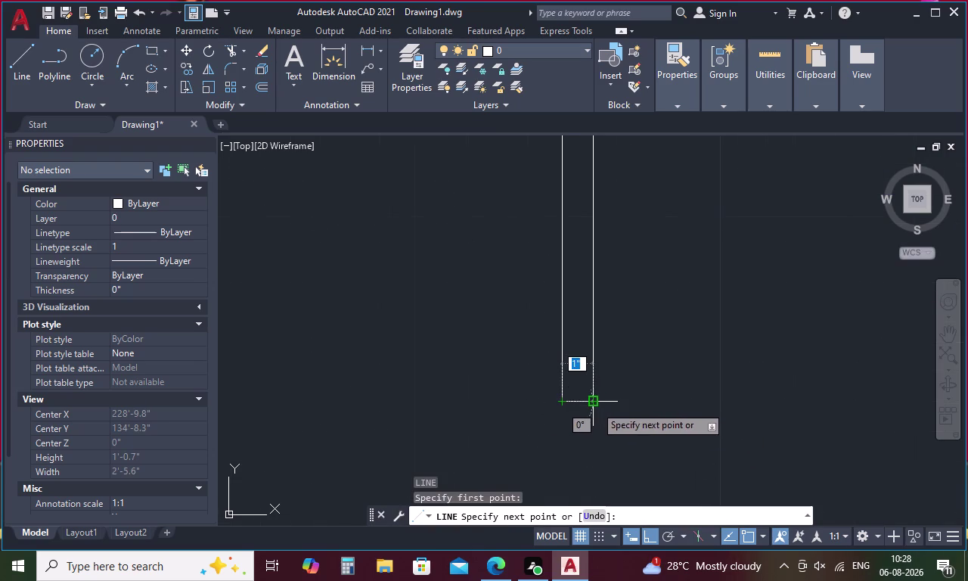
key(Escape)
drag(697, 303, 308, 382)
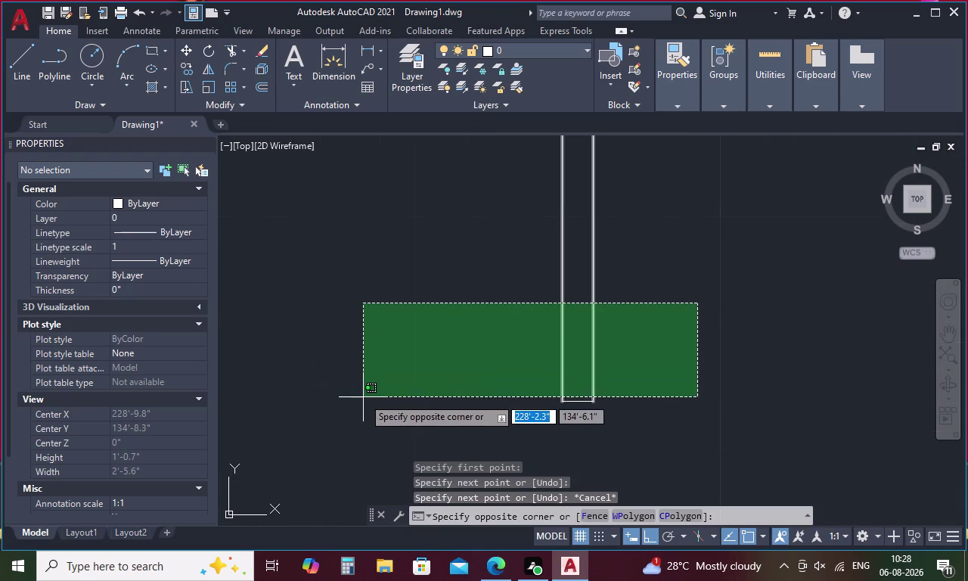
Copy the baluster outline from its bottom point onto a stair tread.
click(380, 348)
right_click(489, 381)
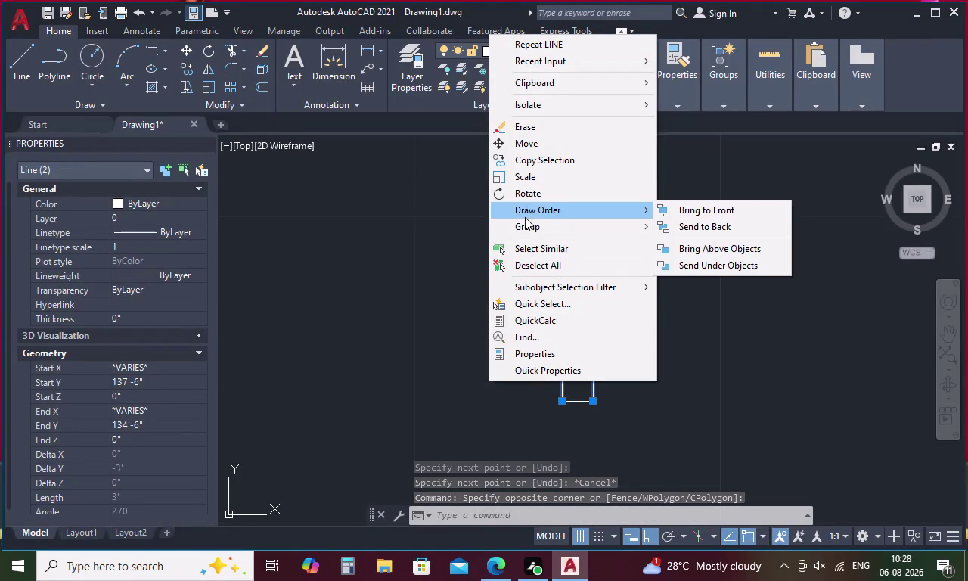
click(570, 161)
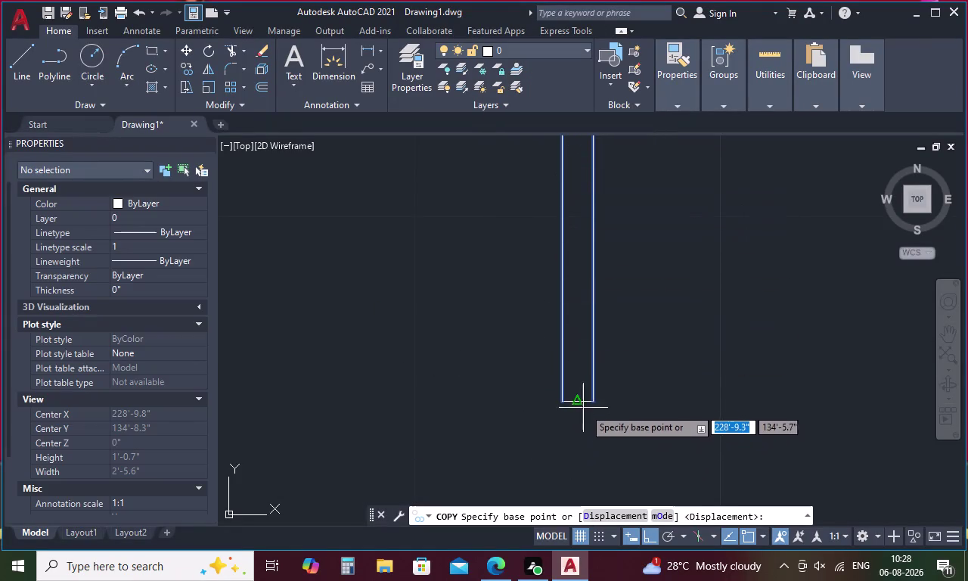
click(581, 401)
scroll(down, 3)
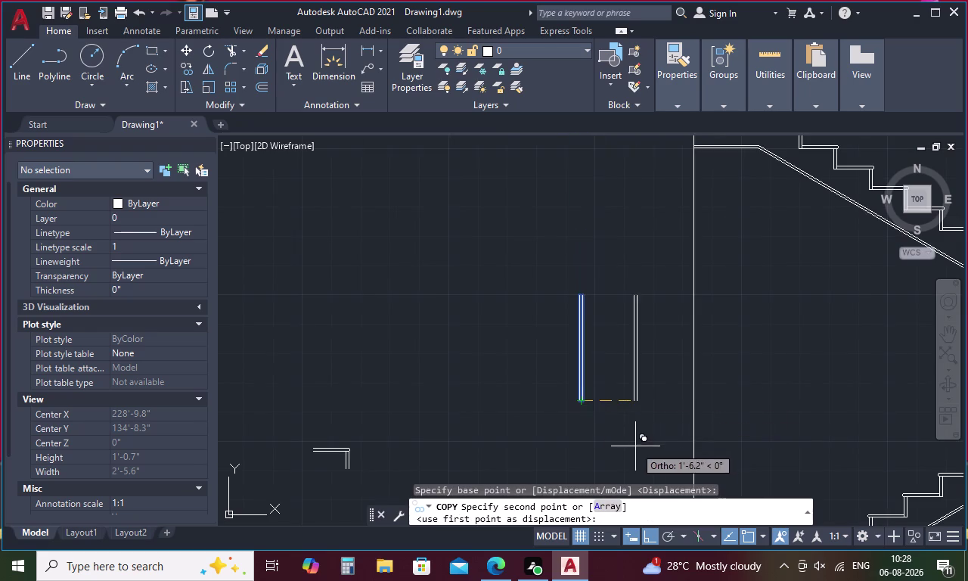
middle_drag(635, 446, 567, 283)
scroll(up, 3)
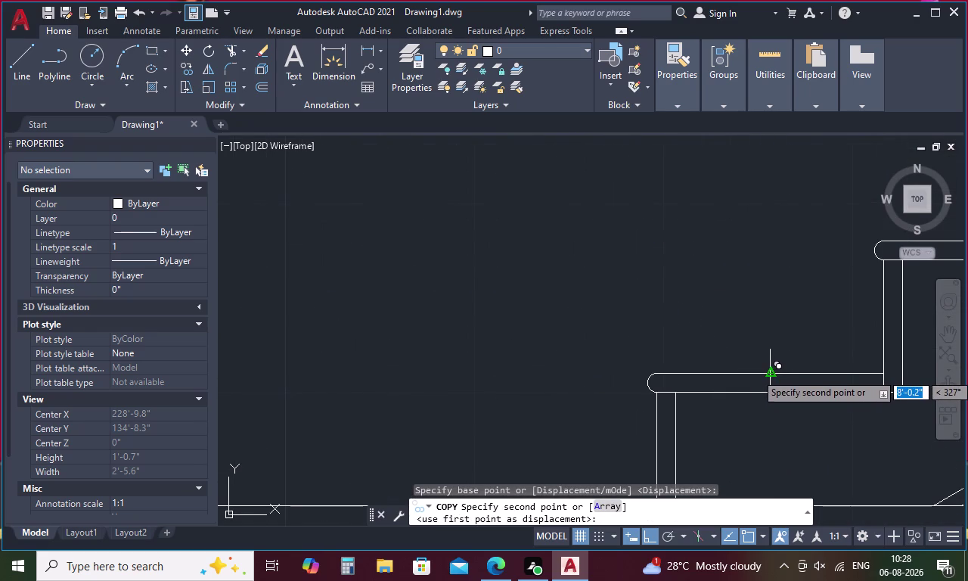
scroll(up, 3)
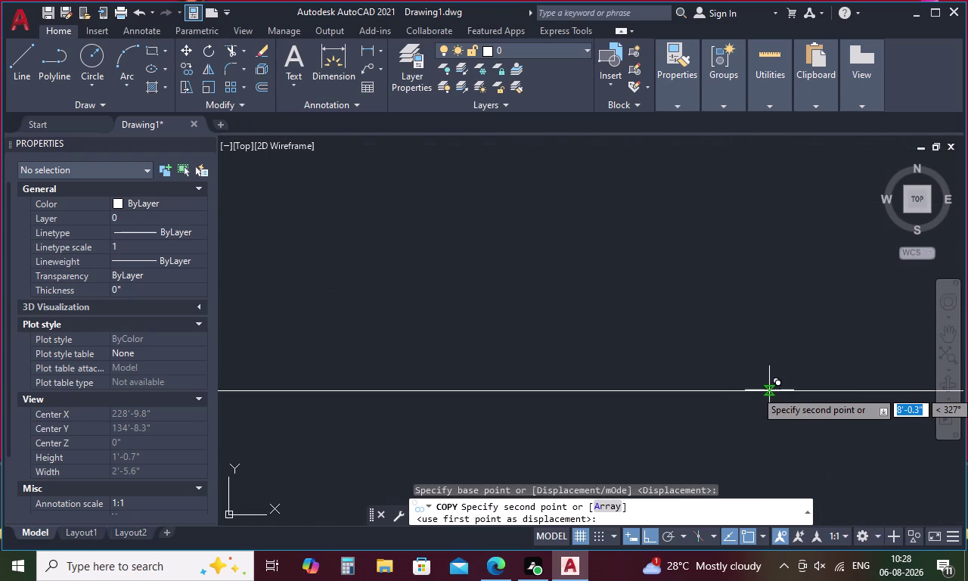
click(740, 390)
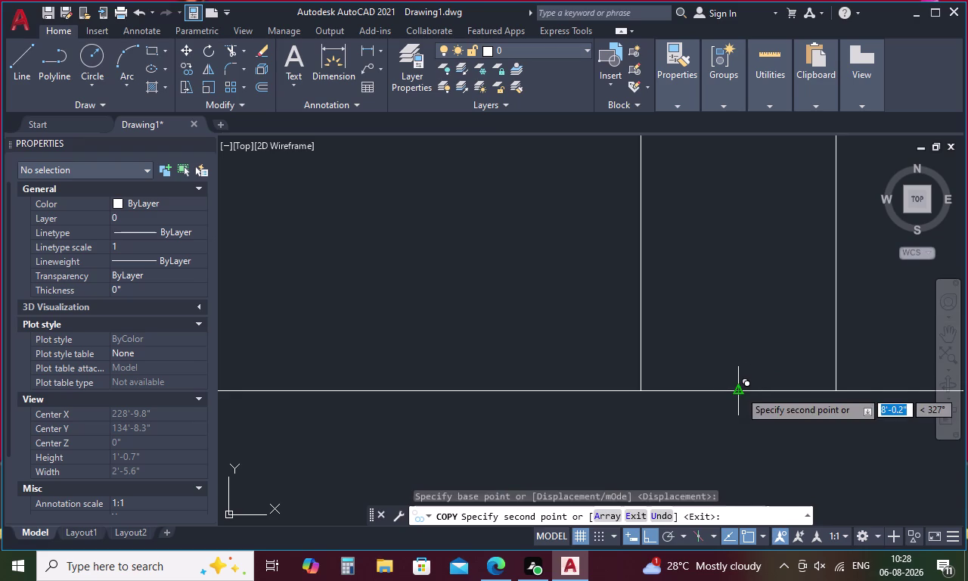
scroll(down, 3)
key(space)
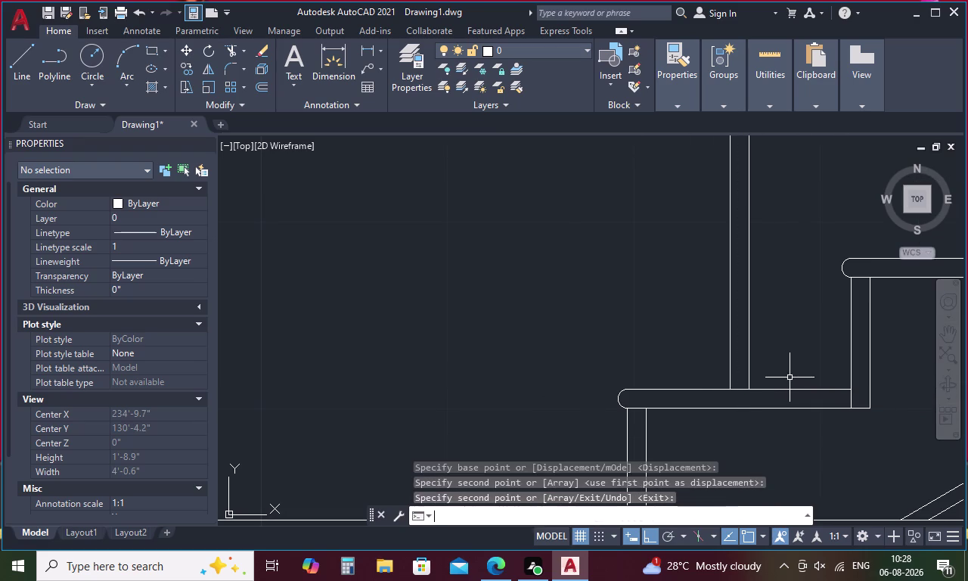
key(space)
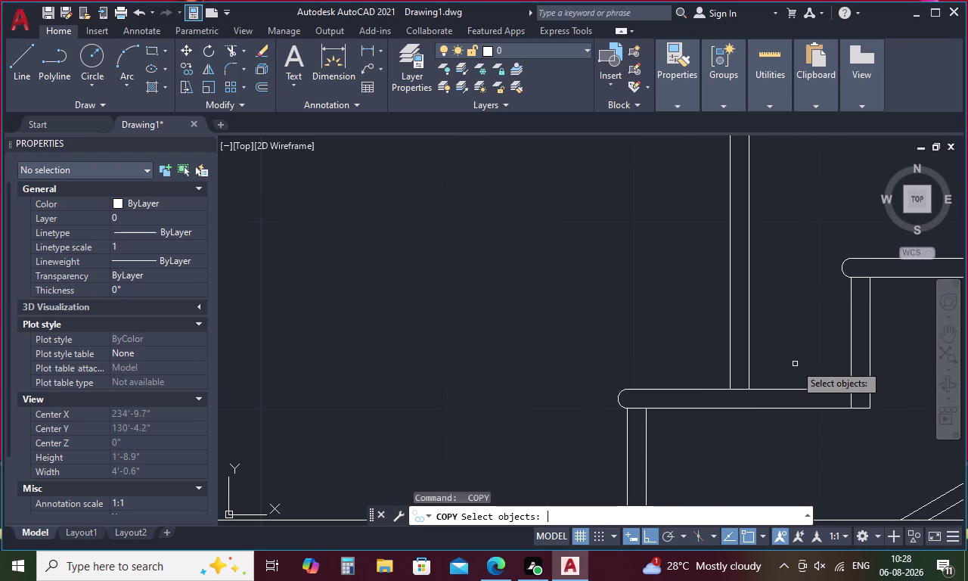
Select the baluster lines, copy them from the foot, and place one on a tread.
key(Escape)
drag(787, 304, 690, 312)
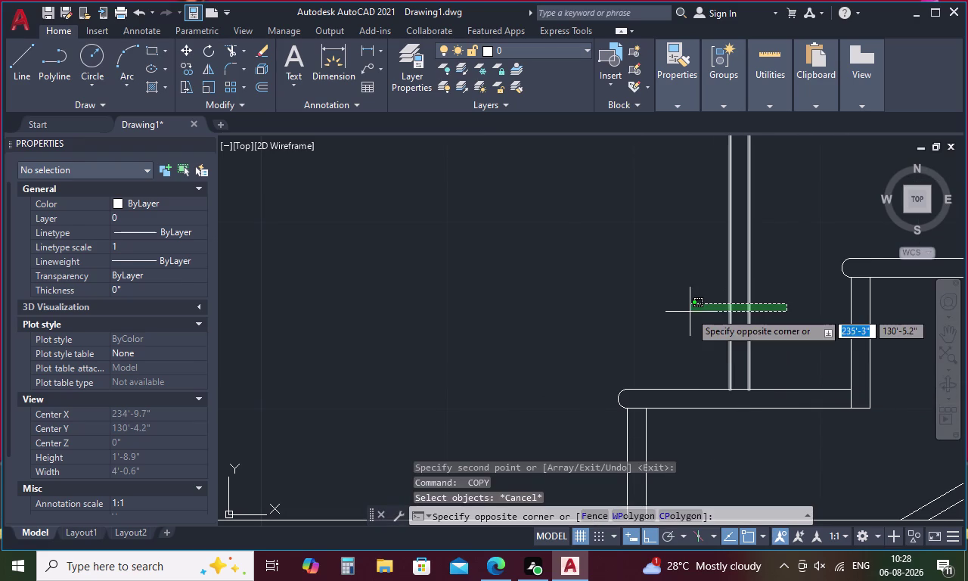
click(690, 312)
right_click(685, 327)
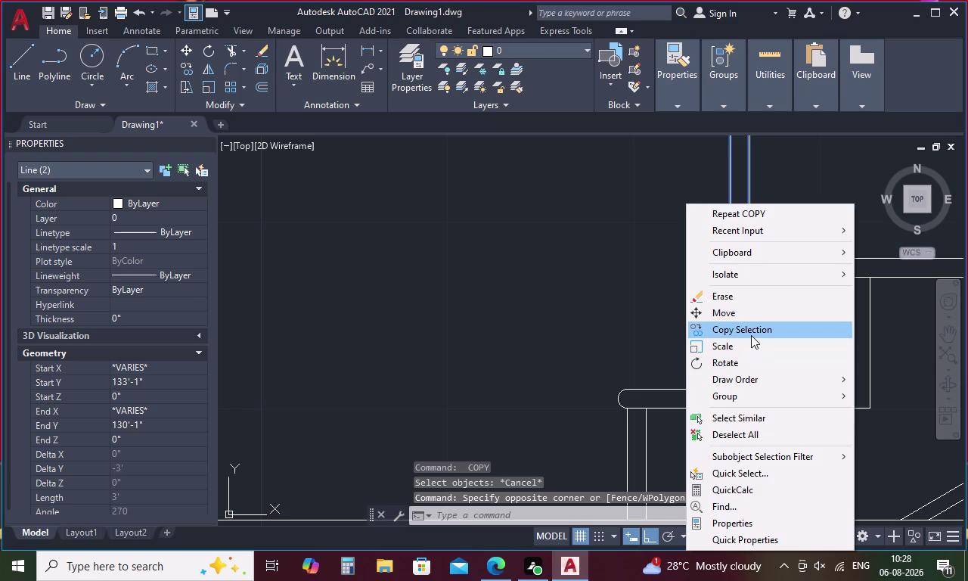
click(756, 331)
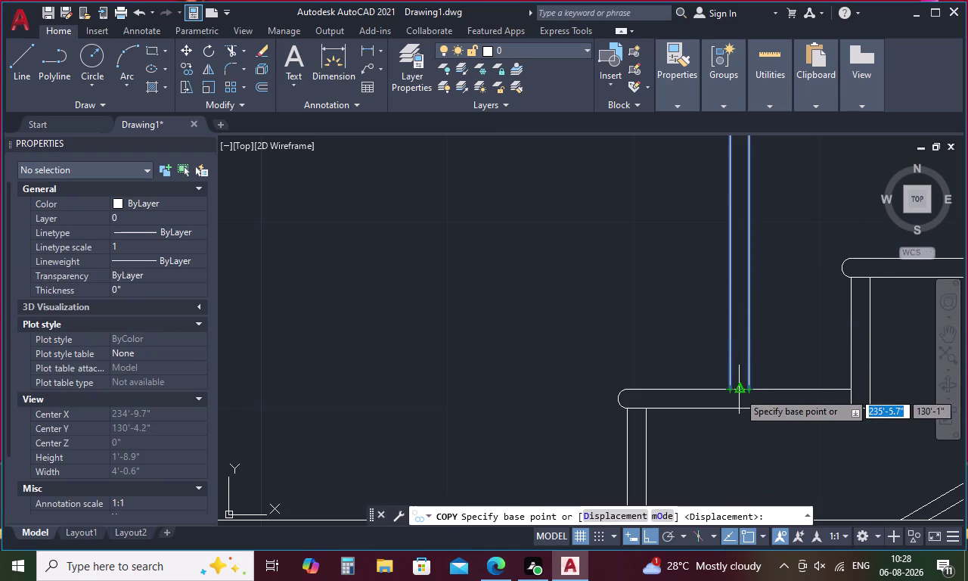
click(738, 392)
middle_drag(768, 354, 521, 400)
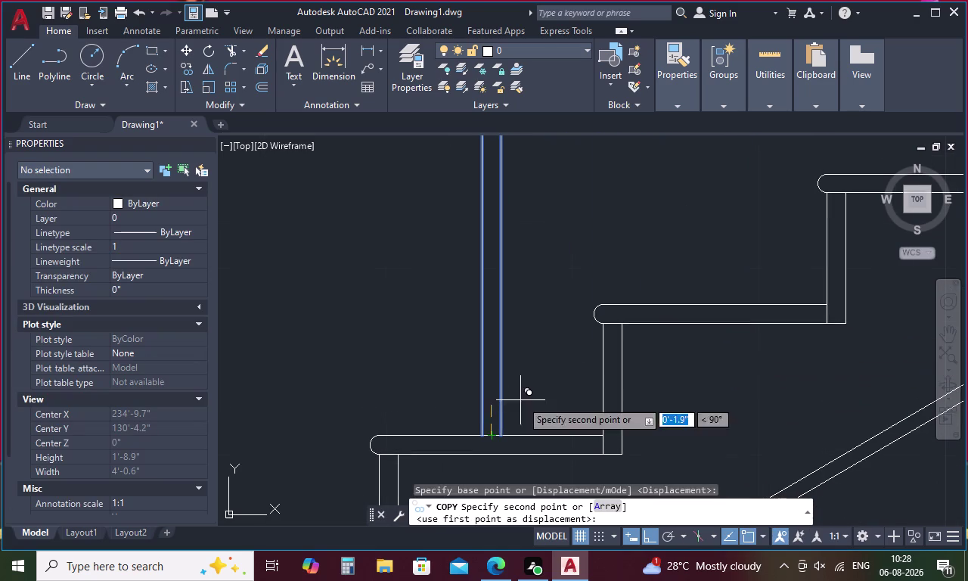
scroll(up, 3)
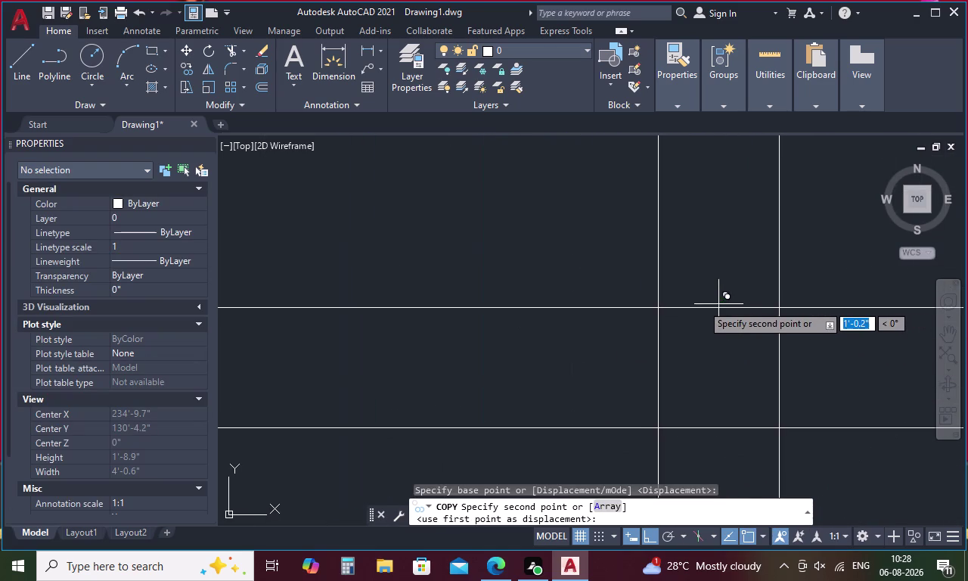
click(686, 309)
Place baluster copies on the next three treads up the staircase.
scroll(down, 3)
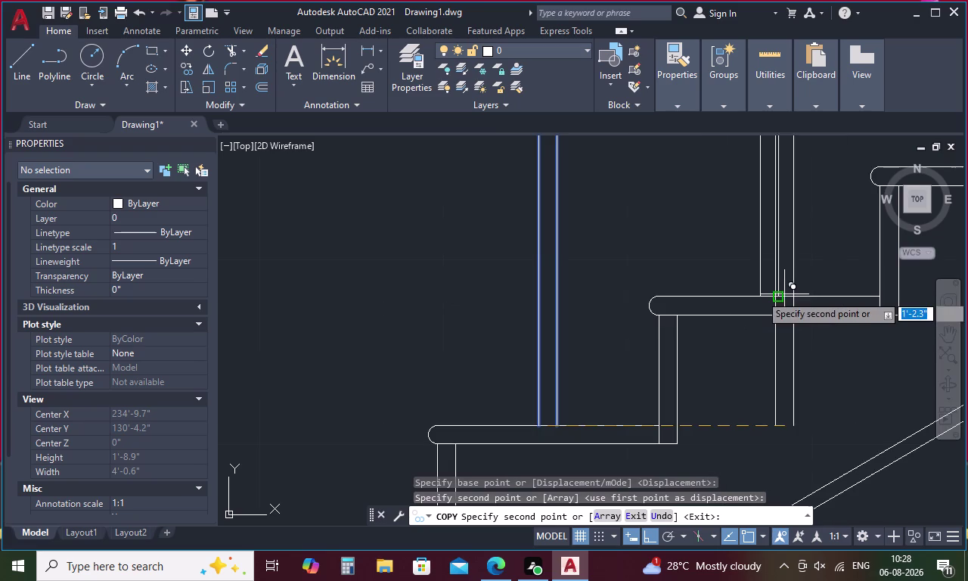
middle_drag(834, 286, 472, 419)
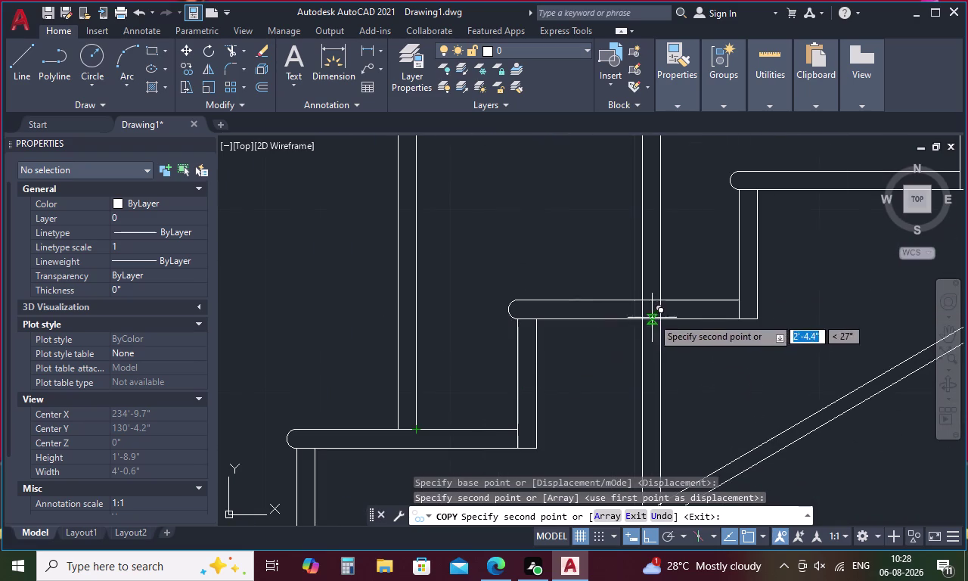
click(625, 303)
middle_drag(693, 288, 674, 298)
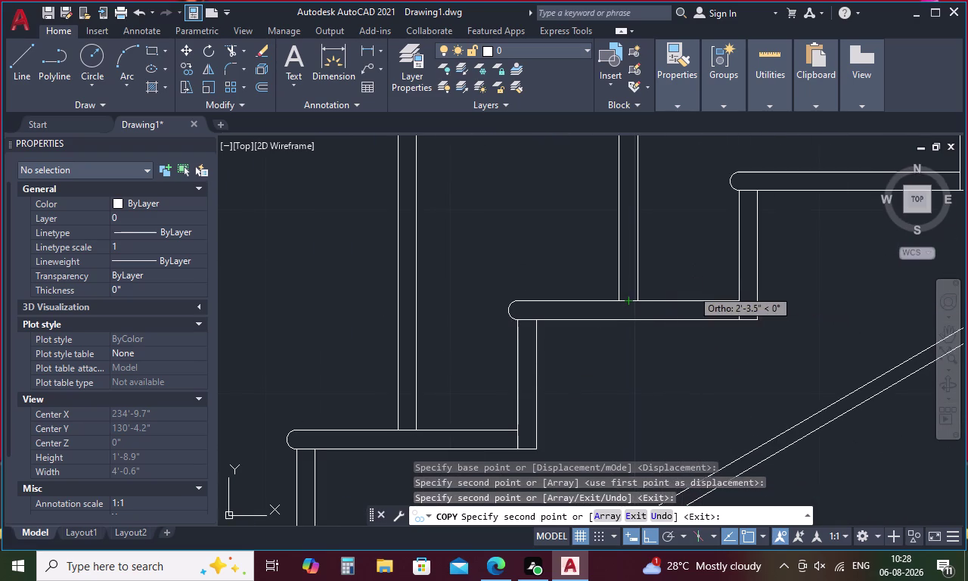
middle_drag(673, 298, 378, 444)
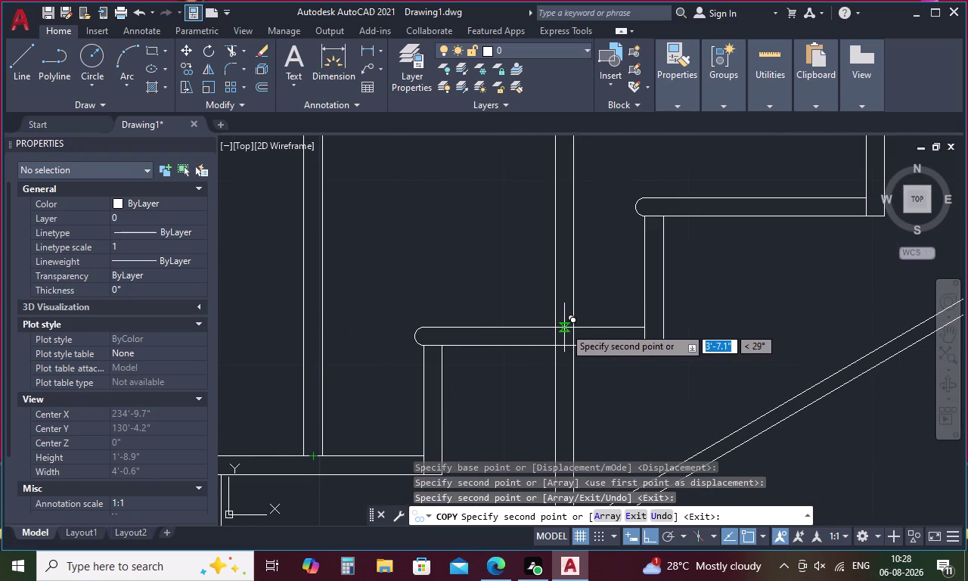
click(534, 328)
middle_drag(631, 302, 623, 316)
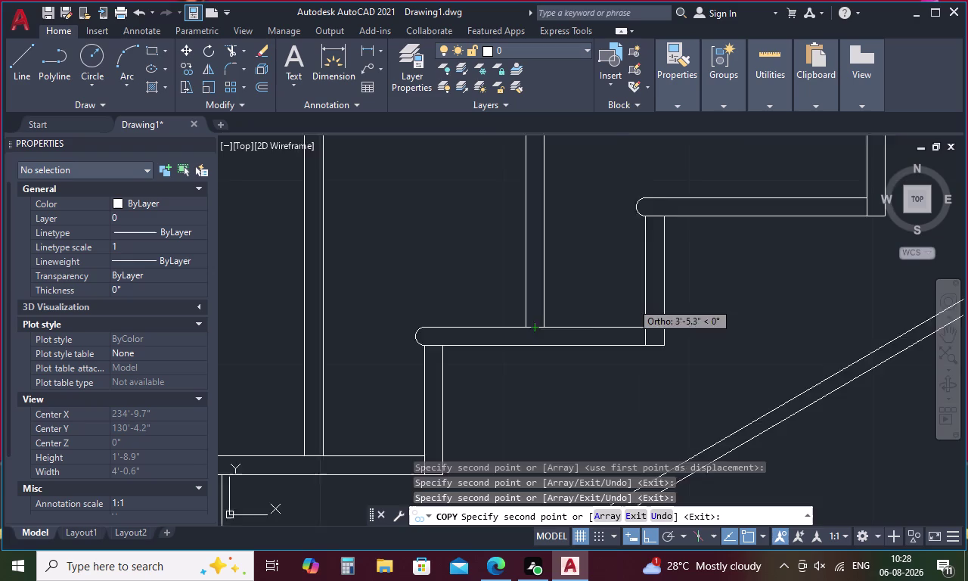
middle_drag(623, 316, 390, 432)
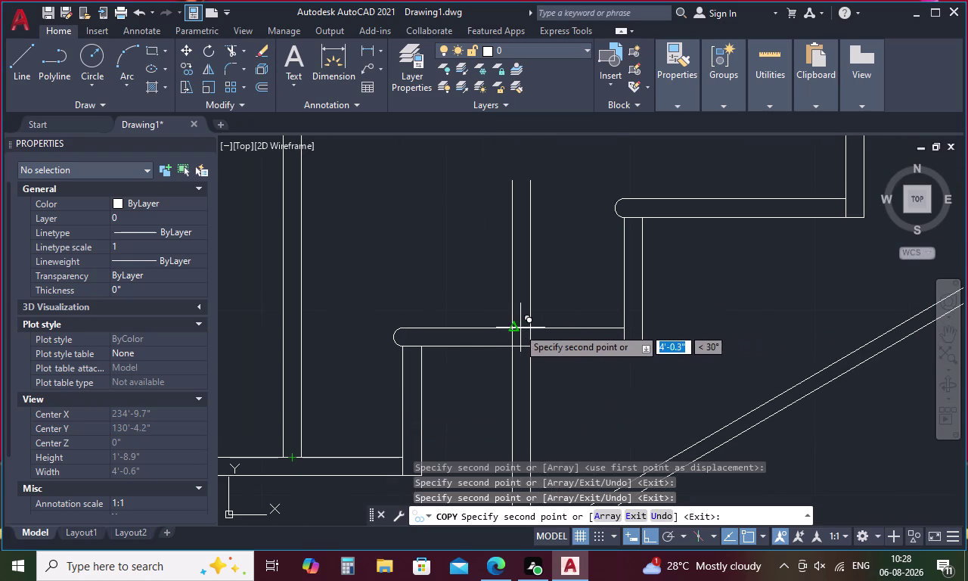
click(509, 330)
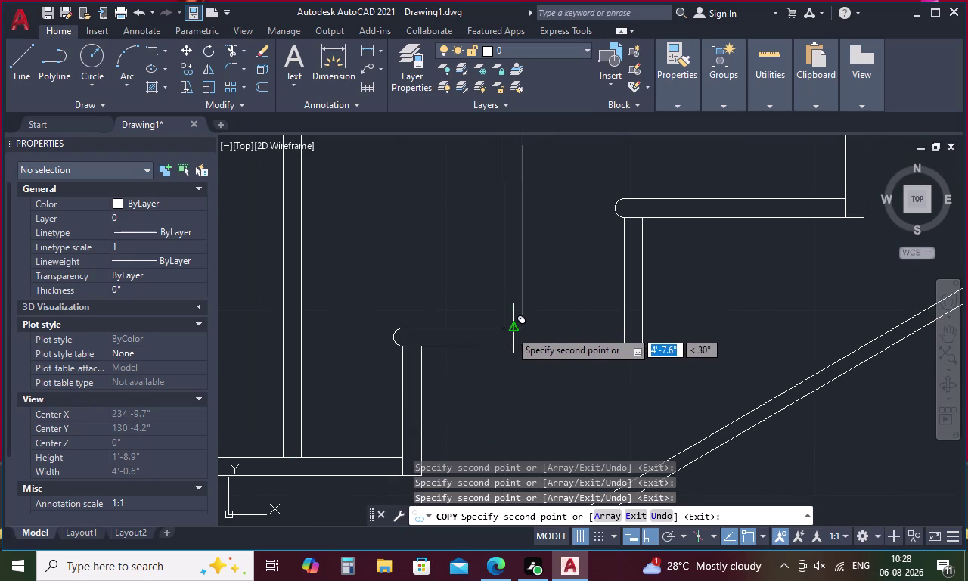
Place baluster copies on four more treads further up the staircase.
middle_drag(510, 341, 284, 433)
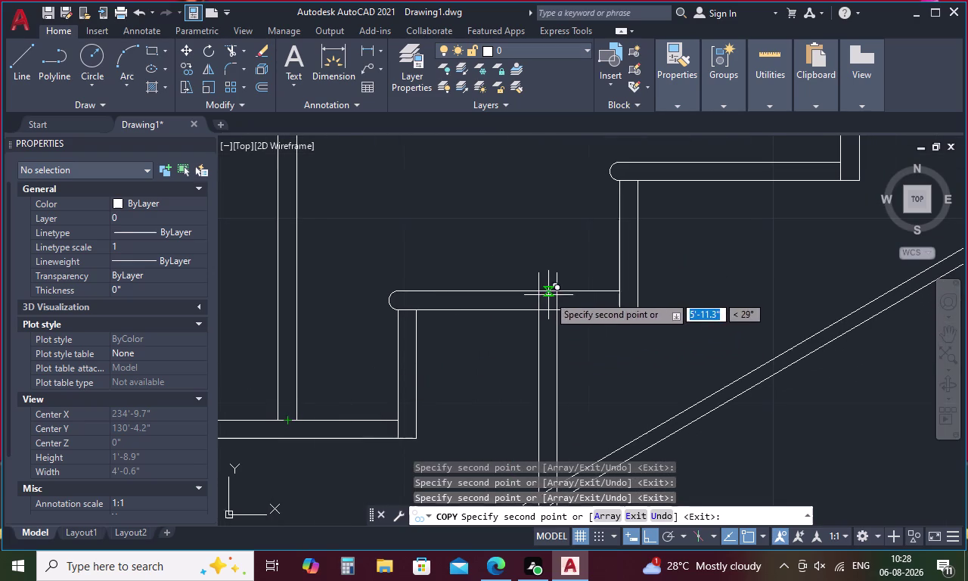
click(511, 292)
middle_drag(582, 273, 332, 427)
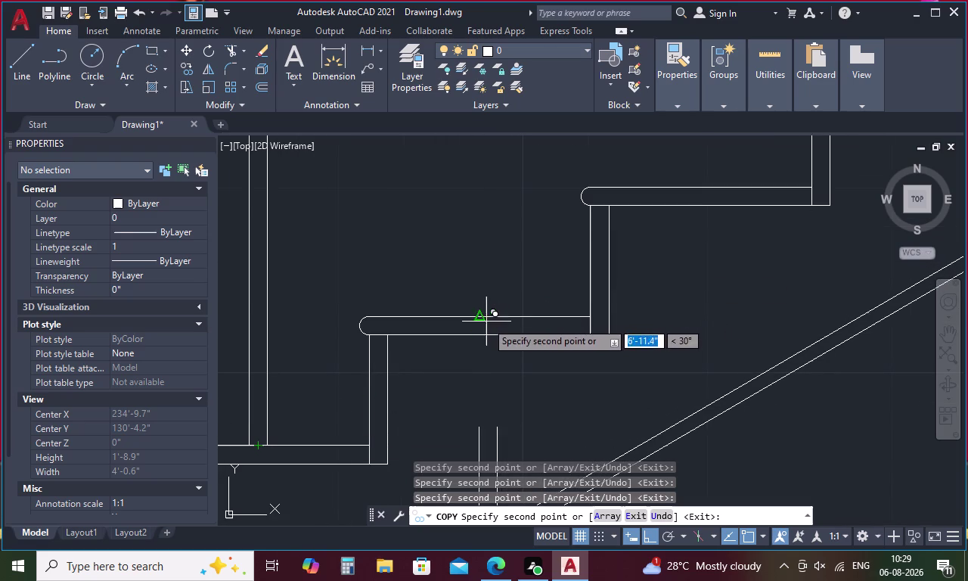
click(477, 317)
middle_drag(558, 300, 322, 440)
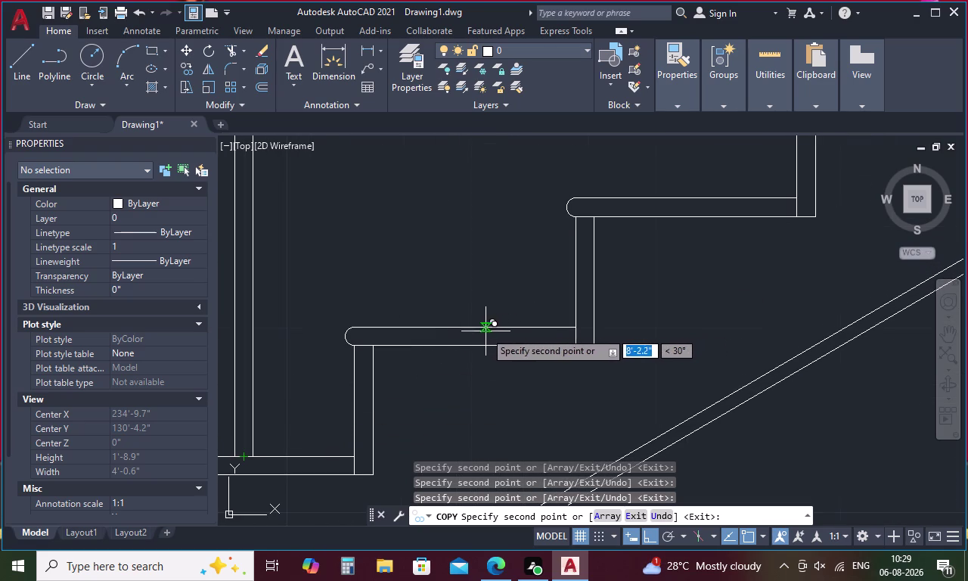
click(463, 330)
middle_drag(546, 310, 547, 310)
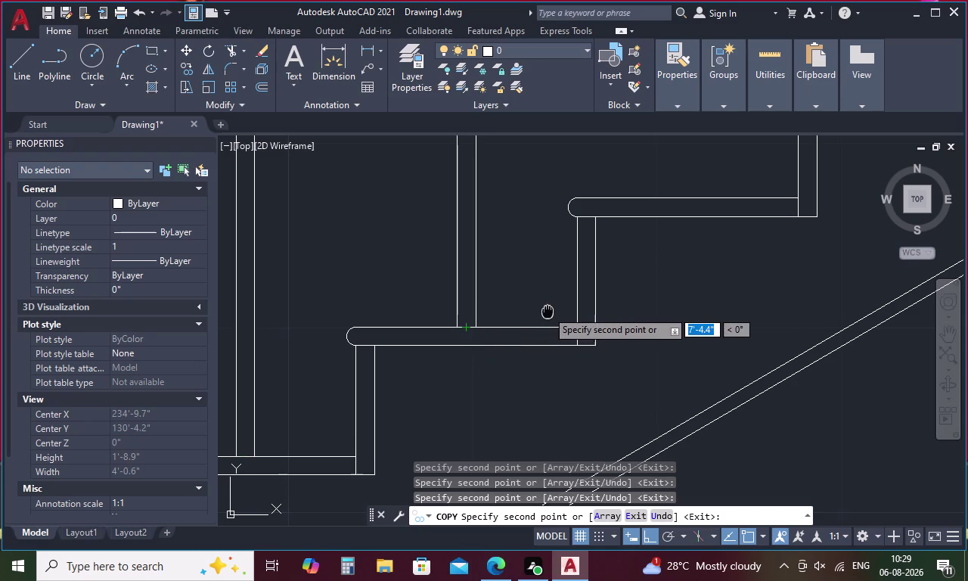
middle_drag(547, 311, 343, 414)
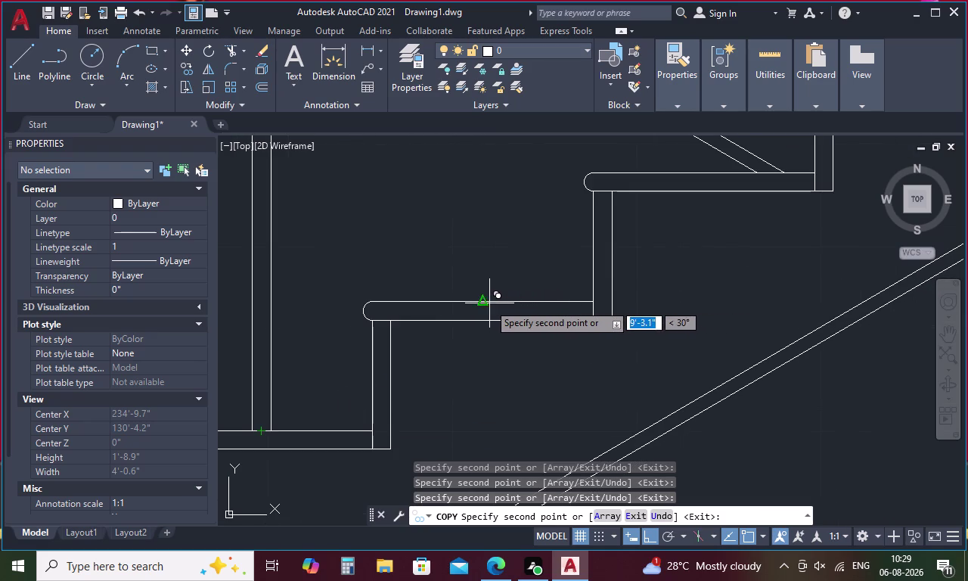
click(483, 303)
middle_drag(580, 284, 391, 407)
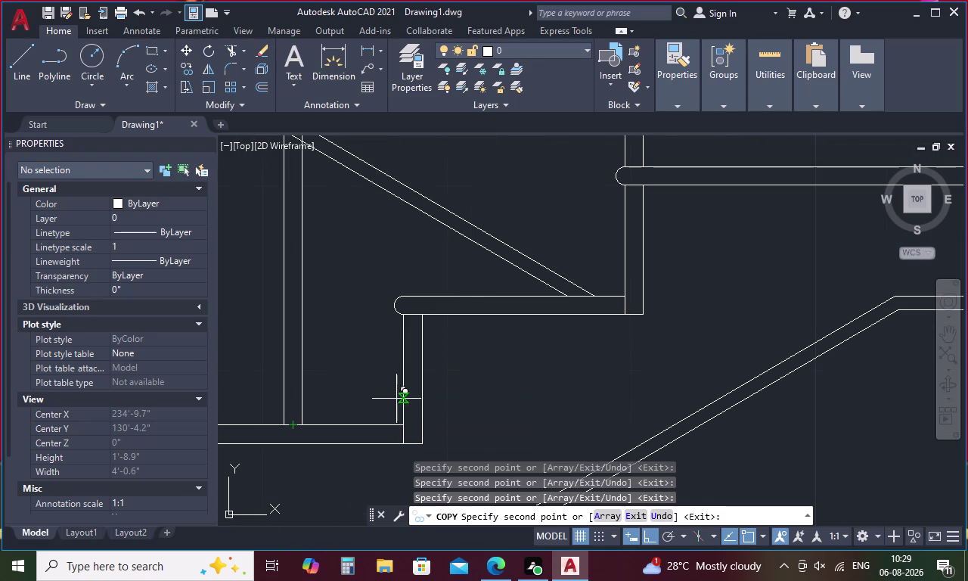
Place six more baluster copies on the following treads of the flight.
click(517, 298)
scroll(down, 3)
middle_drag(594, 277, 418, 381)
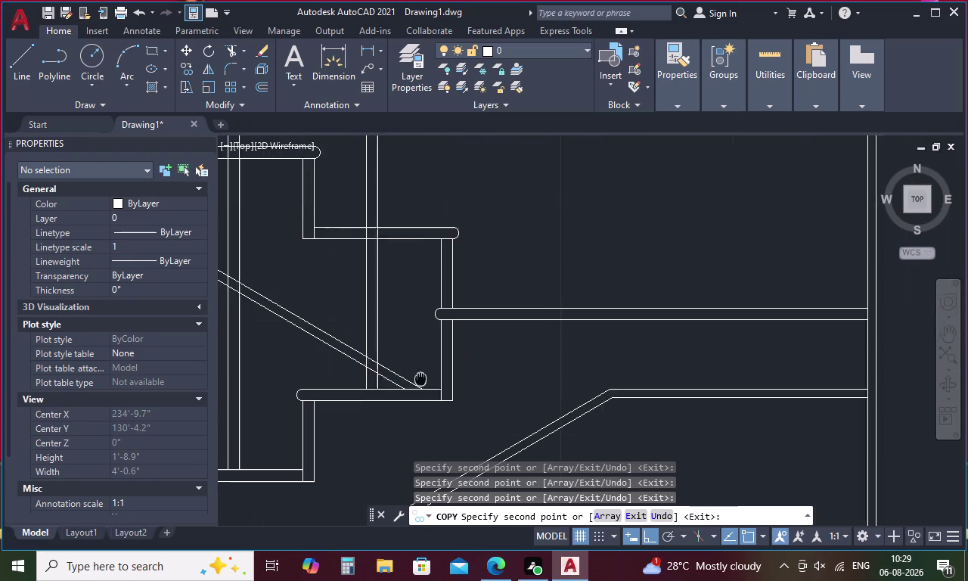
middle_drag(418, 381, 413, 382)
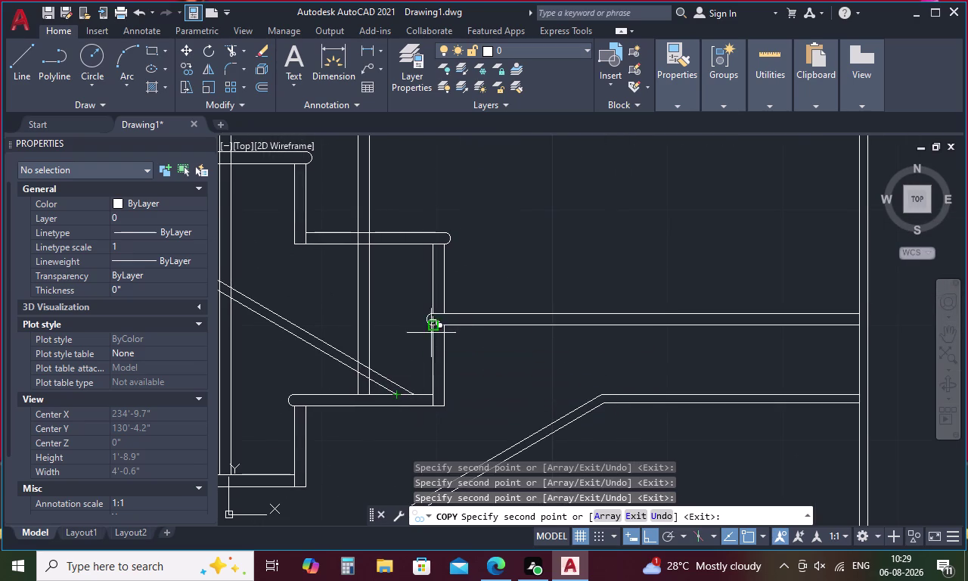
middle_drag(398, 265, 490, 341)
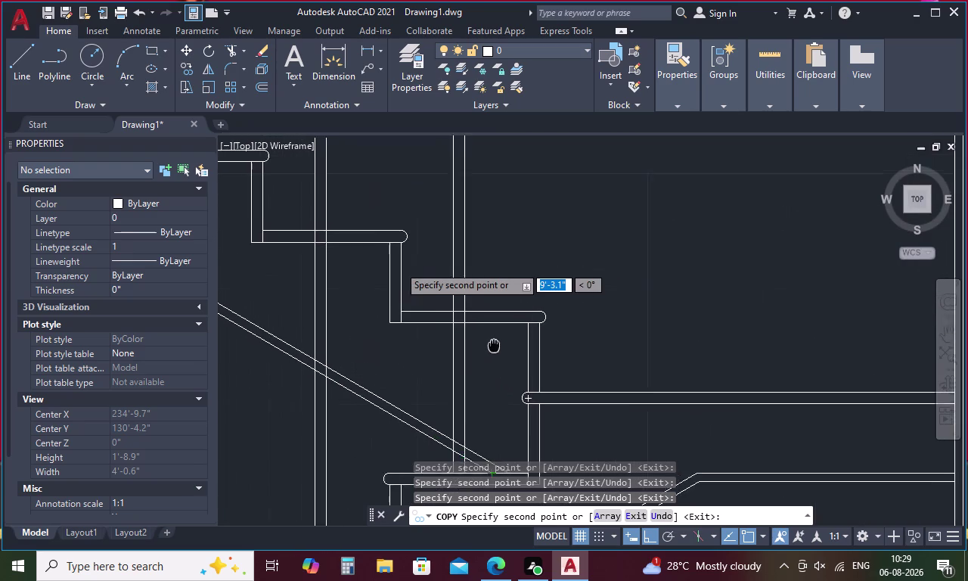
middle_drag(490, 341, 562, 368)
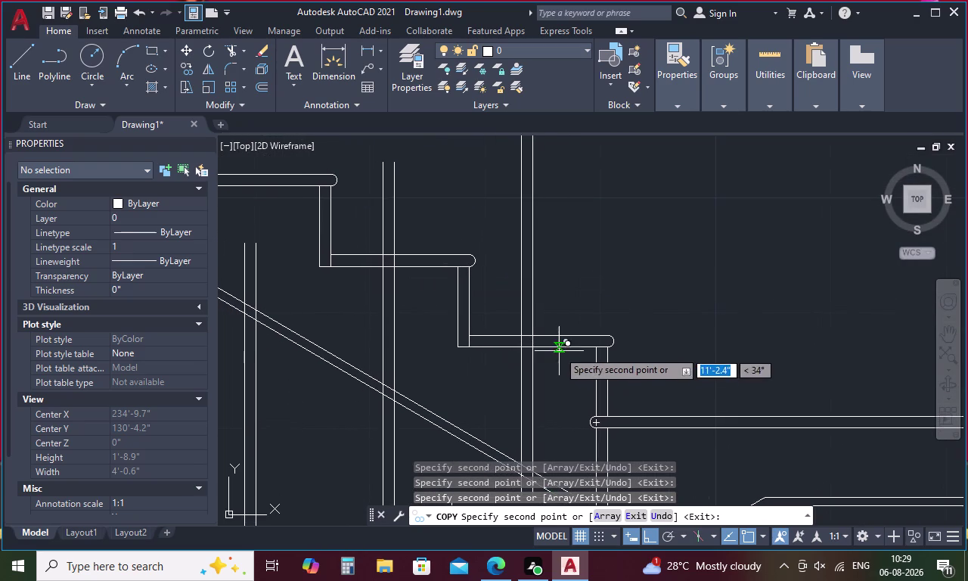
click(529, 332)
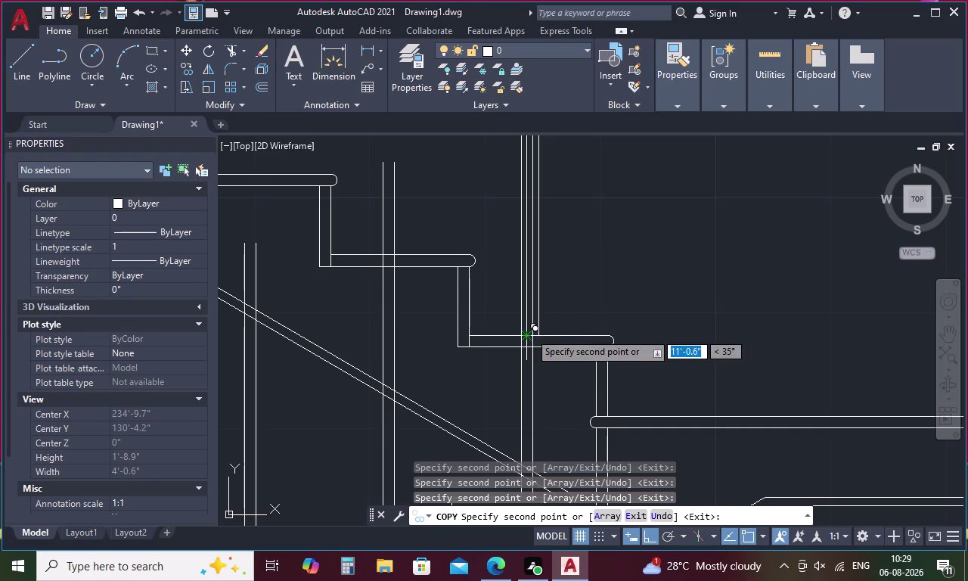
click(396, 255)
middle_drag(460, 247, 633, 358)
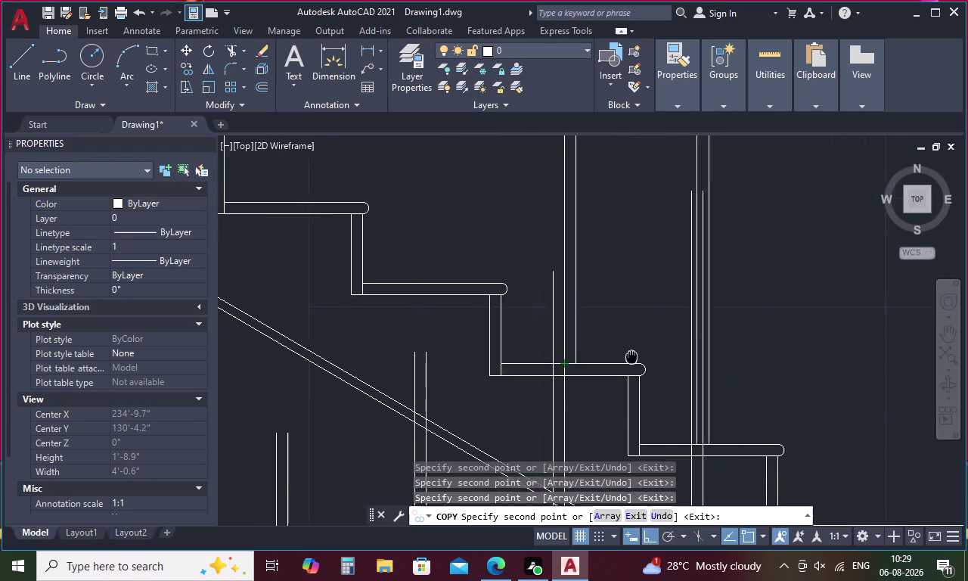
middle_drag(633, 358, 710, 384)
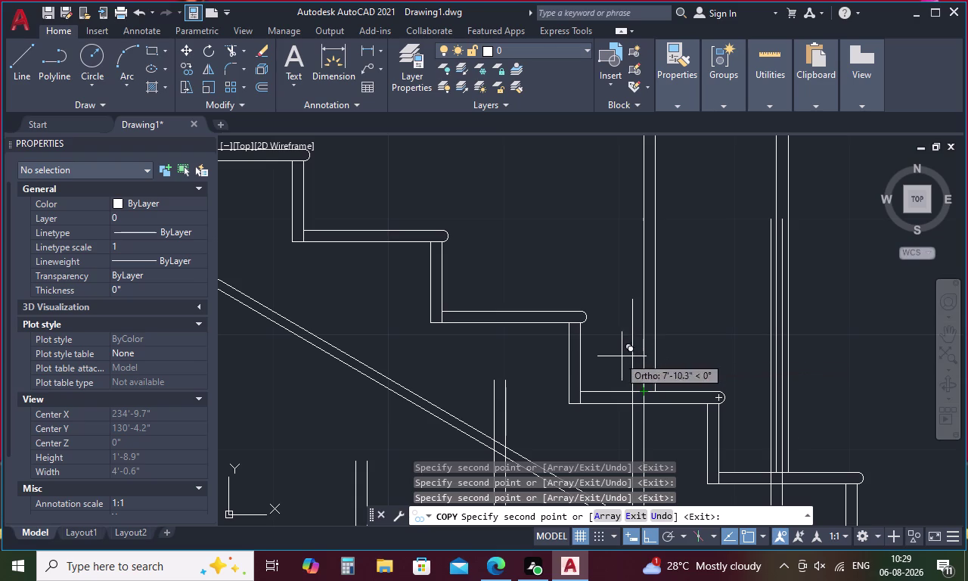
click(510, 310)
middle_drag(578, 287, 895, 442)
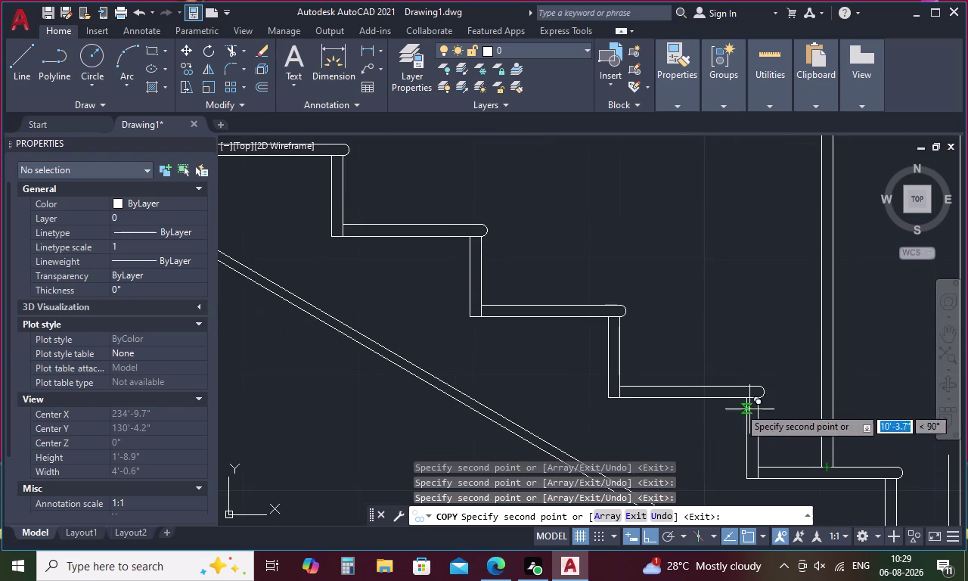
click(687, 384)
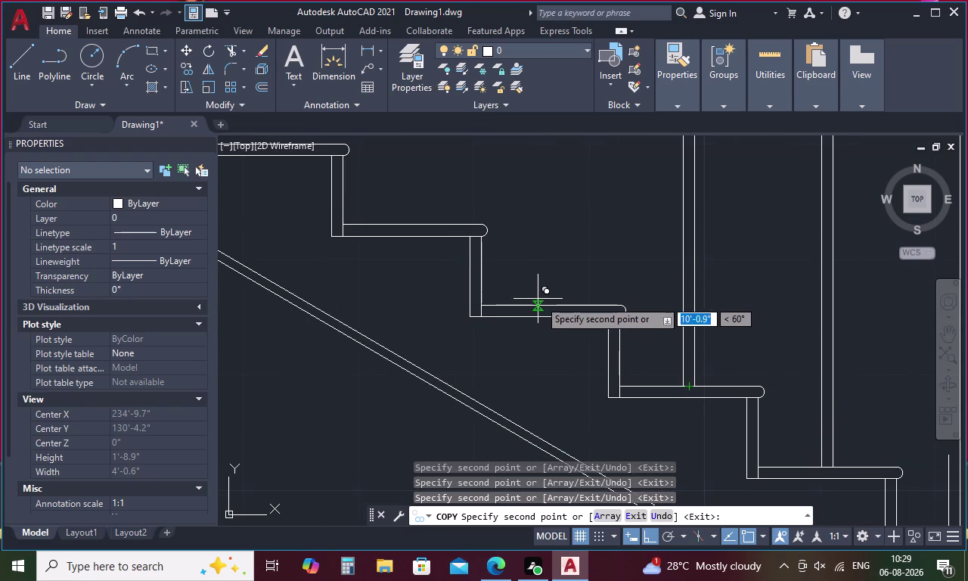
click(552, 310)
Snap six final baluster copies to tread midpoints and end the copy.
middle_drag(578, 298, 599, 317)
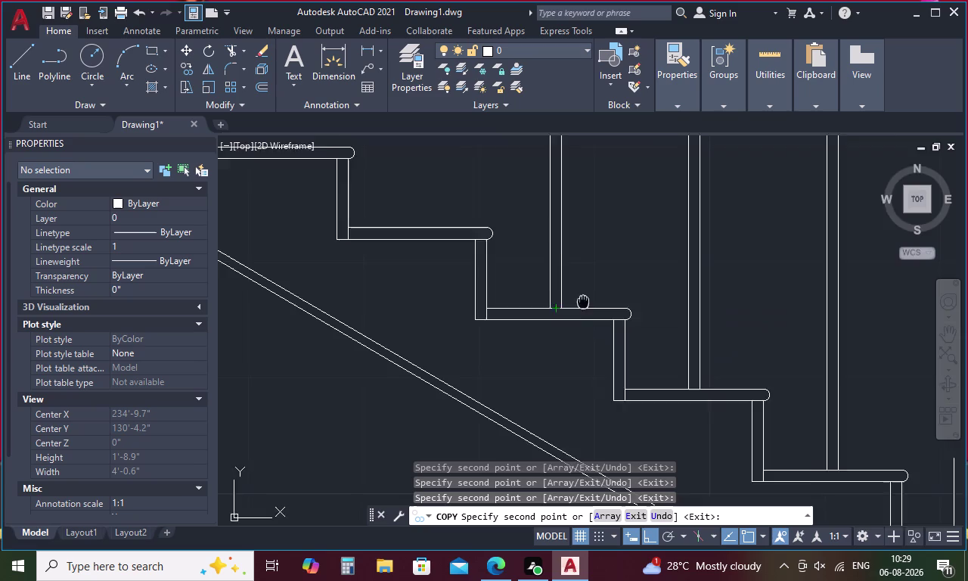
middle_drag(599, 316, 785, 420)
click(619, 349)
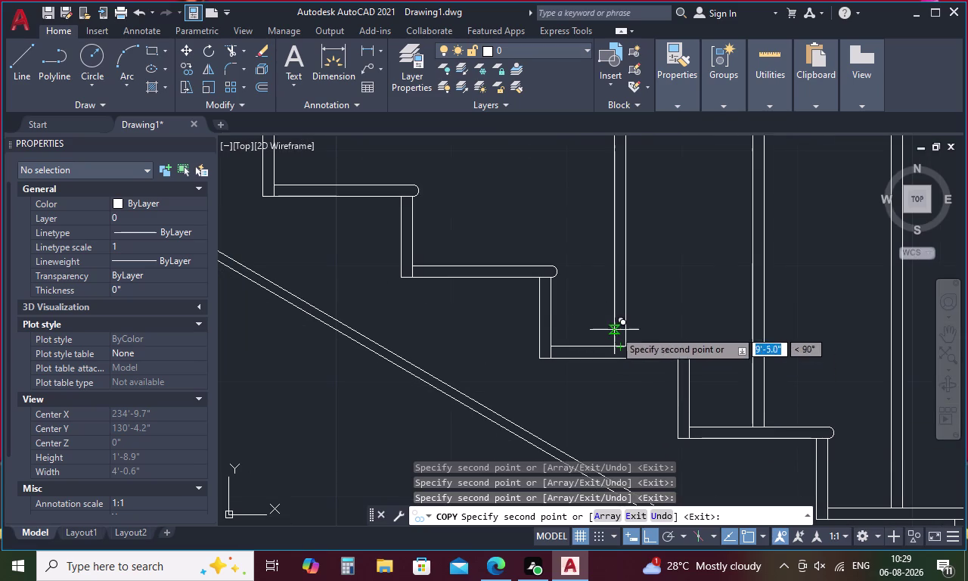
click(484, 267)
middle_drag(517, 261, 705, 354)
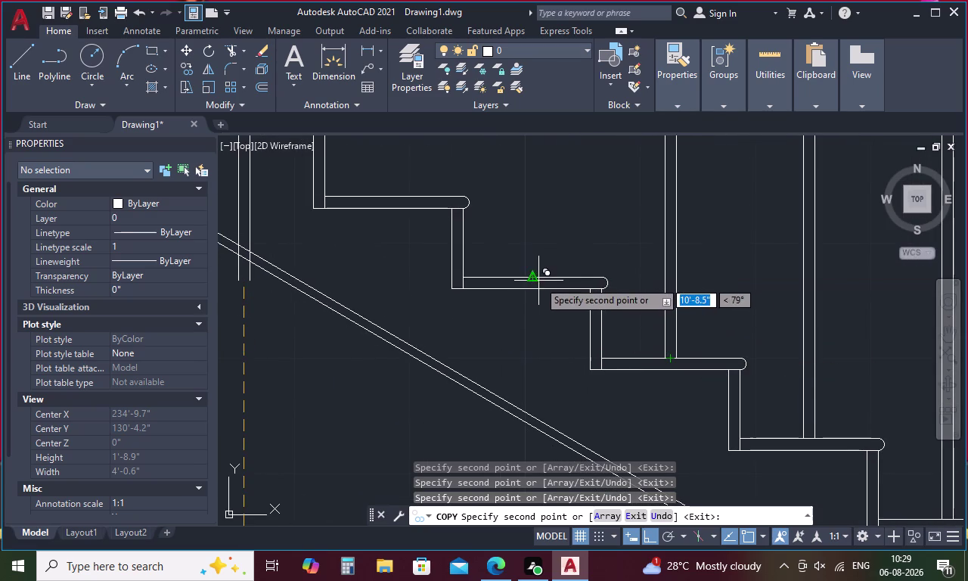
click(538, 280)
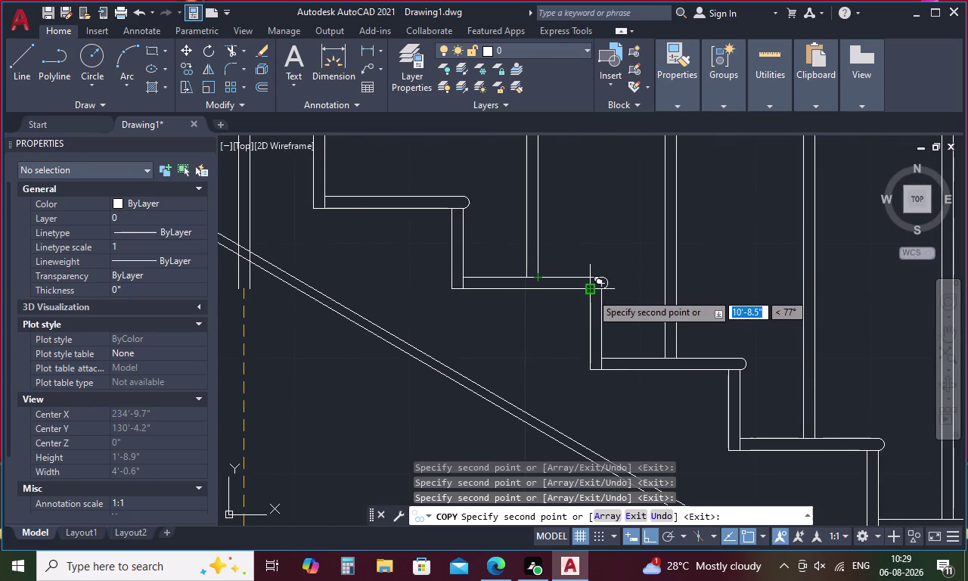
click(538, 277)
middle_drag(495, 276, 504, 284)
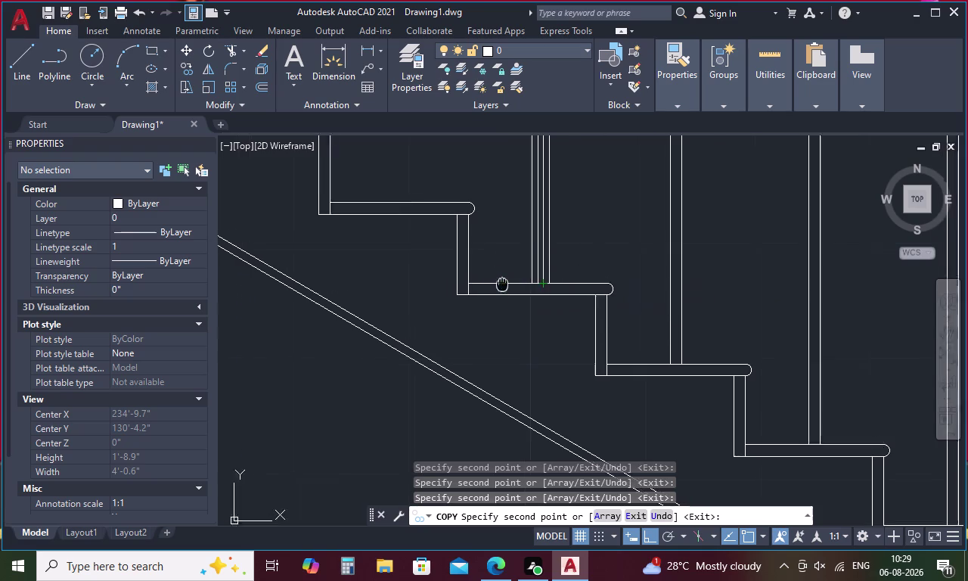
middle_drag(503, 284, 692, 403)
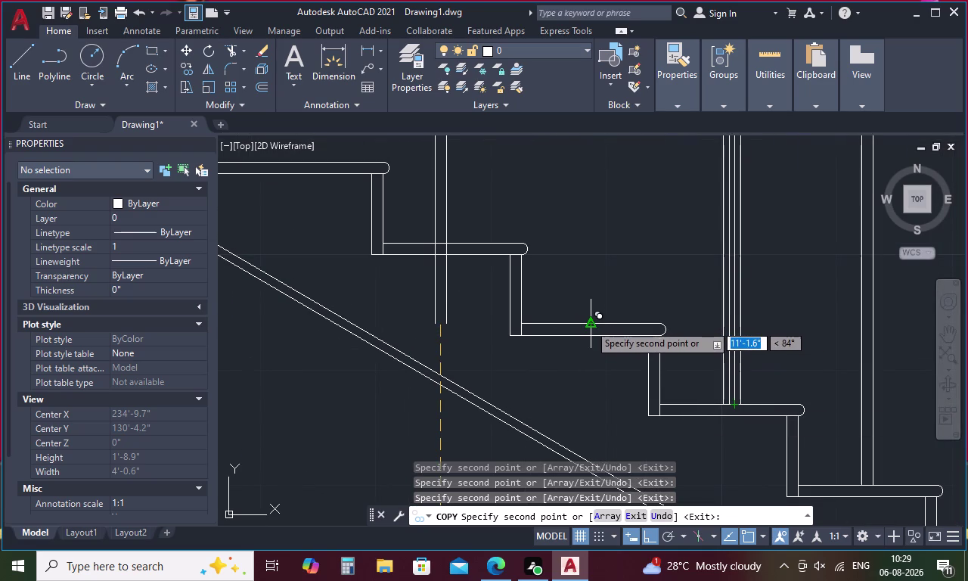
click(590, 323)
middle_drag(596, 324, 776, 407)
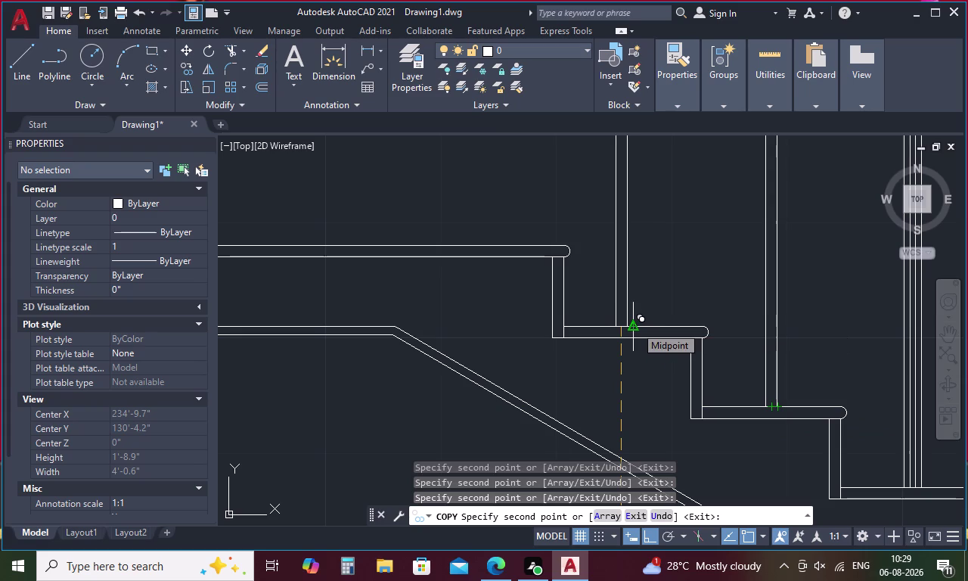
scroll(up, 3)
click(625, 329)
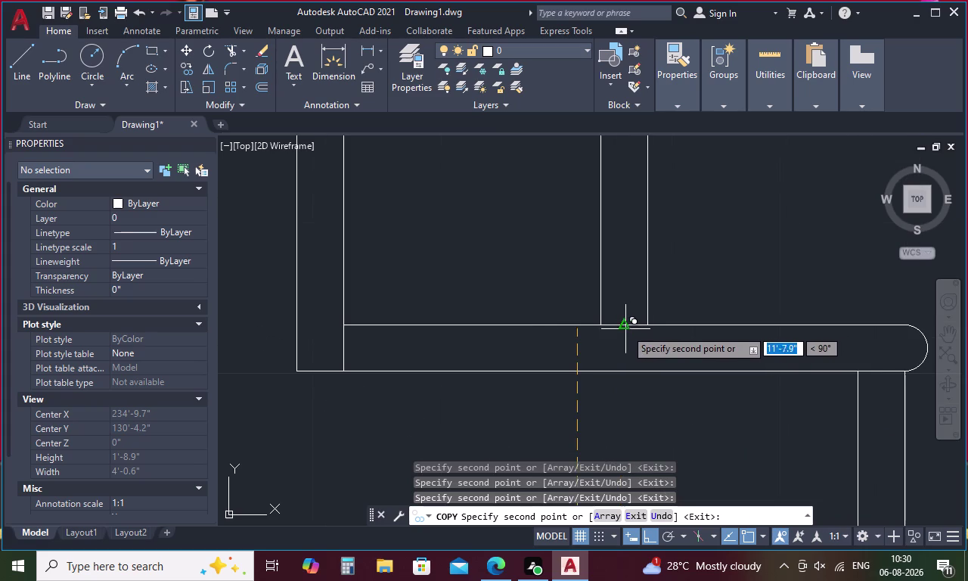
middle_drag(631, 328, 788, 380)
scroll(down, 3)
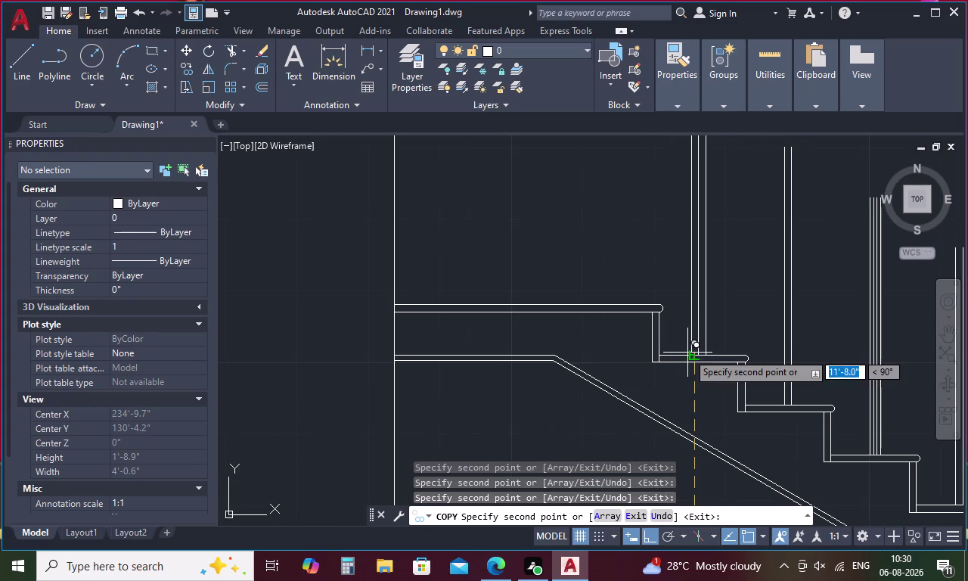
key(Escape)
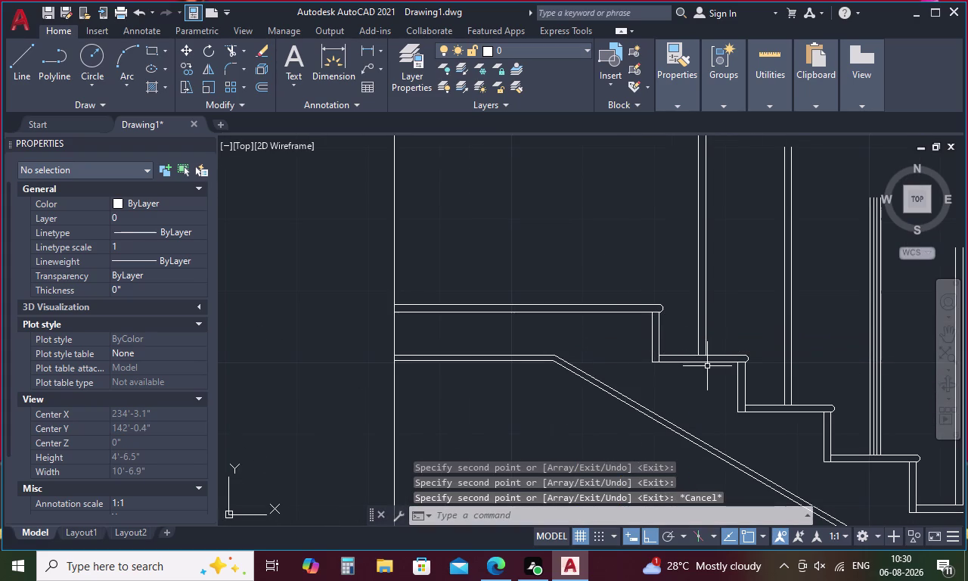
Erase the four overlapping duplicate baluster lines on the tread.
scroll(down, 3)
middle_drag(705, 372, 453, 174)
scroll(down, 3)
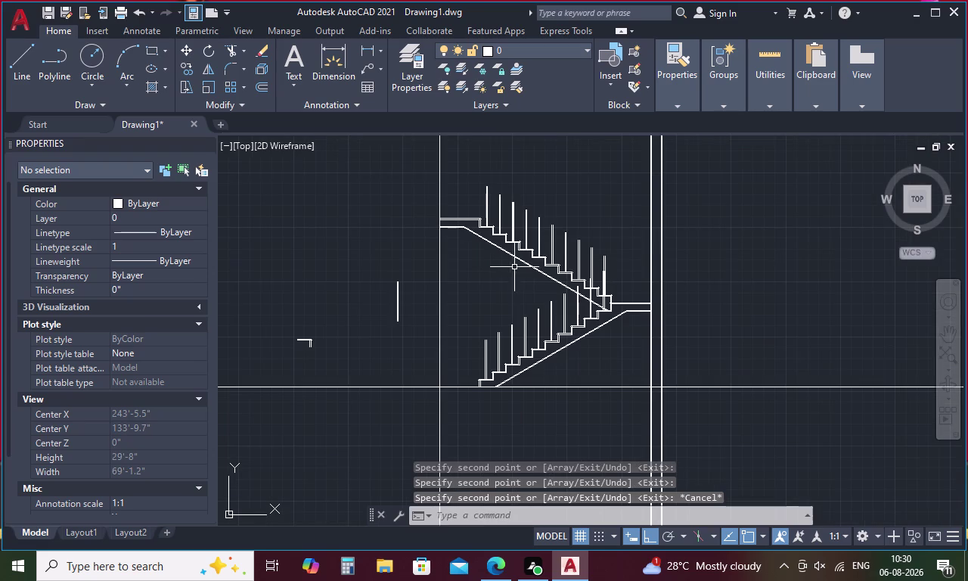
scroll(up, 3)
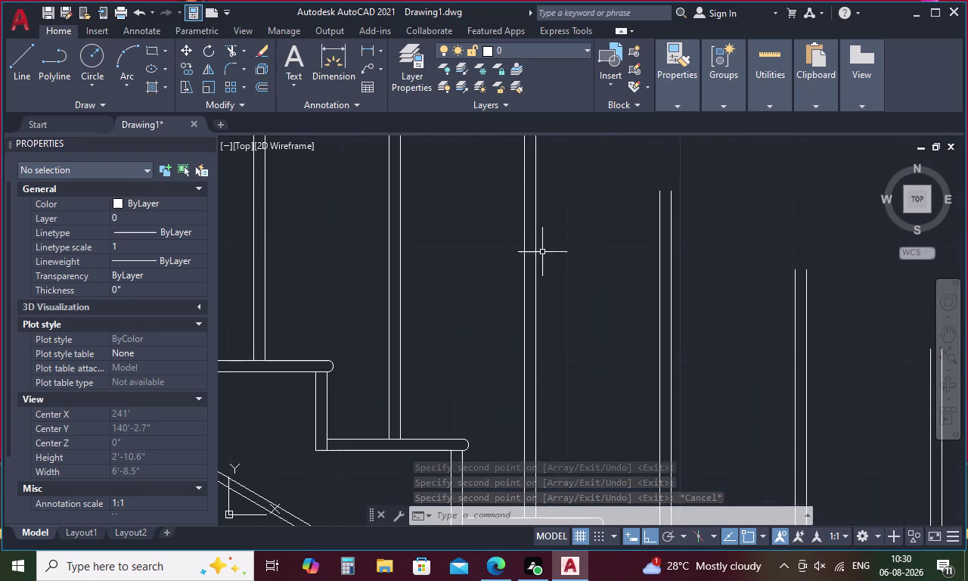
scroll(down, 3)
scroll(up, 3)
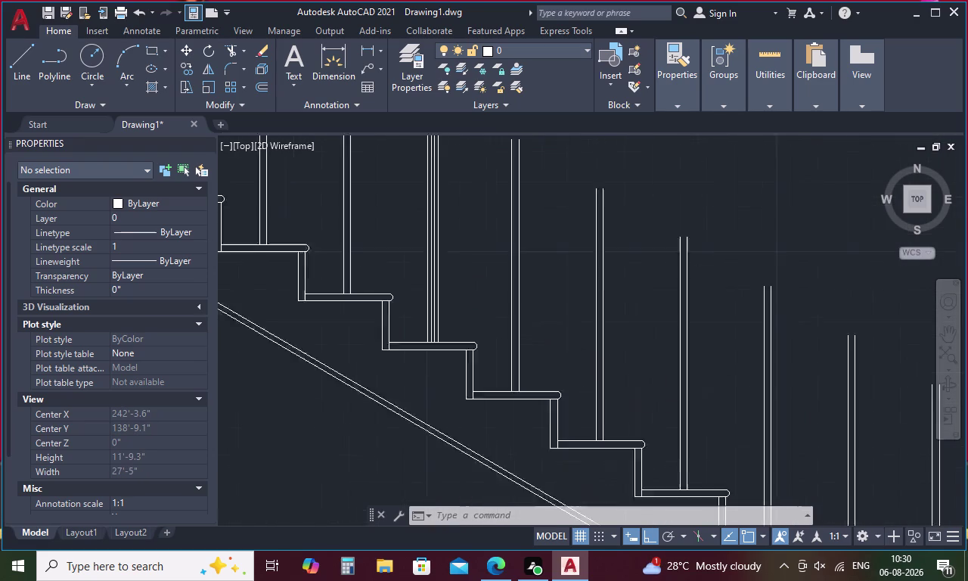
scroll(up, 3)
scroll(down, 3)
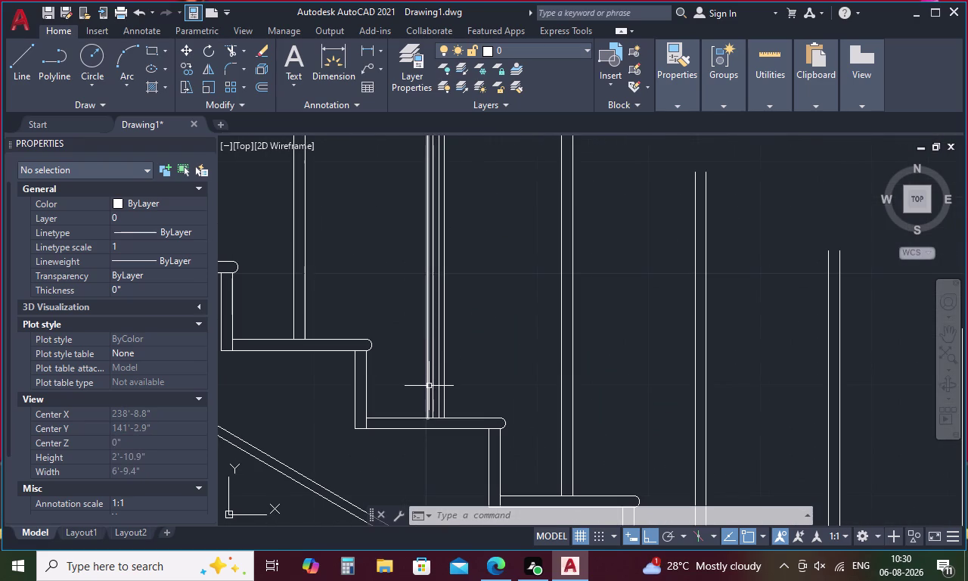
text(L)
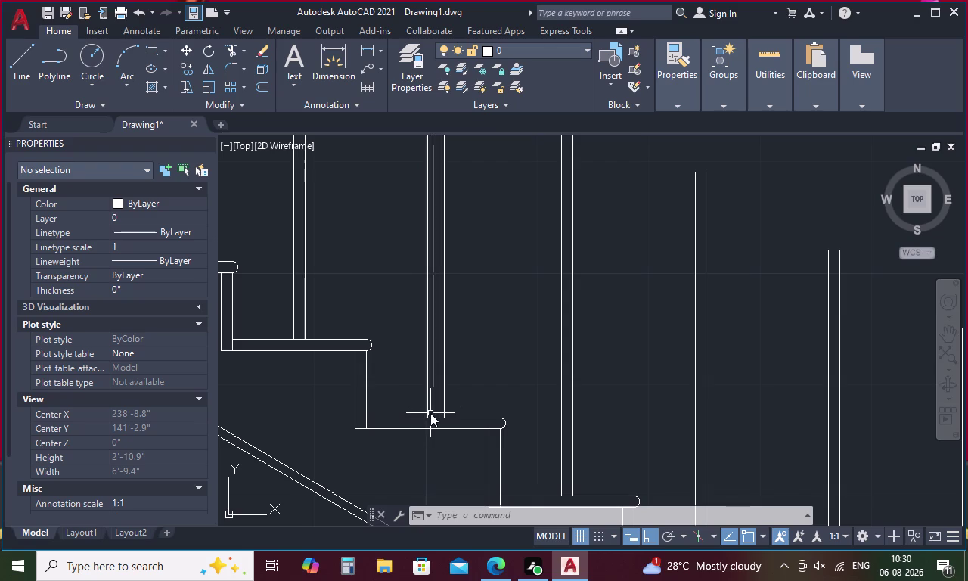
key(space)
scroll(up, 3)
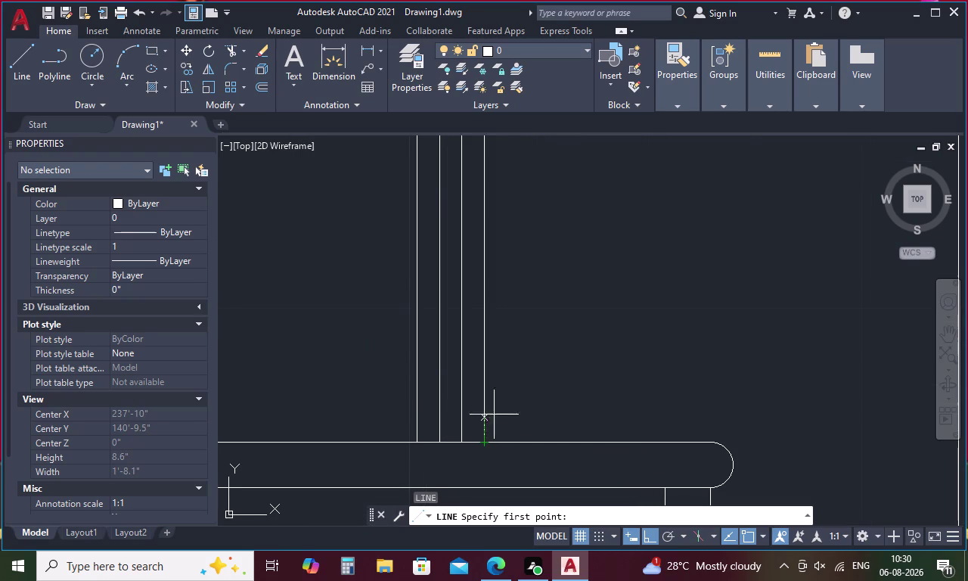
drag(541, 352, 330, 367)
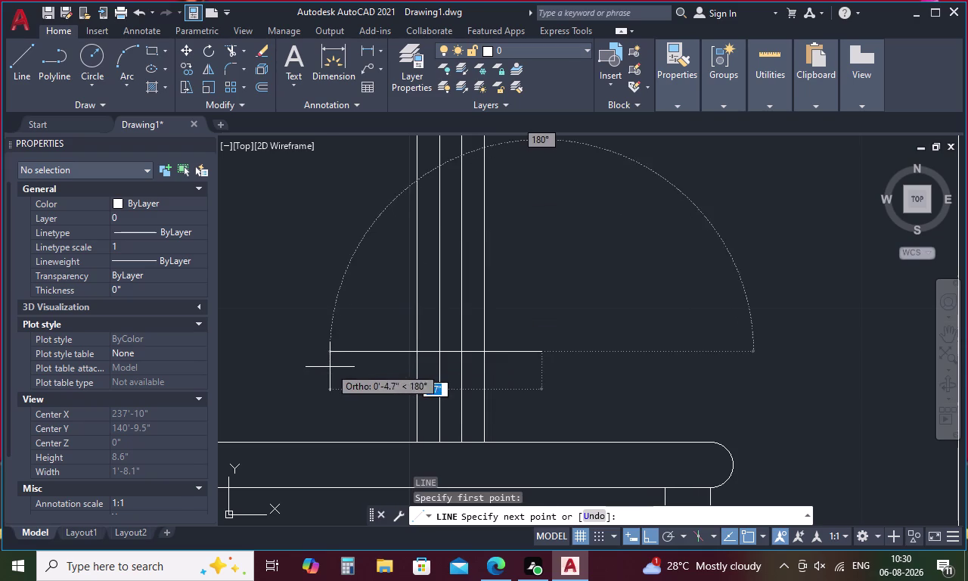
key(Escape)
drag(600, 335, 304, 382)
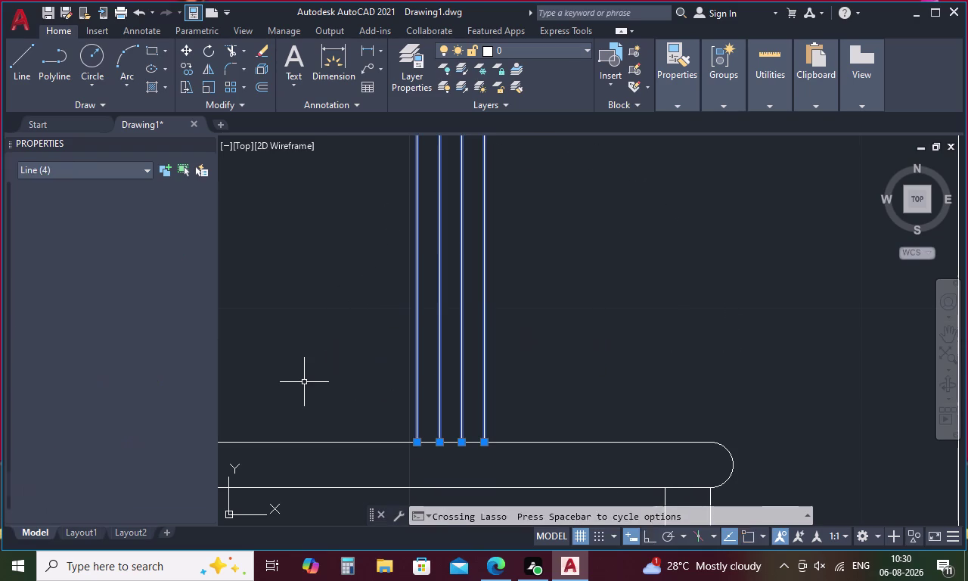
key(Delete)
Copy the two-line baluster from its foot onto the tread to its left.
scroll(down, 3)
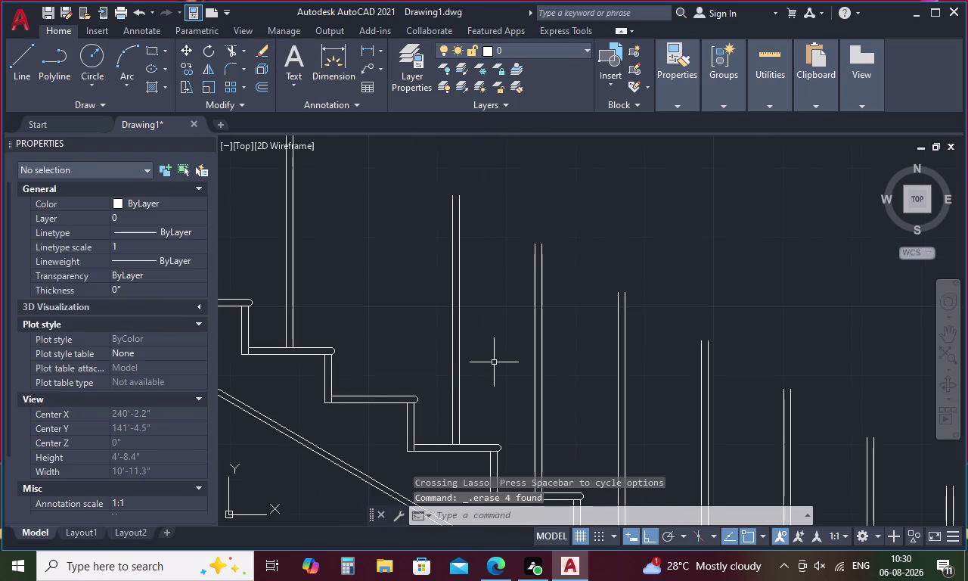
drag(505, 331, 410, 363)
right_click(427, 359)
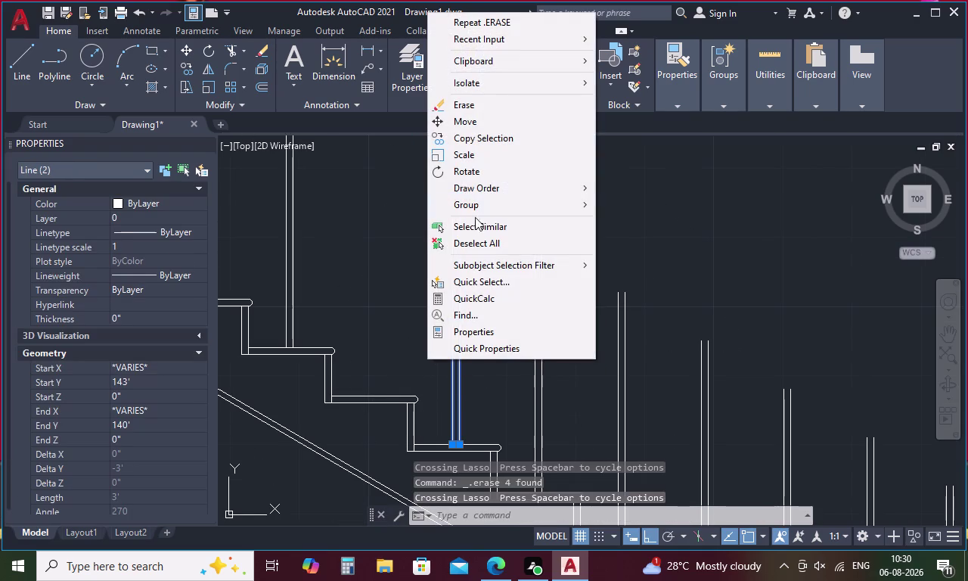
click(500, 137)
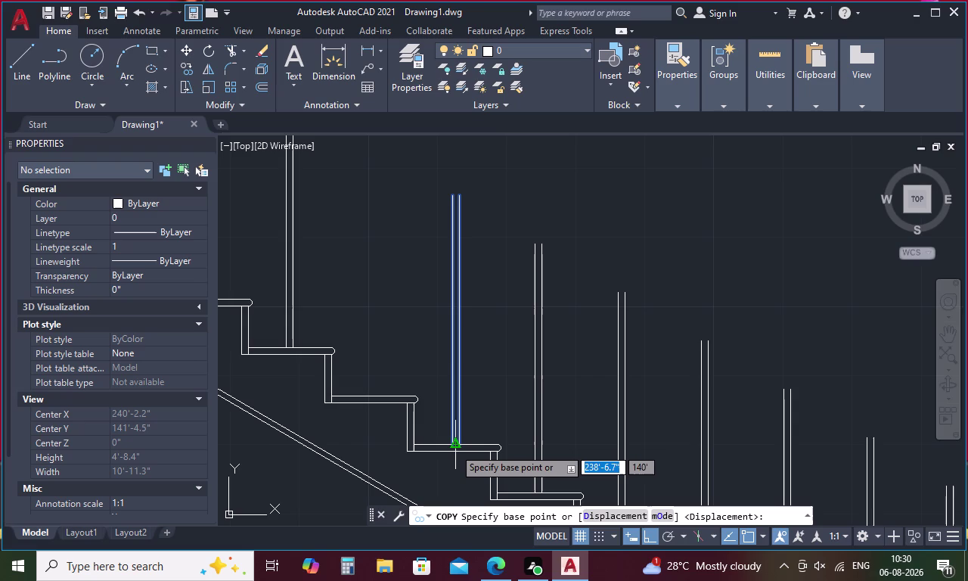
click(454, 448)
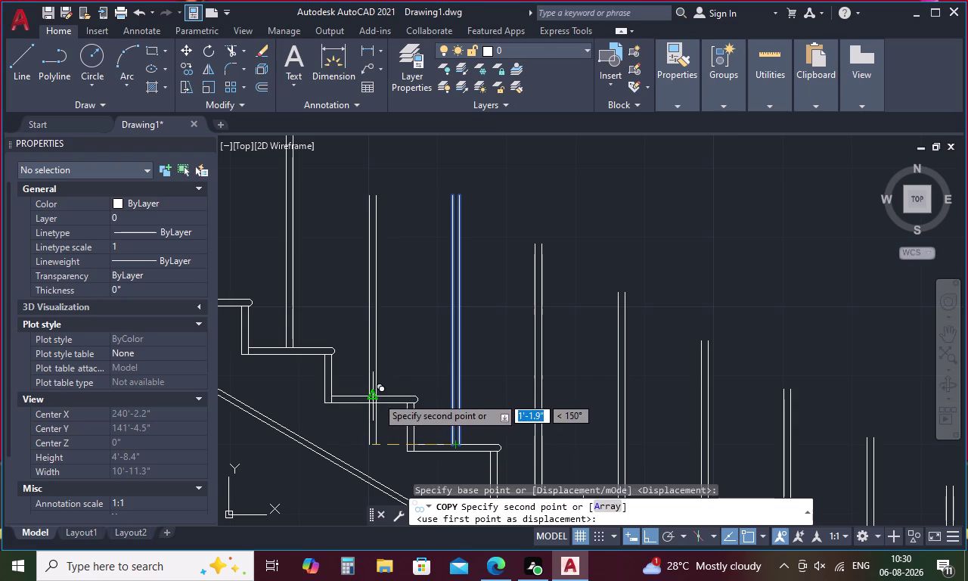
scroll(up, 3)
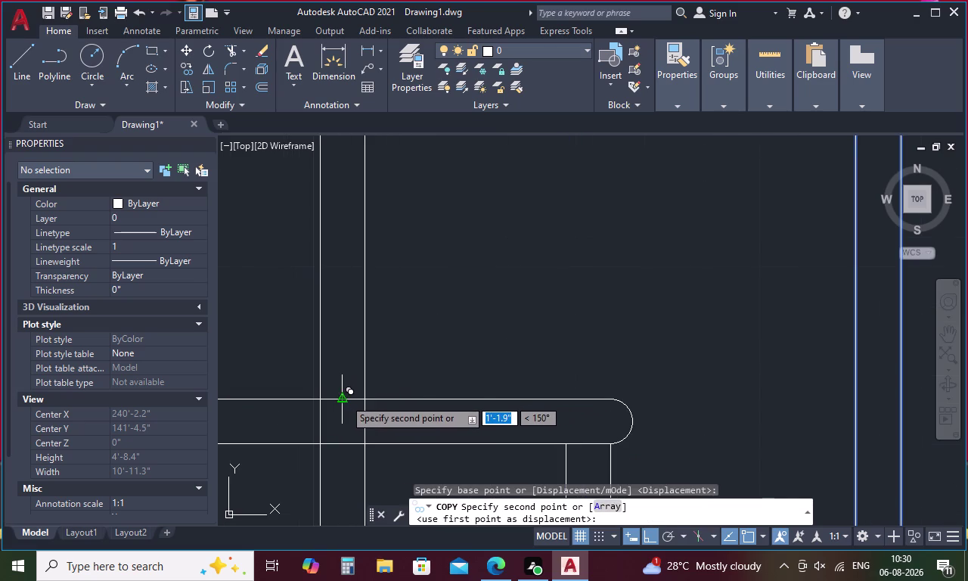
click(344, 398)
key(Escape)
scroll(down, 3)
scroll(down, 3)
middle_drag(500, 387, 474, 221)
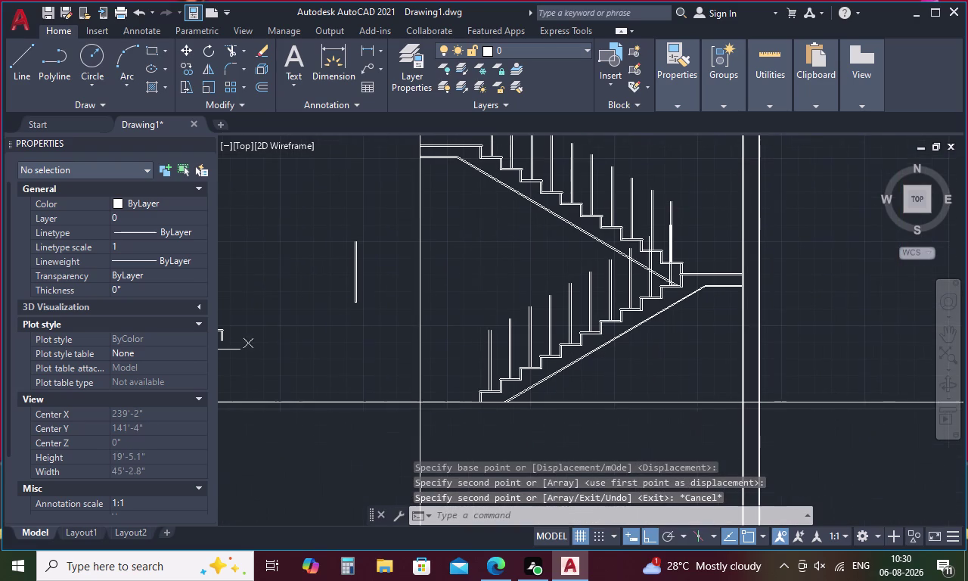
Erase the extra baluster line on the lower flight.
drag(492, 353, 475, 357)
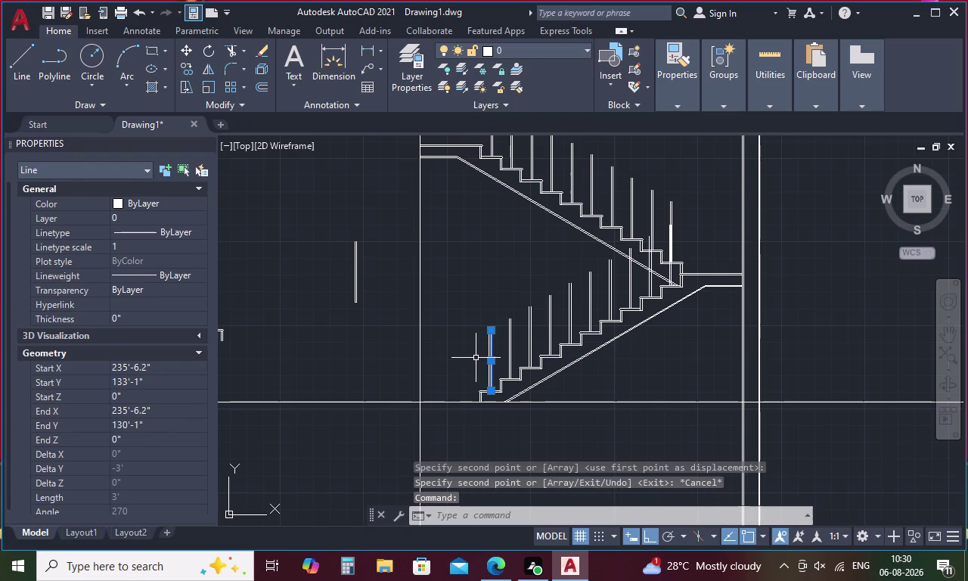
key(Delete)
click(489, 355)
key(Delete)
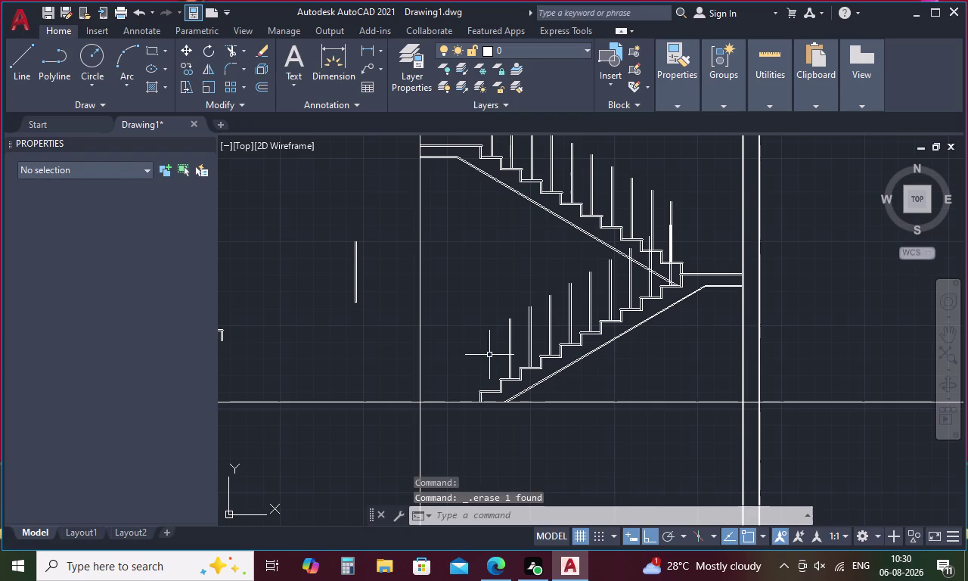
scroll(up, 3)
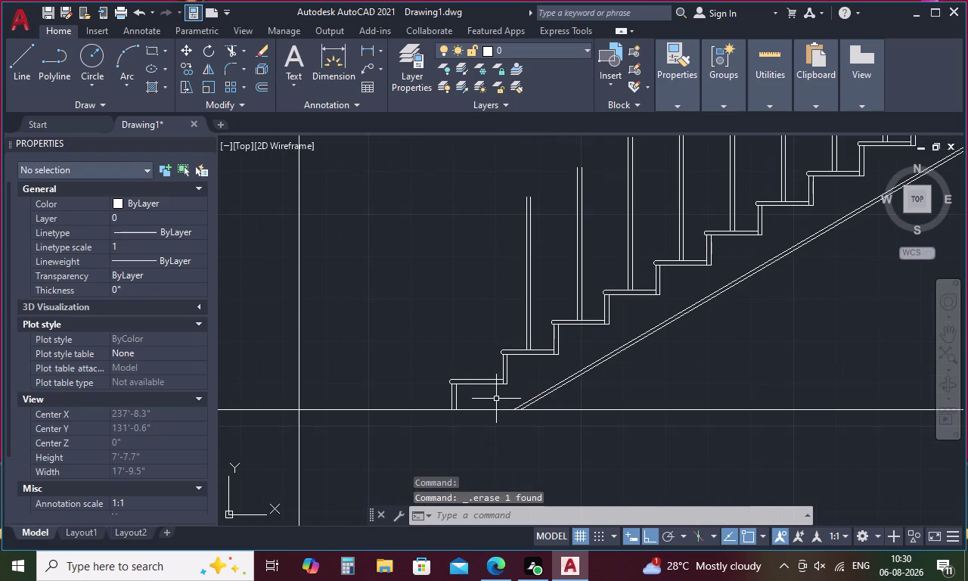
key(Escape)
key(l)
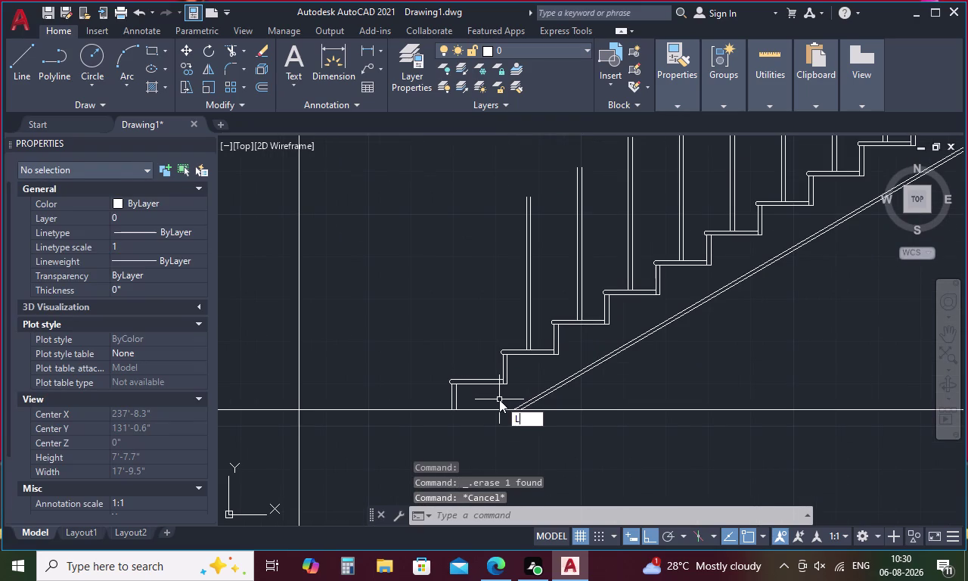
key(BackSpace)
scroll(down, 3)
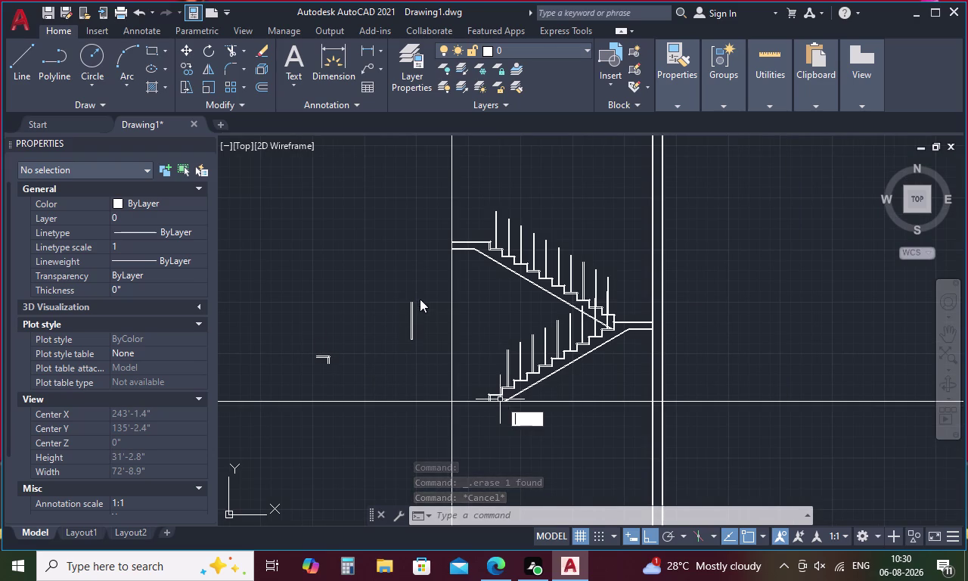
Erase the stray fragments lying left of the staircase.
drag(421, 298, 316, 360)
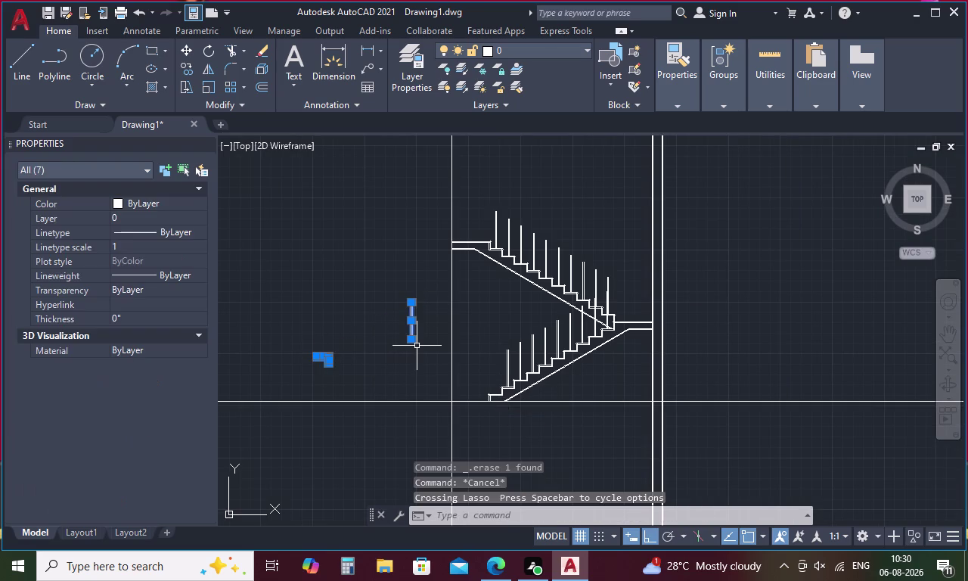
key(Delete)
drag(419, 338, 411, 347)
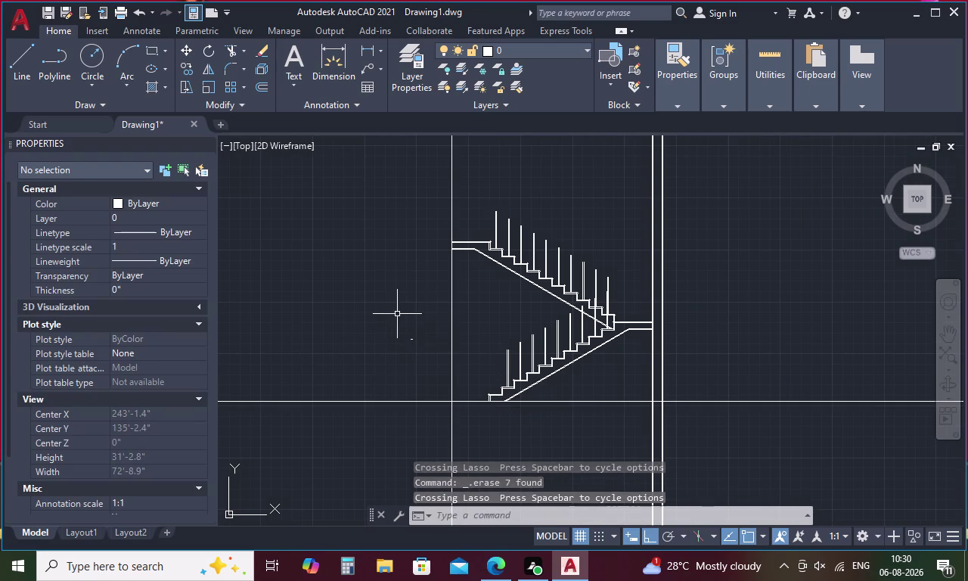
drag(410, 320, 394, 343)
key(Delete)
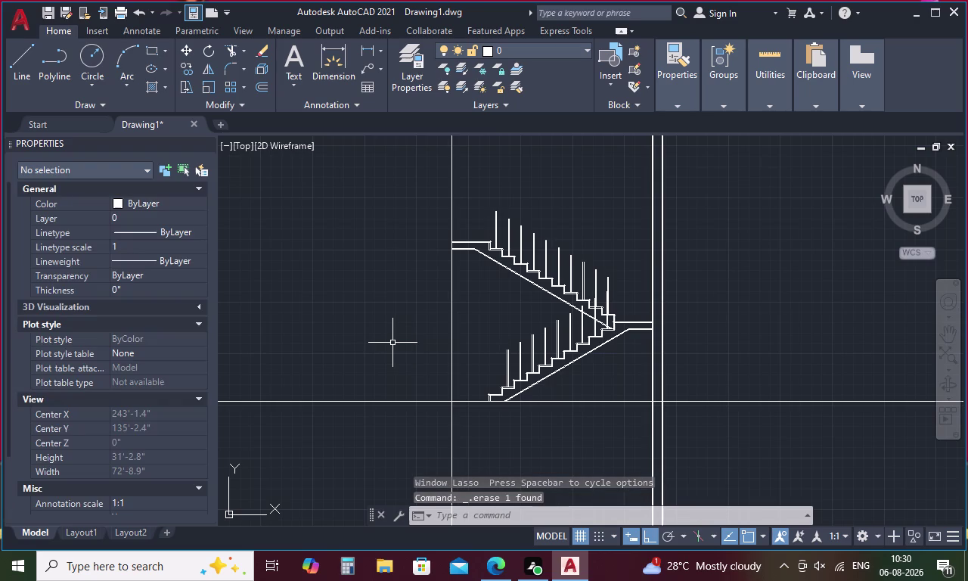
key(l)
key(Return)
Draw a 3-foot vertical line and offset a parallel copy 3 units away.
drag(377, 281, 377, 313)
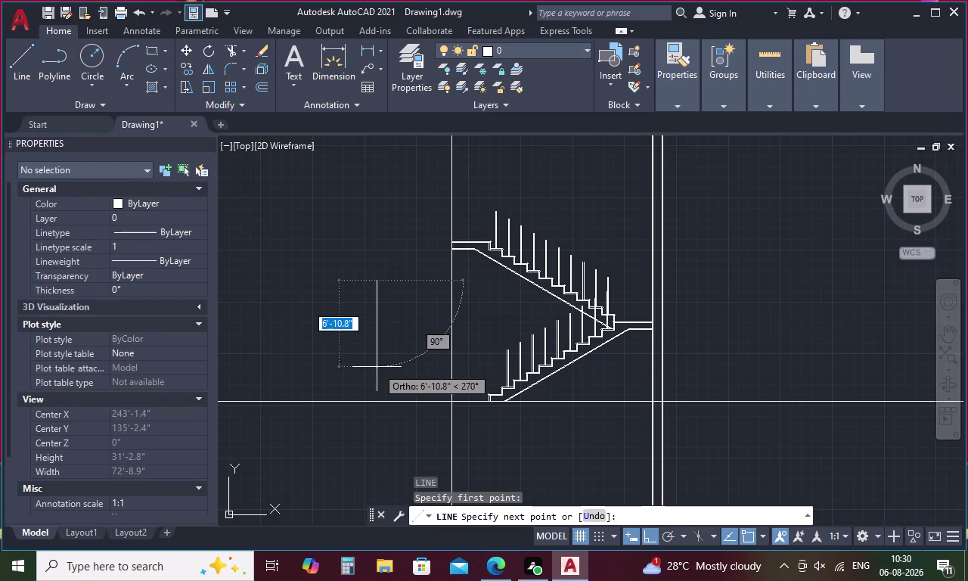
text(3')
key(space)
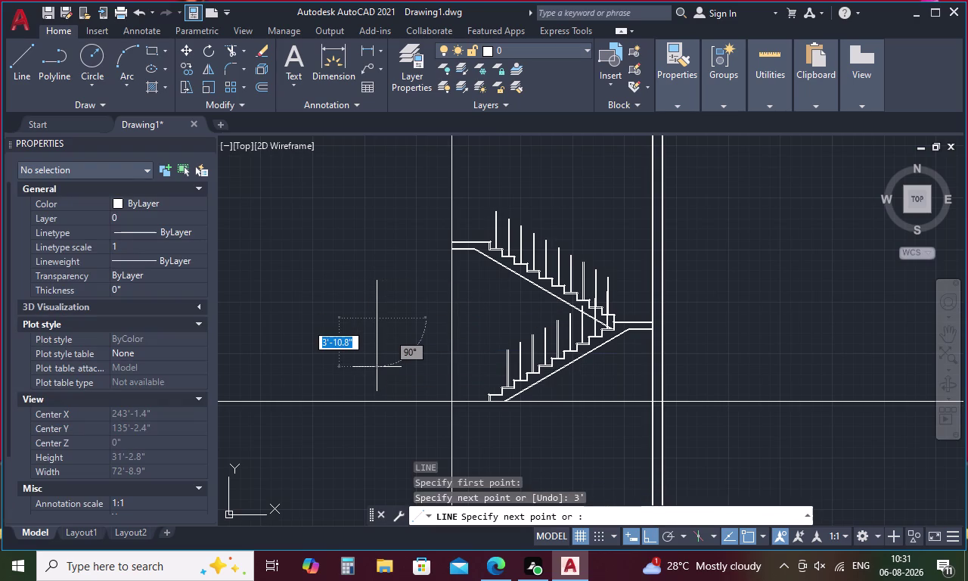
key(Escape)
text(O)
key(space)
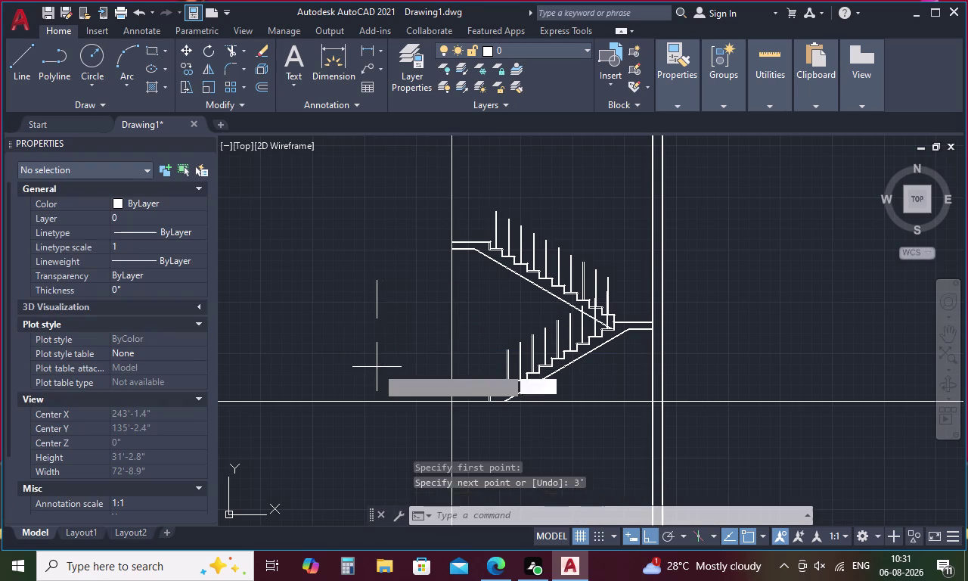
text(3)
key(space)
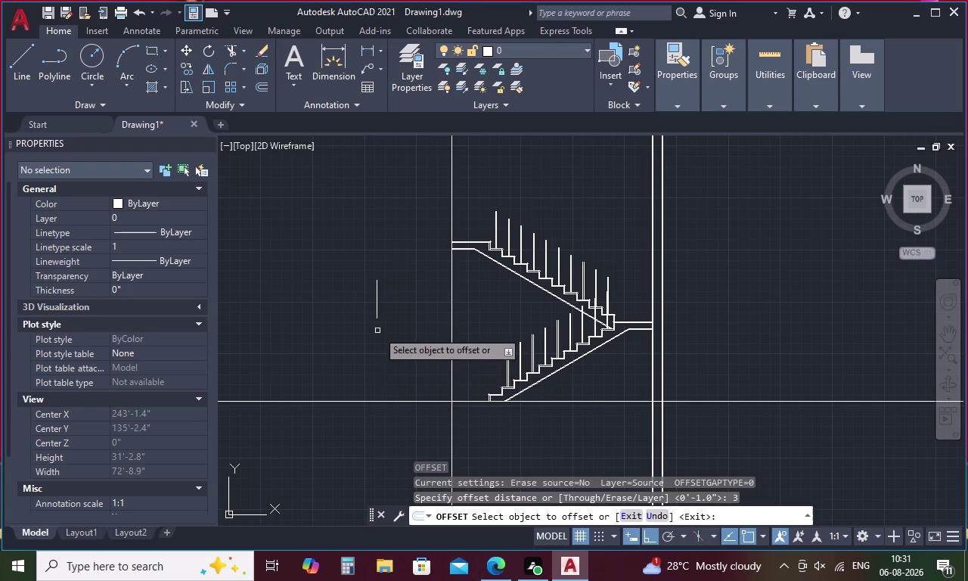
click(378, 293)
click(407, 291)
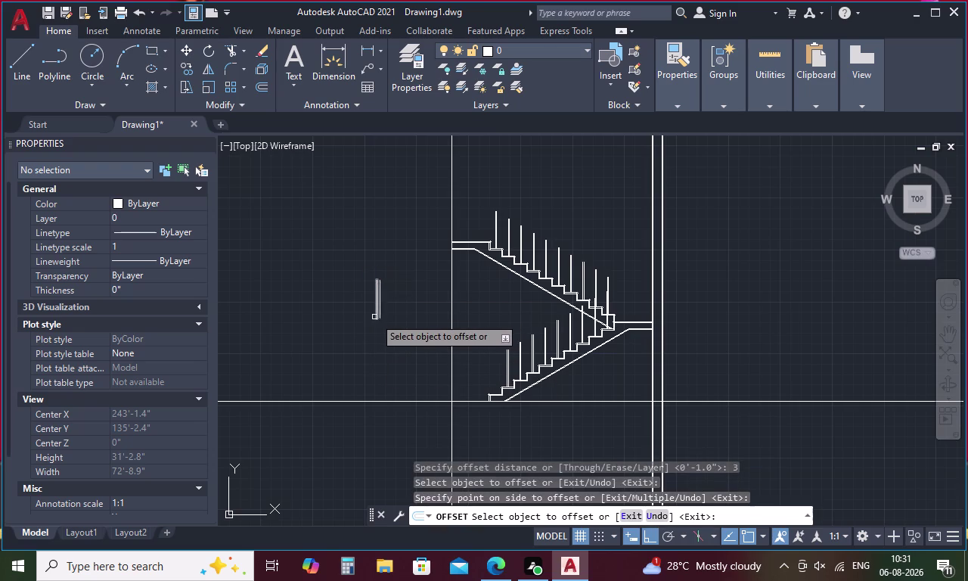
key(Escape)
Join the lower ends of the two parallel lines with a short line.
text(L)
key(space)
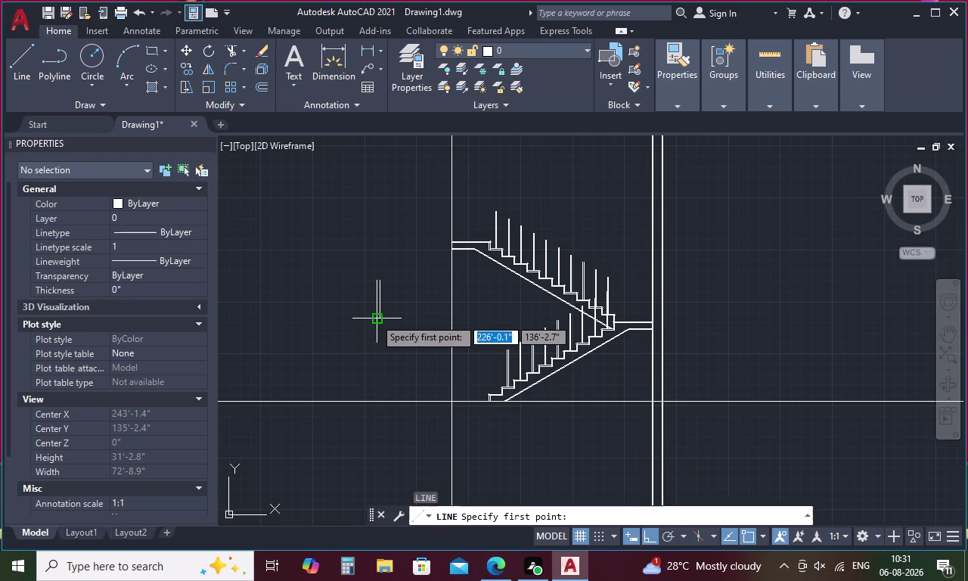
scroll(up, 3)
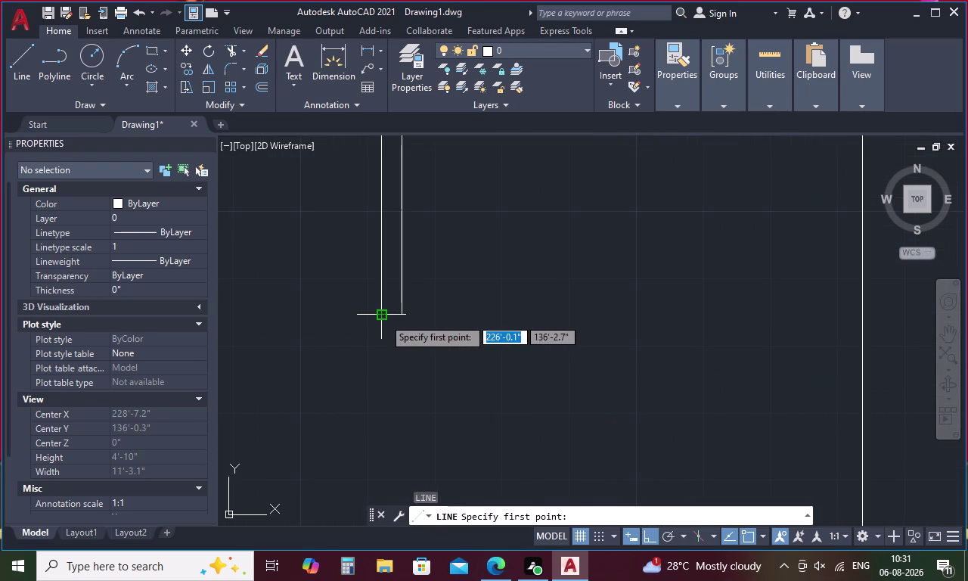
click(384, 317)
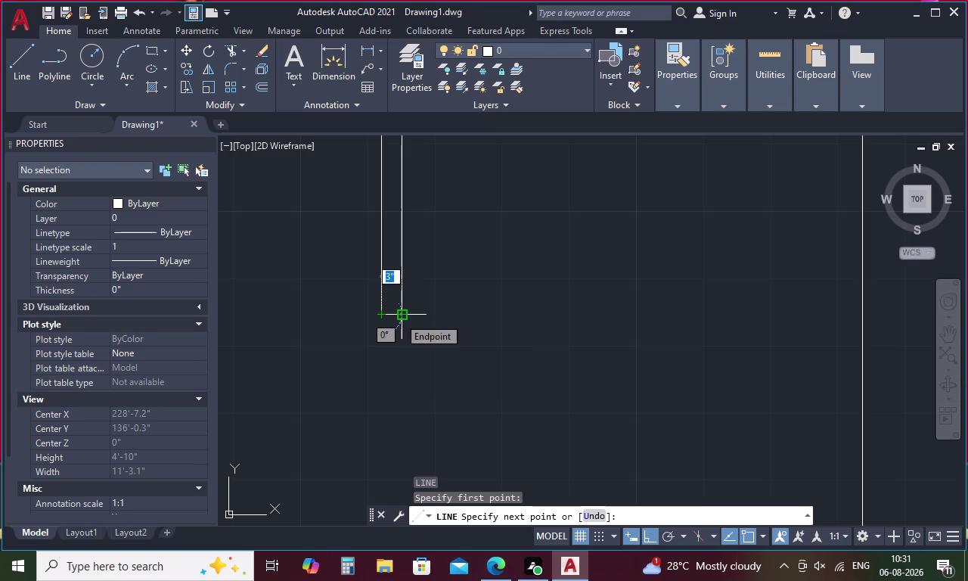
click(398, 317)
key(Escape)
Join the upper ends of the parallel lines to close the post outline.
middle_drag(473, 316, 510, 382)
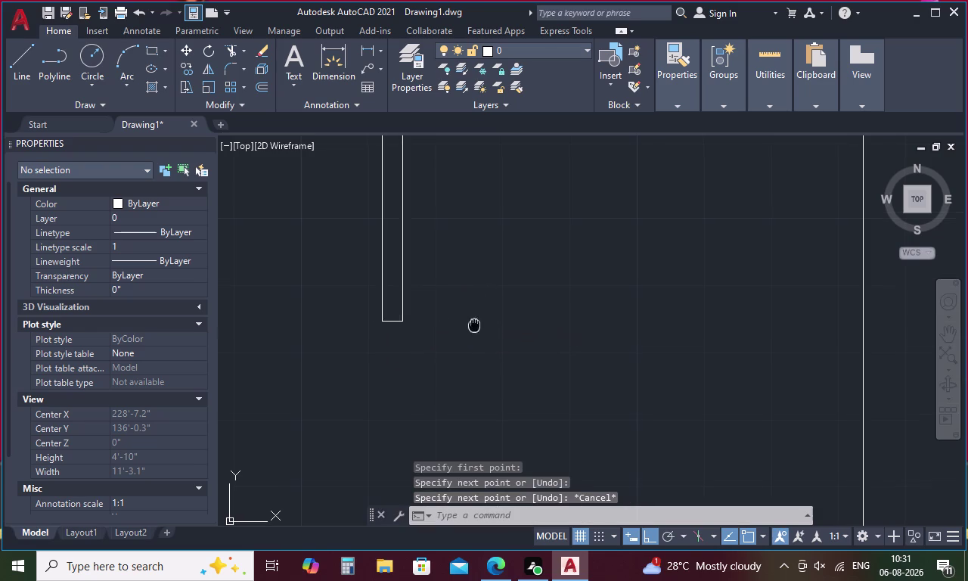
middle_drag(510, 383, 553, 480)
text(L)
key(space)
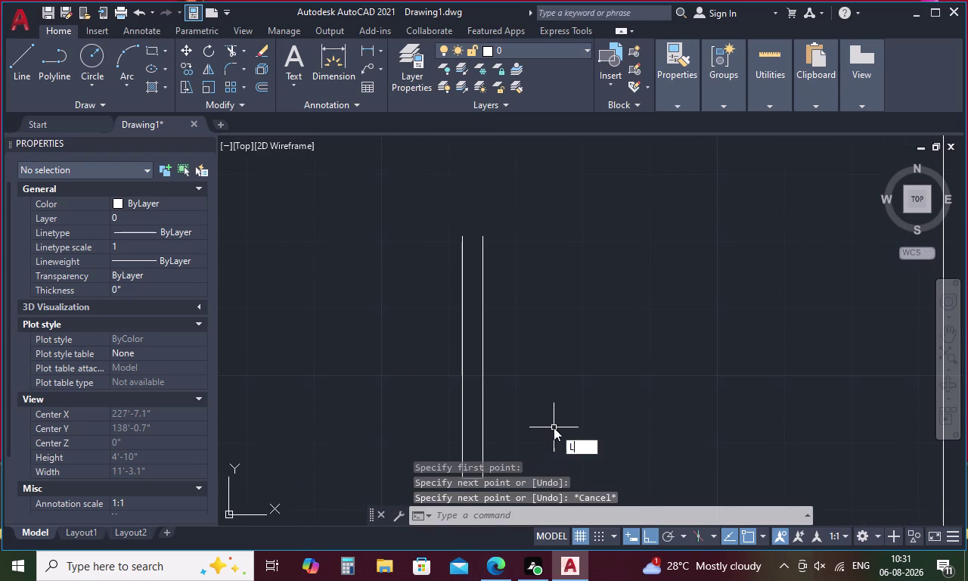
click(481, 241)
click(461, 237)
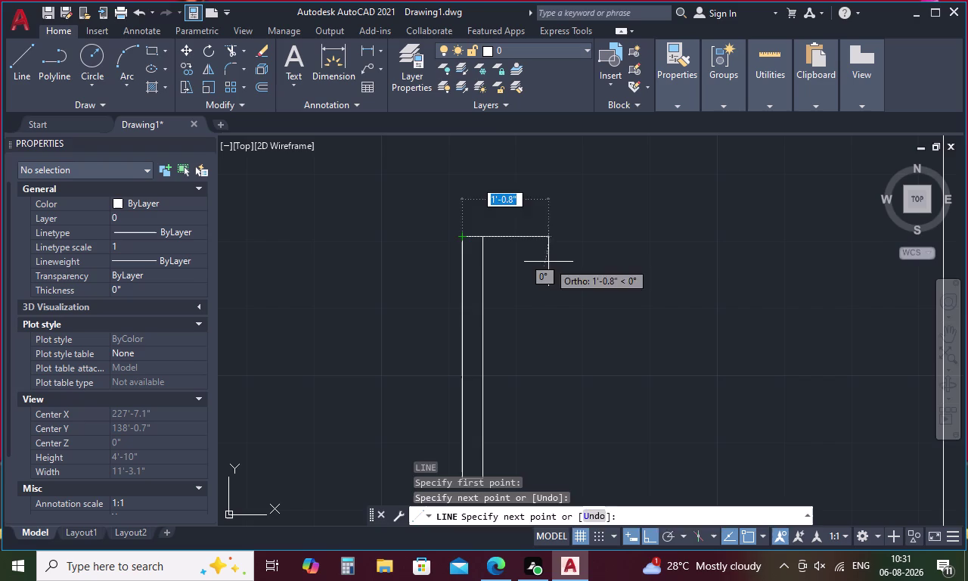
key(Escape)
text(C)
key(space)
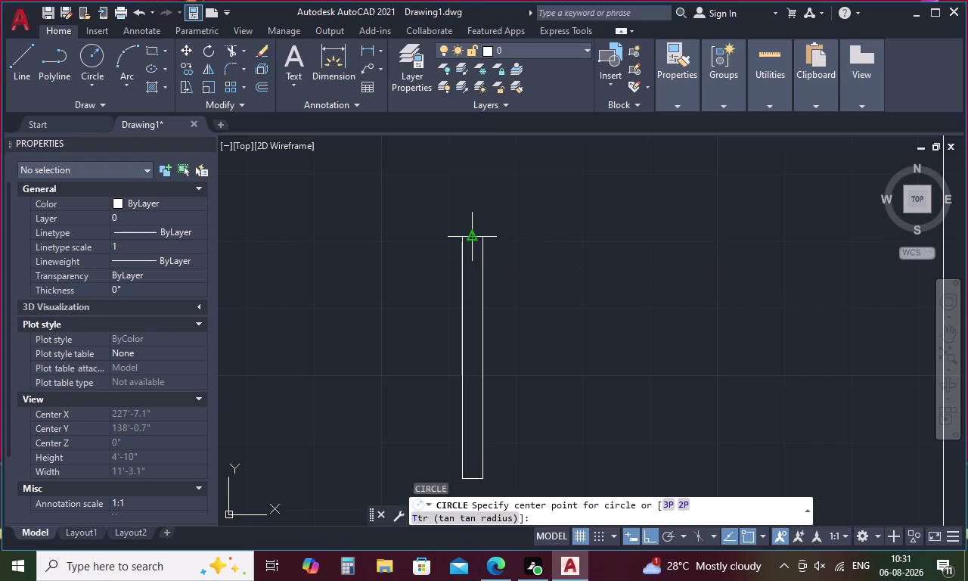
Start a tracked circle centre, then cancel the mistaken tracking entry.
key(t)
text(K)
key(space)
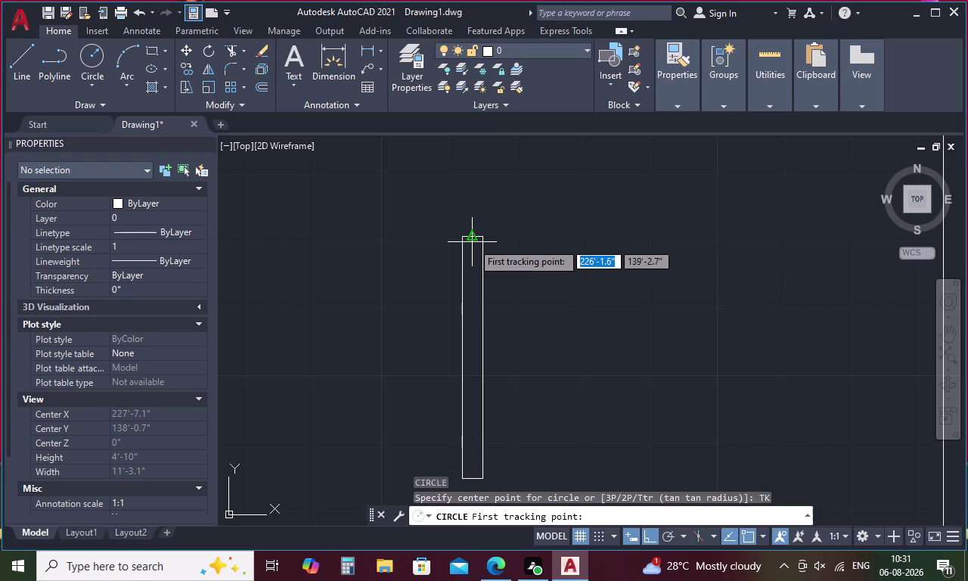
key(1)
key(period)
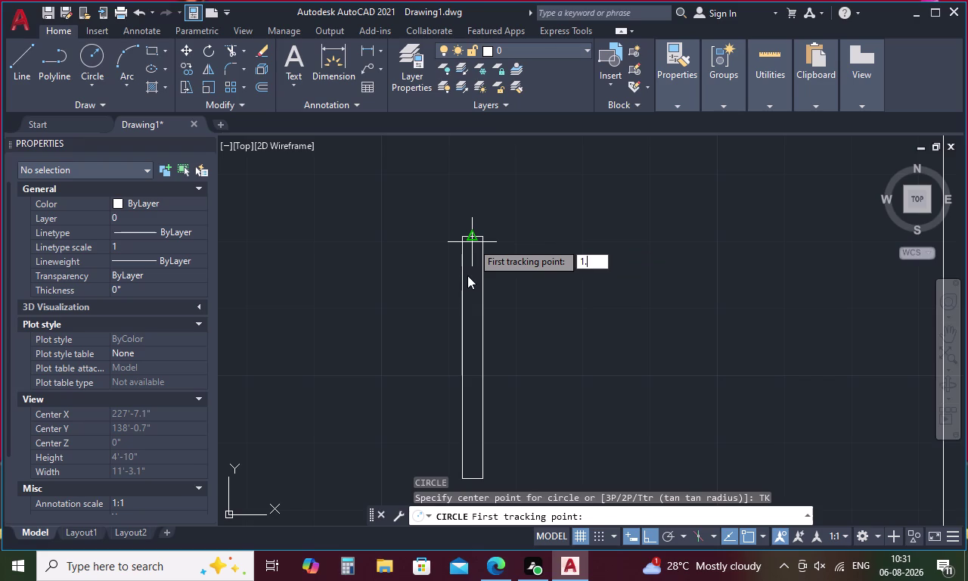
key(BackSpace)
key(BackSpace)
key(Escape)
Draw a radius-3 circle centred 1.5 below the post's top end using tracking.
text(C T)
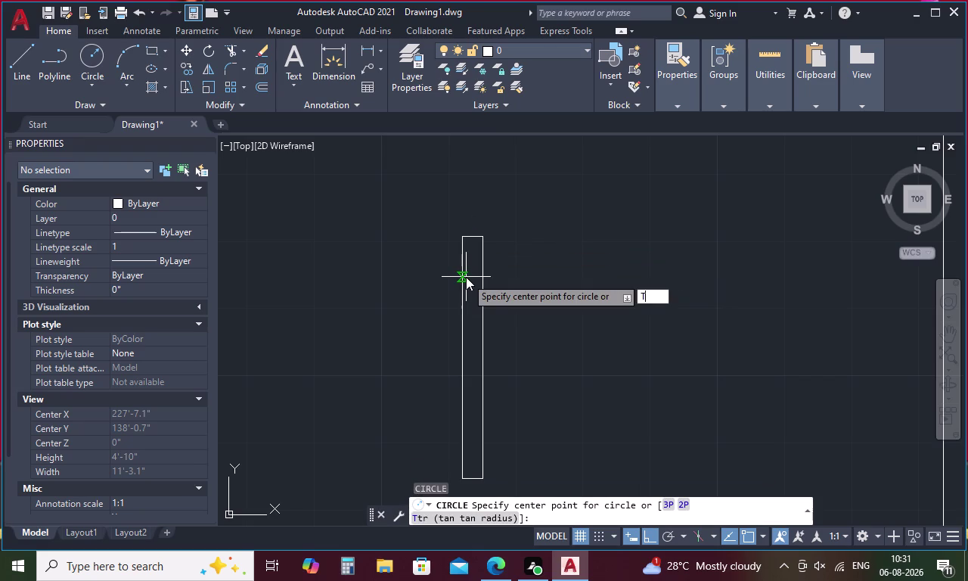
text(K)
key(space)
click(472, 241)
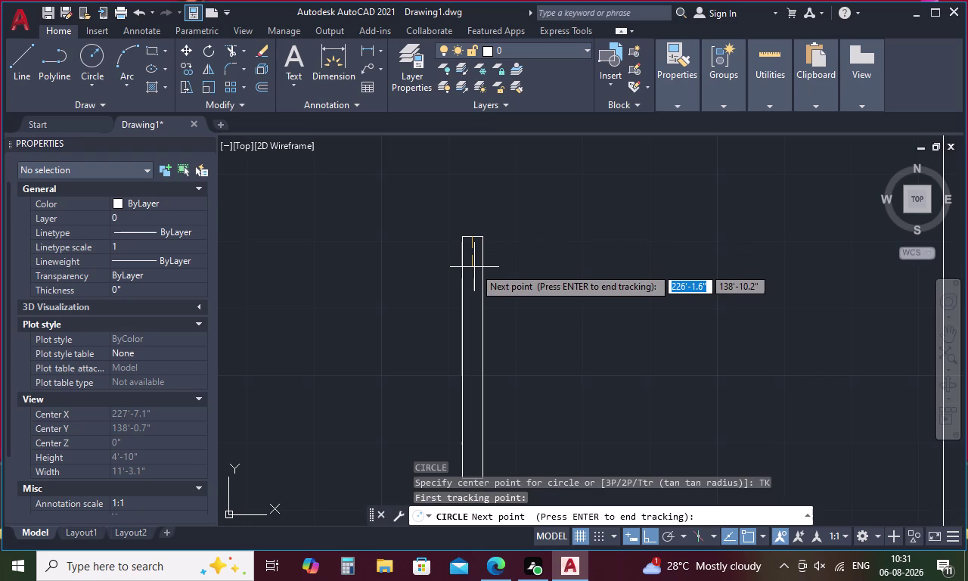
text(1.)
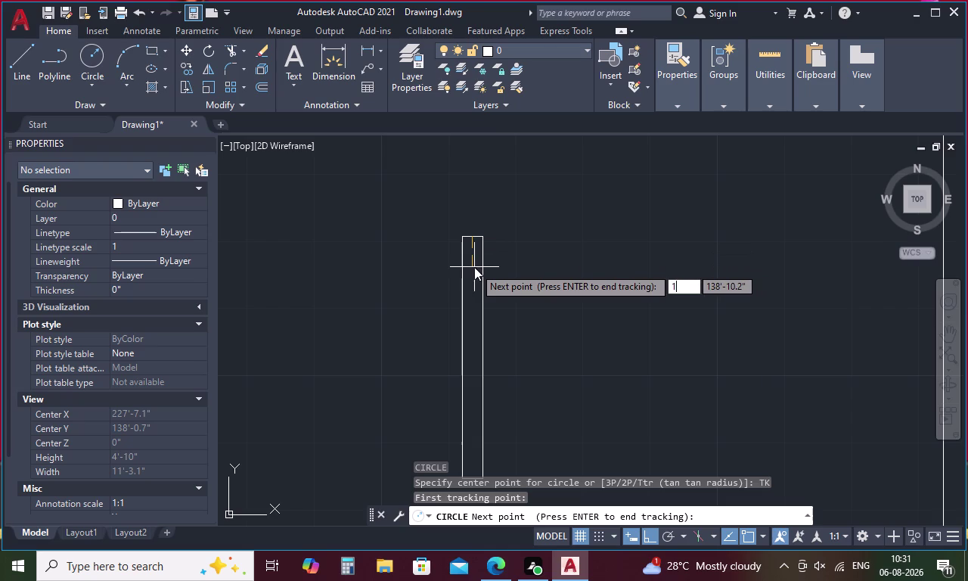
key(5)
key(space)
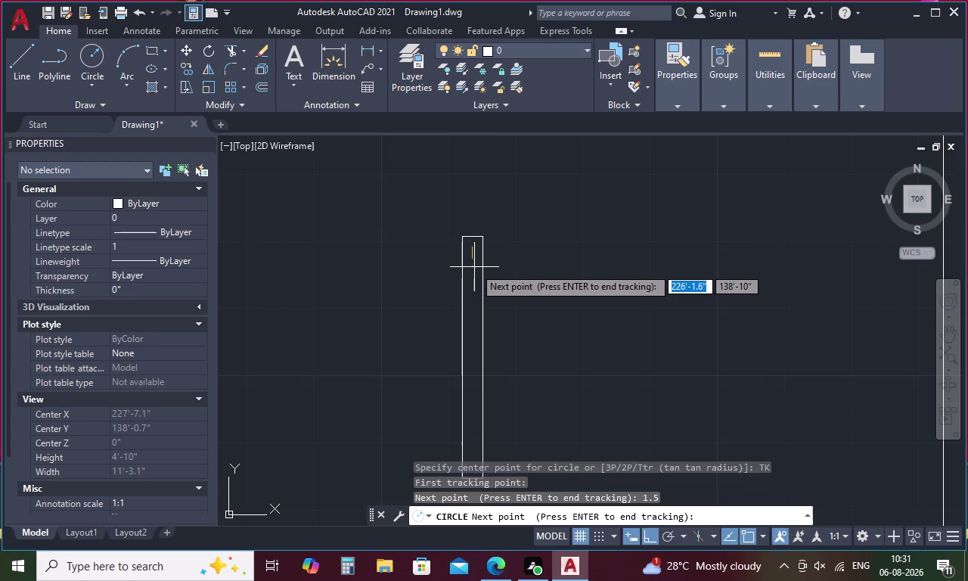
key(space)
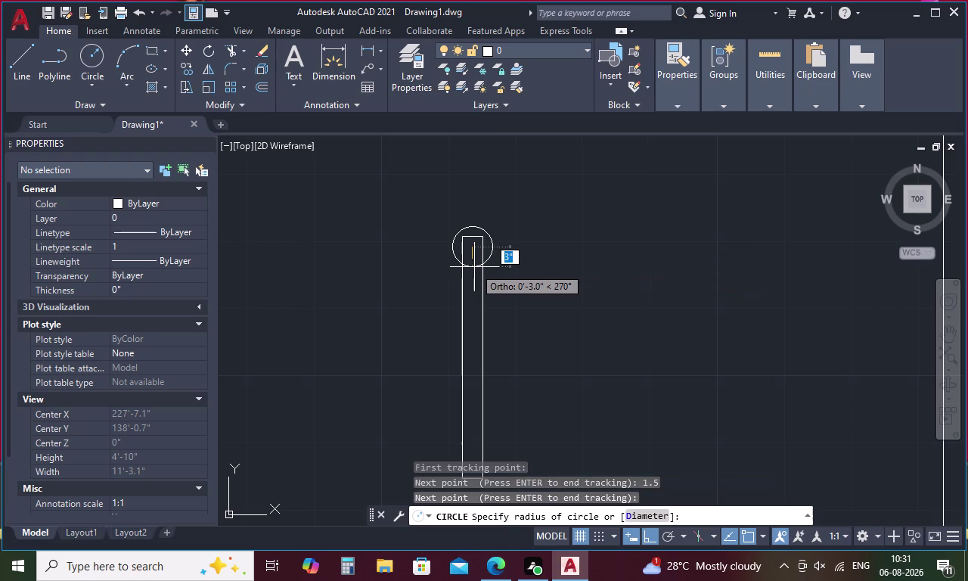
key(3)
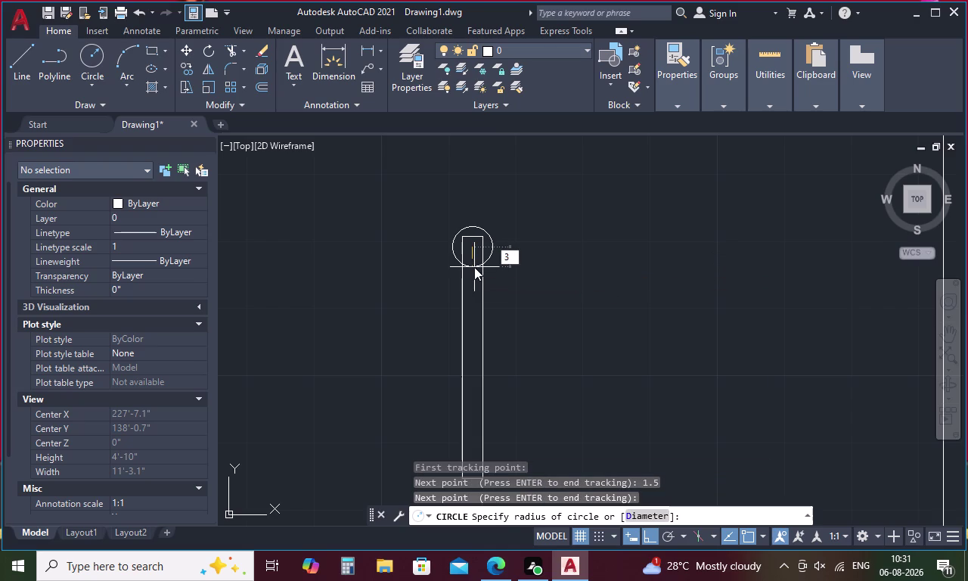
key(space)
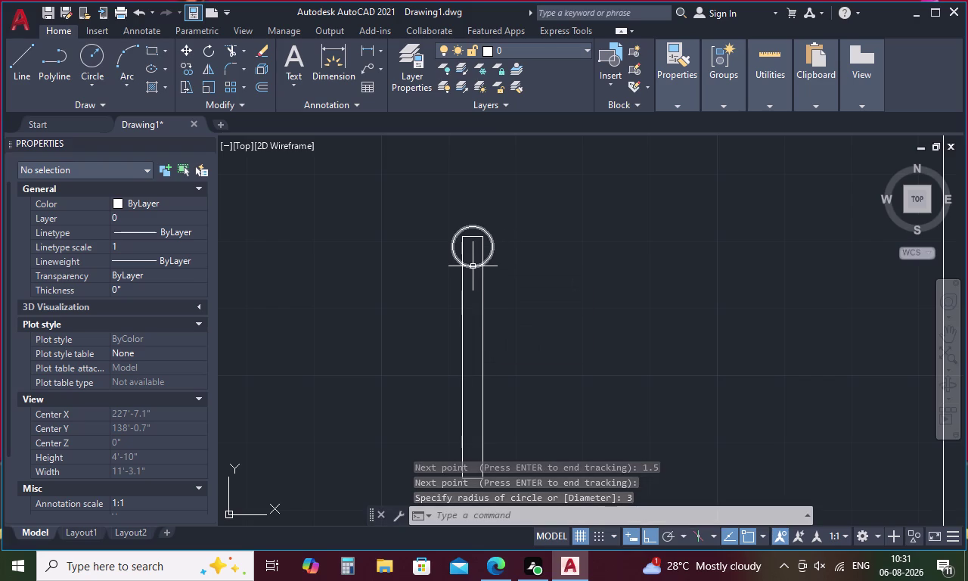
Redraw the circle at radius 1.5 on the same centre and erase the larger one.
text(C)
key(space)
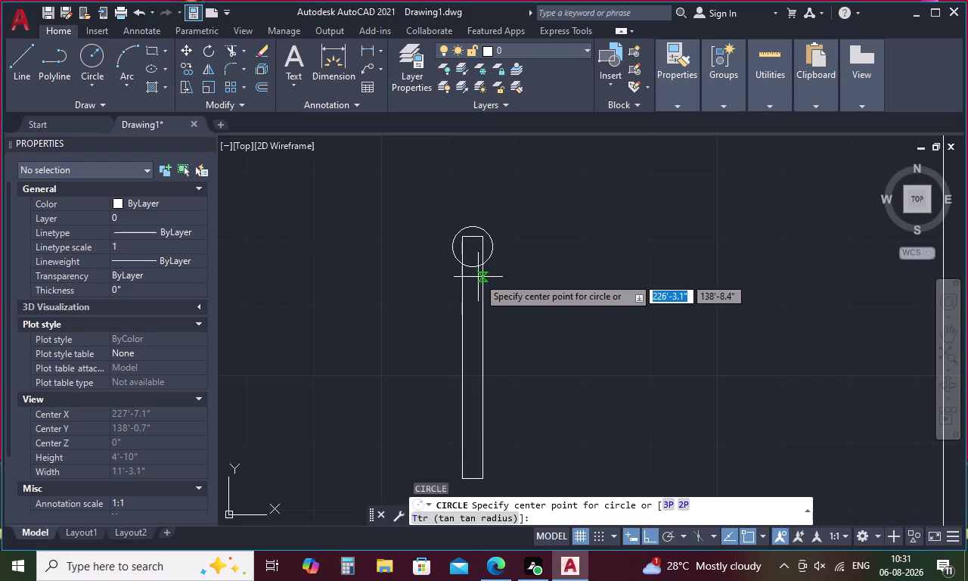
click(473, 248)
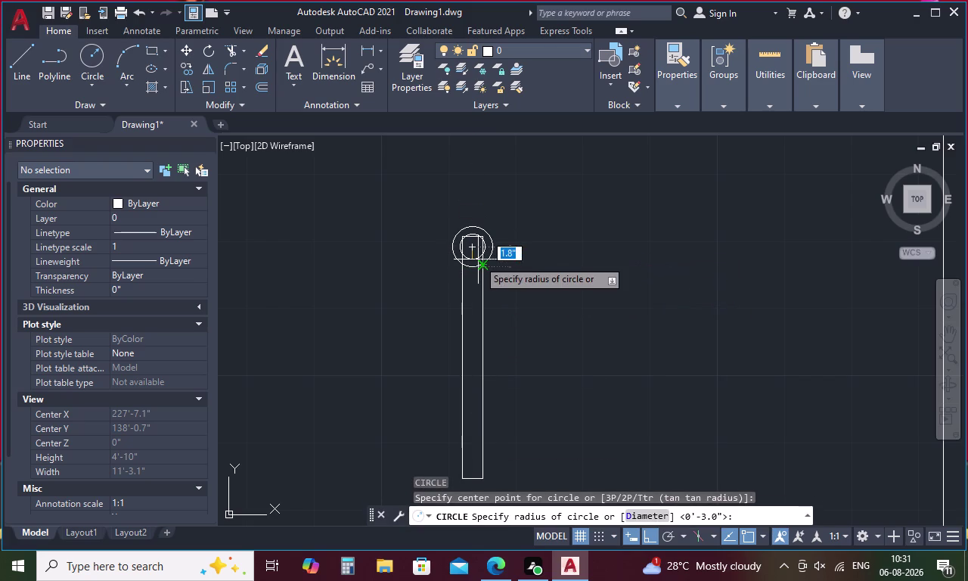
text(1.5)
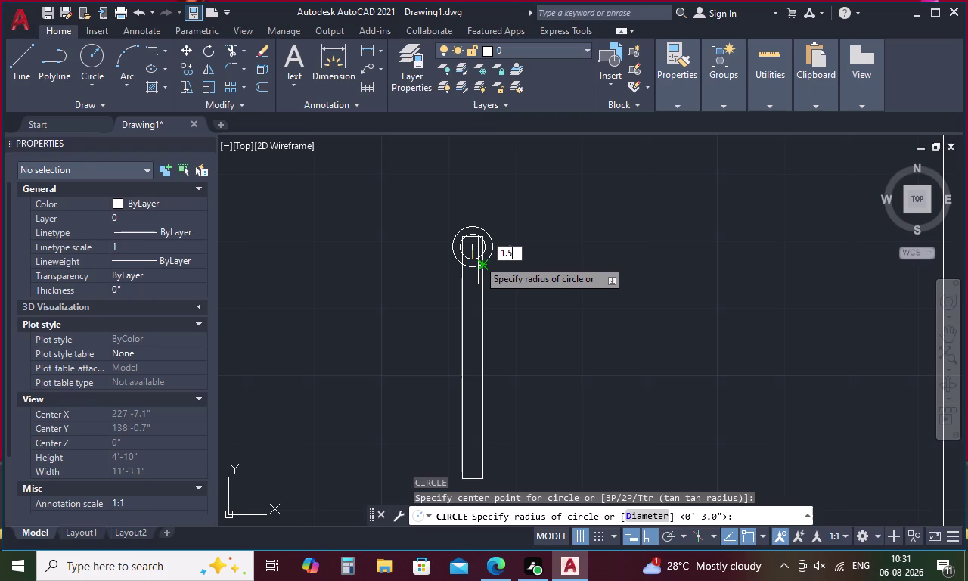
key(space)
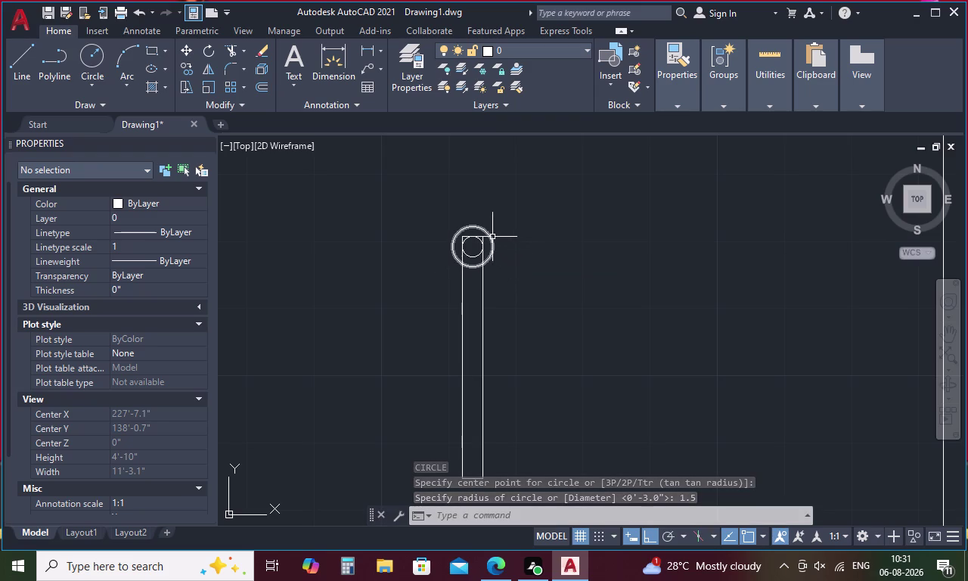
click(486, 234)
key(Delete)
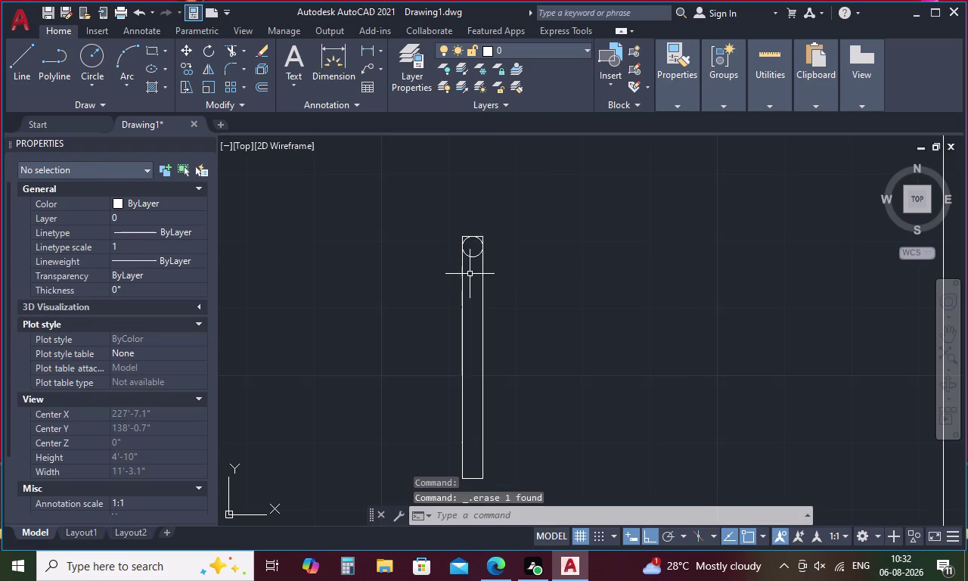
scroll(up, 3)
Draw a cross line below the circle and extend it to the post's left edge.
text(L)
key(space)
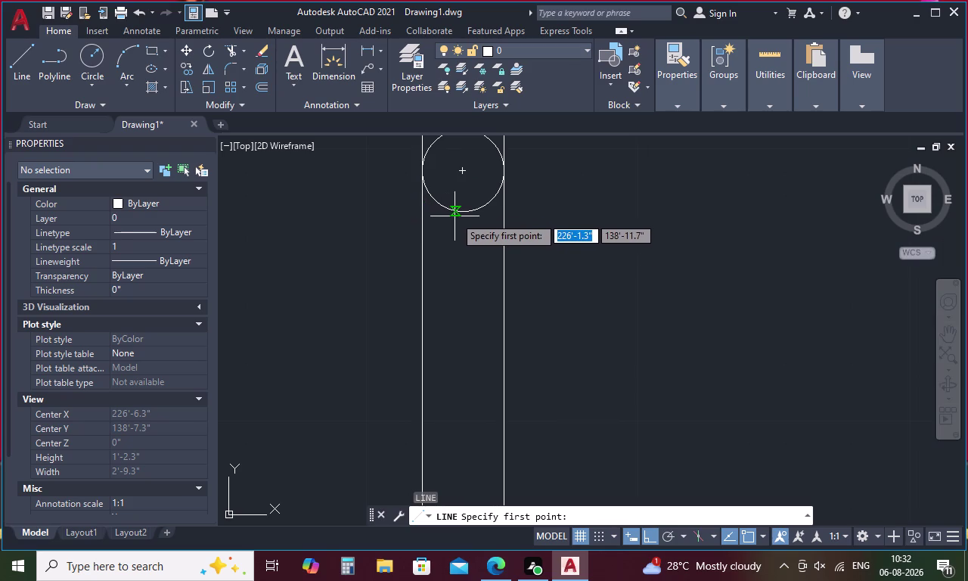
click(461, 214)
click(506, 213)
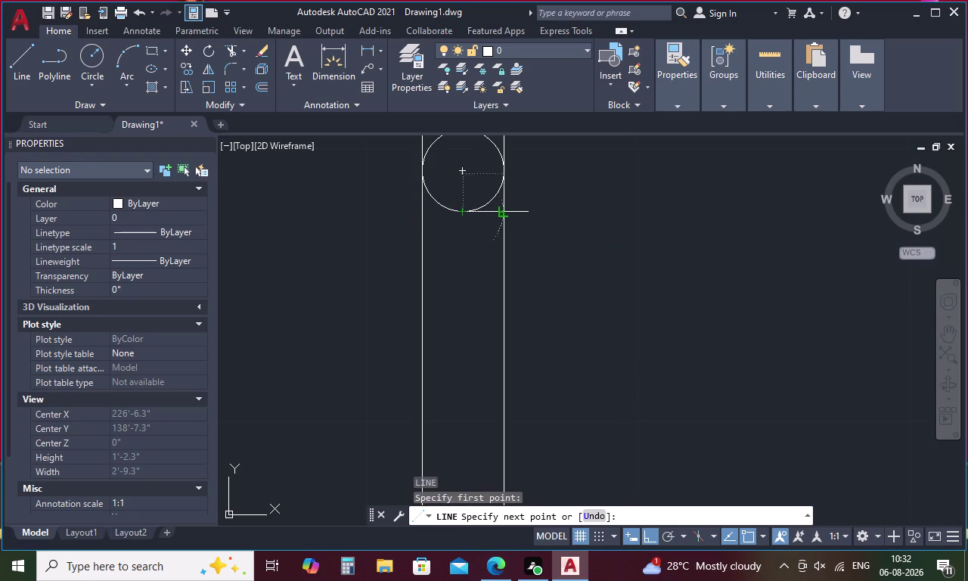
key(Escape)
key(e)
text(X)
key(space)
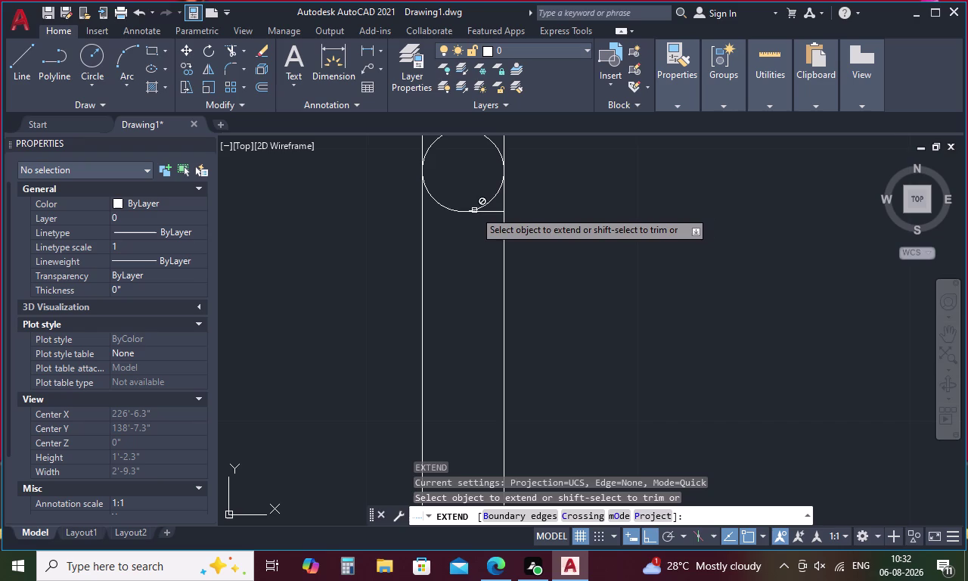
click(470, 211)
key(Escape)
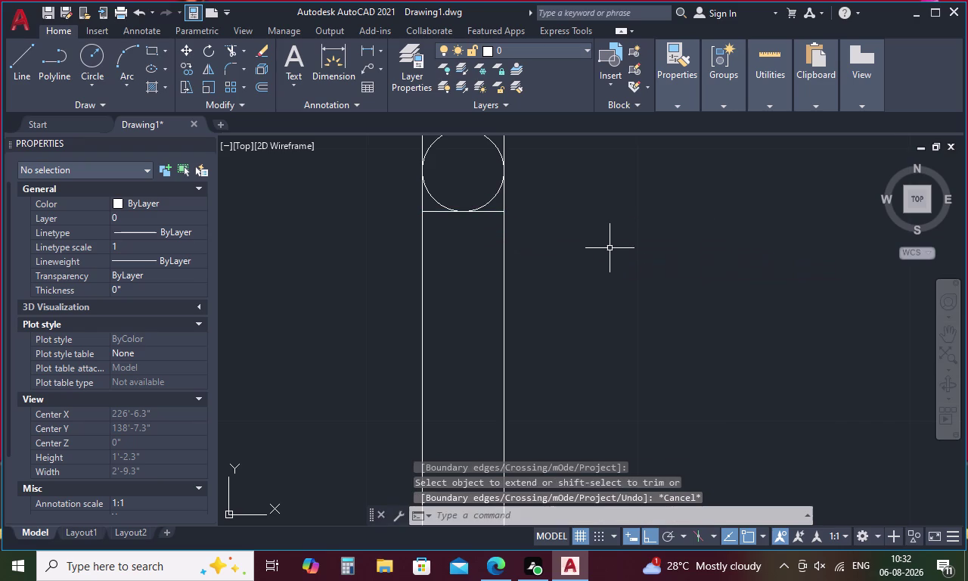
Trim the post edges around the circle, then select the baluster's circle and shaft.
text(TR)
key(space)
middle_drag(502, 216, 524, 332)
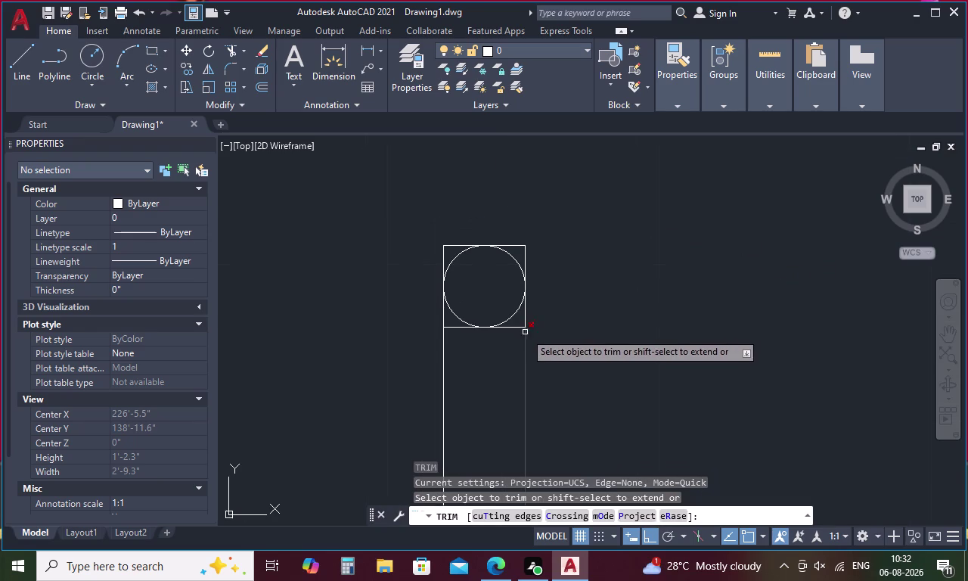
click(526, 311)
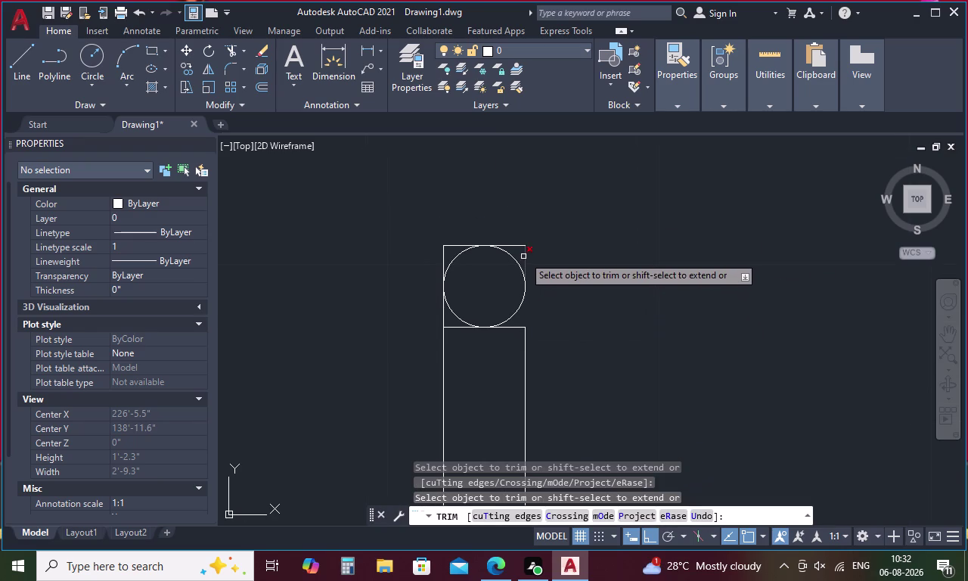
click(524, 255)
click(518, 246)
drag(454, 243, 441, 256)
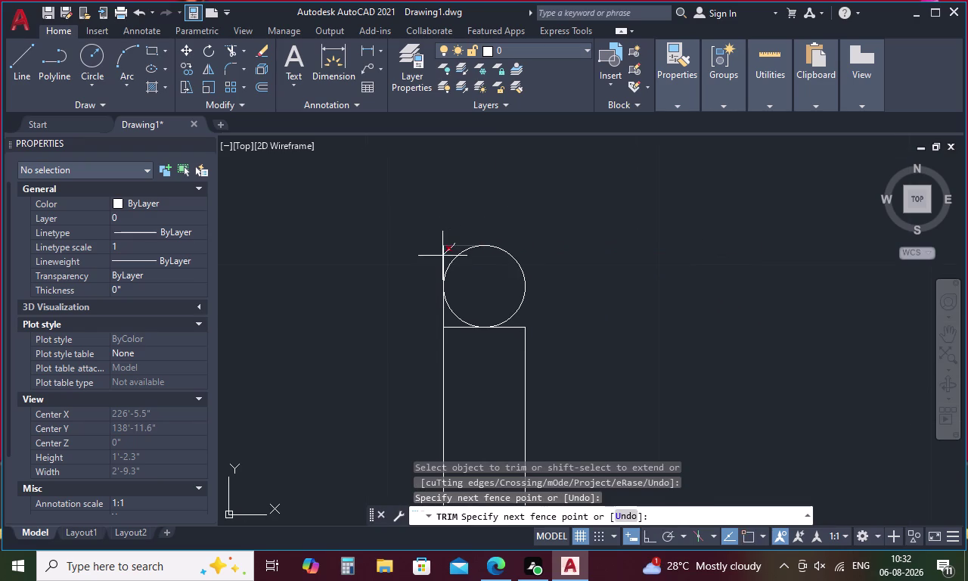
drag(441, 256, 440, 257)
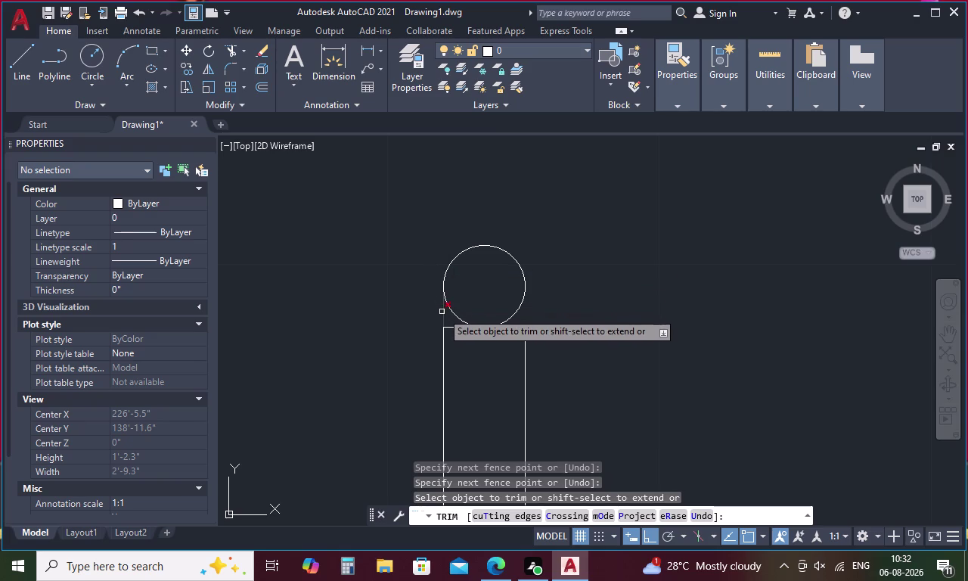
click(441, 311)
key(Escape)
drag(602, 347, 445, 405)
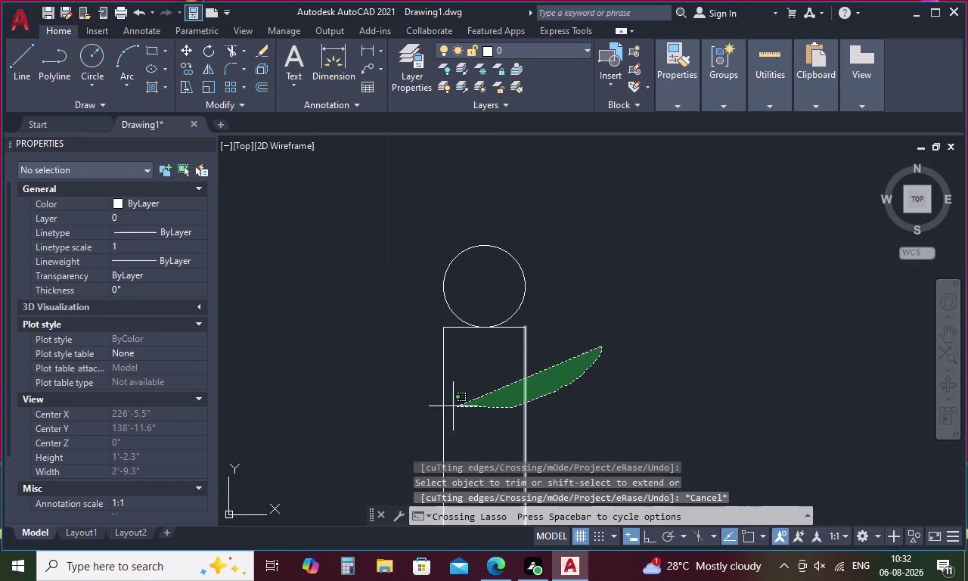
drag(446, 404, 405, 186)
Start copying the baluster from its bottom point, then abandon the copy.
right_click(608, 298)
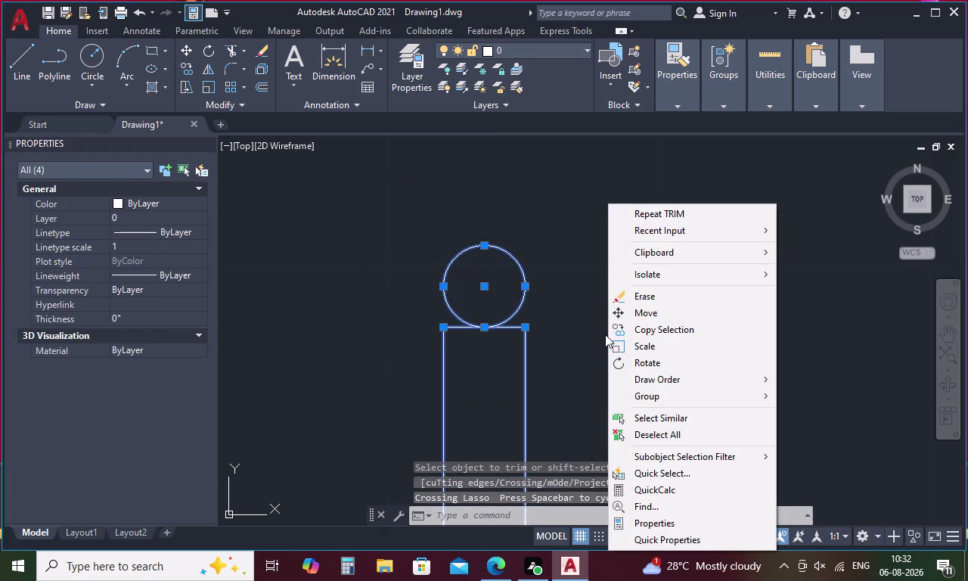
click(663, 328)
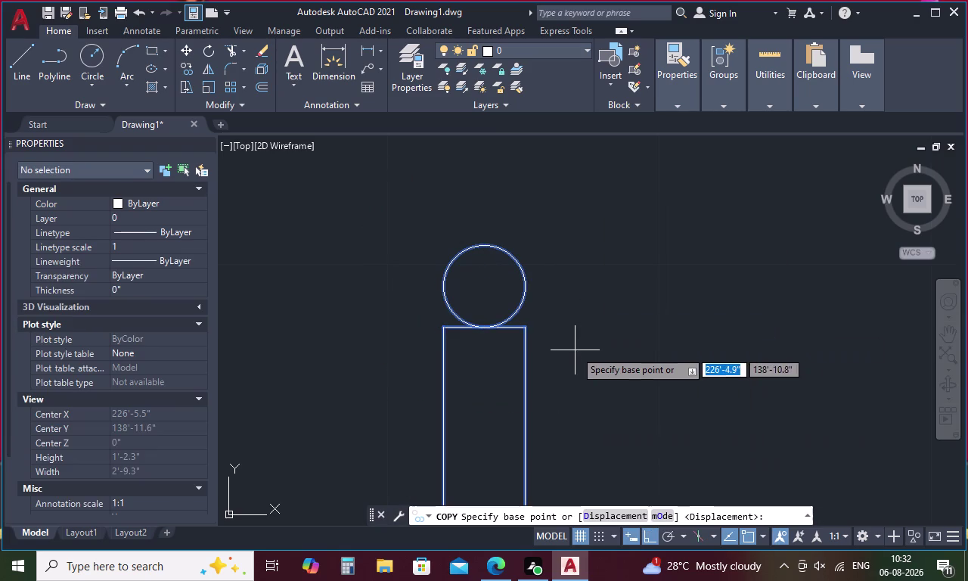
scroll(down, 3)
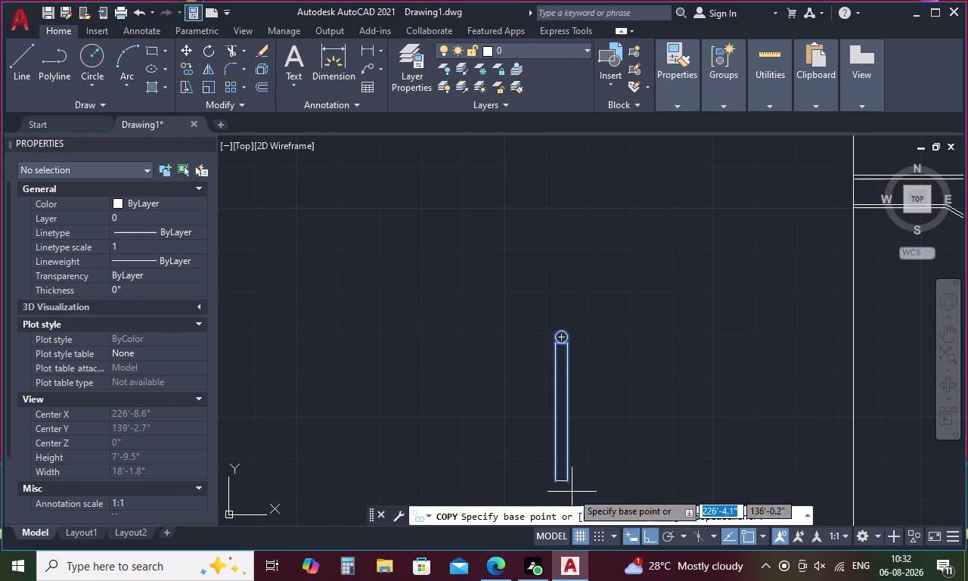
scroll(up, 3)
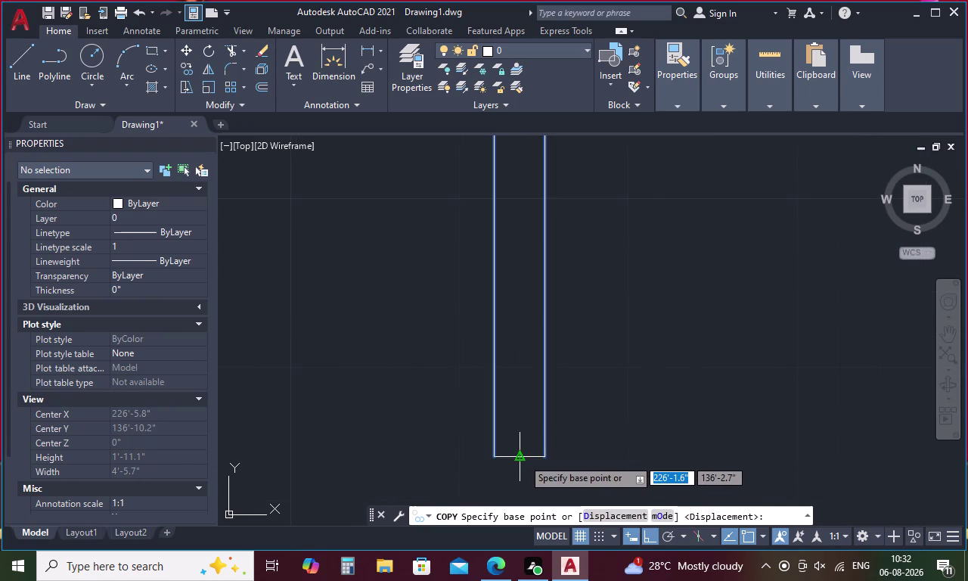
click(523, 458)
key(Escape)
scroll(down, 3)
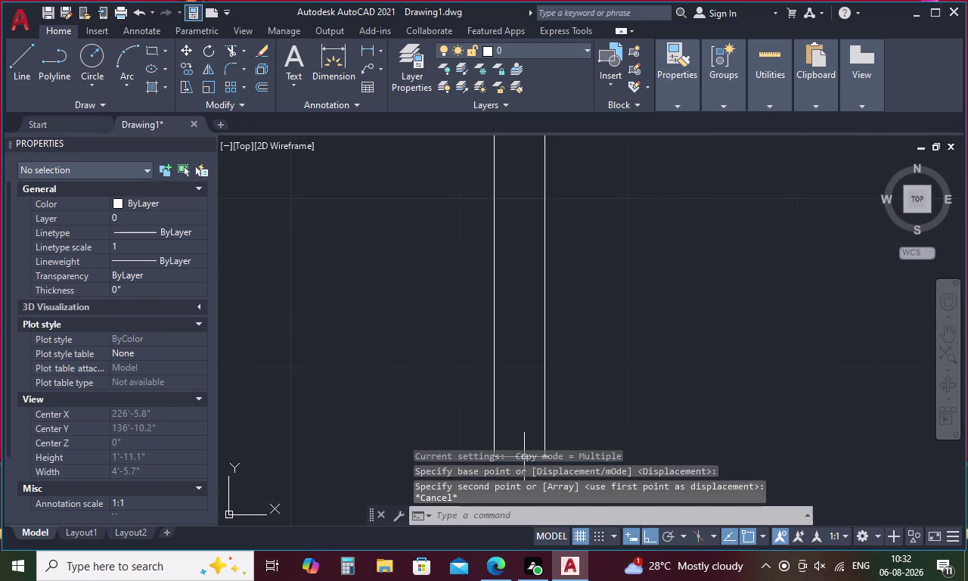
scroll(down, 3)
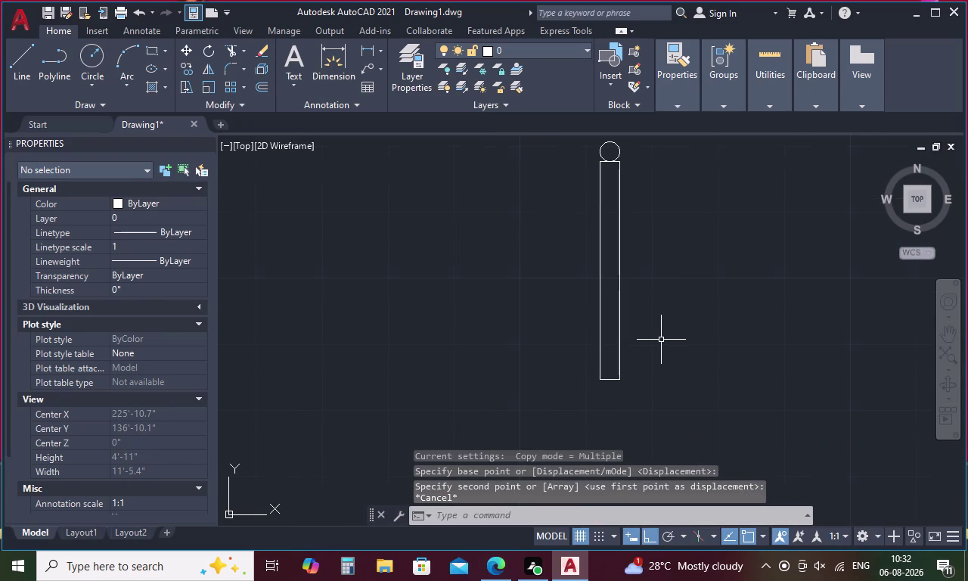
Run vertical construction lines (XL, Ver) through the first two newel post centres in plan.
key(x)
text(L)
key(space)
text(V)
key(space)
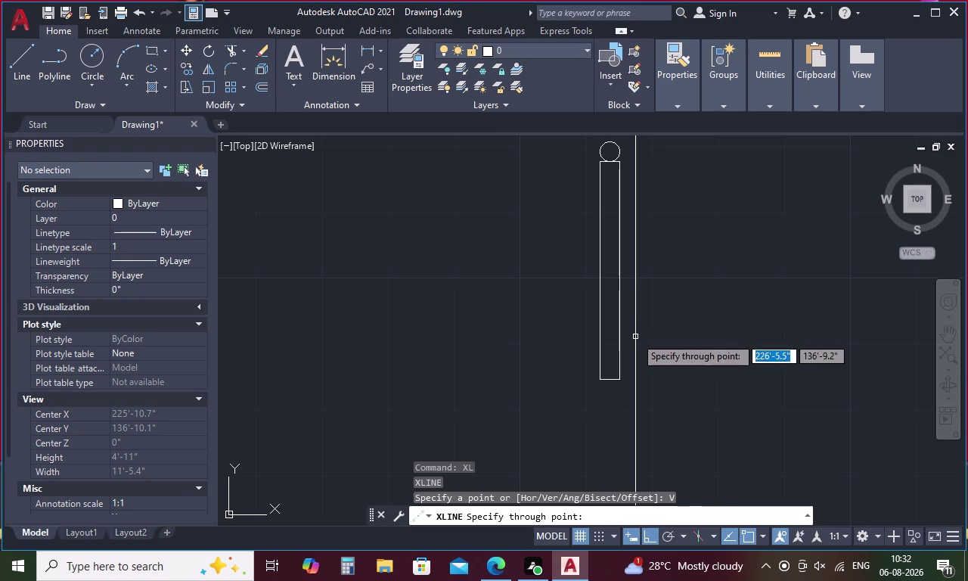
middle_drag(630, 317, 471, 391)
scroll(down, 3)
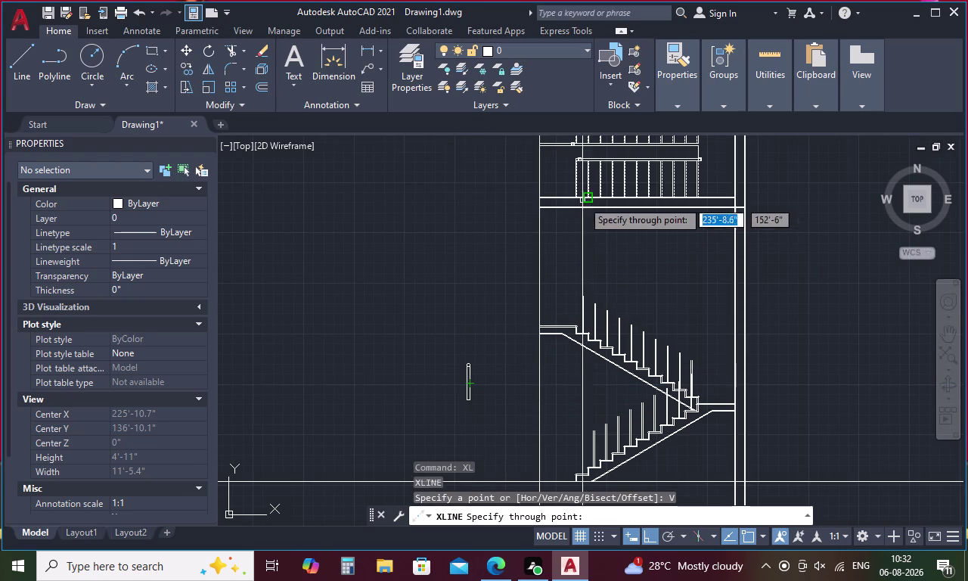
middle_drag(570, 222, 558, 333)
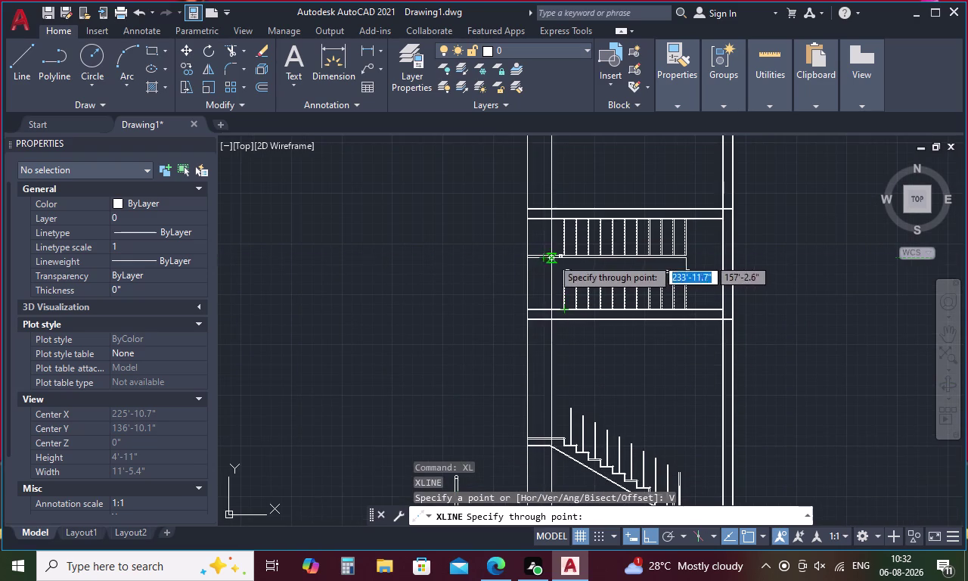
scroll(up, 3)
scroll(up, 3)
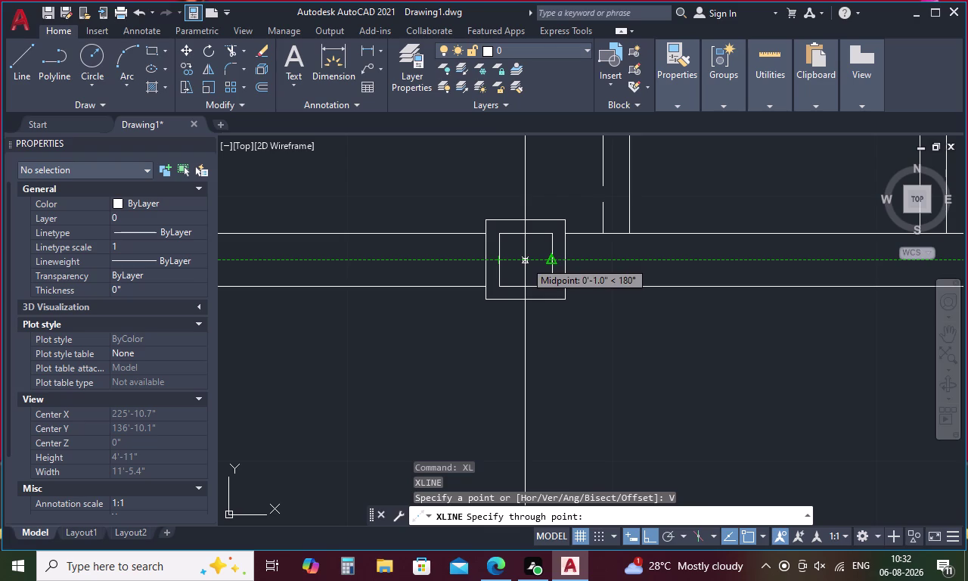
click(525, 261)
scroll(down, 3)
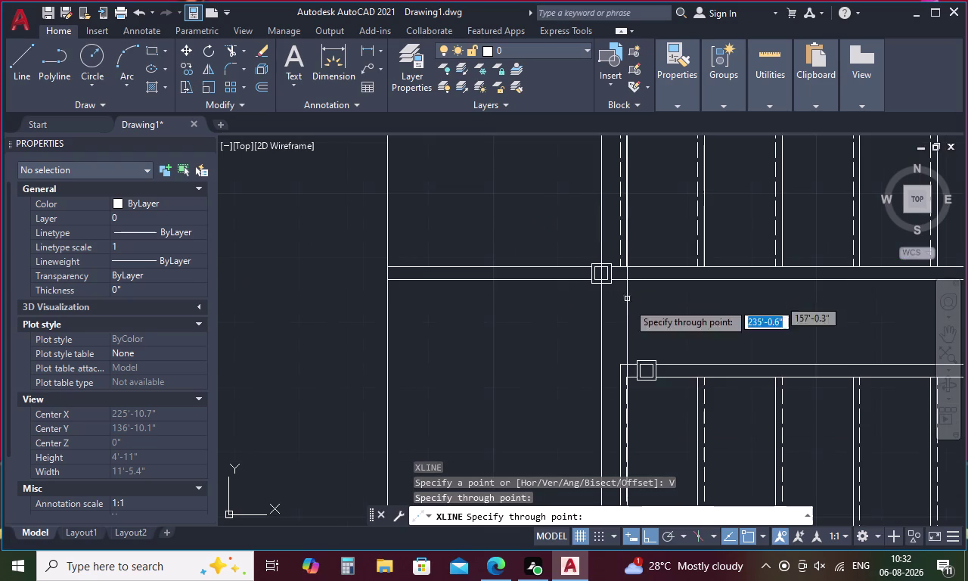
scroll(up, 3)
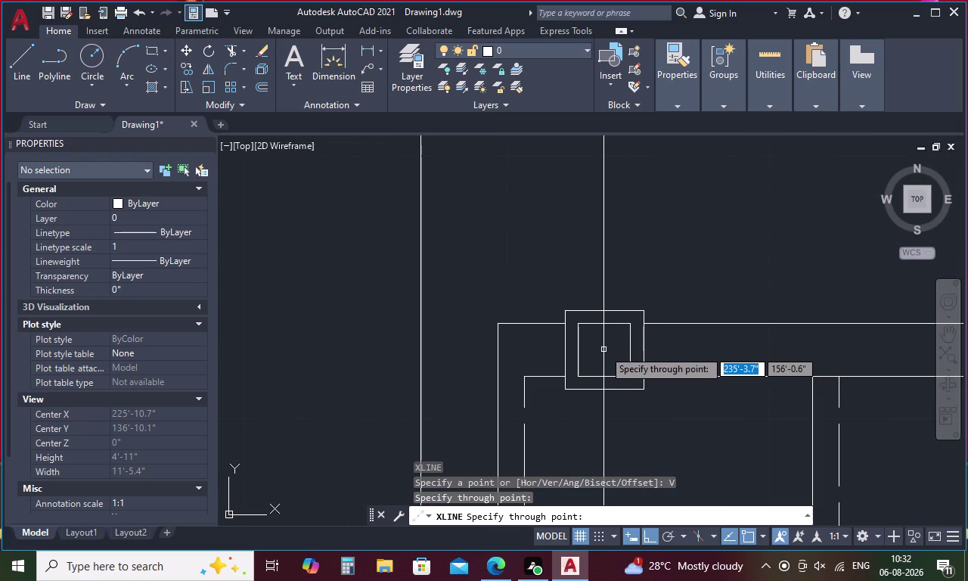
click(604, 349)
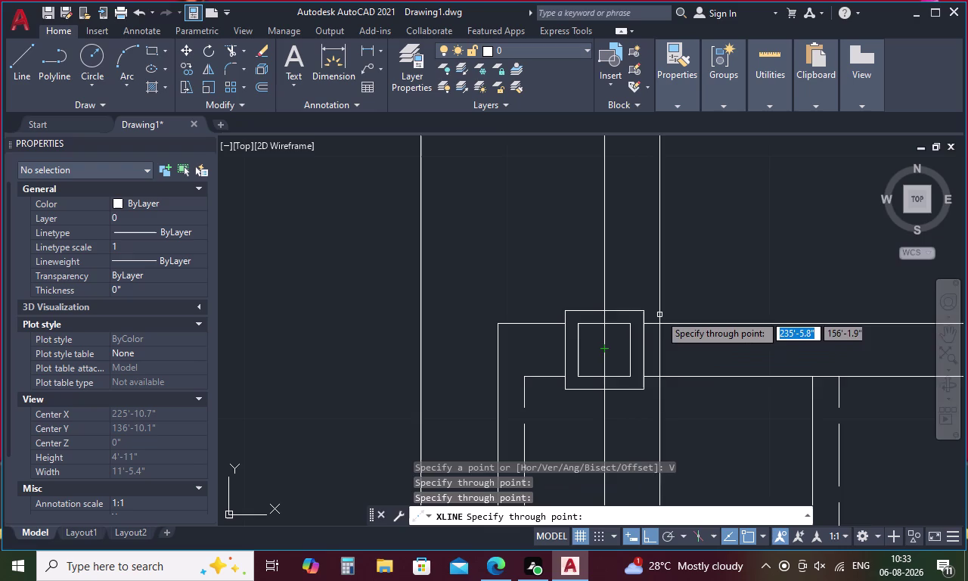
Add a vertical construction line through the far newel post and end the command.
scroll(down, 3)
middle_drag(722, 308, 389, 329)
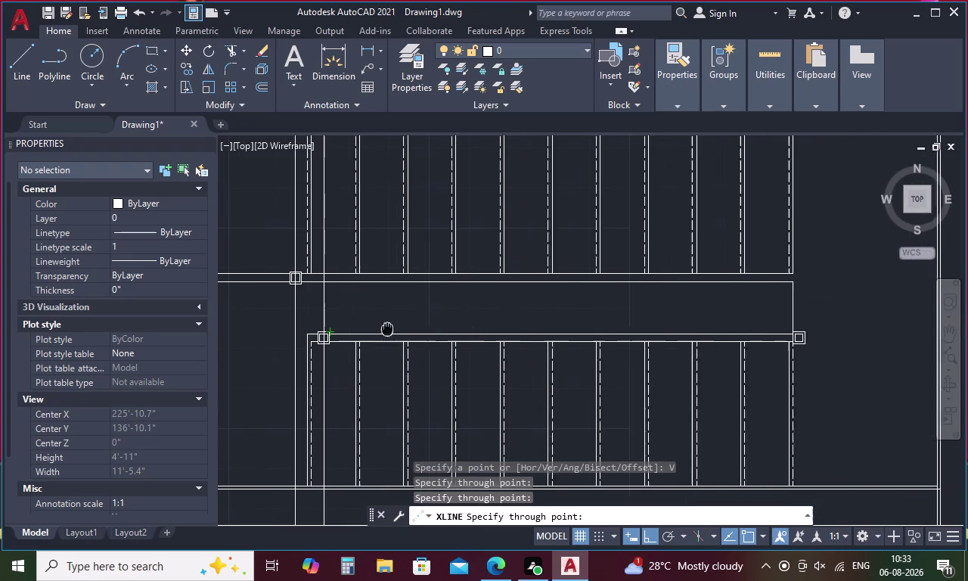
middle_drag(388, 329, 381, 329)
scroll(up, 3)
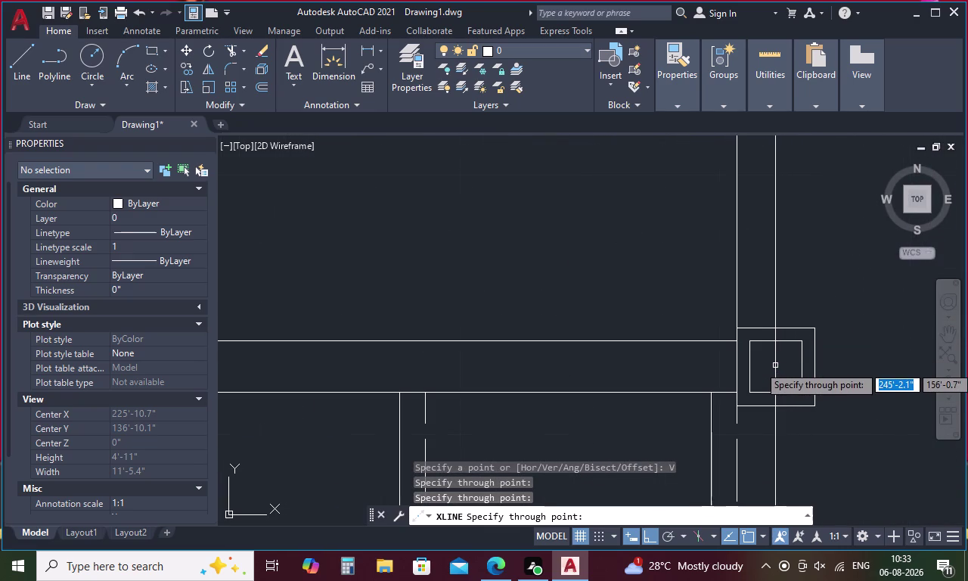
click(775, 363)
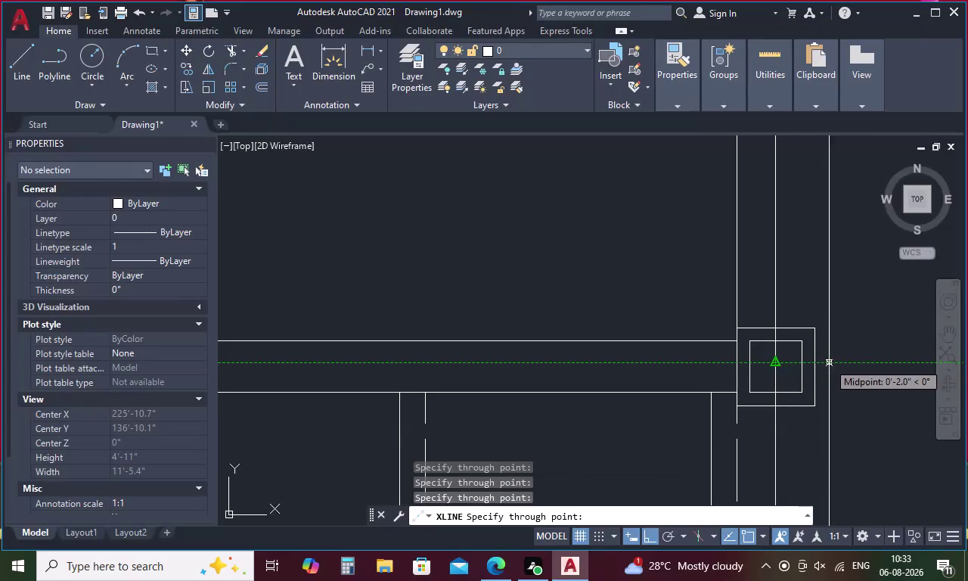
key(Escape)
scroll(down, 3)
middle_drag(644, 425, 644, 425)
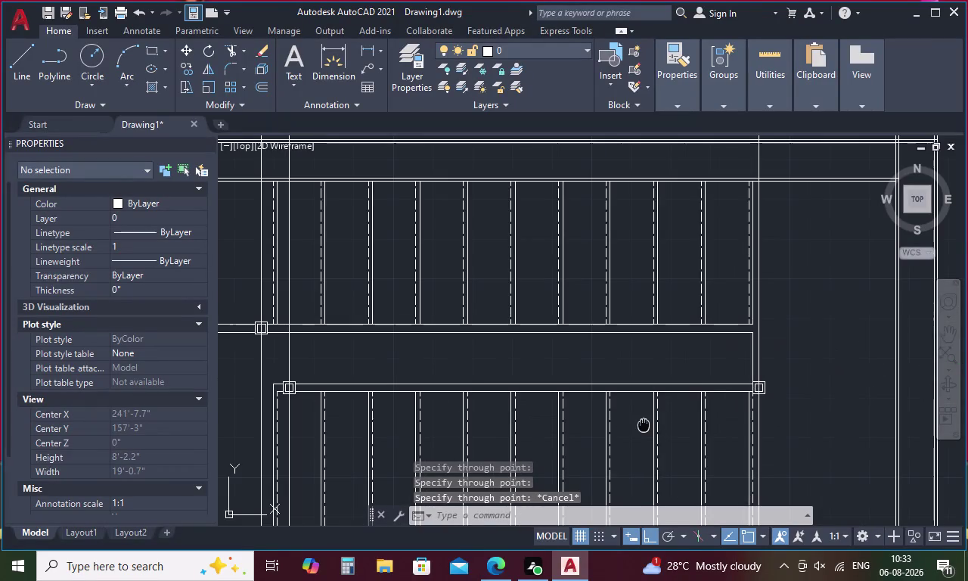
middle_drag(643, 425, 957, 317)
middle_drag(541, 389, 721, 328)
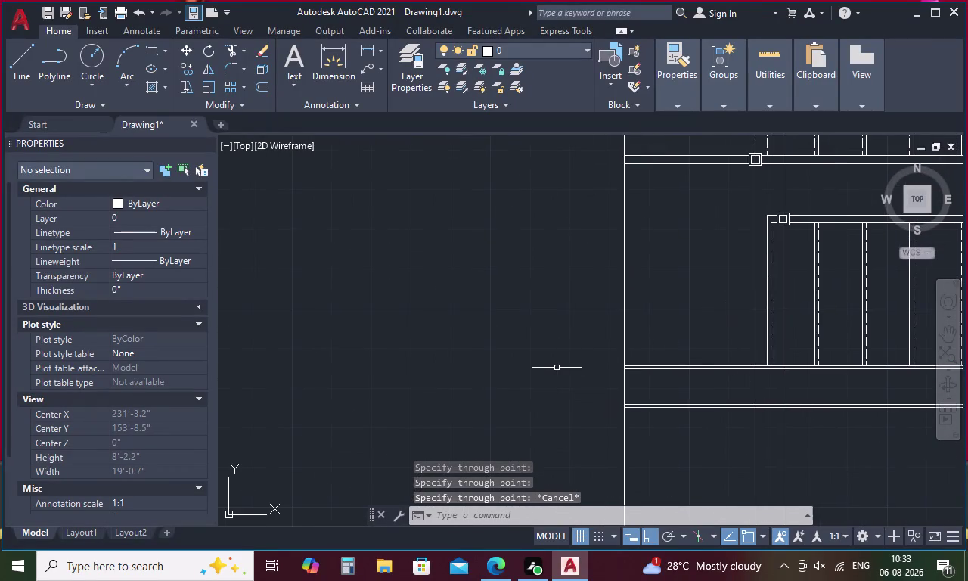
Select the baluster's circle and shaft and start copying from its bottom point.
scroll(down, 3)
scroll(down, 3)
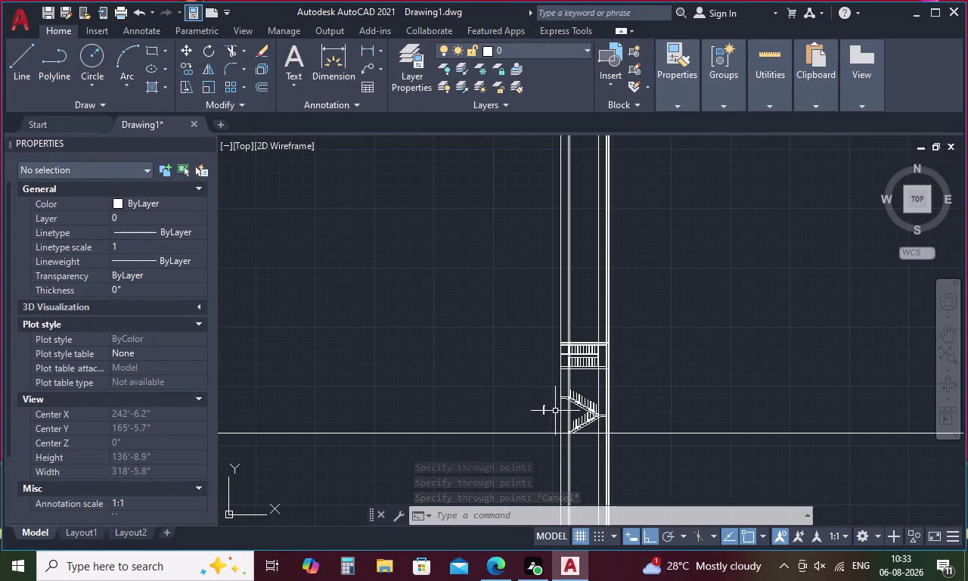
scroll(up, 3)
drag(528, 316, 451, 300)
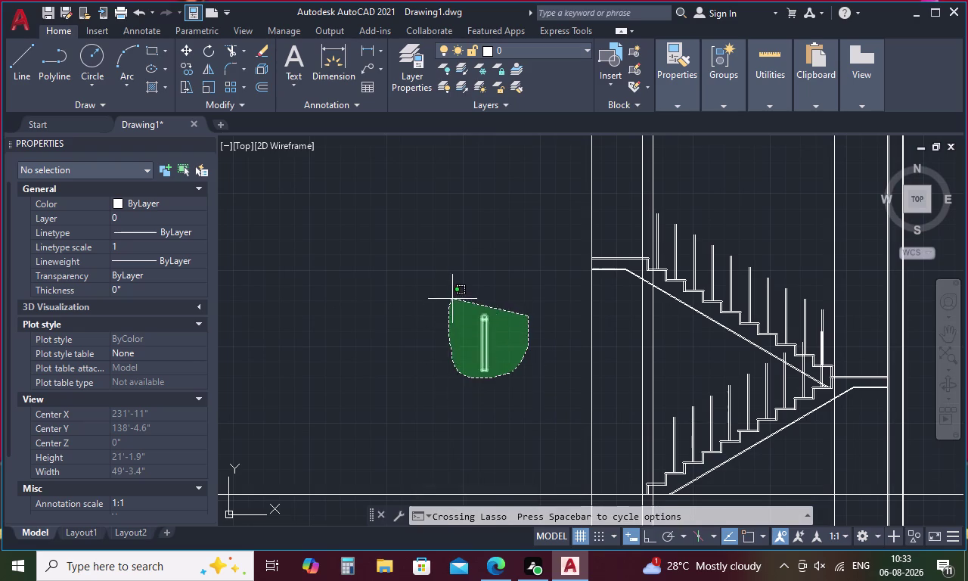
drag(451, 299, 453, 292)
key(Escape)
drag(568, 299, 472, 336)
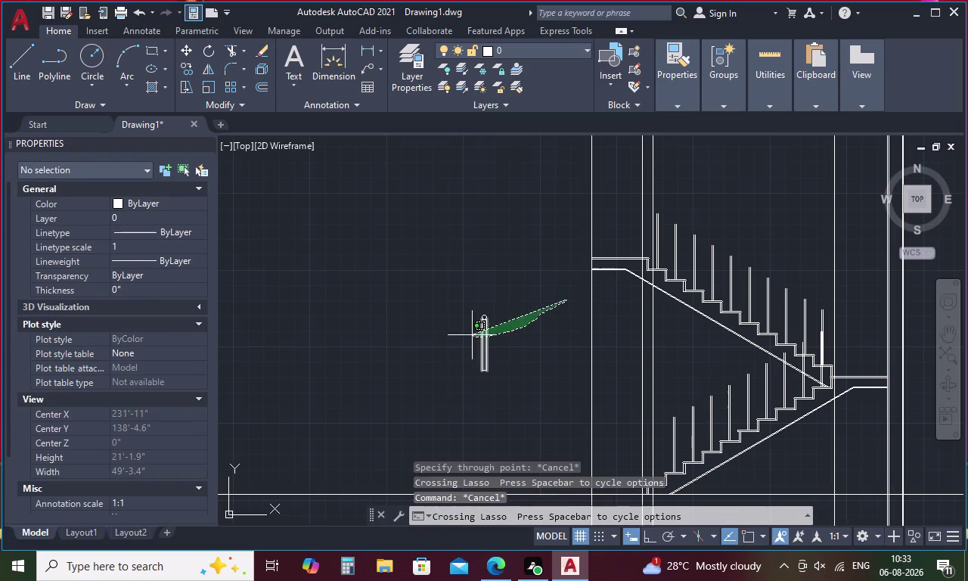
drag(473, 336, 459, 301)
right_click(445, 299)
click(521, 325)
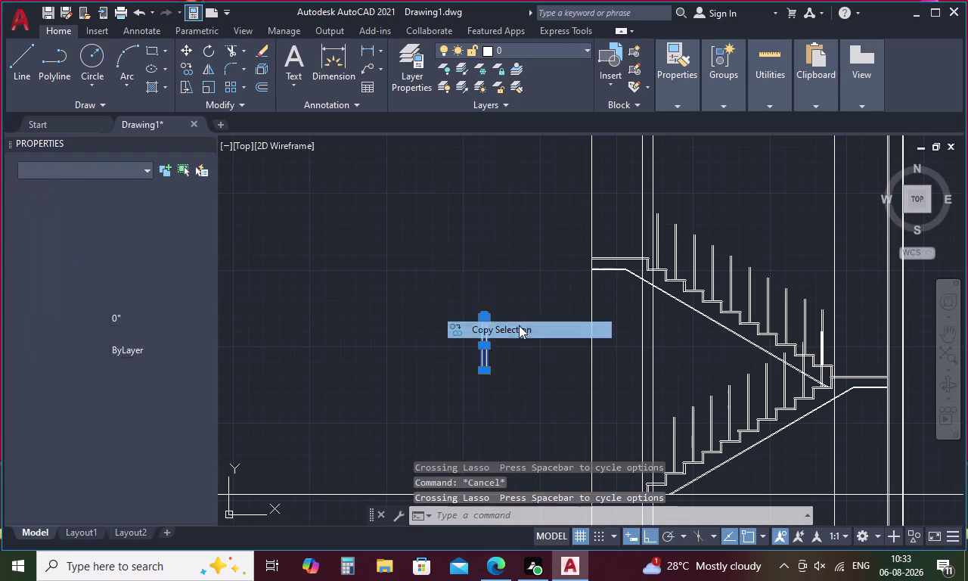
scroll(up, 3)
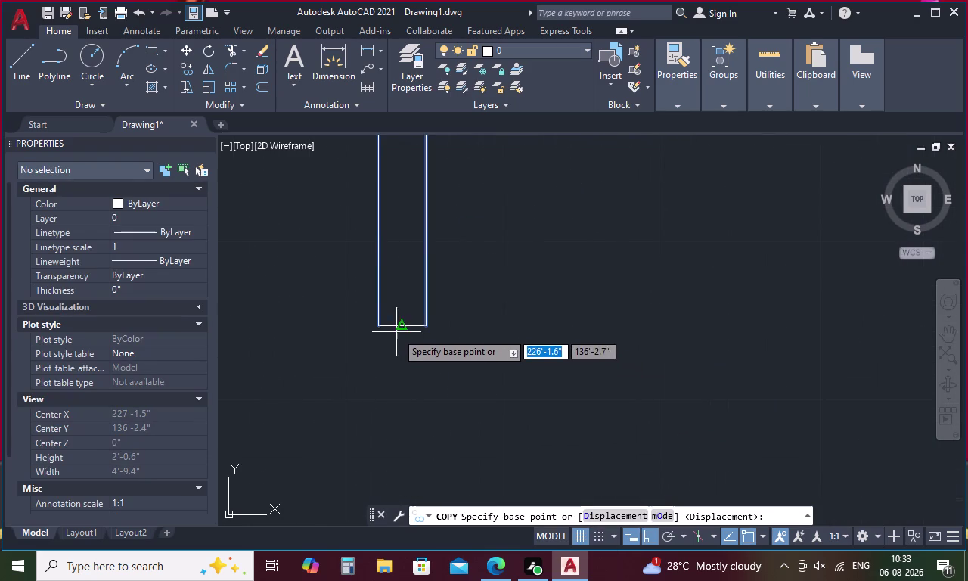
click(398, 324)
scroll(down, 3)
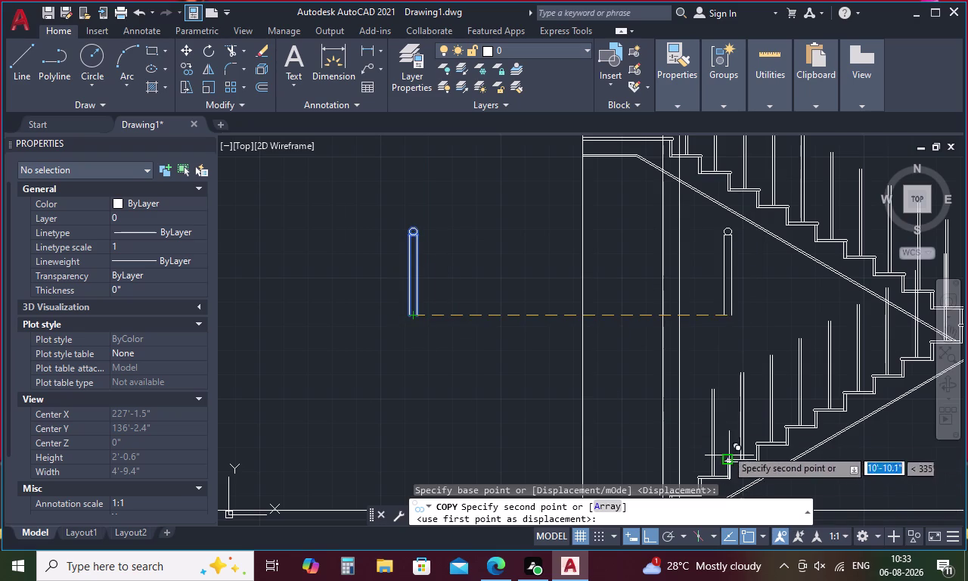
Place baluster copies on the step edge, landing and lower landing corner, then select two landing balusters.
middle_drag(692, 428, 657, 306)
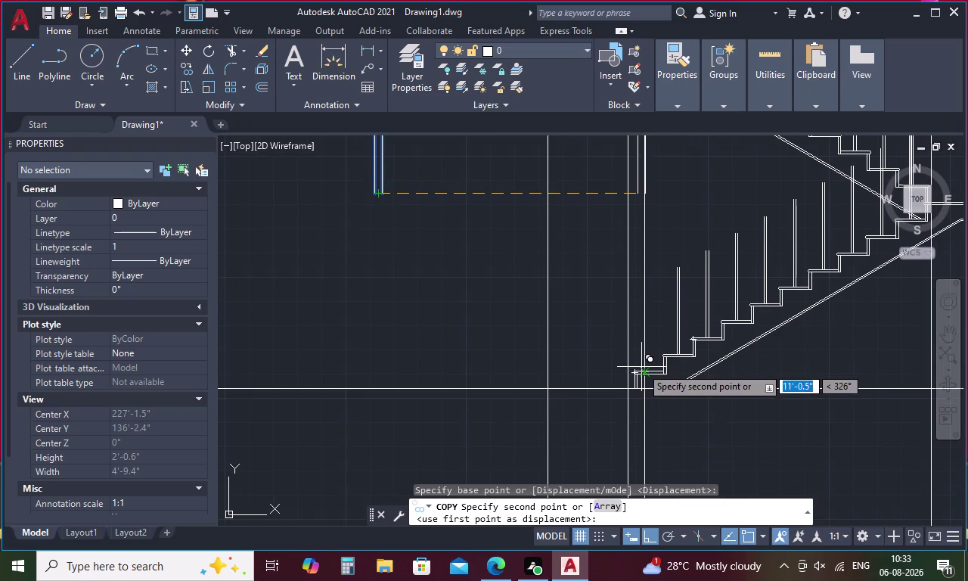
scroll(up, 3)
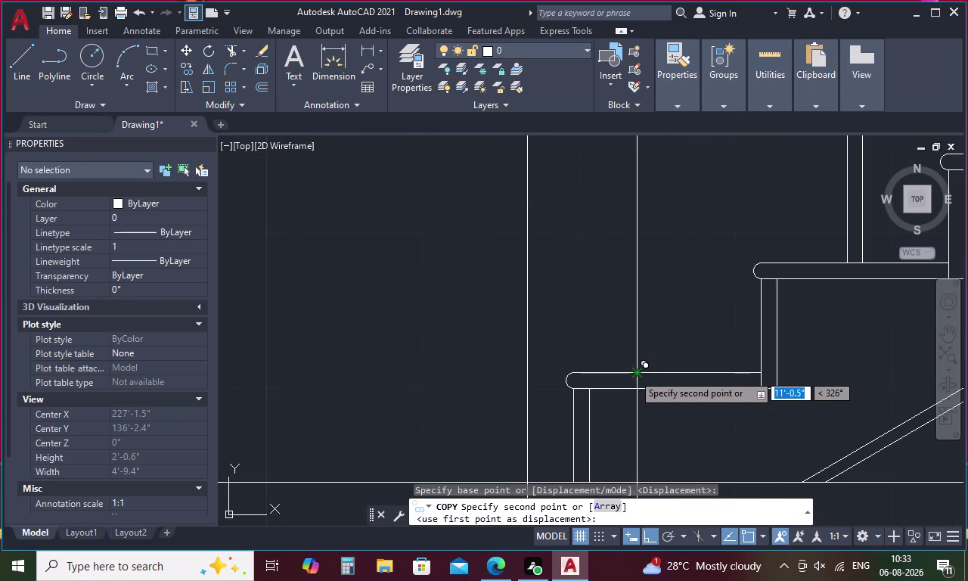
click(633, 374)
scroll(down, 3)
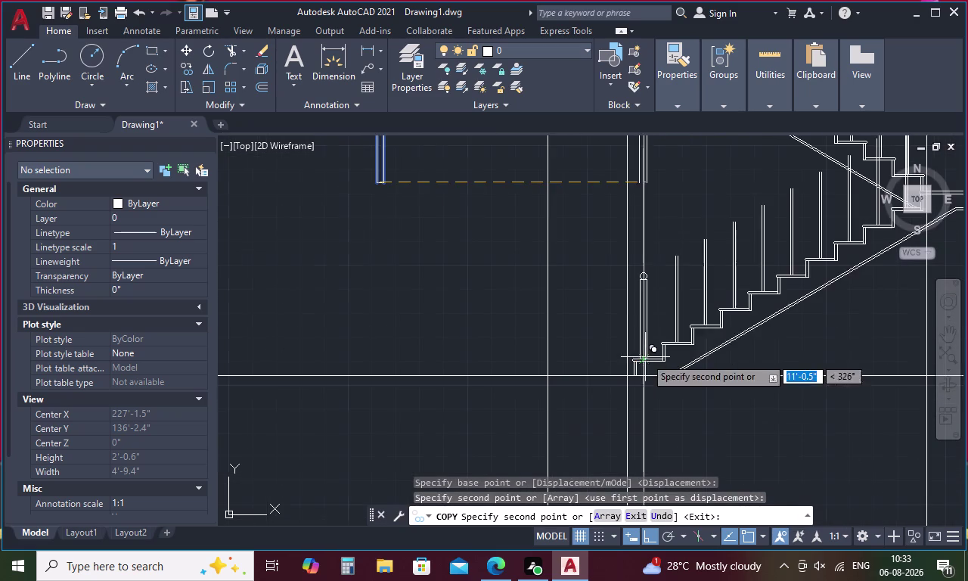
middle_drag(658, 228, 652, 489)
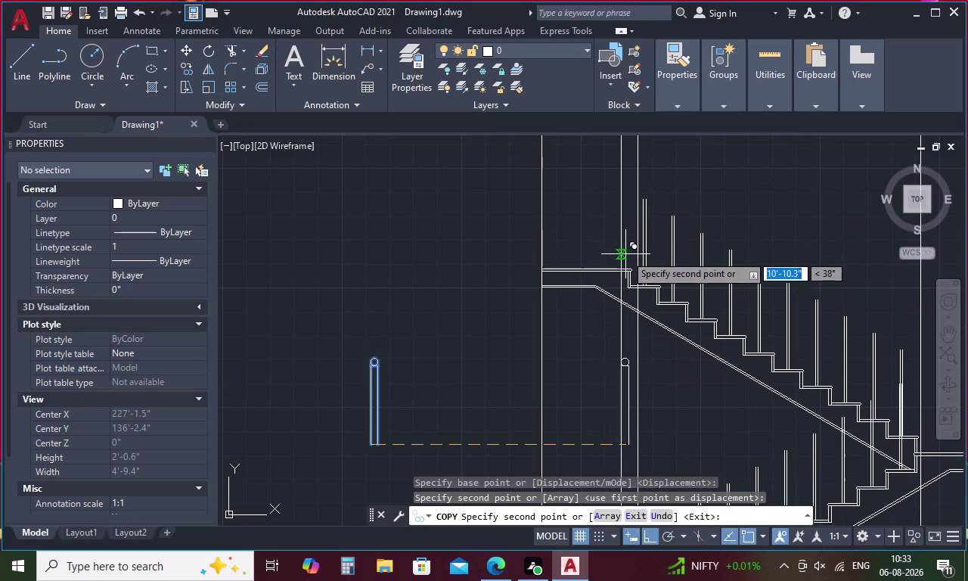
scroll(up, 3)
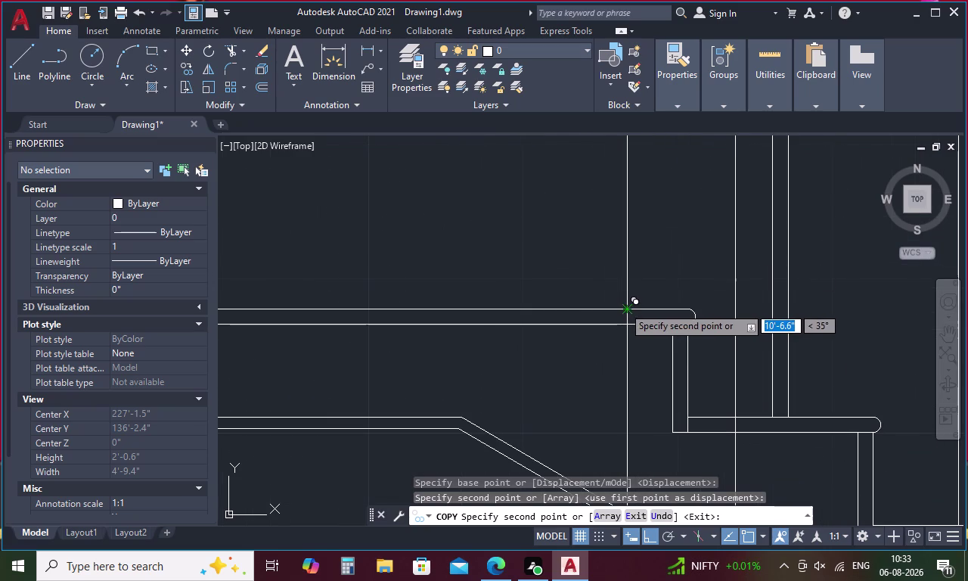
click(623, 308)
scroll(down, 3)
middle_drag(812, 378, 609, 313)
scroll(up, 3)
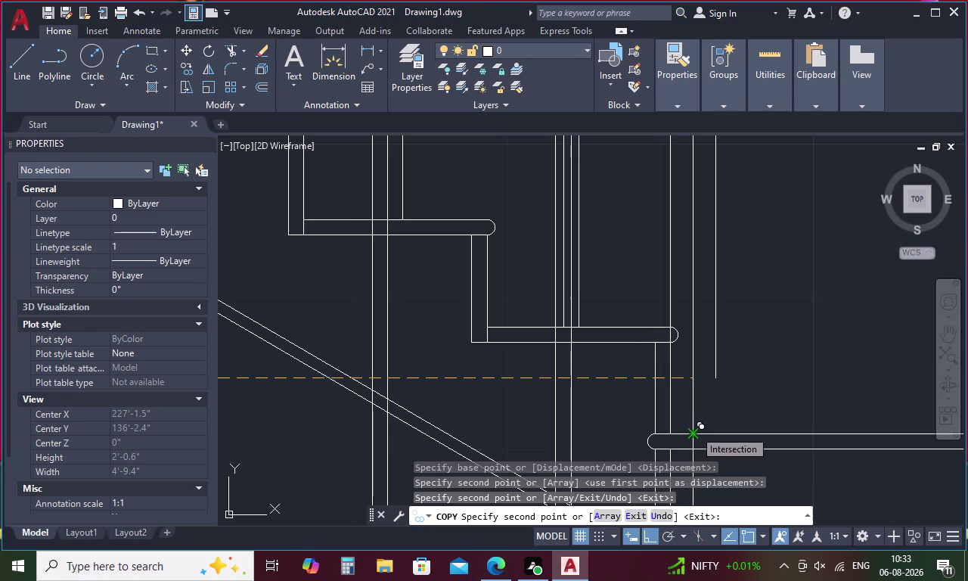
click(694, 430)
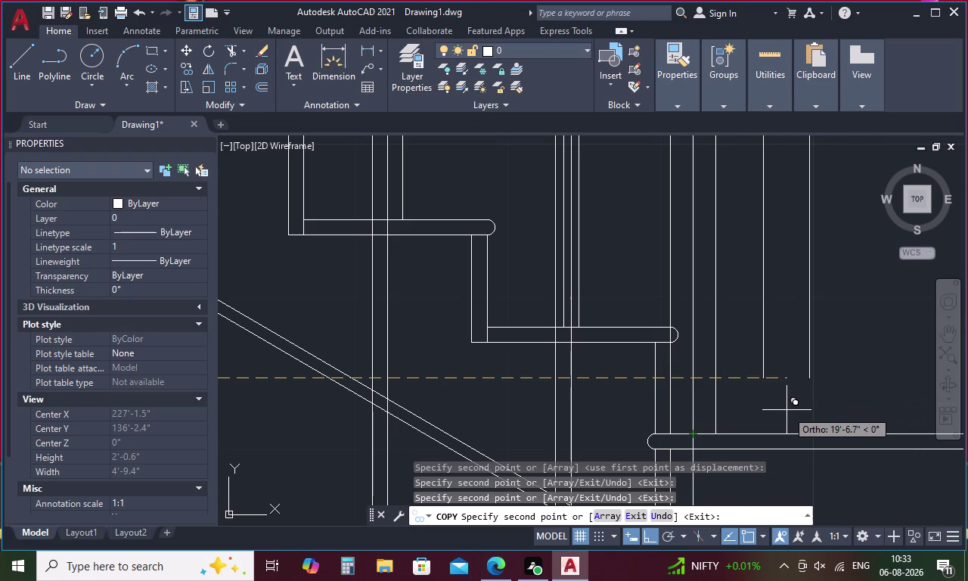
key(Escape)
drag(747, 226, 646, 262)
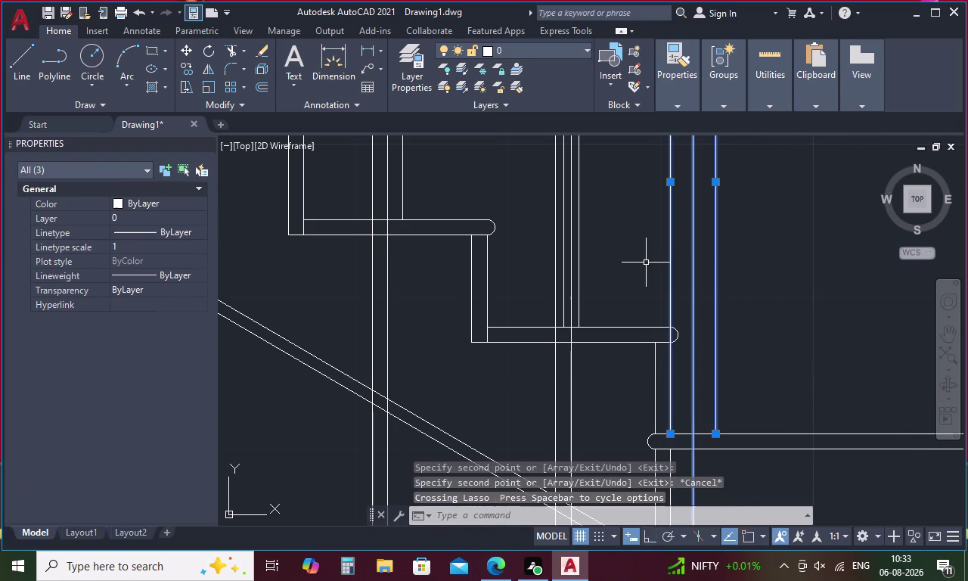
right_click(646, 262)
click(705, 323)
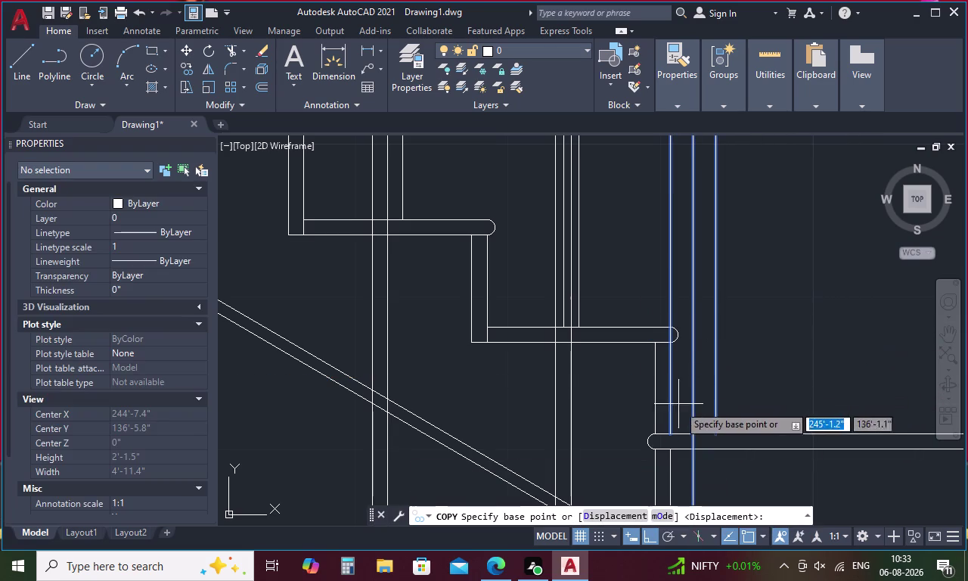
click(670, 434)
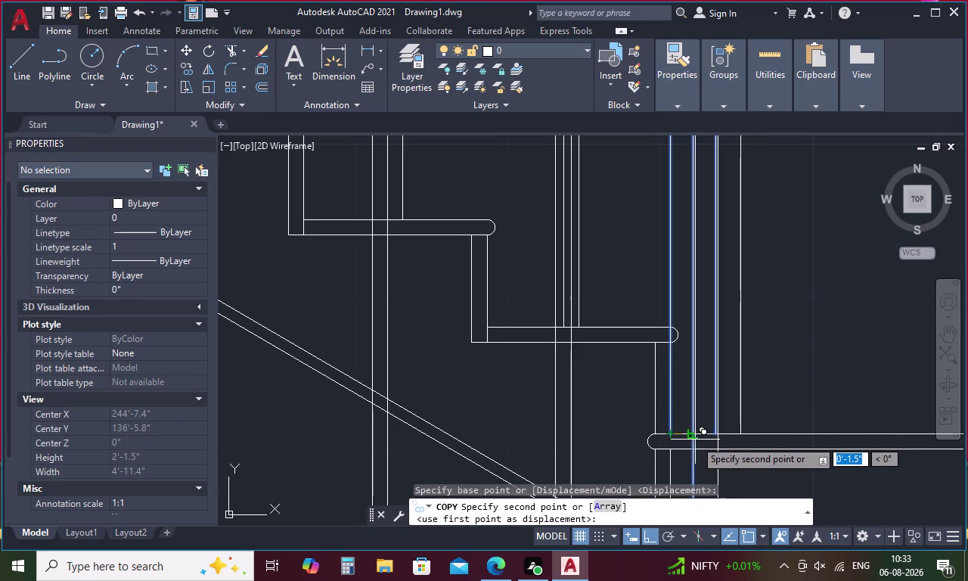
click(694, 438)
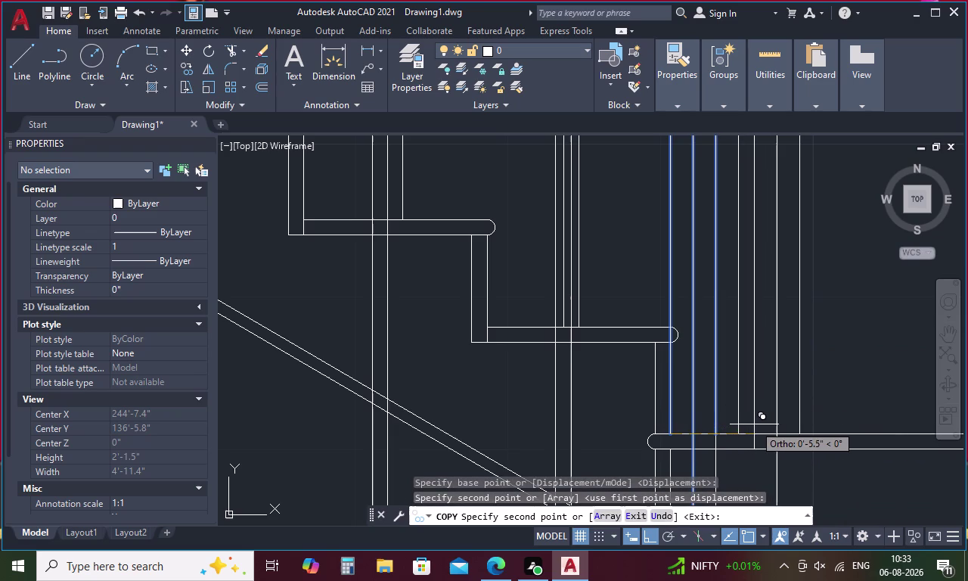
key(Escape)
key(ctrl+z)
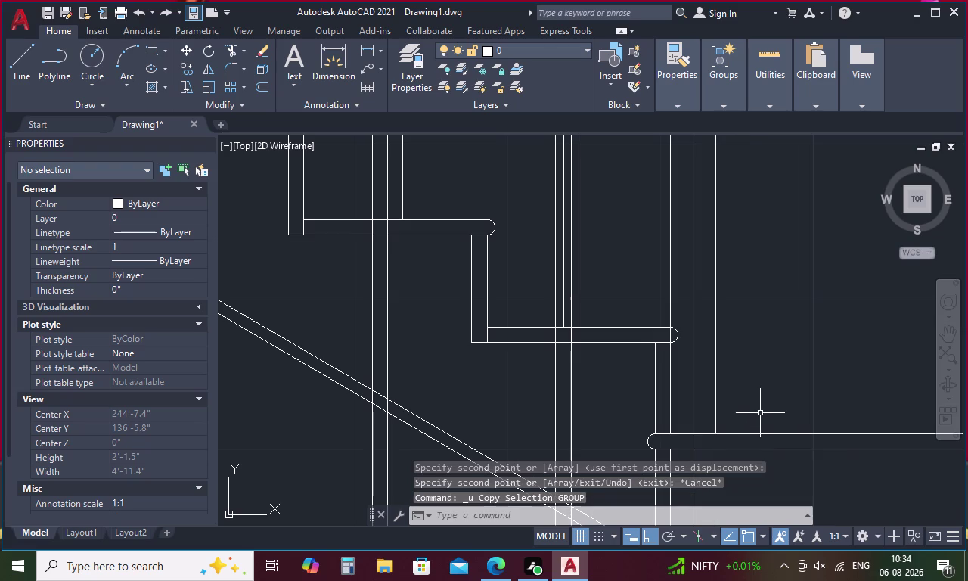
drag(738, 233, 654, 261)
right_click(654, 262)
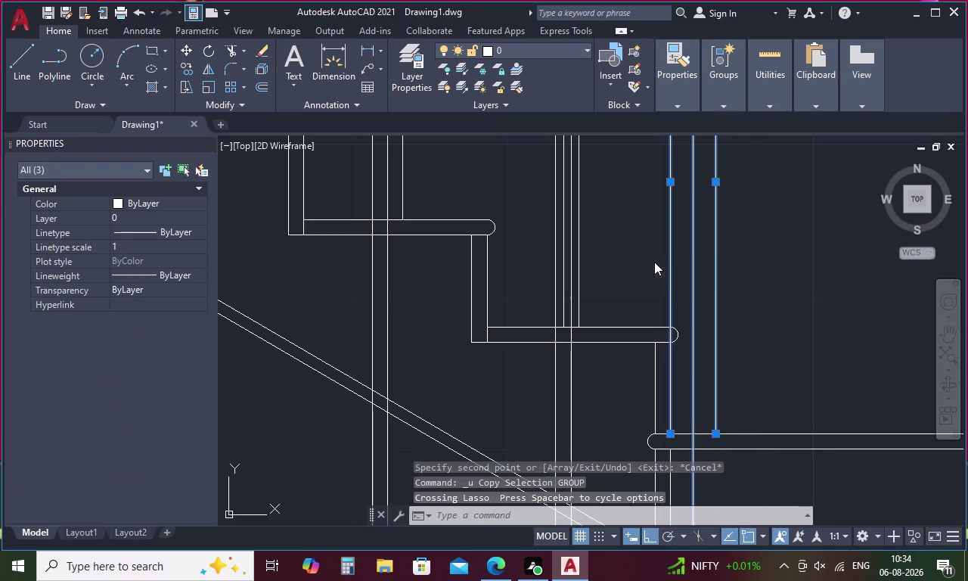
click(703, 311)
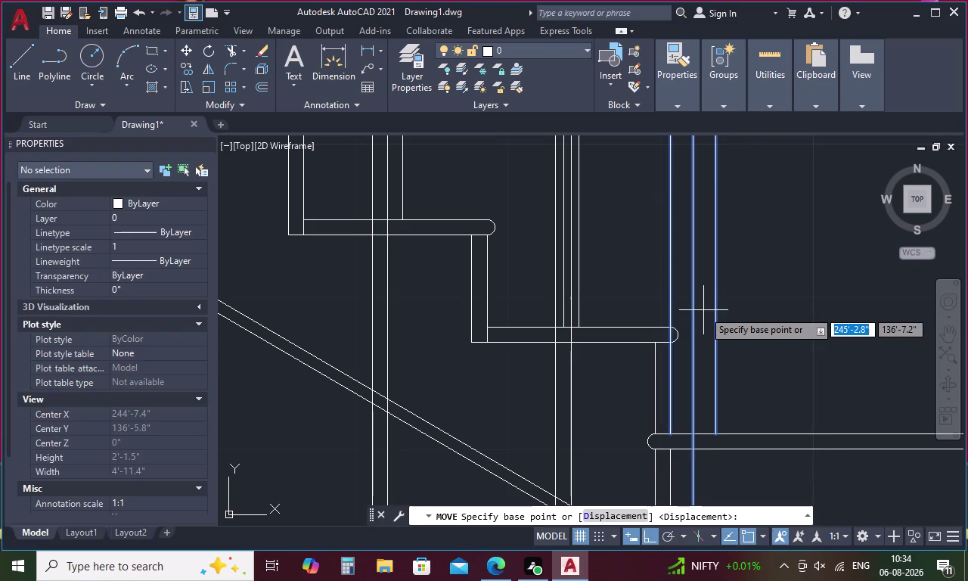
key(Escape)
scroll(down, 3)
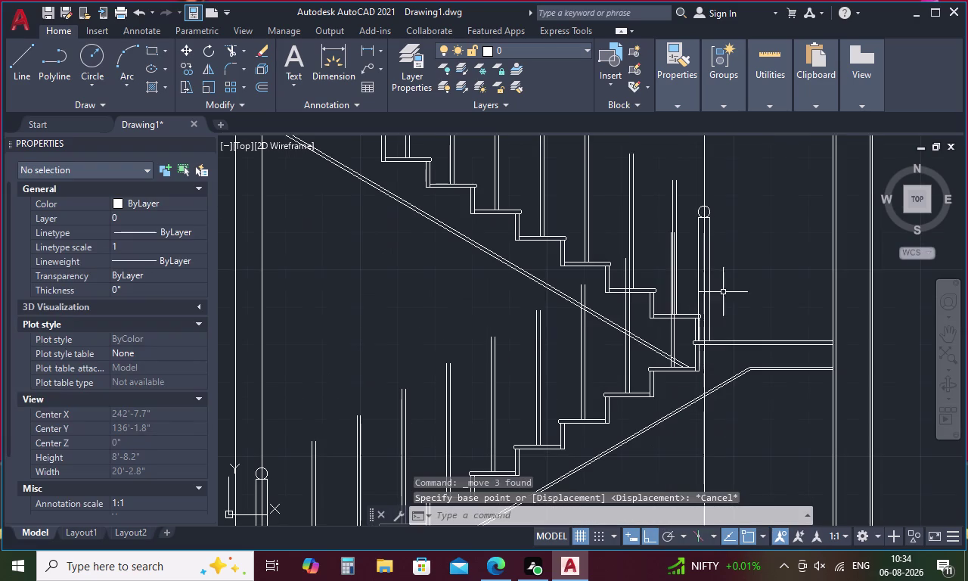
Select the newel post's side lines and round cap, undoing an accidental grip shift.
drag(743, 250, 712, 266)
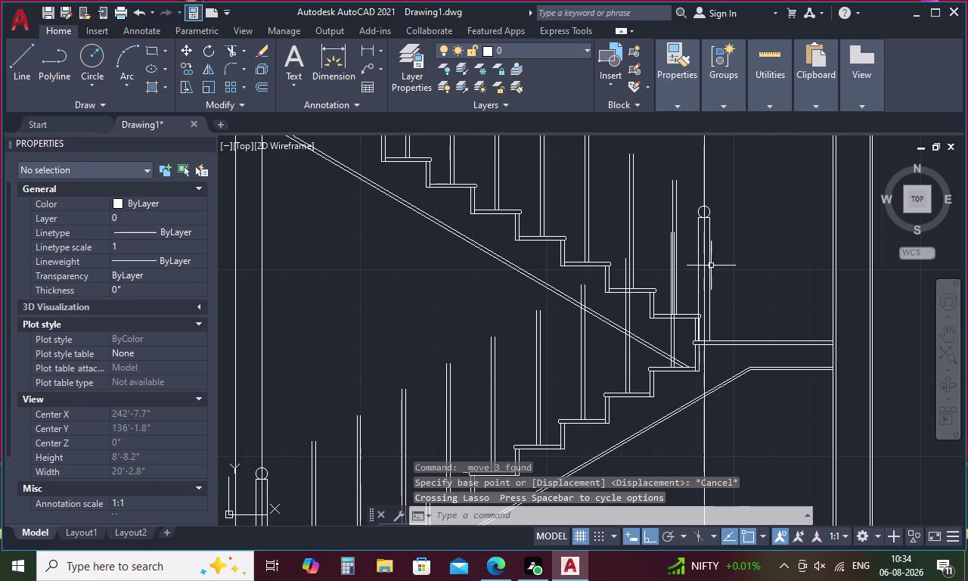
click(710, 267)
click(698, 276)
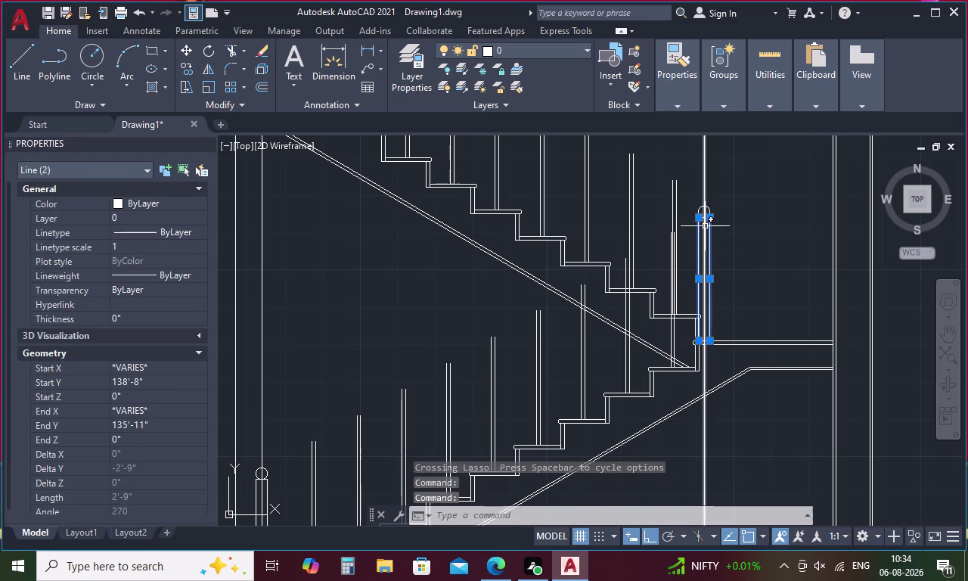
scroll(up, 3)
click(700, 208)
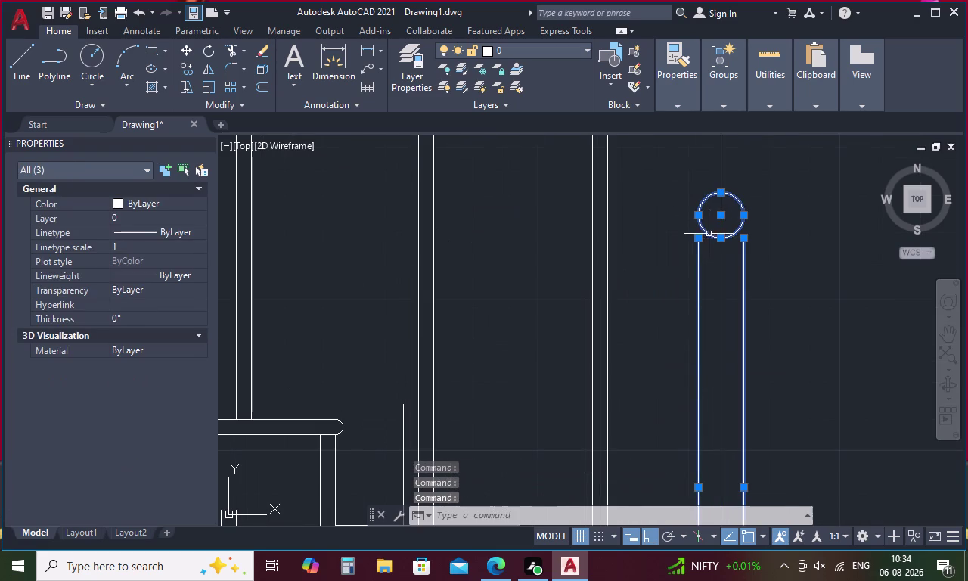
click(709, 237)
right_click(692, 246)
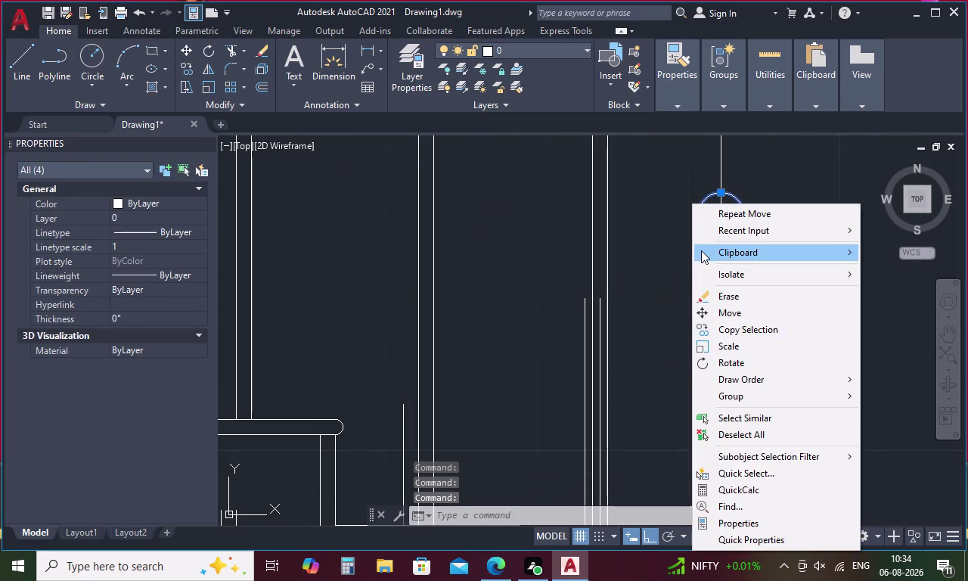
key(Escape)
key(Escape)
key(Escape)
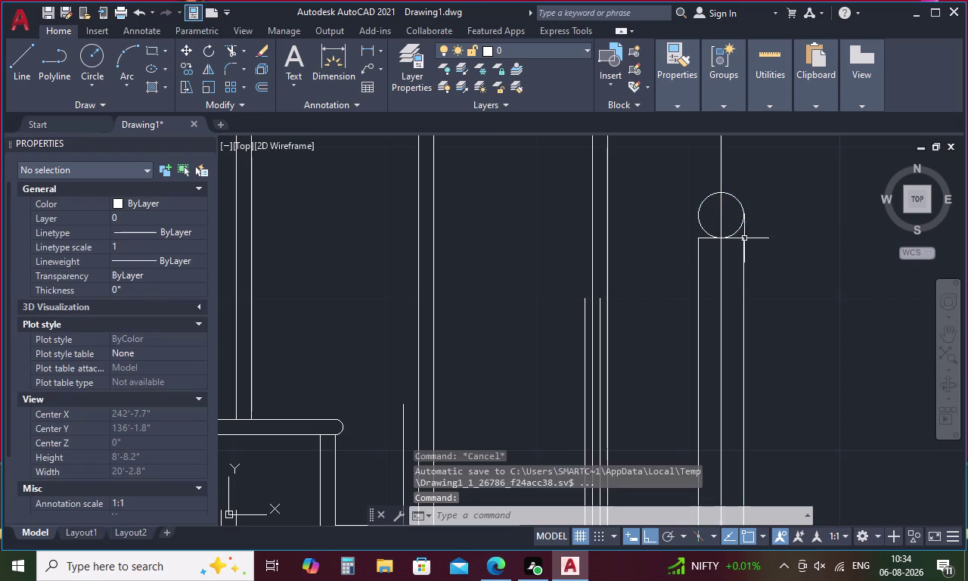
drag(761, 238, 742, 271)
drag(749, 210, 749, 209)
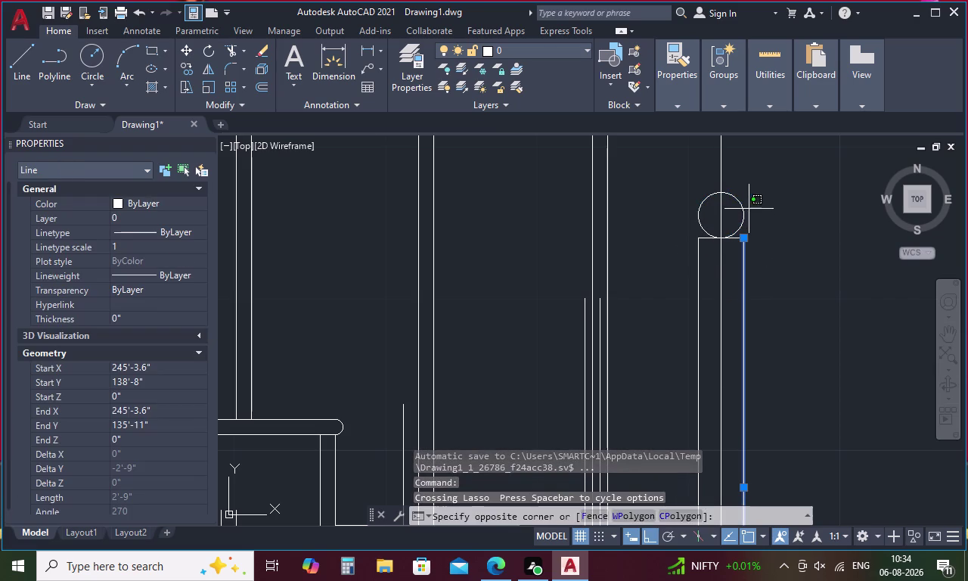
drag(749, 208, 736, 219)
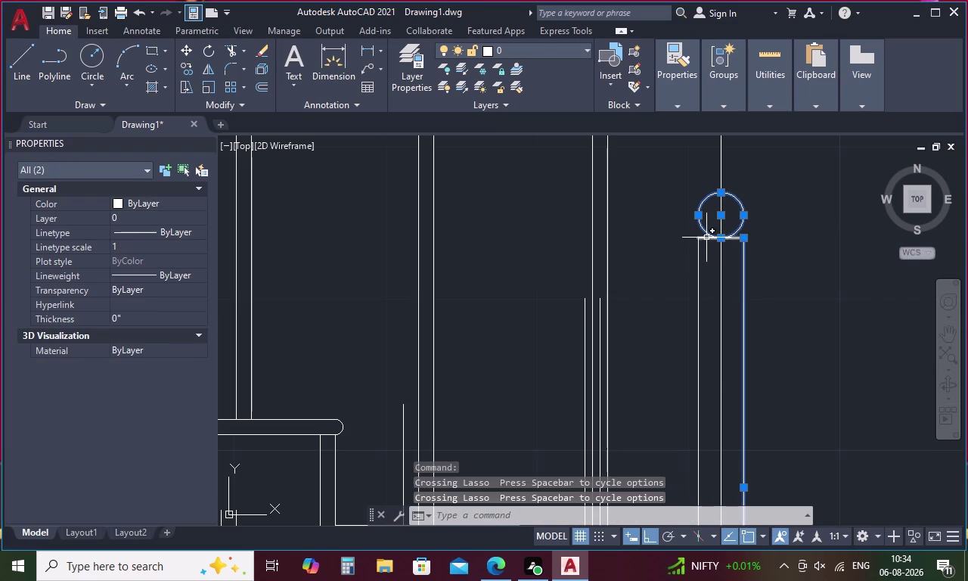
drag(707, 234, 690, 272)
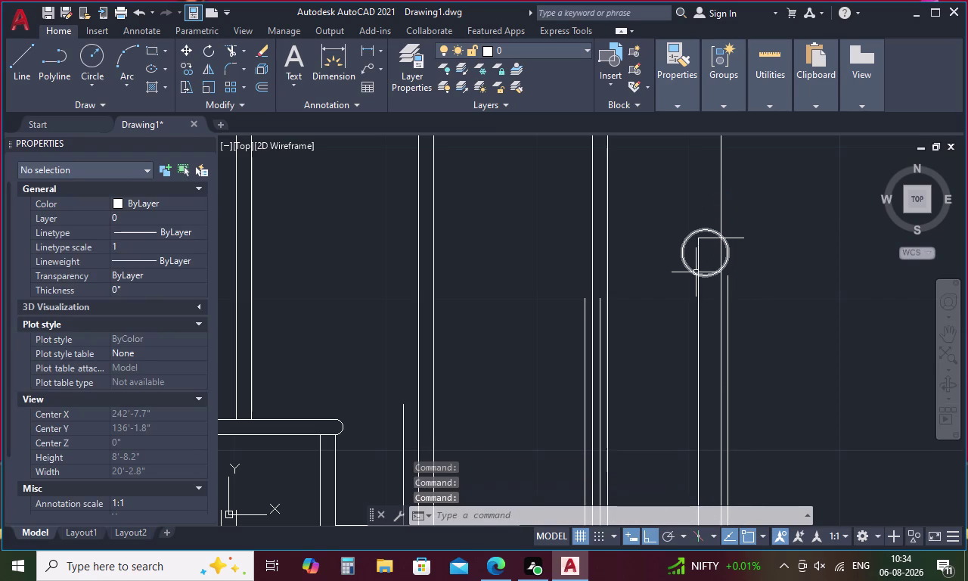
key(ctrl+z)
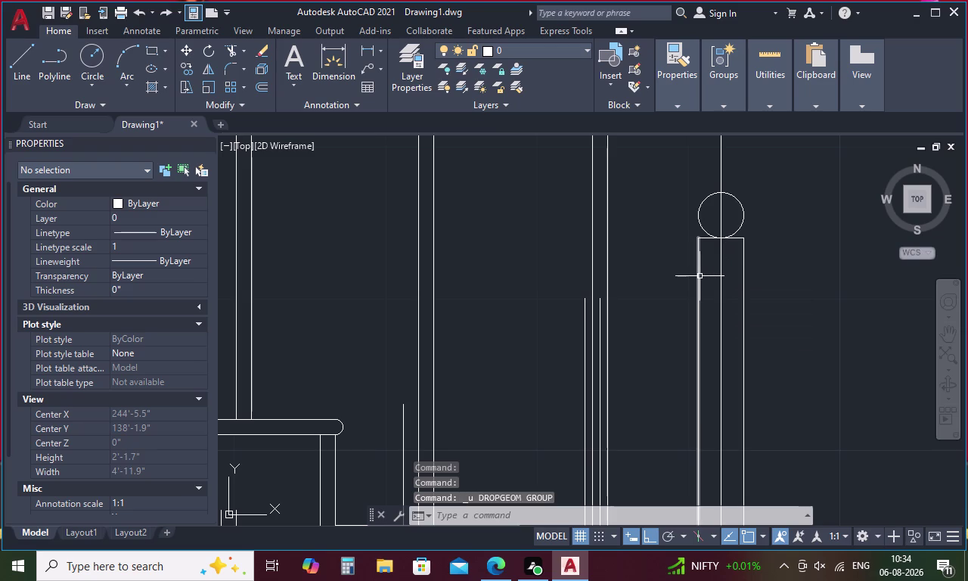
Reselect both post side lines and the round cap and start moving the newel post.
click(744, 271)
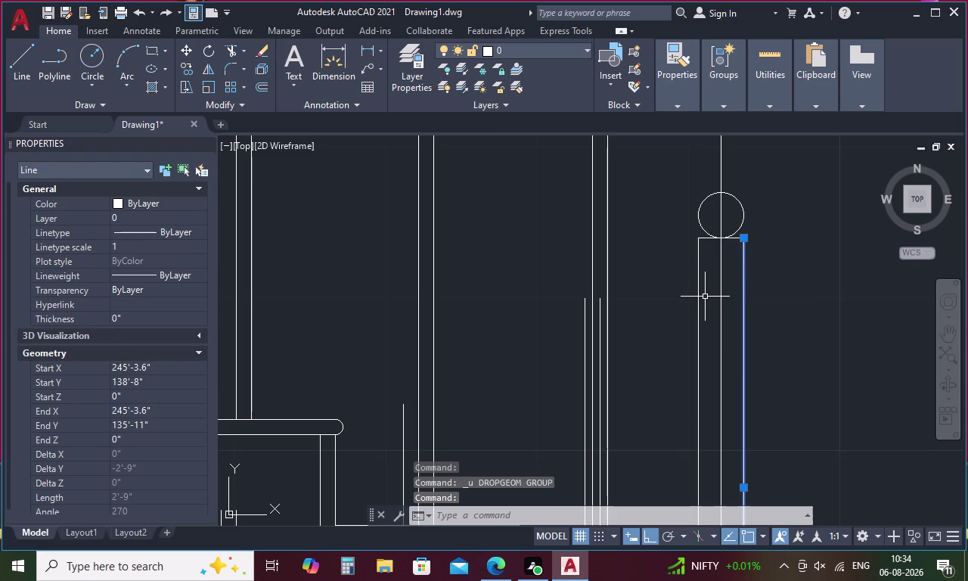
click(700, 307)
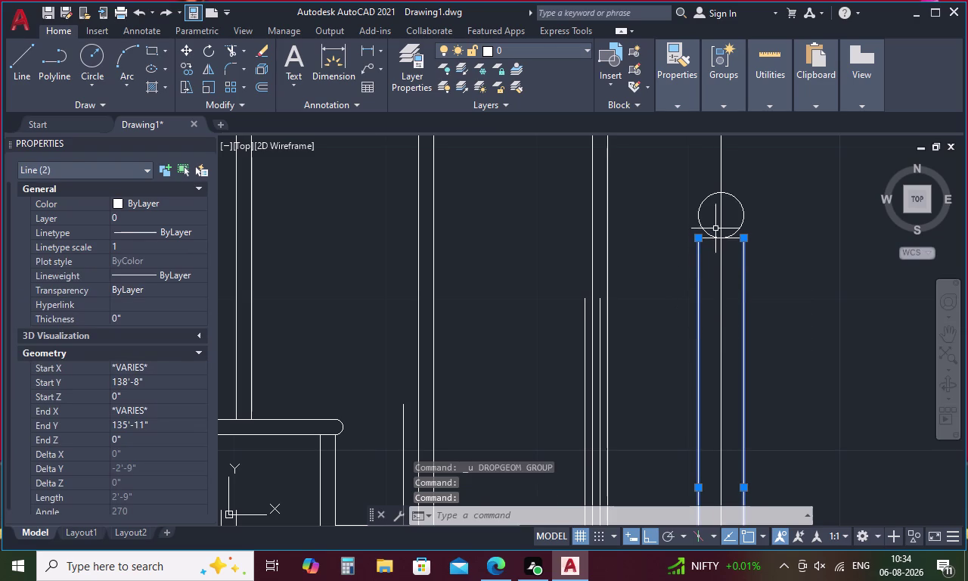
drag(717, 222, 707, 251)
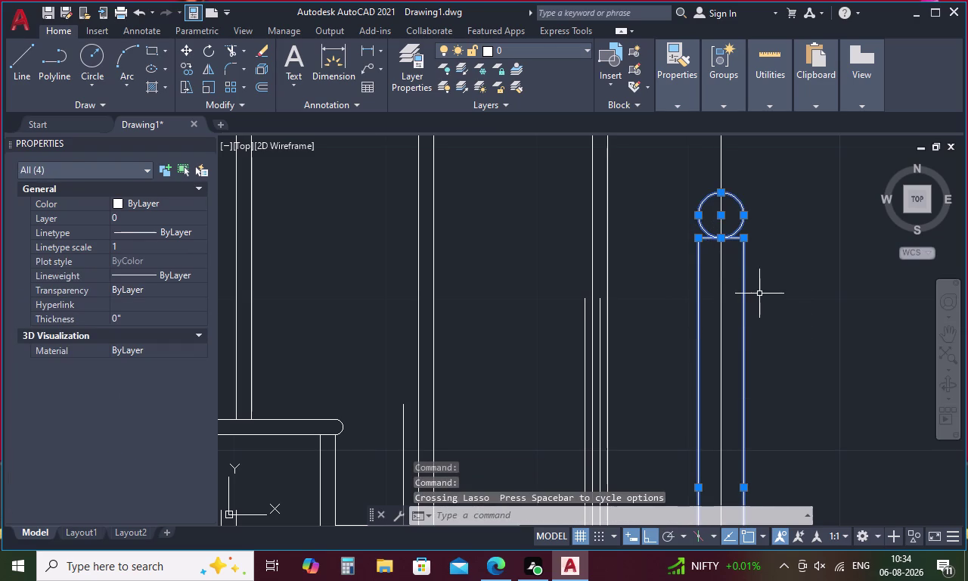
right_click(763, 291)
click(794, 312)
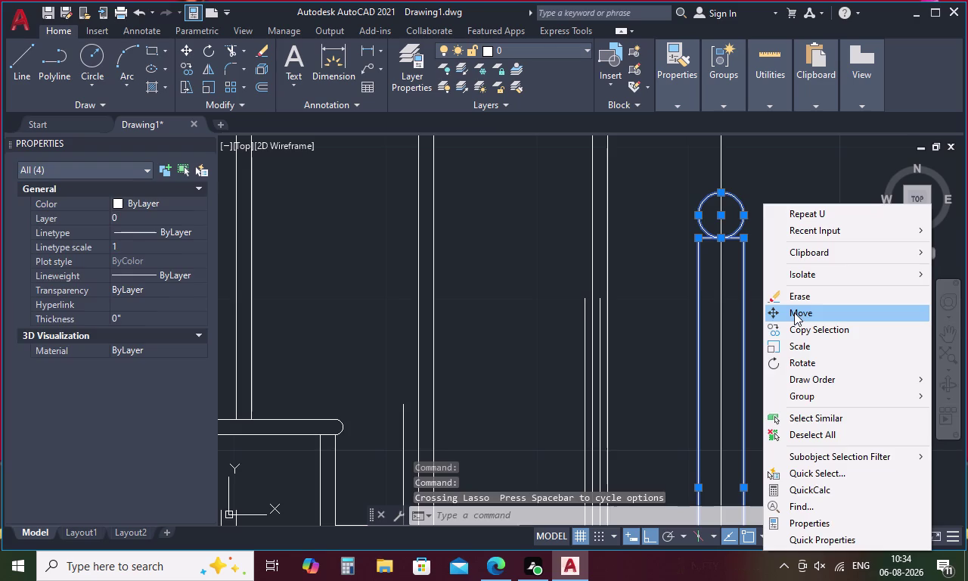
scroll(down, 3)
middle_drag(791, 372, 766, 319)
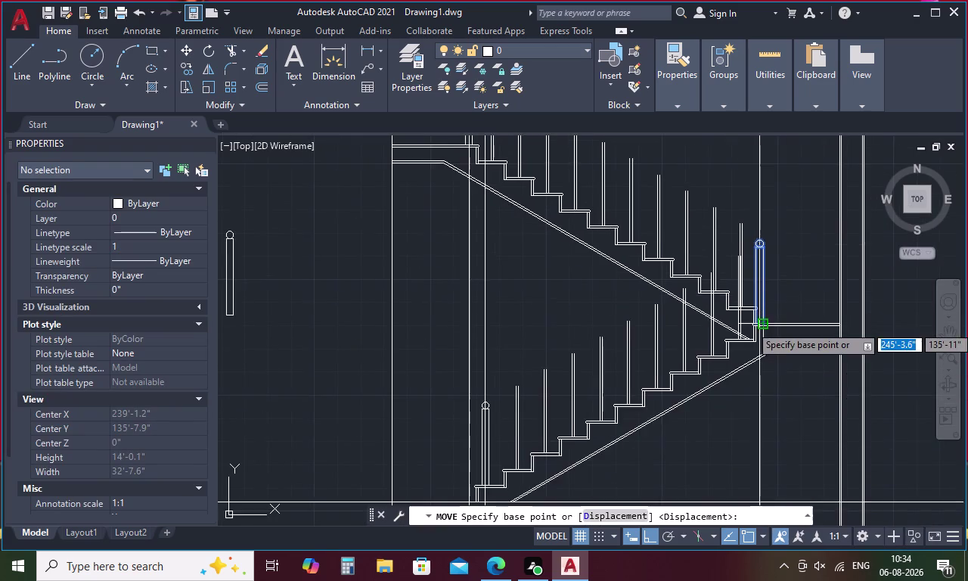
Pick a move base point at the rail end, then cancel moving the newel post.
scroll(up, 3)
scroll(up, 3)
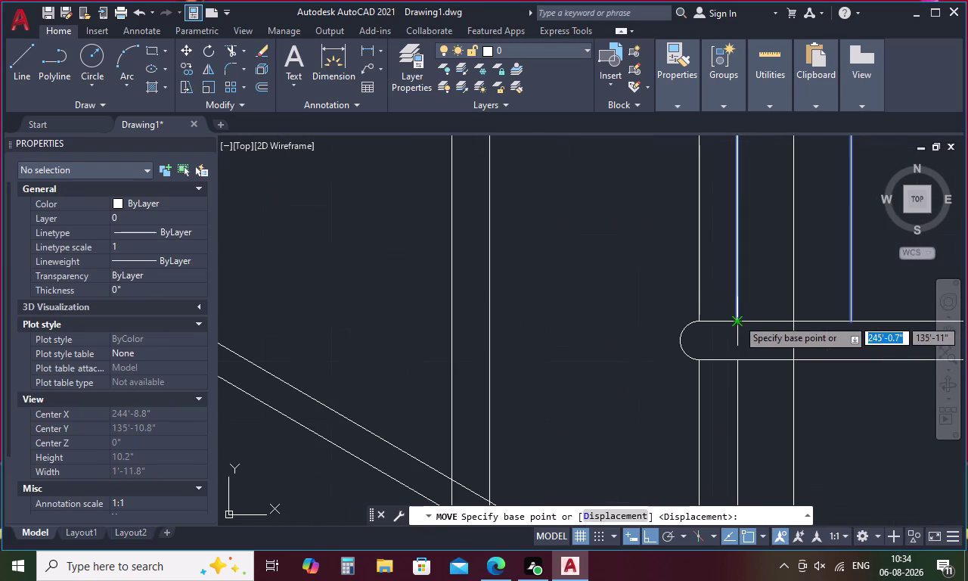
click(738, 319)
click(796, 317)
scroll(down, 3)
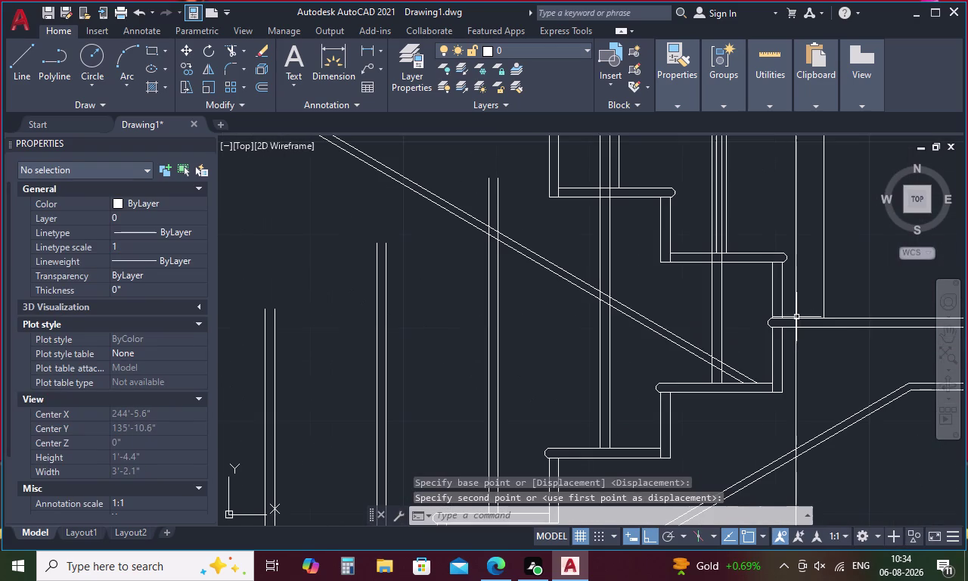
key(Escape)
Crossing-select and delete the three leftover vertical lines, then pan to the upper newel post.
scroll(down, 3)
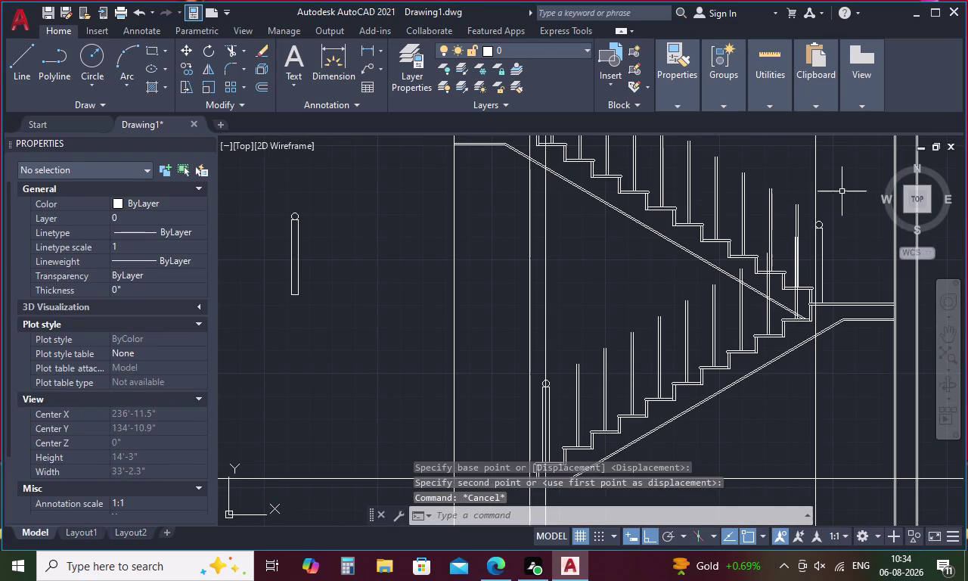
middle_drag(842, 191, 808, 379)
drag(798, 166, 798, 165)
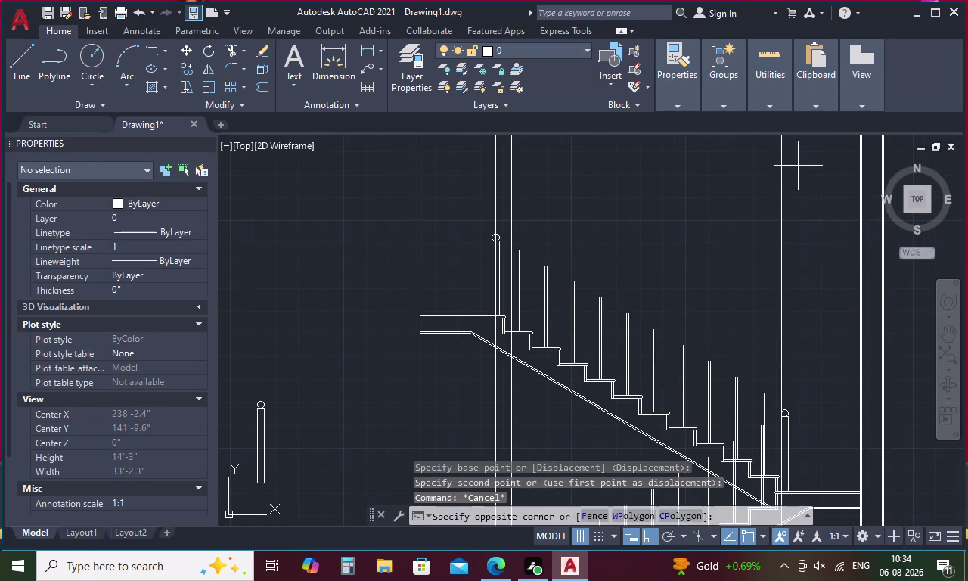
drag(798, 165, 485, 183)
key(Delete)
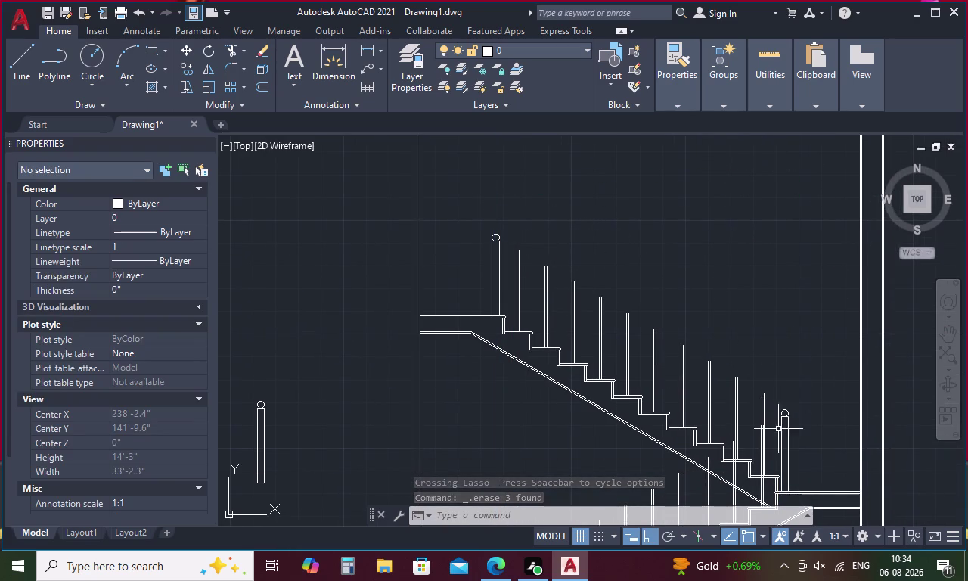
middle_drag(776, 436, 699, 220)
scroll(up, 3)
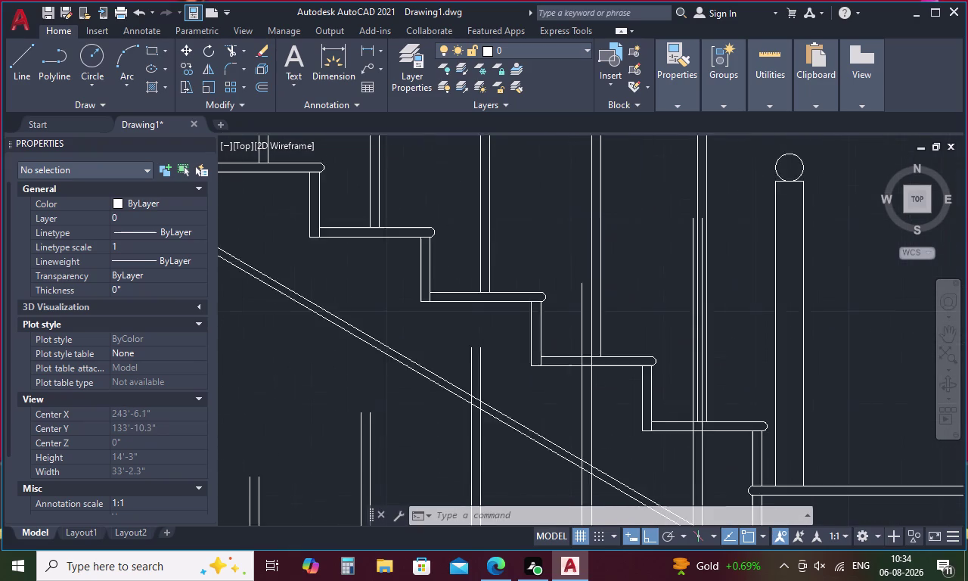
scroll(up, 3)
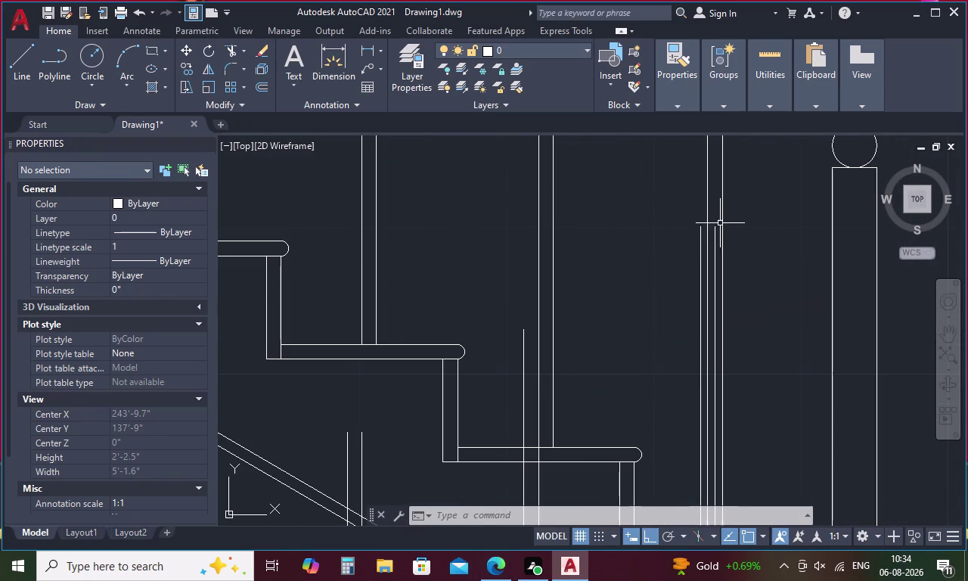
key(Escape)
key(l)
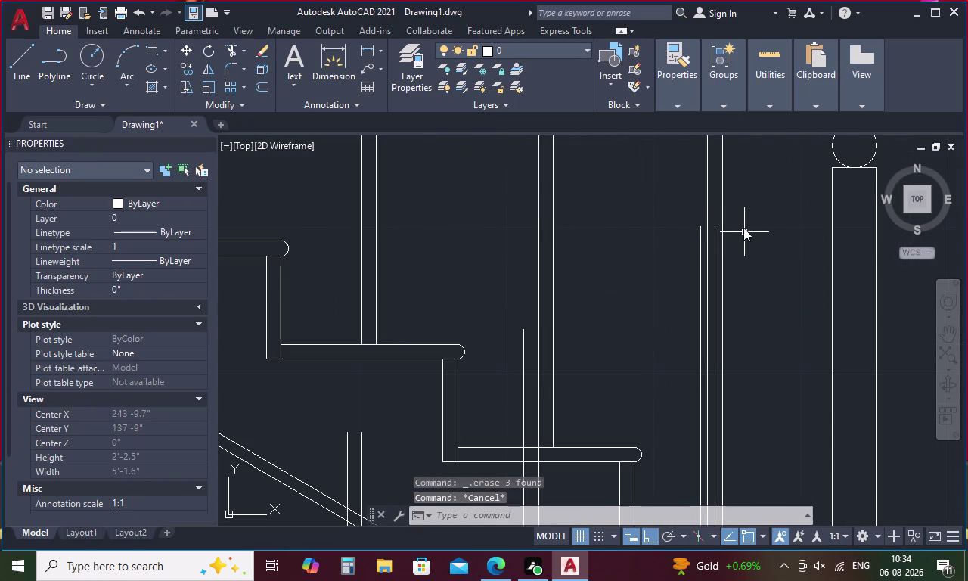
key(space)
Draw a short cap line across the baluster top and trim the excess line above it.
click(714, 228)
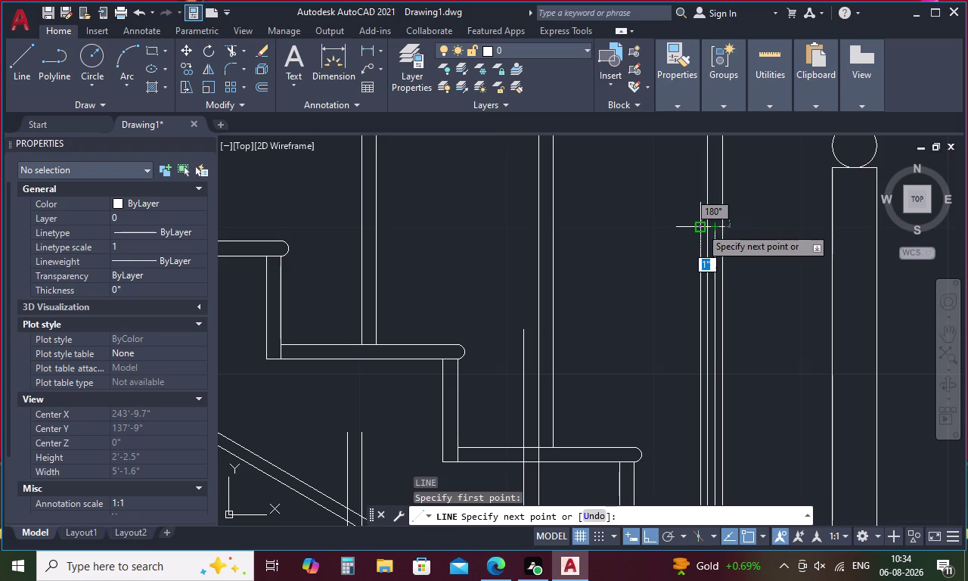
click(701, 226)
key(Escape)
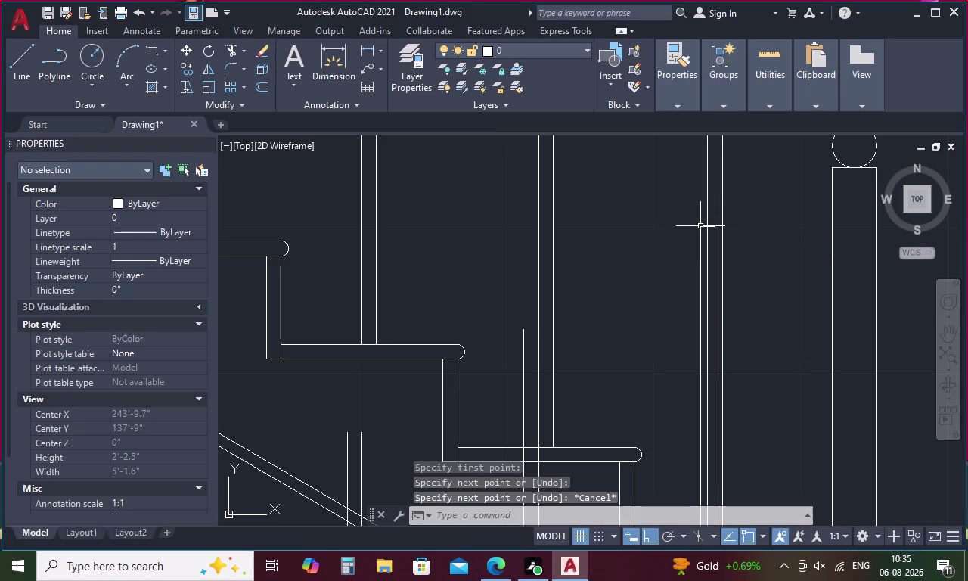
text(TR)
key(space)
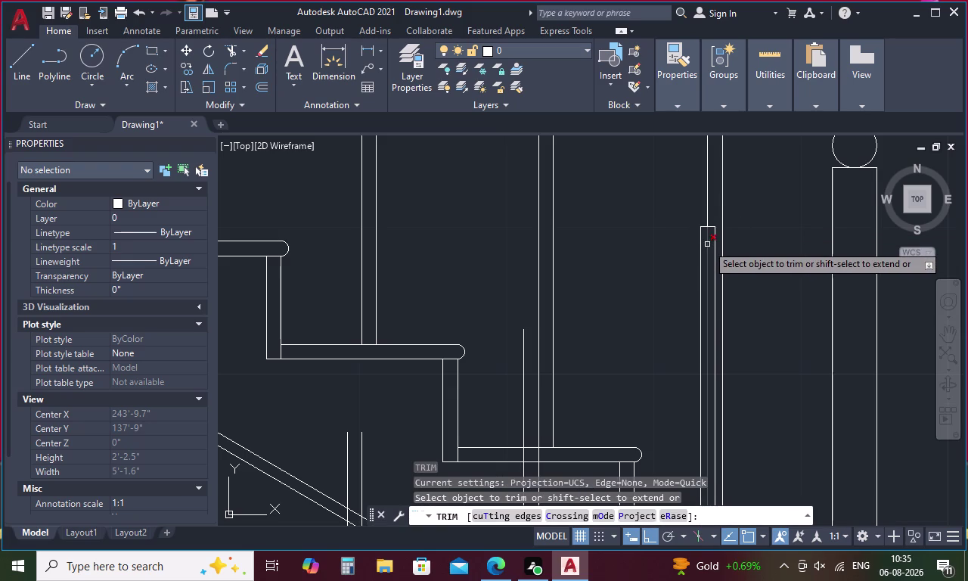
click(708, 244)
scroll(down, 3)
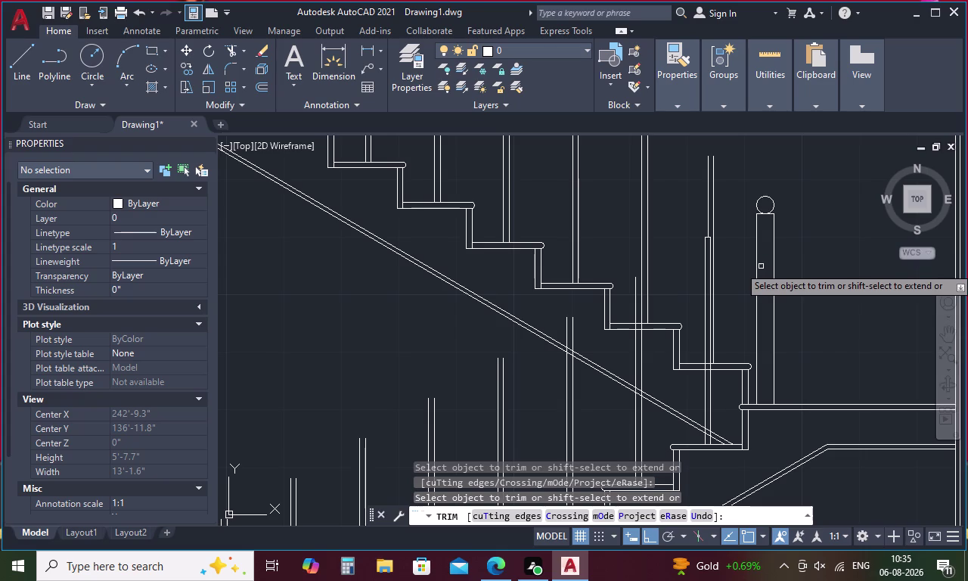
scroll(down, 3)
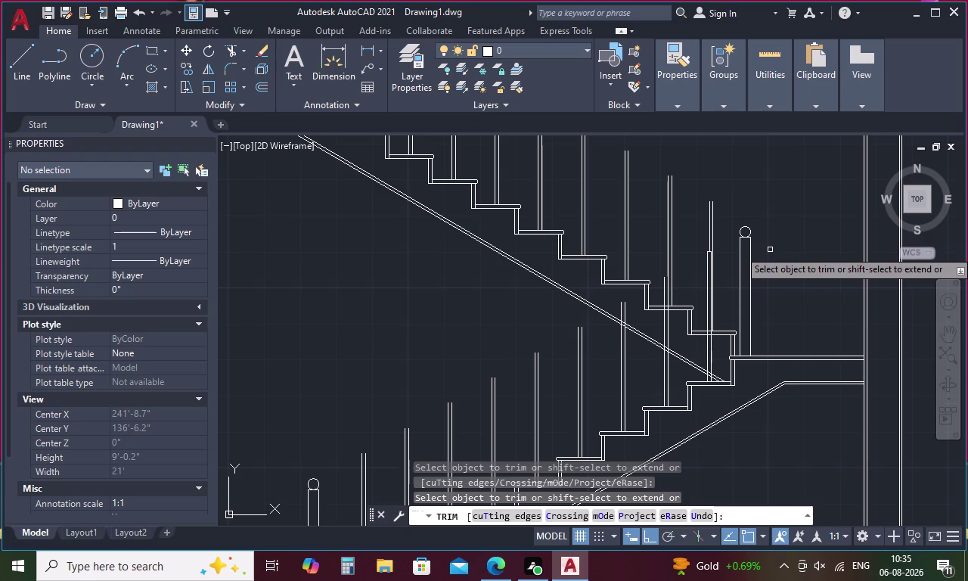
key(Escape)
key(l)
key(space)
scroll(down, 3)
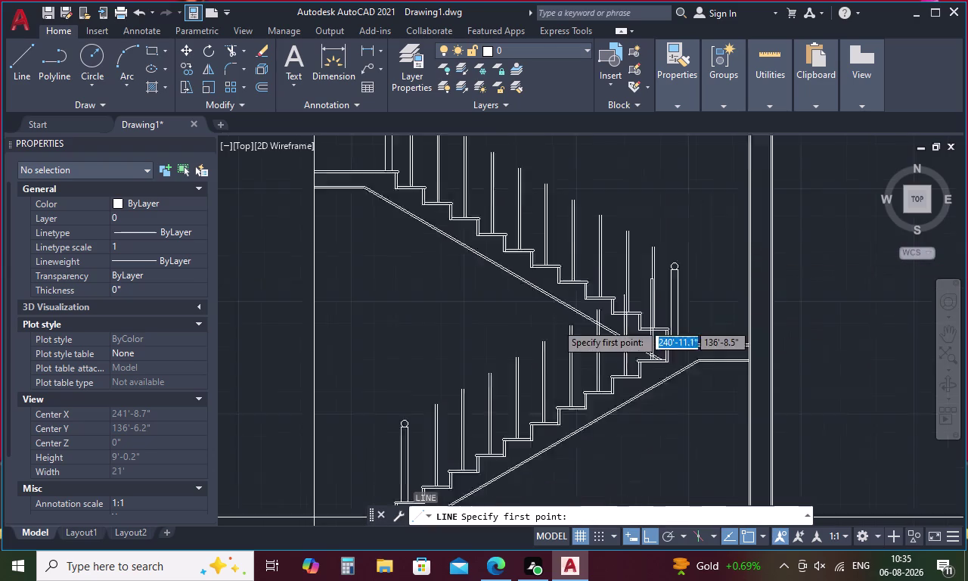
Draw the sloping handrail from the bottom baluster top to the upper baluster top.
scroll(down, 3)
scroll(up, 3)
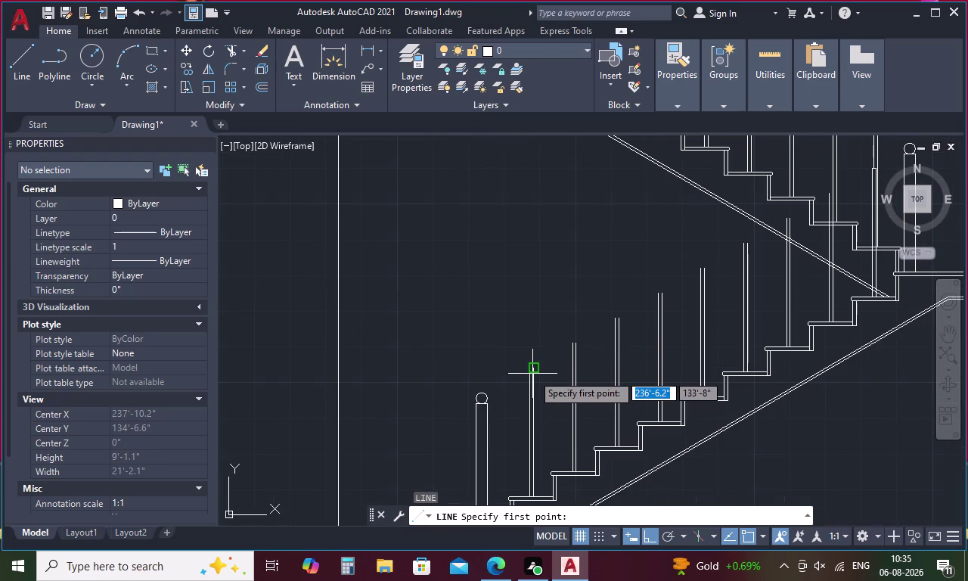
scroll(up, 3)
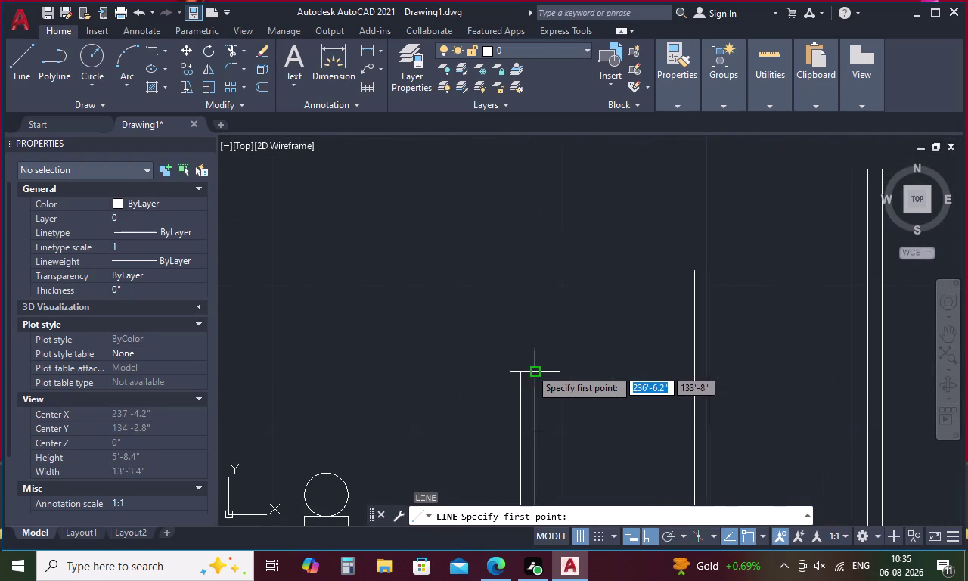
click(522, 371)
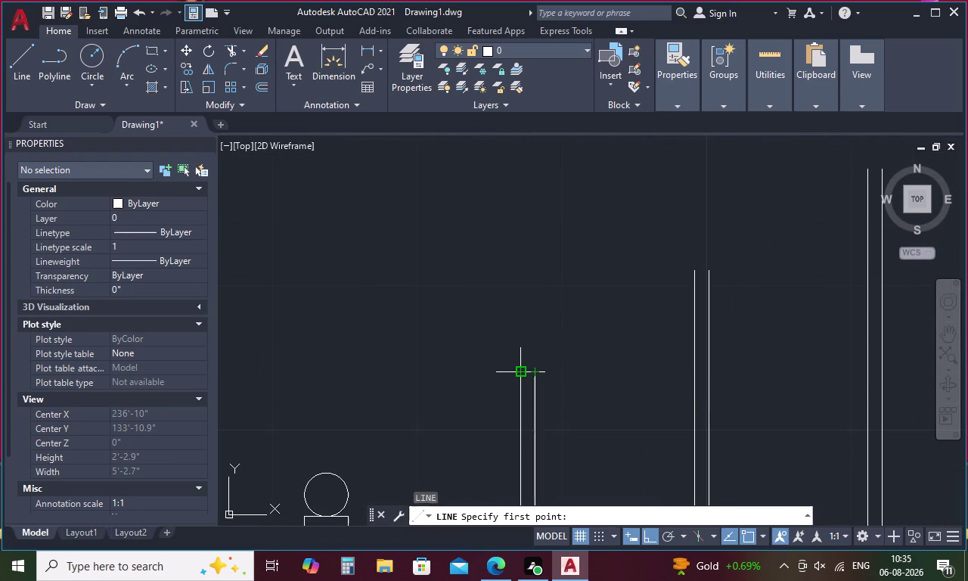
scroll(down, 3)
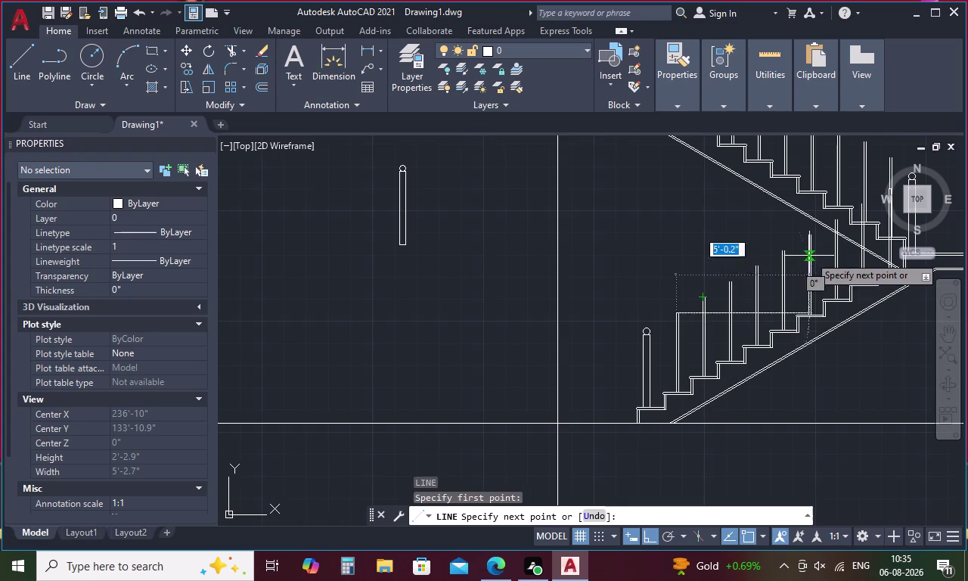
middle_drag(810, 256, 561, 339)
scroll(up, 3)
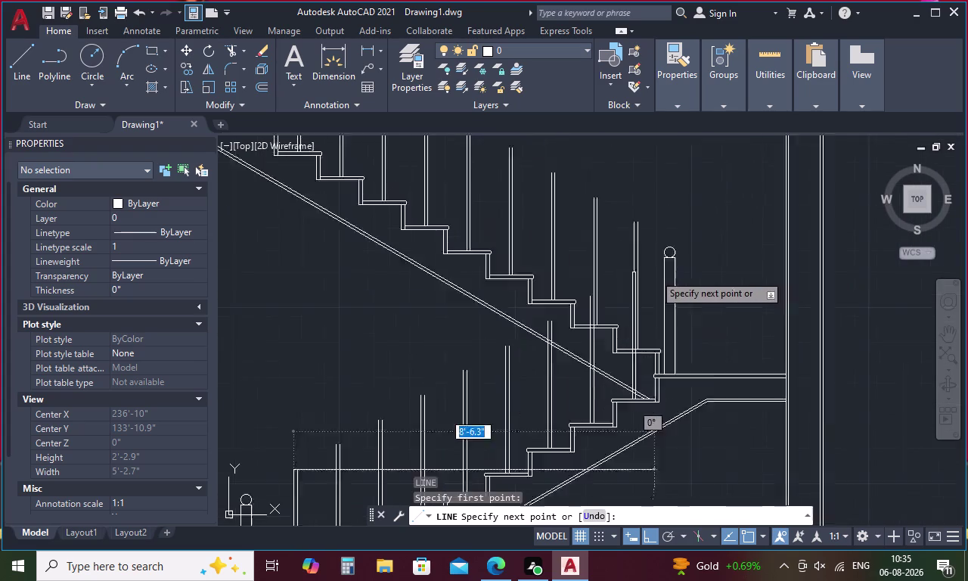
scroll(up, 3)
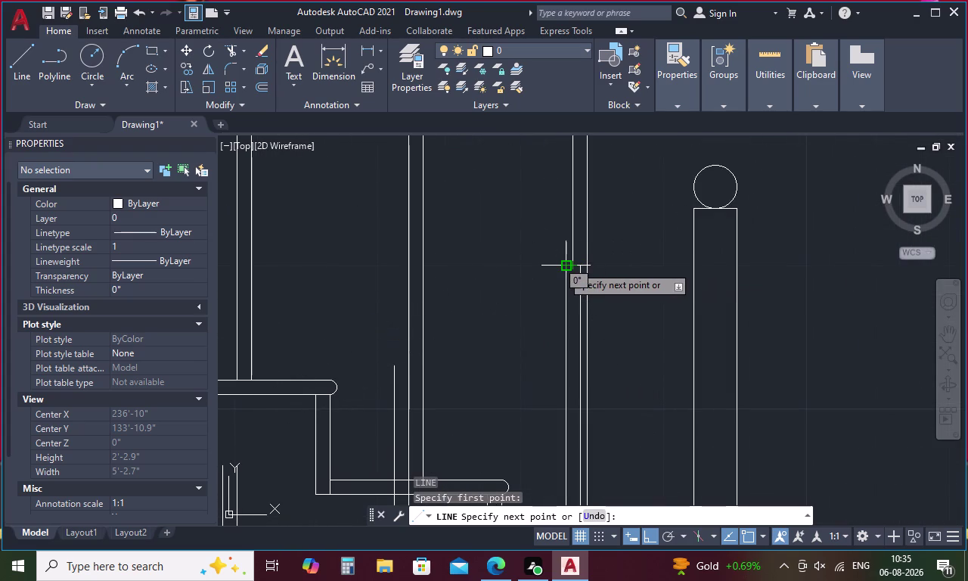
click(562, 265)
key(Escape)
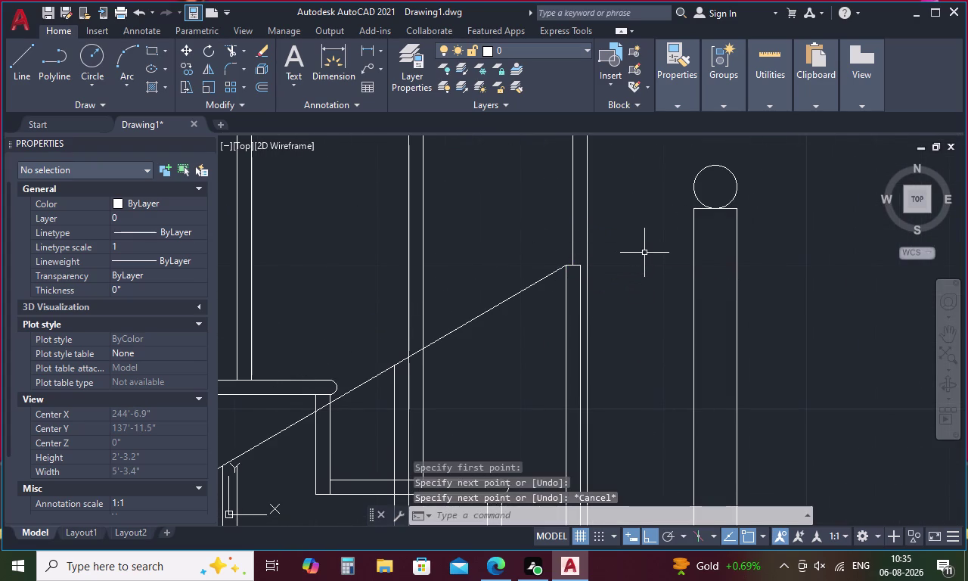
text(O 2)
key(space)
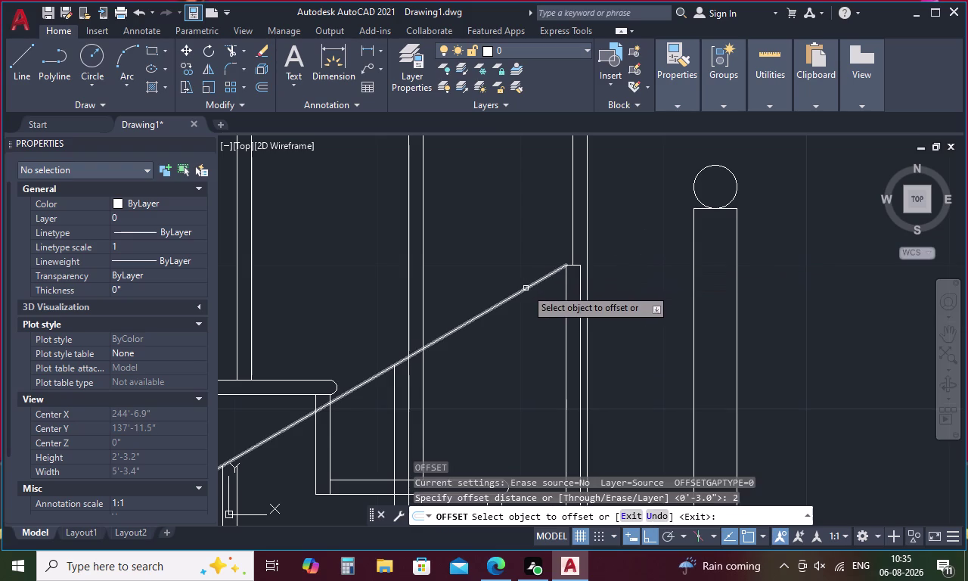
Offset the sloping handrail line 2 units below to give the rail thickness.
click(525, 288)
click(541, 318)
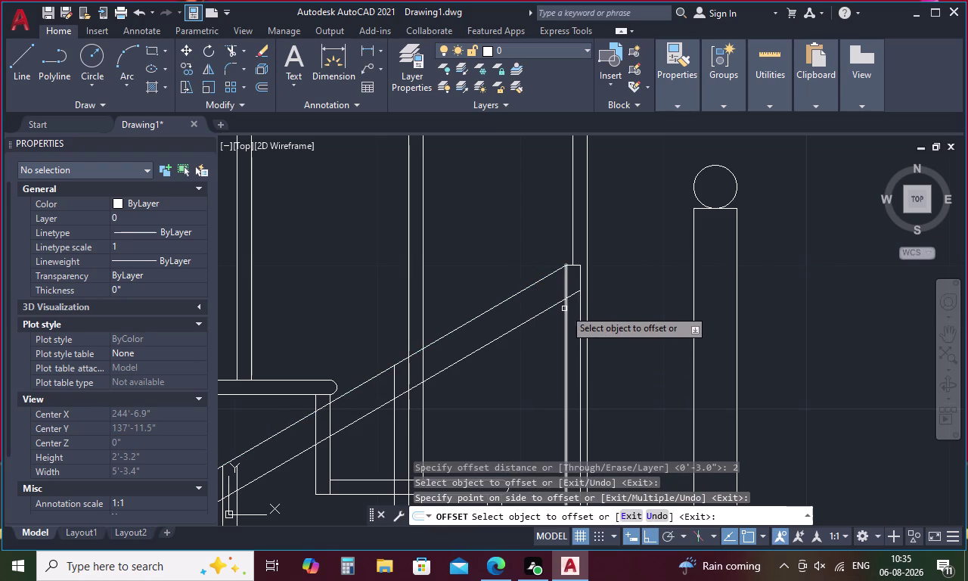
middle_drag(630, 299, 698, 268)
scroll(down, 3)
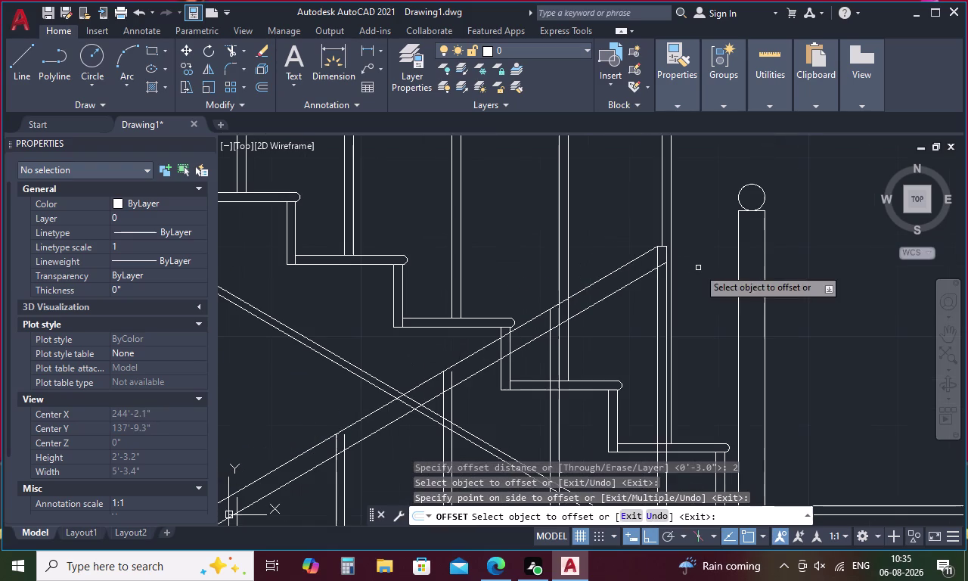
middle_drag(612, 319, 717, 261)
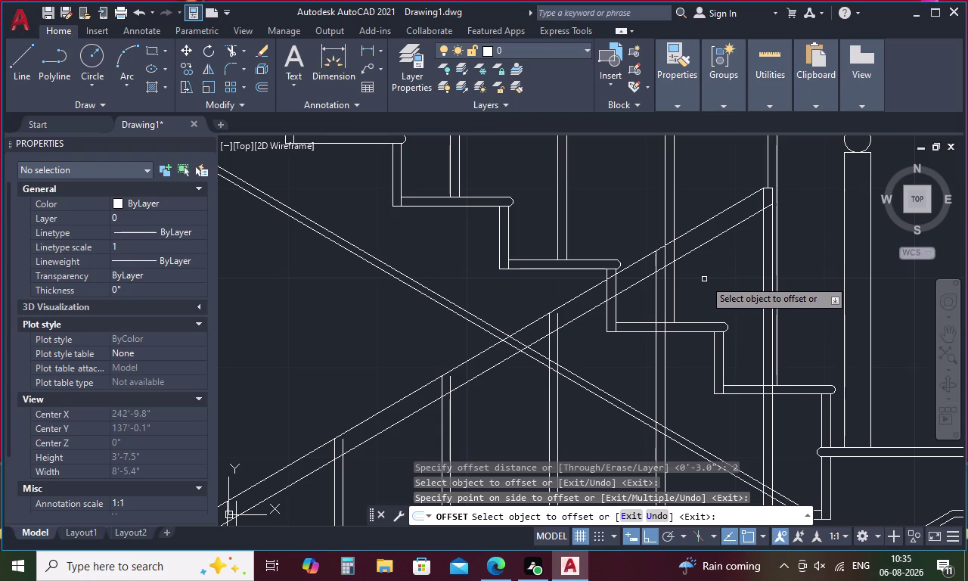
key(Escape)
scroll(down, 3)
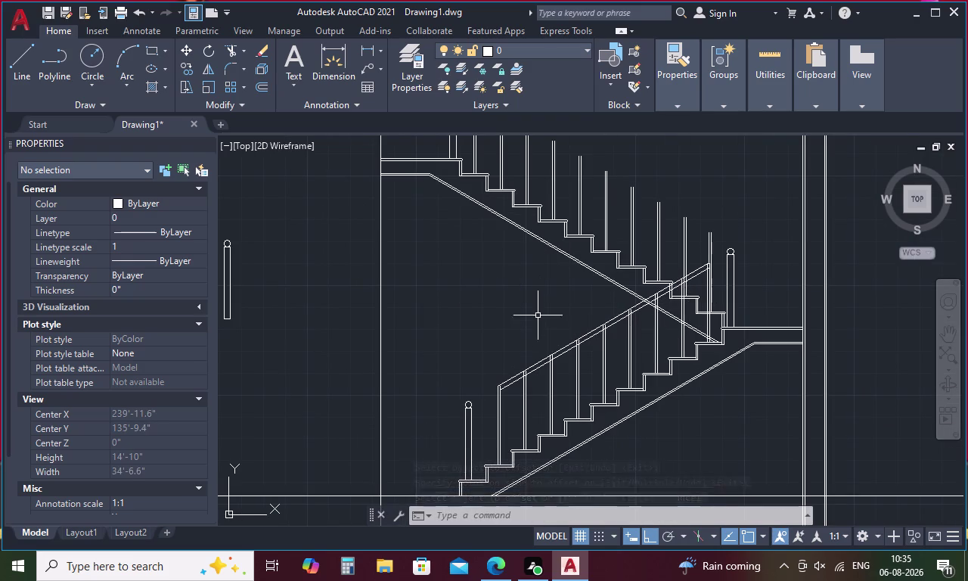
key(Escape)
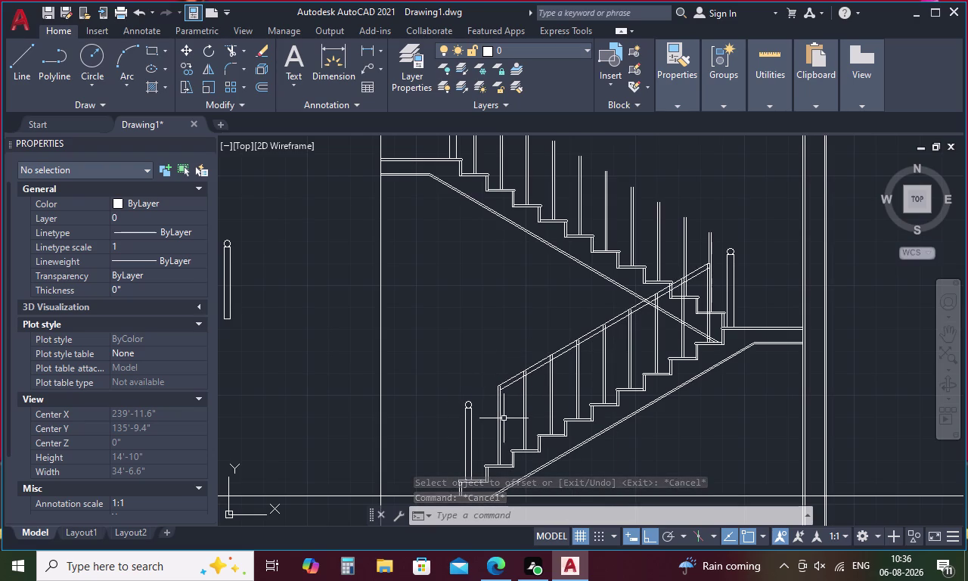
text(EX)
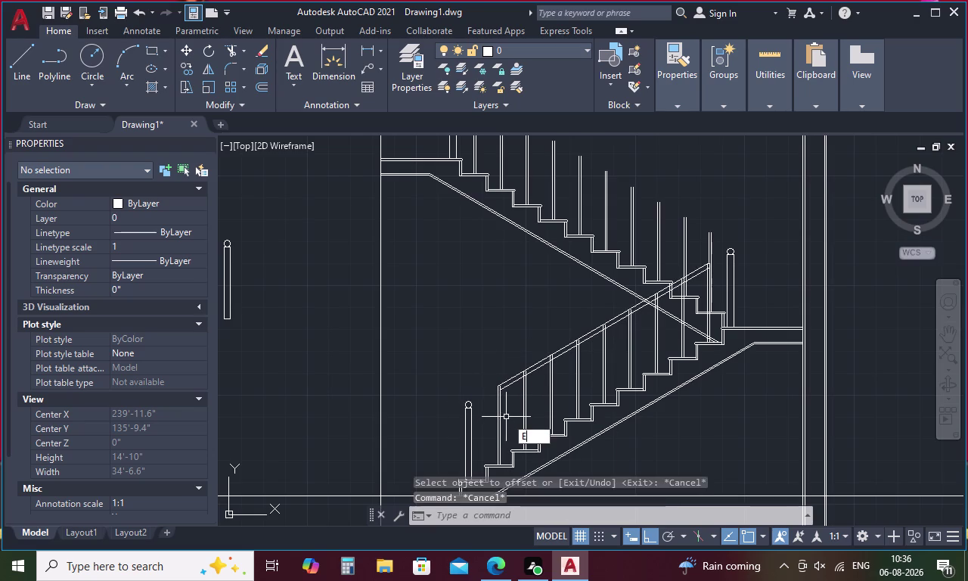
key(space)
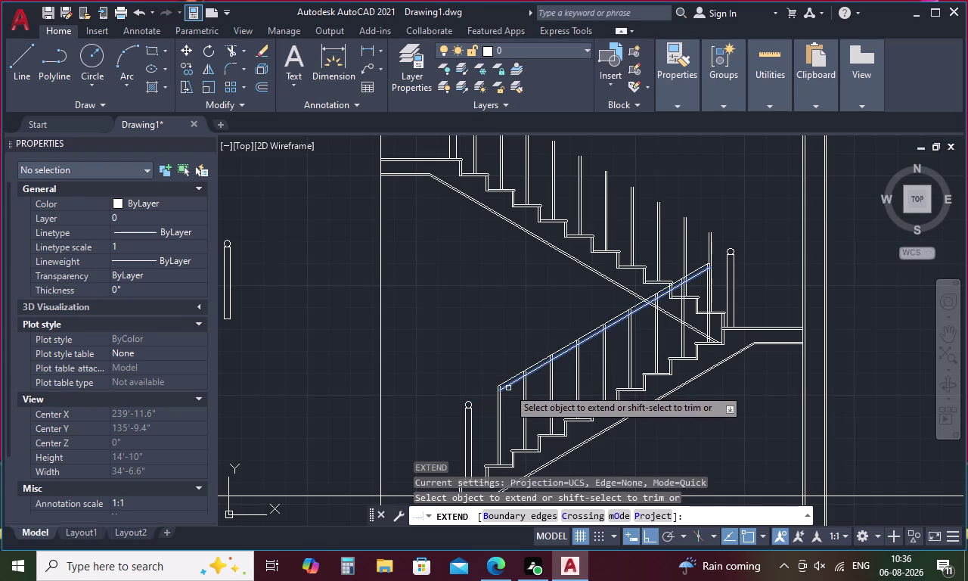
Extend the lower end of the lower handrail line to the bottom baluster.
scroll(up, 3)
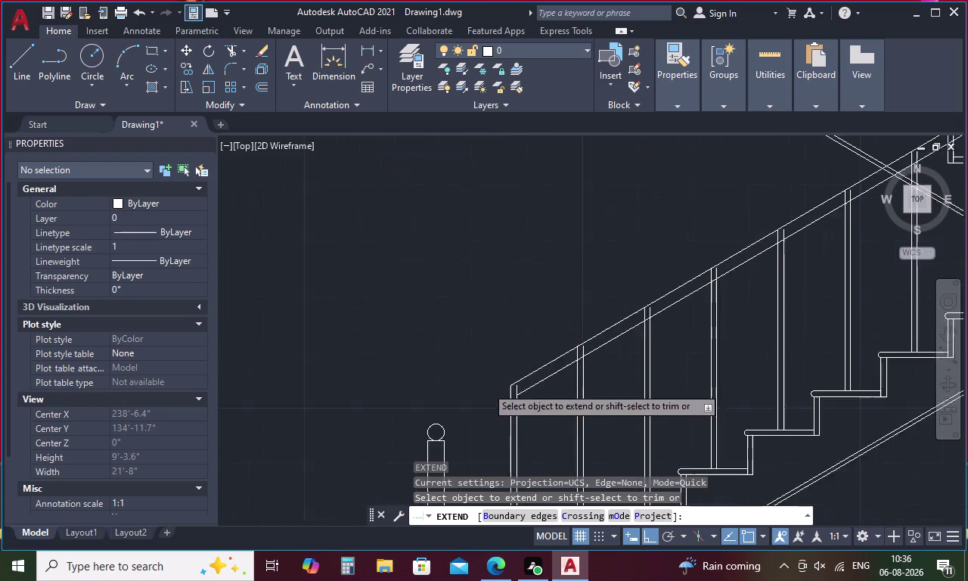
click(540, 377)
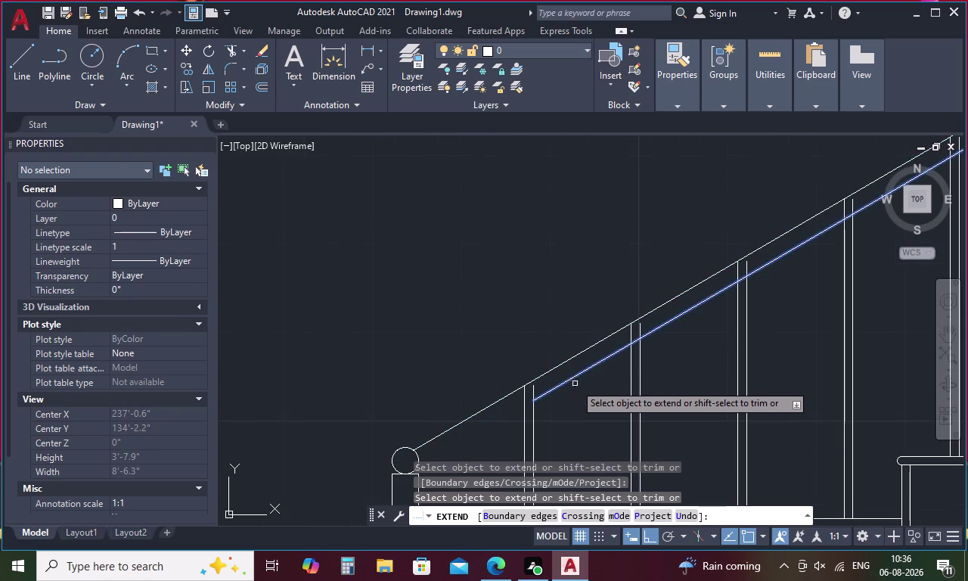
click(538, 400)
key(Escape)
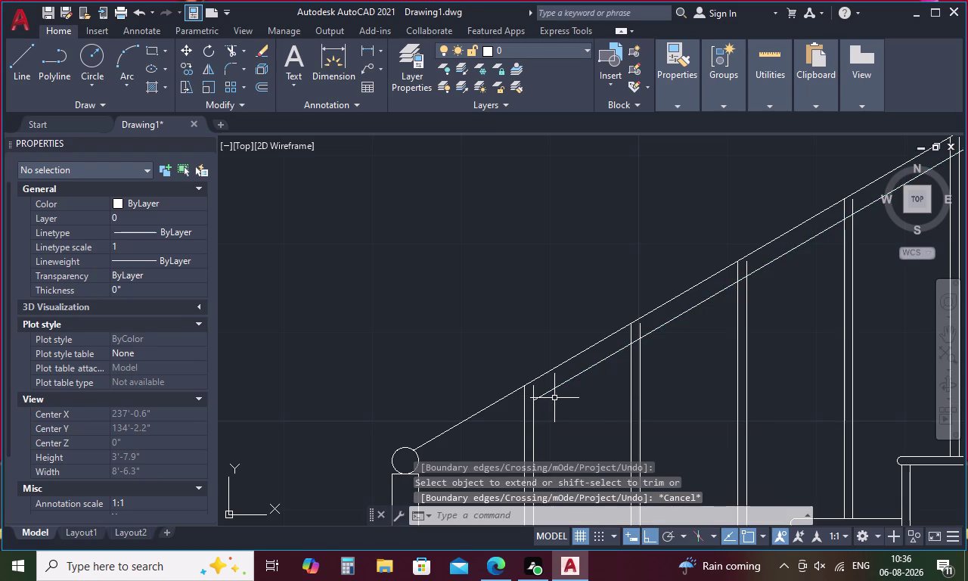
key(e)
key(x)
key(space)
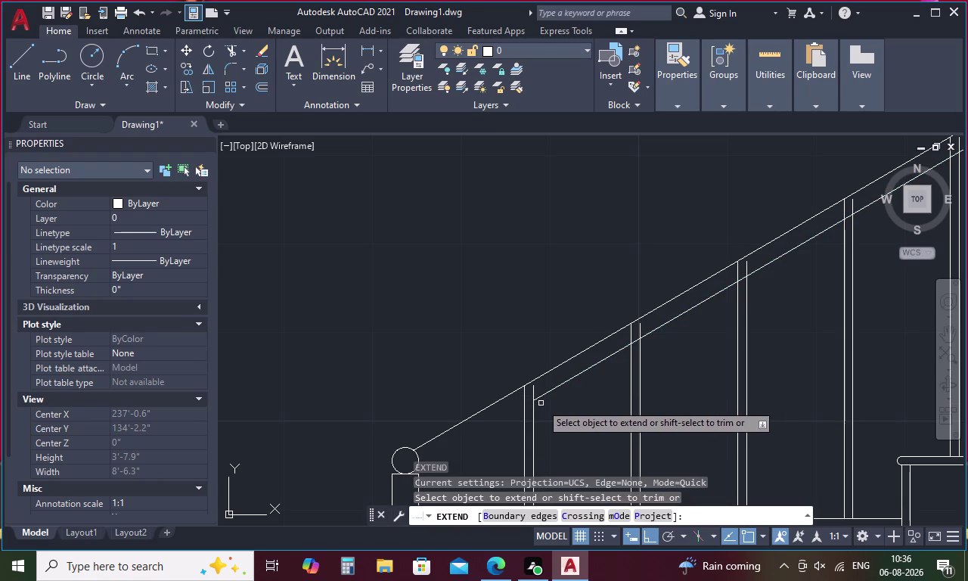
click(539, 399)
click(530, 399)
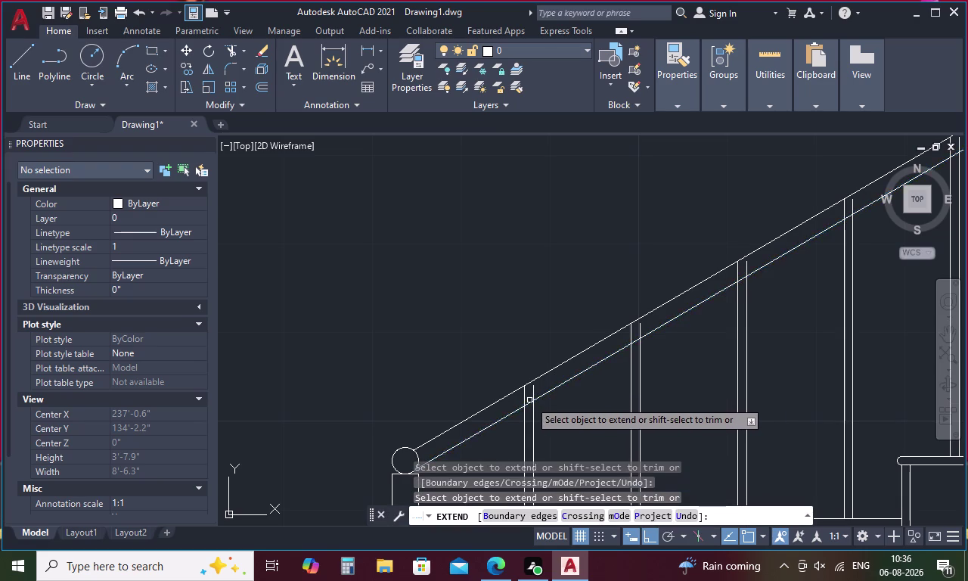
scroll(down, 3)
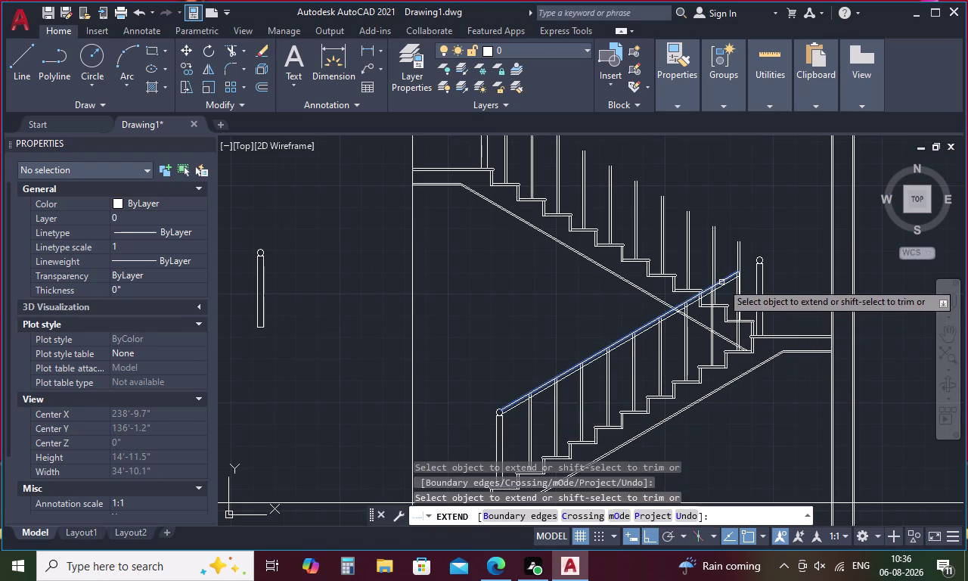
scroll(up, 3)
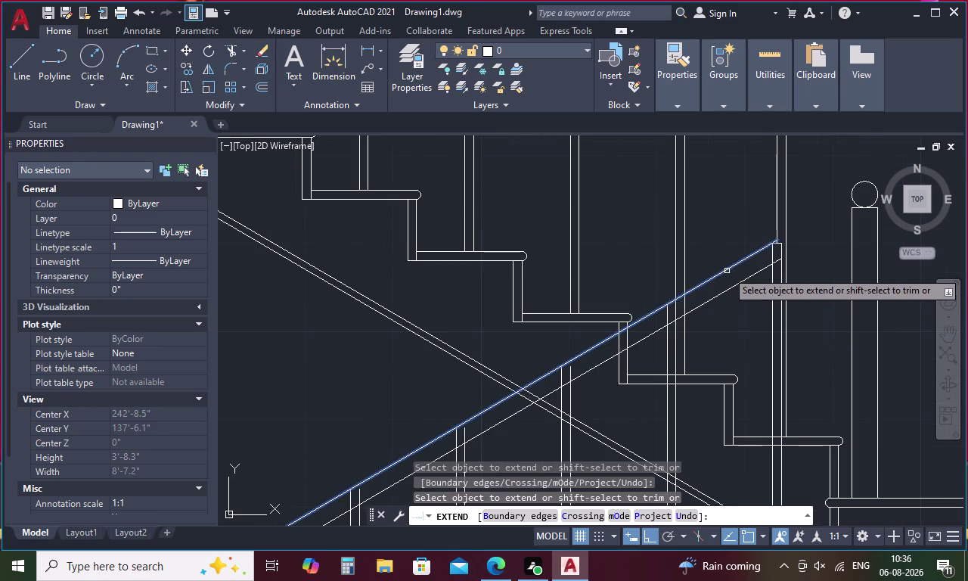
Extend the lower handrail line's upper end to the newel post and end the command.
click(739, 262)
click(764, 248)
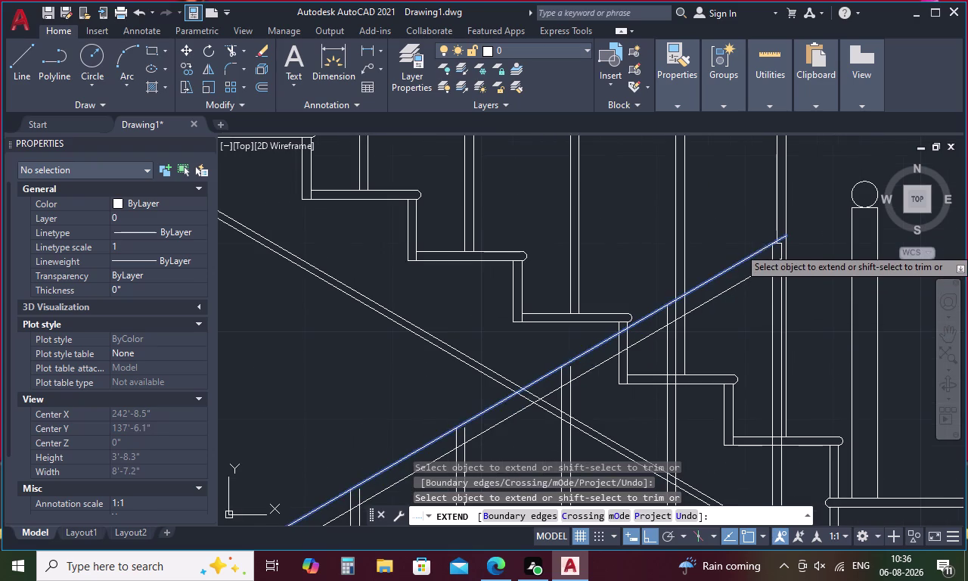
click(776, 241)
click(753, 275)
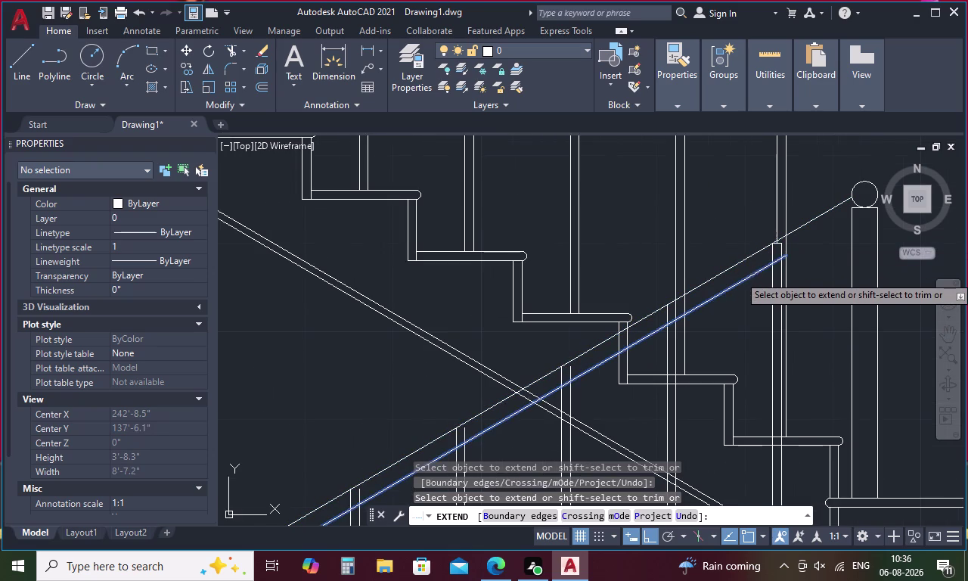
click(776, 261)
scroll(down, 3)
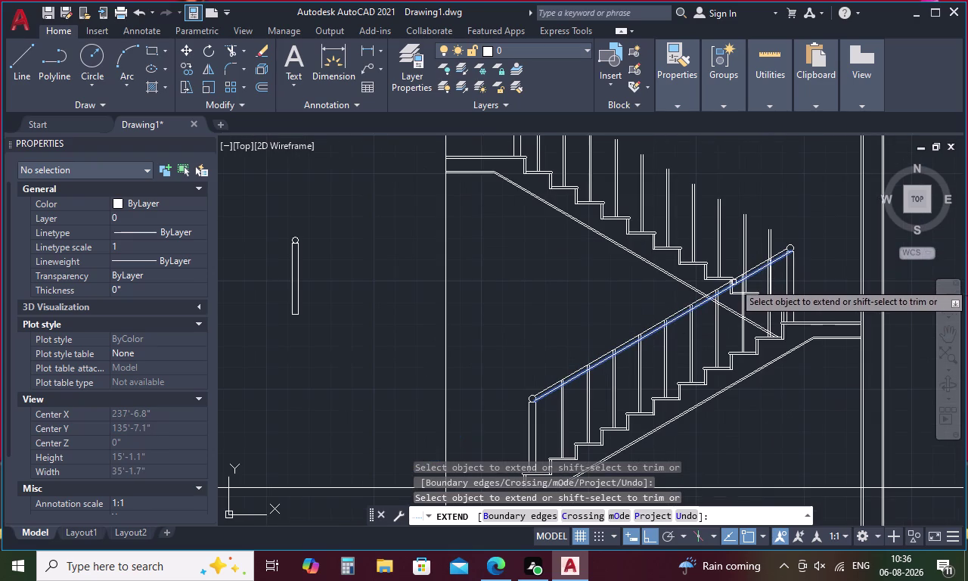
key(Escape)
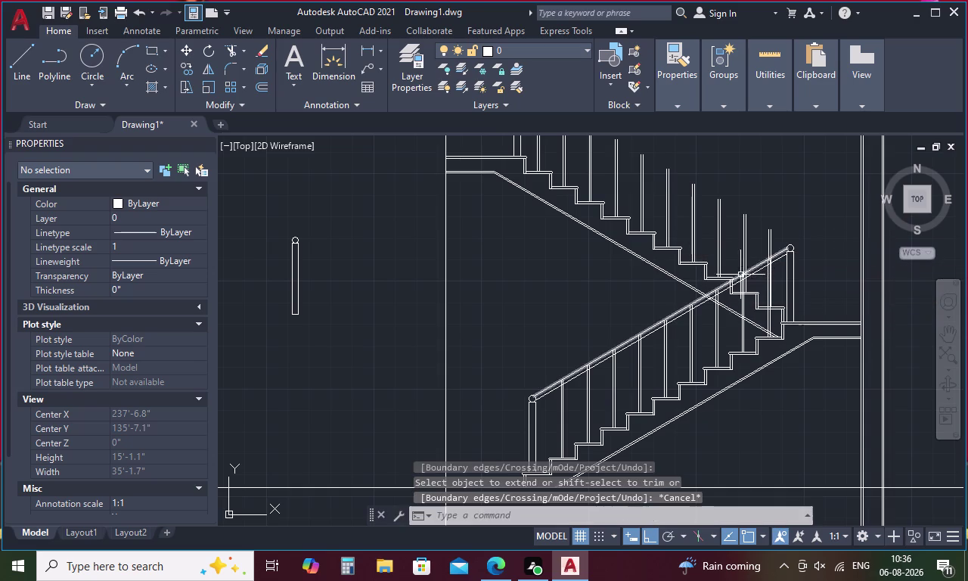
Draw a sloping line from the first baluster top to the last baluster top.
text(L)
key(space)
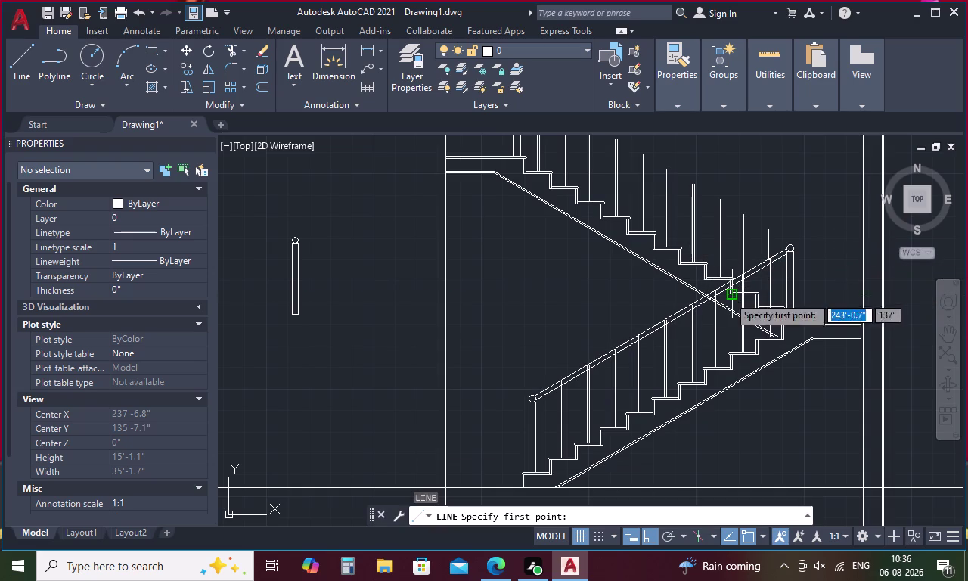
middle_drag(694, 252, 715, 403)
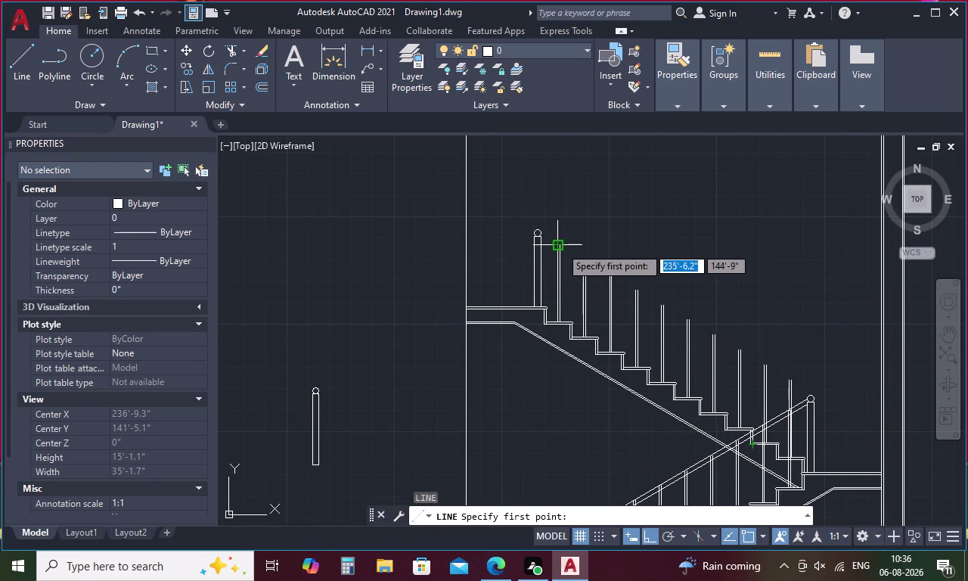
click(560, 247)
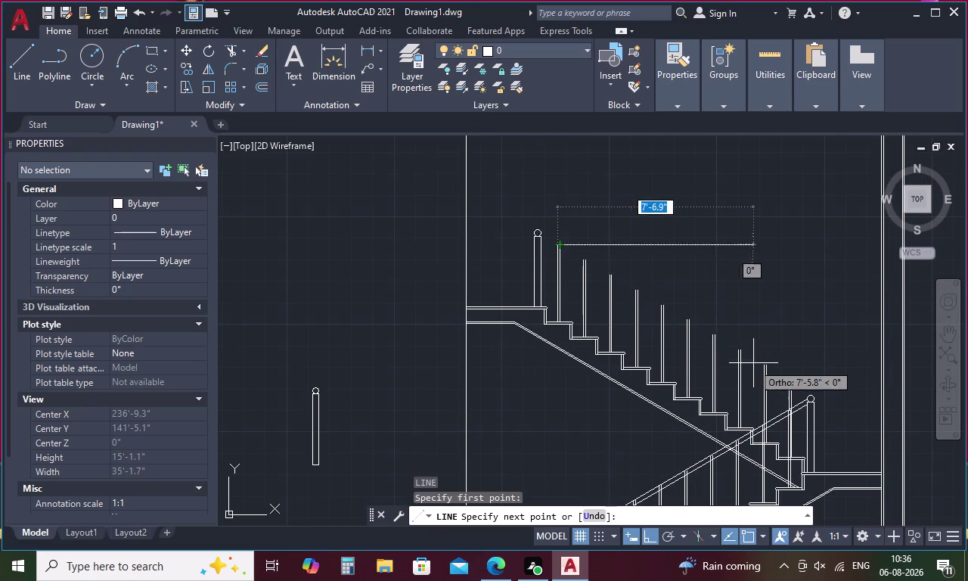
scroll(up, 3)
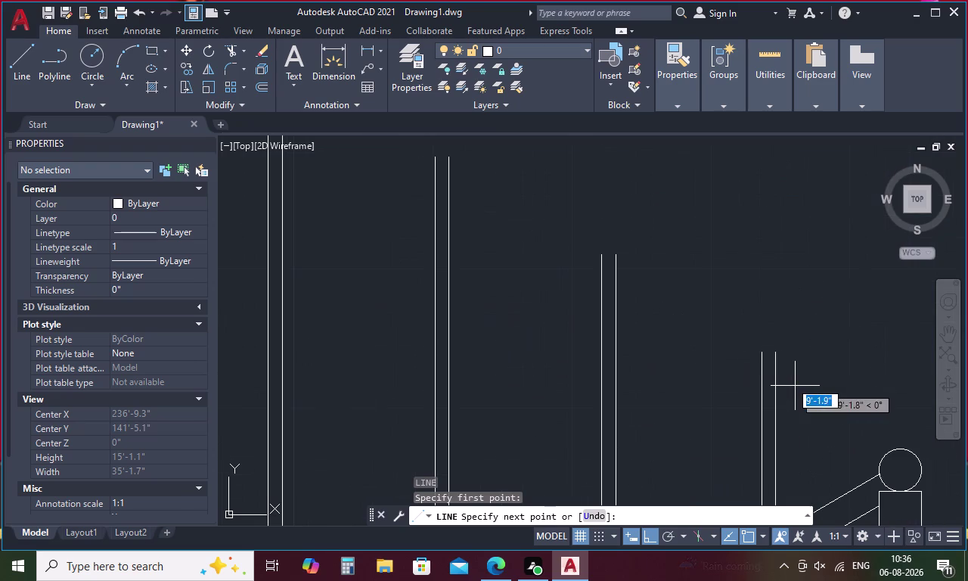
click(778, 350)
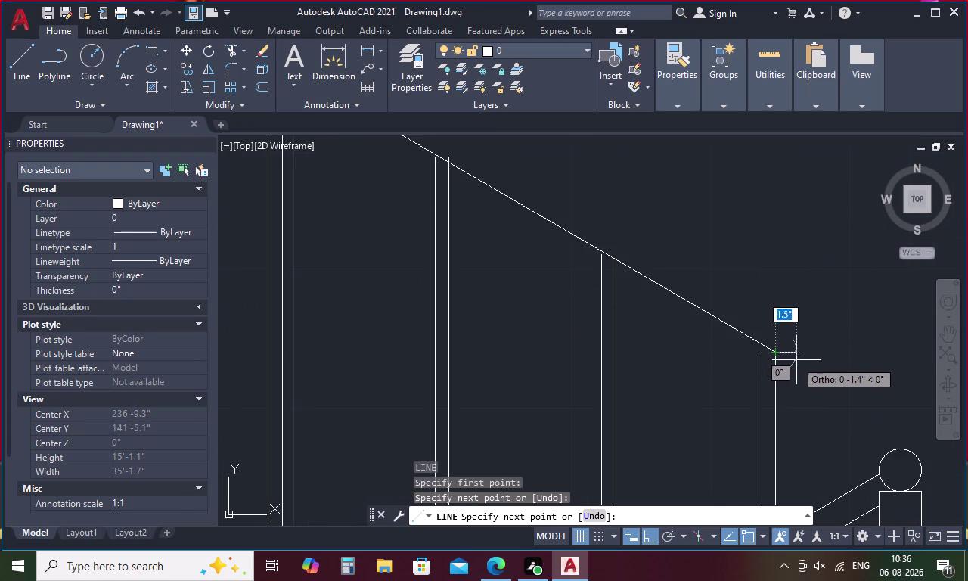
key(Escape)
Start the offset command with a 2-inch distance.
key(o)
key(space)
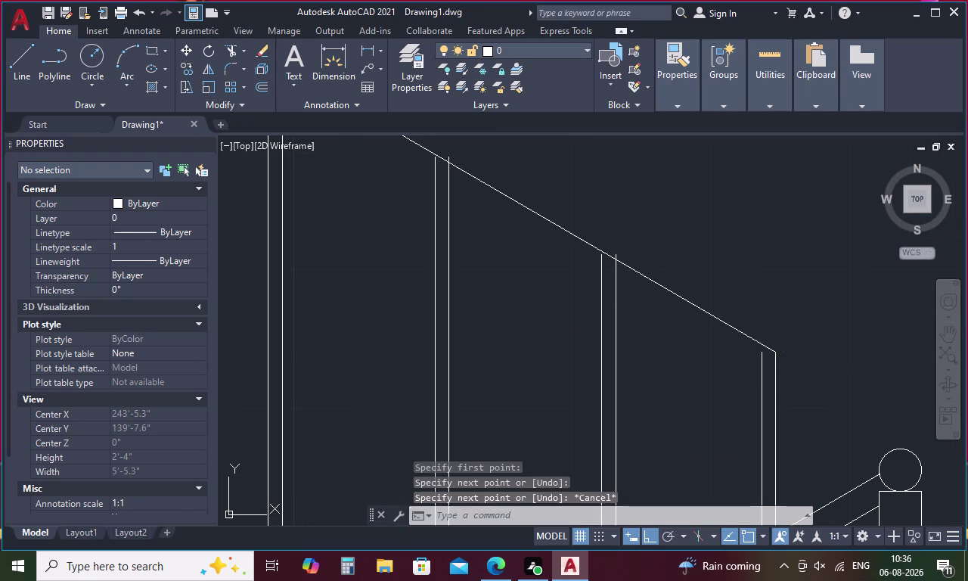
text(2)
key(space)
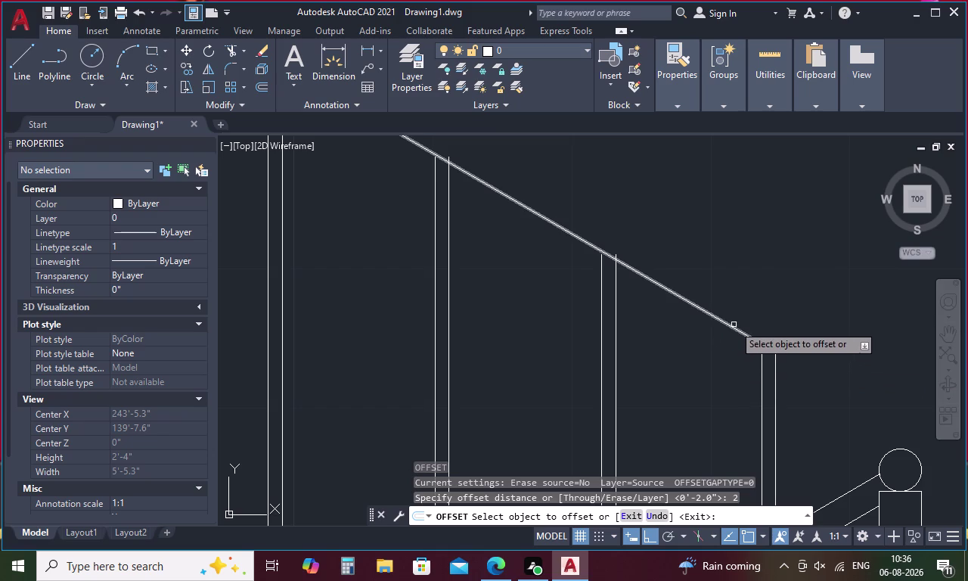
Offset the sloping handrail line 2 inches to create a parallel copy.
click(731, 328)
click(719, 367)
scroll(down, 3)
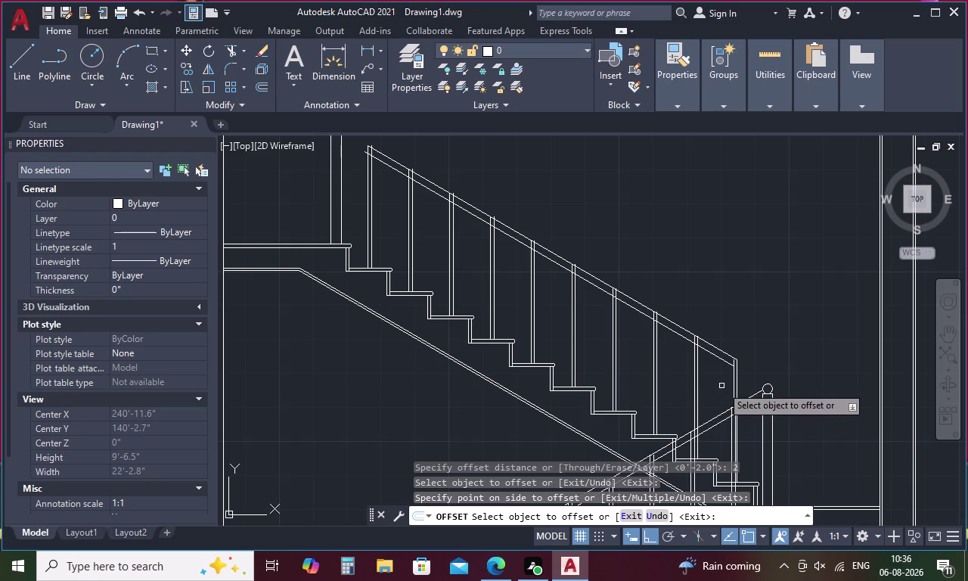
key(Escape)
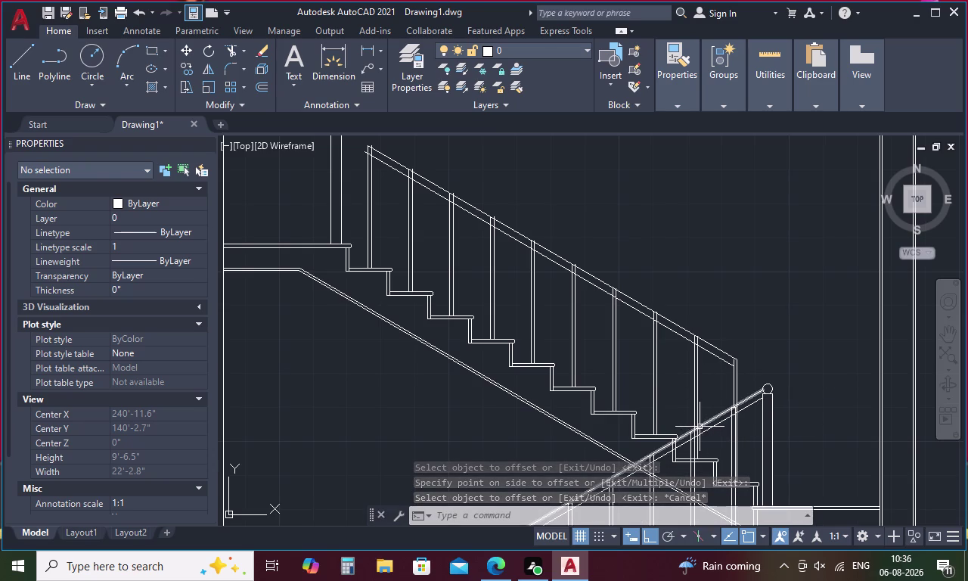
Inspect the upper flight's handrail and select both of its lines.
scroll(down, 3)
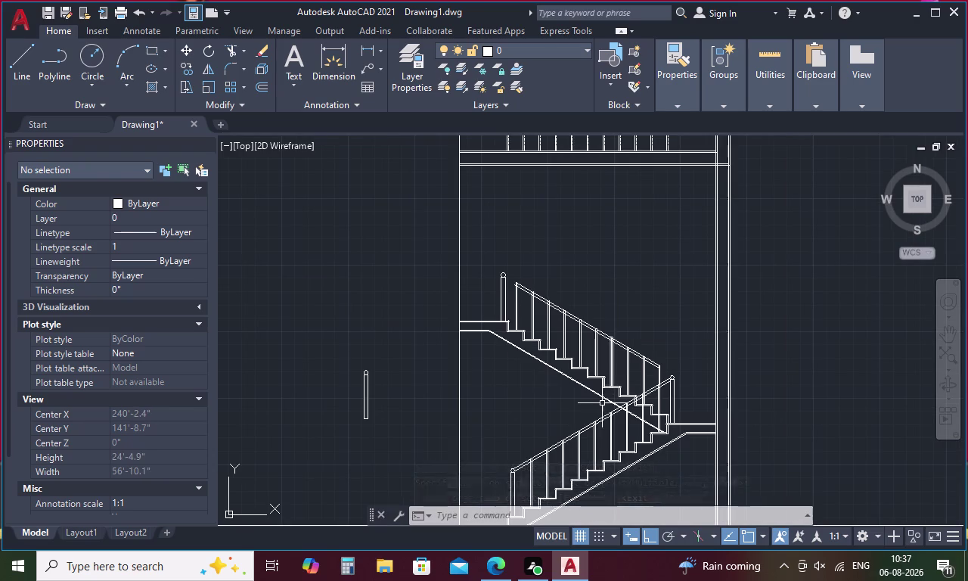
scroll(up, 3)
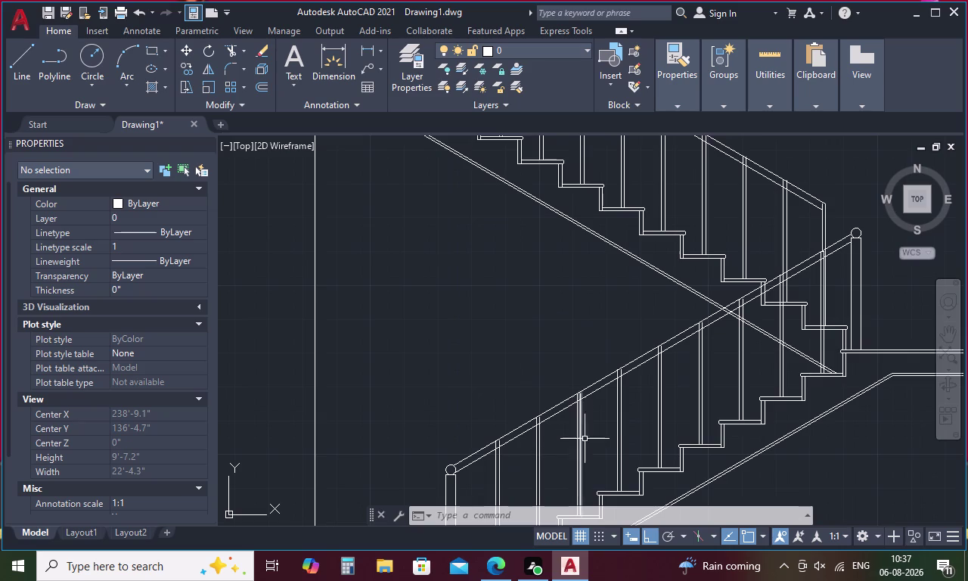
scroll(up, 3)
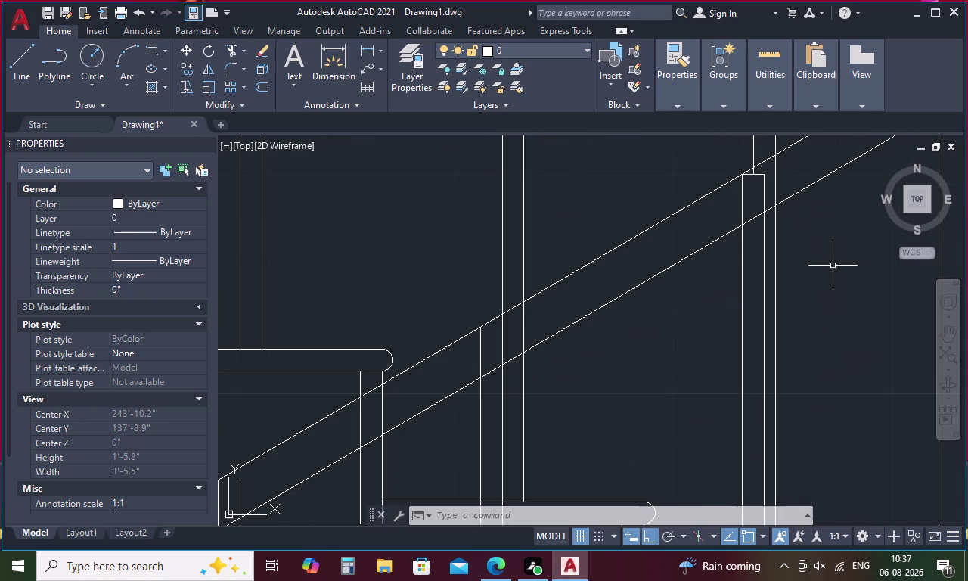
scroll(down, 3)
middle_drag(821, 348, 824, 378)
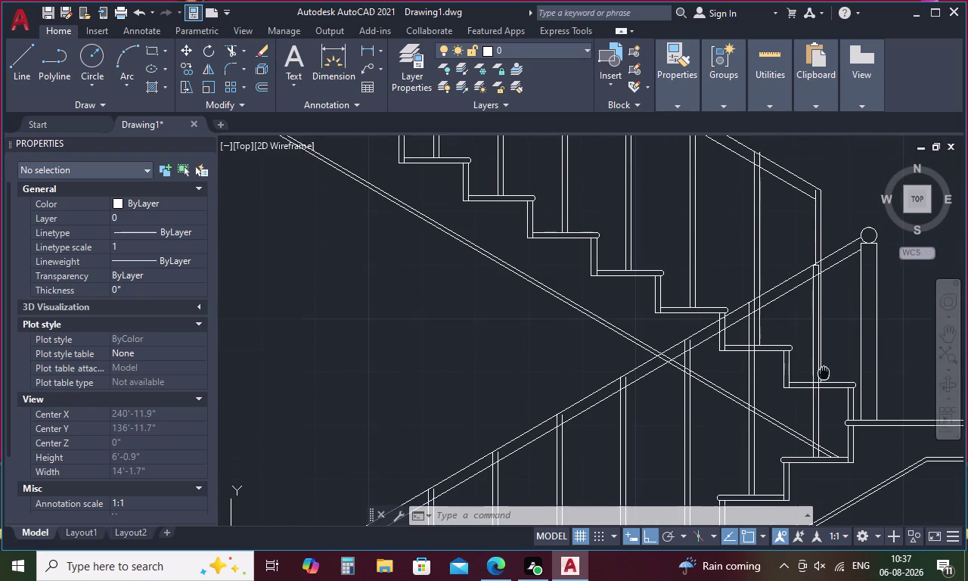
middle_drag(824, 377, 833, 556)
middle_drag(606, 313, 761, 527)
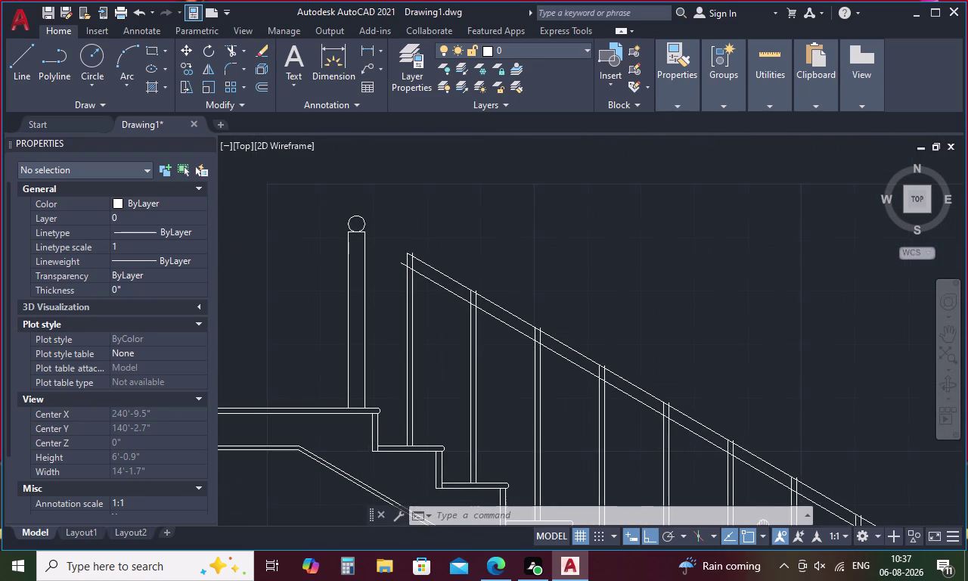
middle_drag(761, 527, 546, 363)
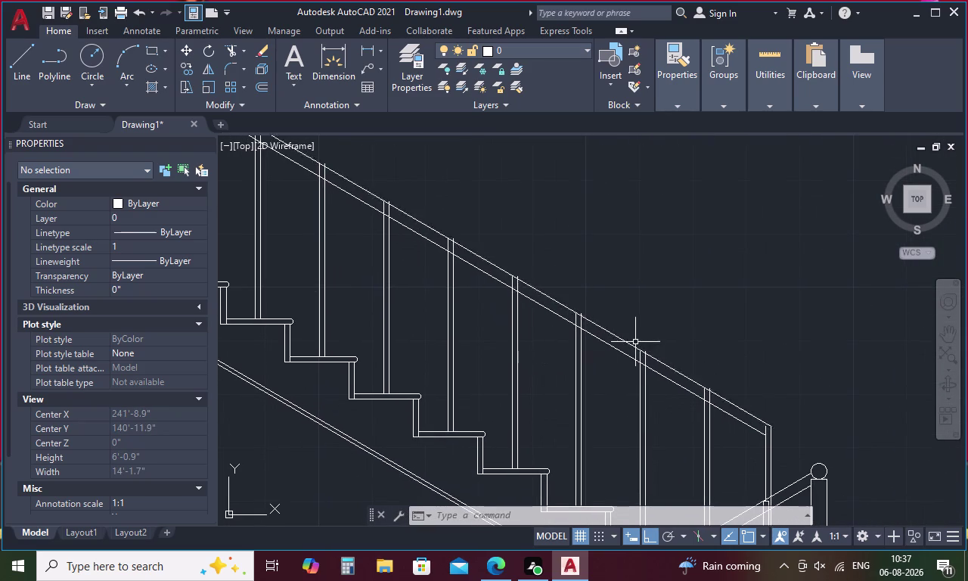
drag(628, 324, 608, 356)
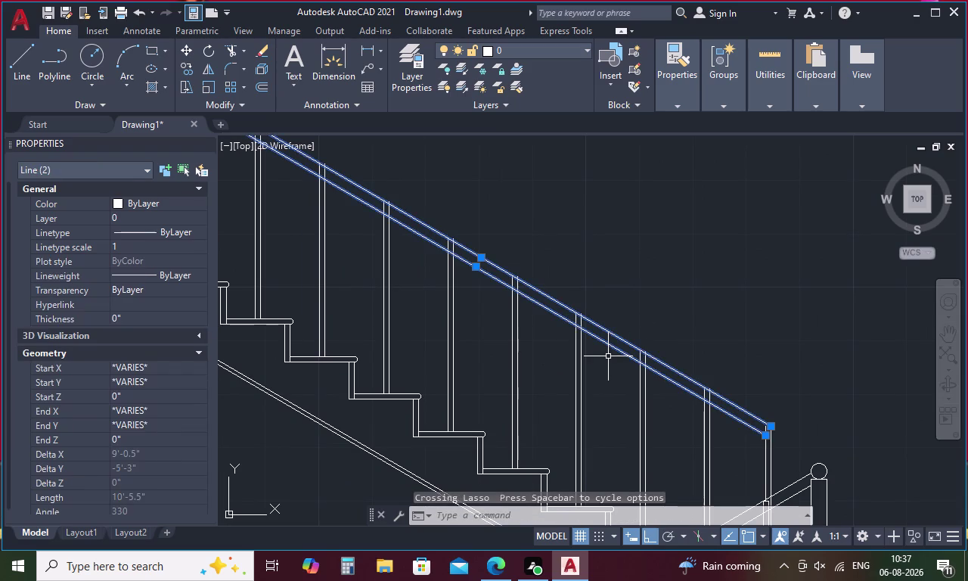
Delete both upper handrail lines and make a cancelled first try at a new line.
key(Delete)
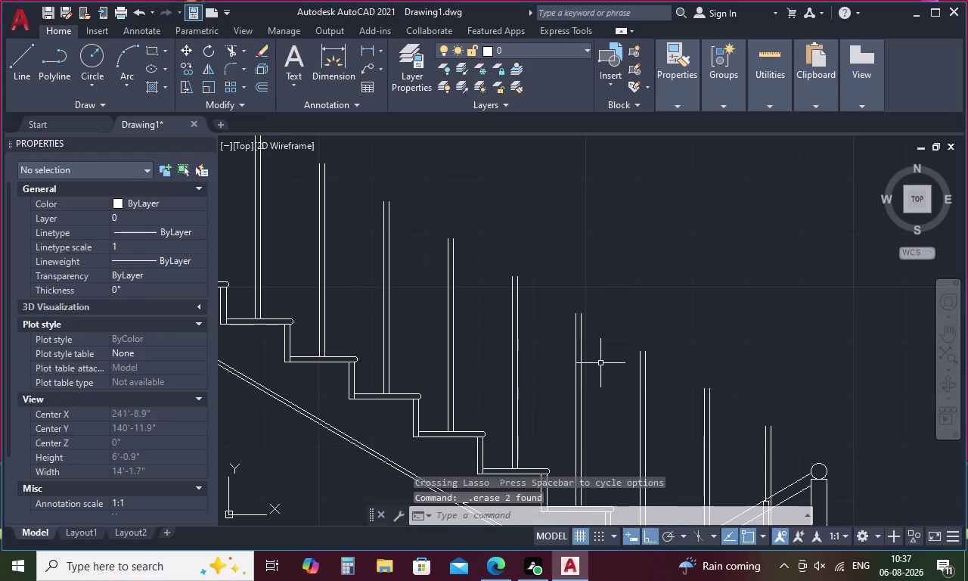
text(L)
key(space)
middle_drag(609, 351, 829, 457)
click(413, 194)
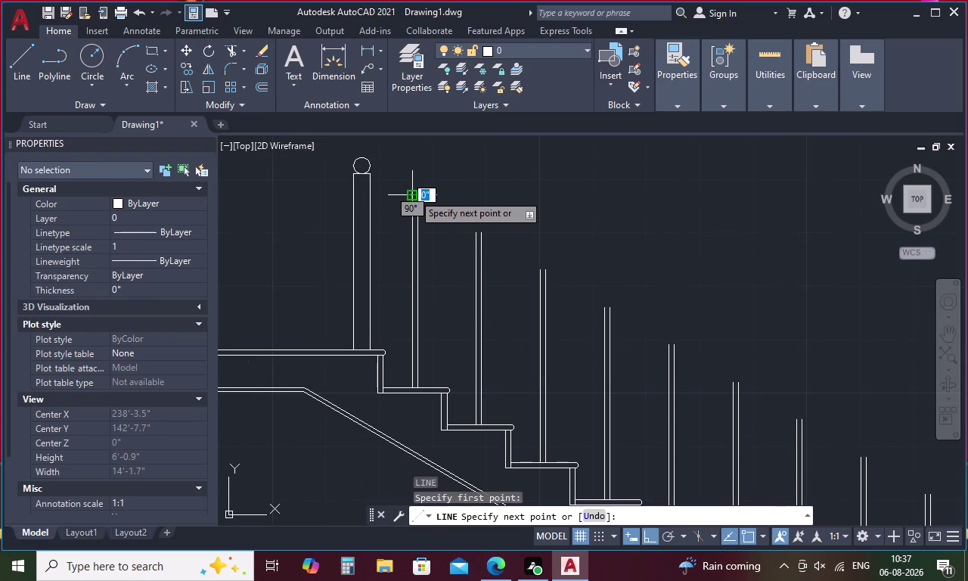
scroll(down, 3)
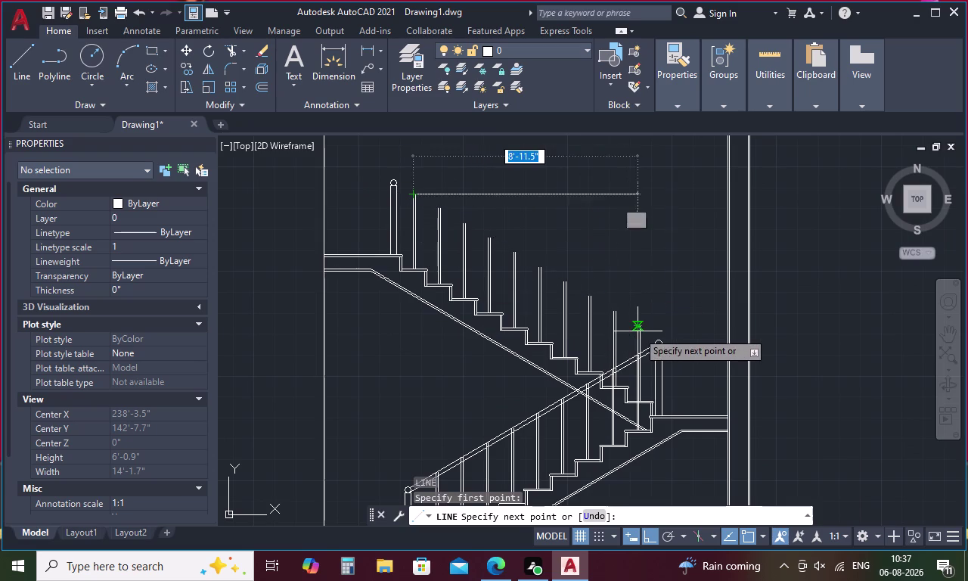
scroll(up, 3)
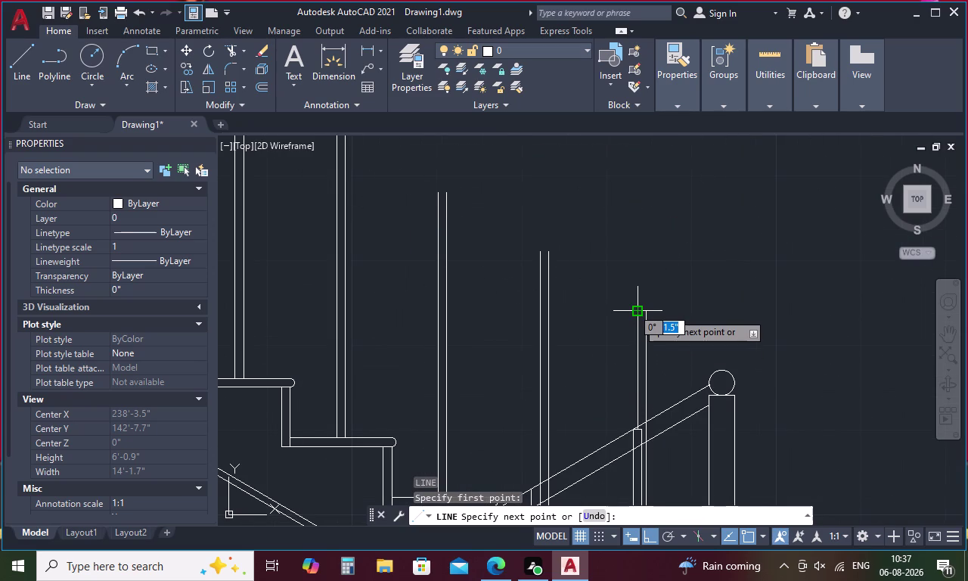
key(Escape)
Draw a sloping line from the highest baluster top to the lowest baluster top.
scroll(down, 3)
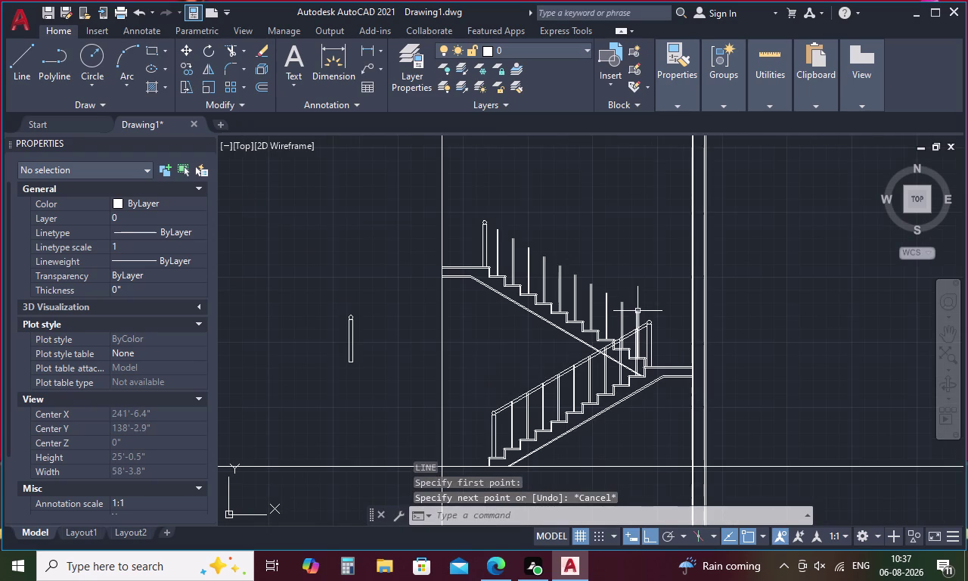
key(space)
scroll(up, 3)
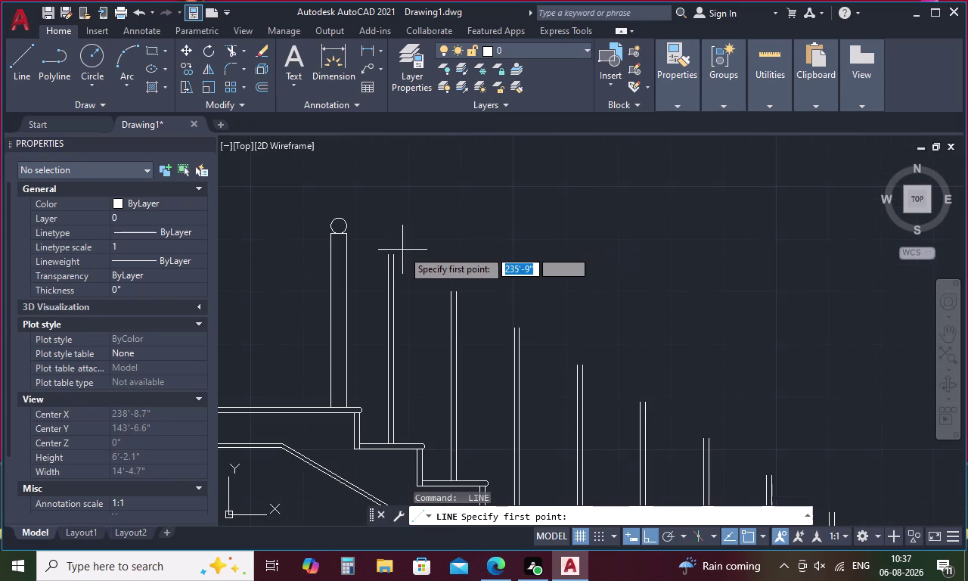
click(393, 258)
scroll(down, 3)
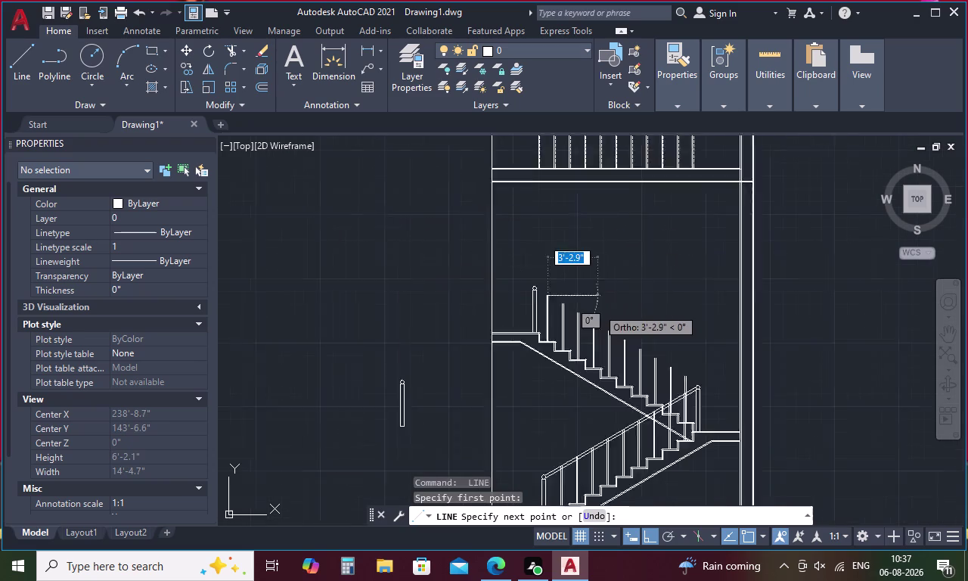
scroll(down, 3)
scroll(up, 3)
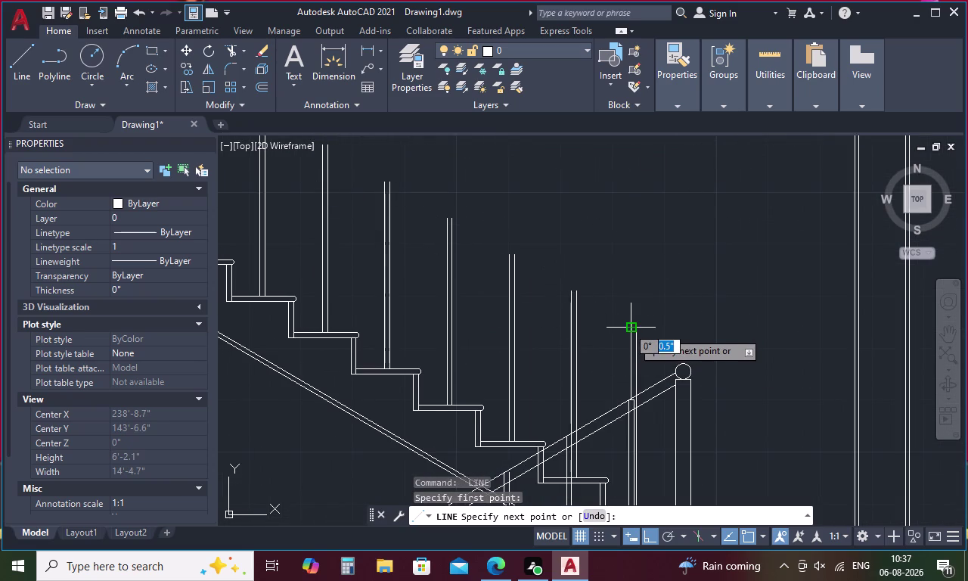
scroll(up, 3)
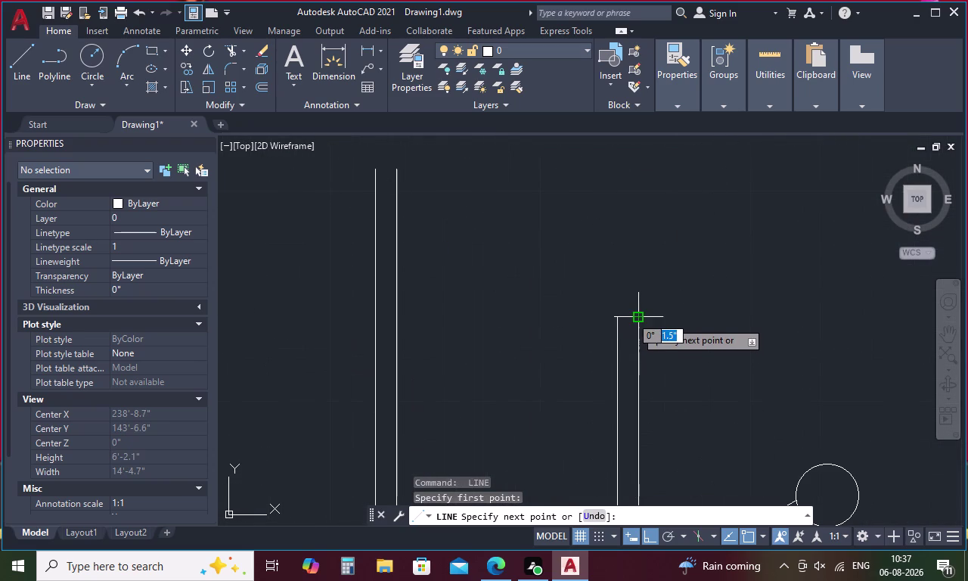
click(635, 318)
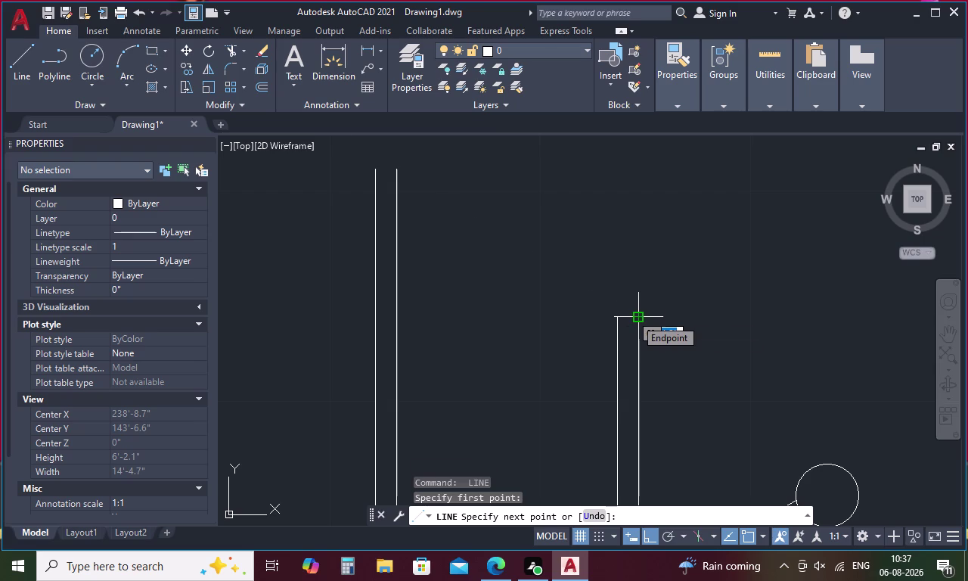
key(Escape)
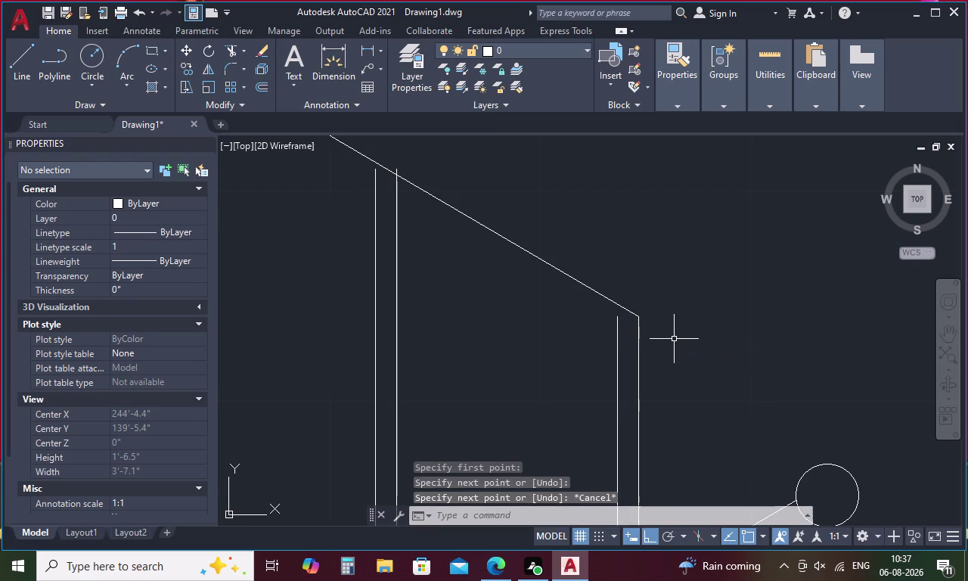
Start the offset command with a 2-inch distance.
key(o)
key(space)
key(2)
key(space)
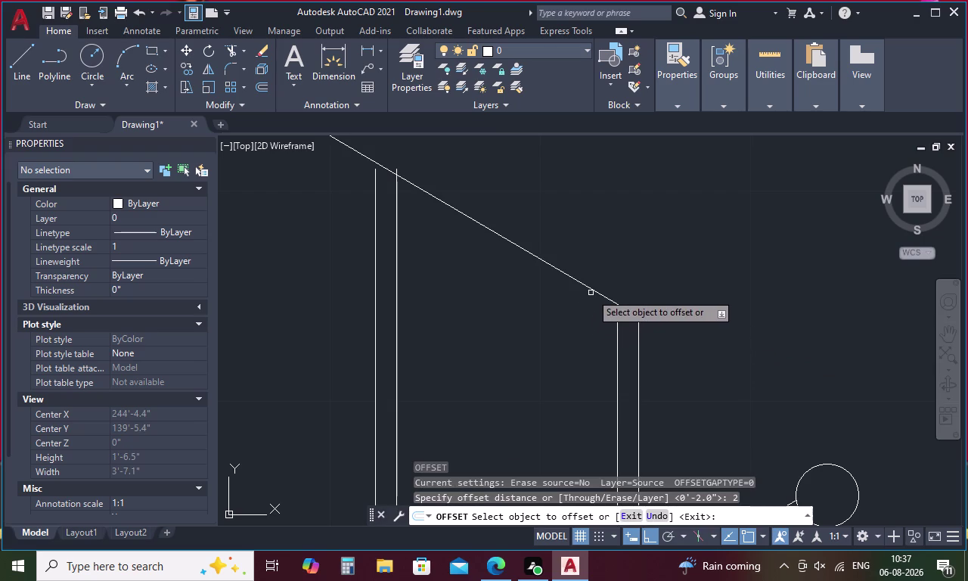
Offset the new handrail line 2 inches to one side.
click(593, 291)
click(579, 311)
scroll(down, 3)
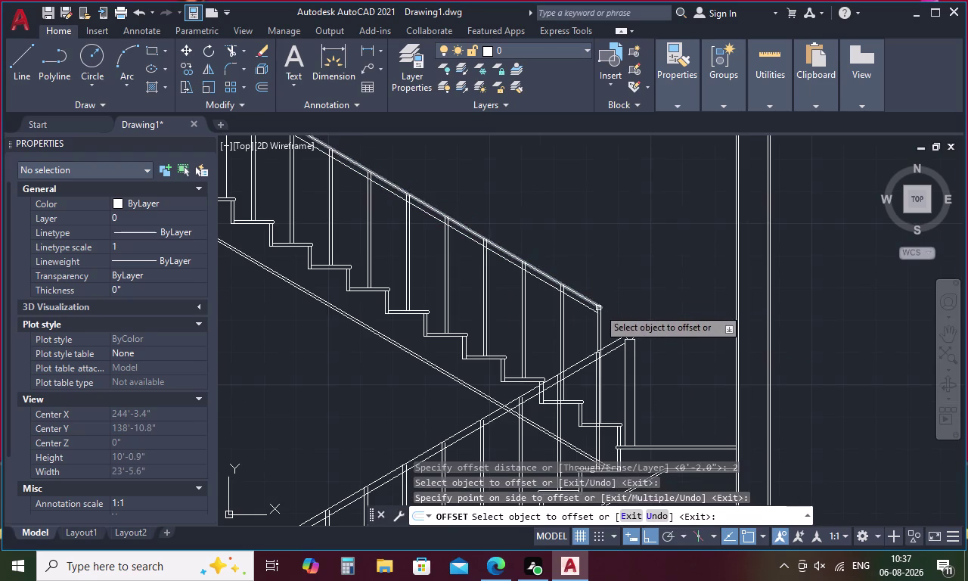
middle_drag(582, 315, 745, 380)
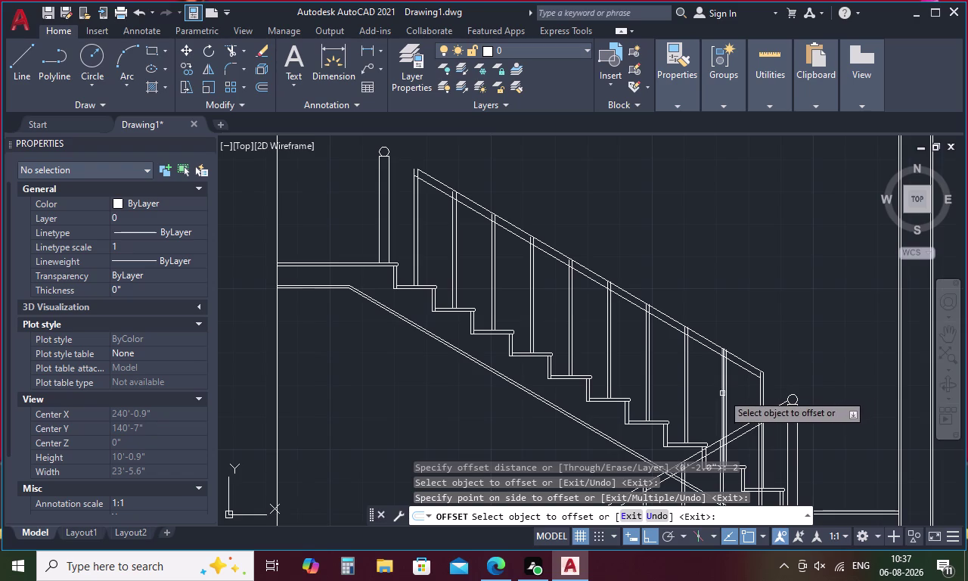
key(Escape)
Extend the inner handrail line to the outer handrail line.
key(e)
key(x)
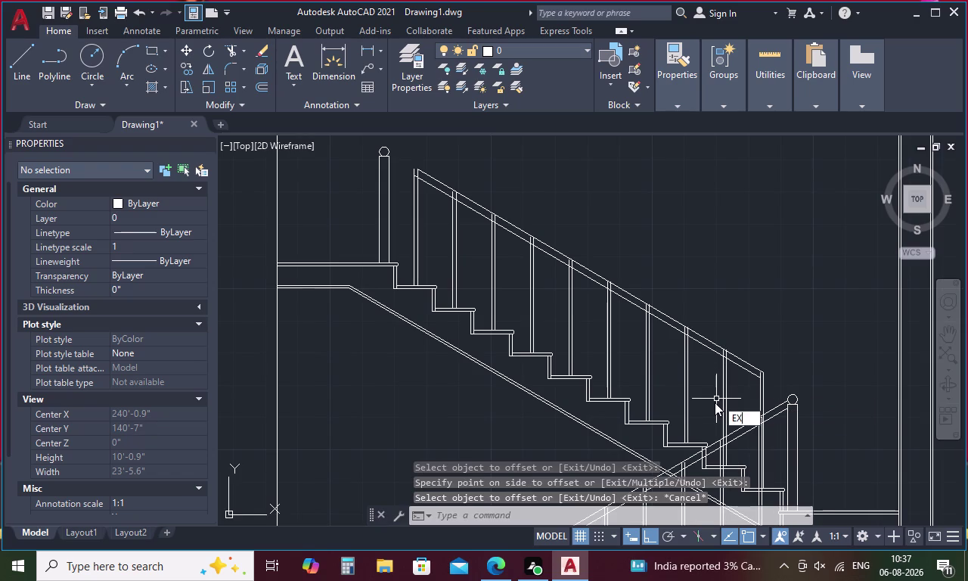
key(space)
click(443, 189)
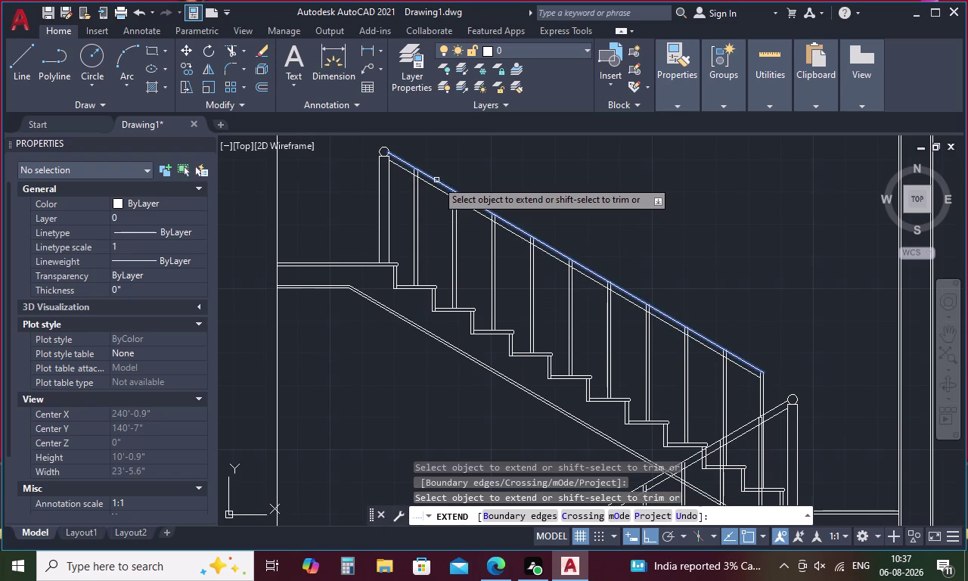
click(435, 180)
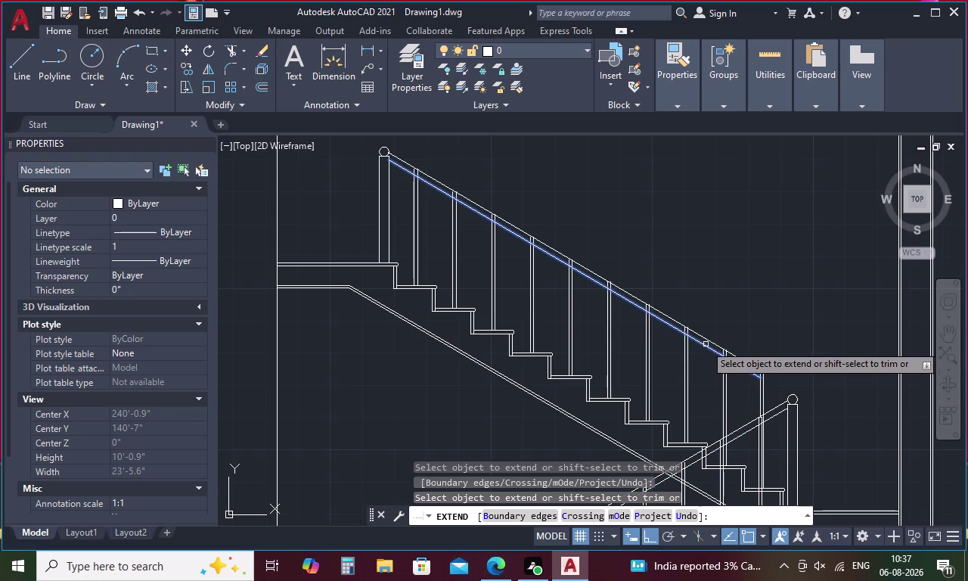
Undo the handrail line extension.
key(ctrl+z)
key(ctrl+z)
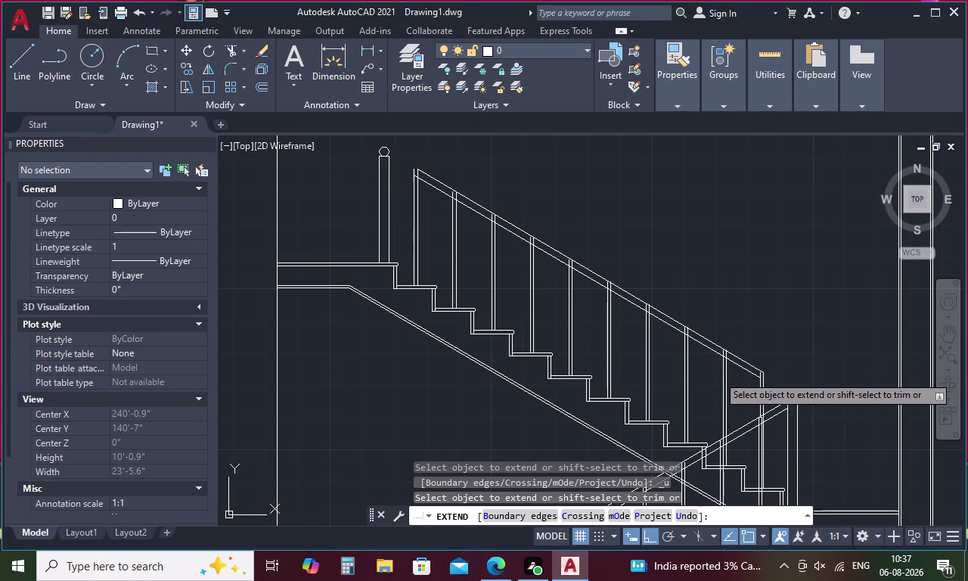
key(ctrl+z)
key(ctrl+z)
key(ctrl+z)
key(ctrl+z)
key(ctrl+z)
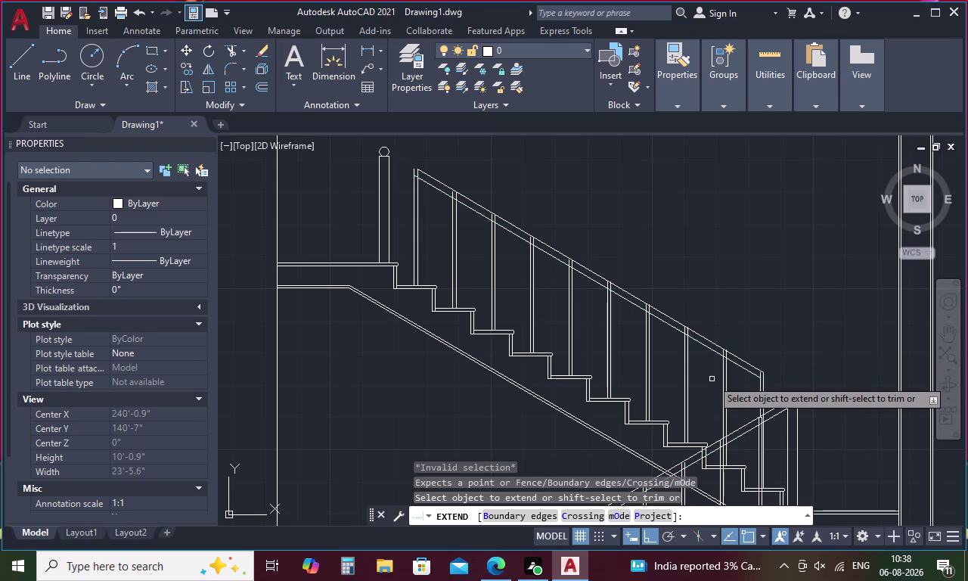
key(ctrl+z)
key(ctrl+z)
key(ctrl+z)
key(Escape)
key(ctrl+z)
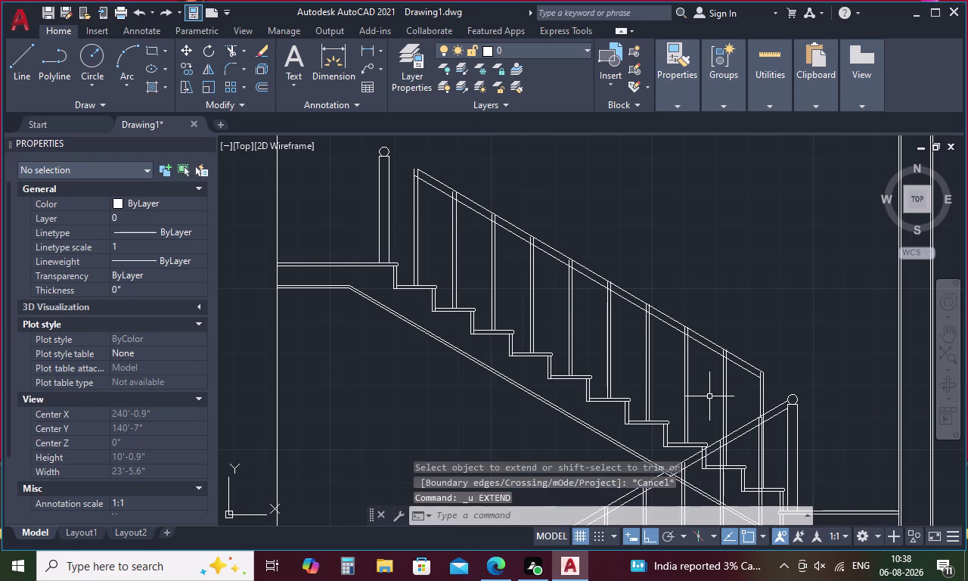
key(ctrl+z)
key(z)
key(ctrl+z)
text(ZZ)
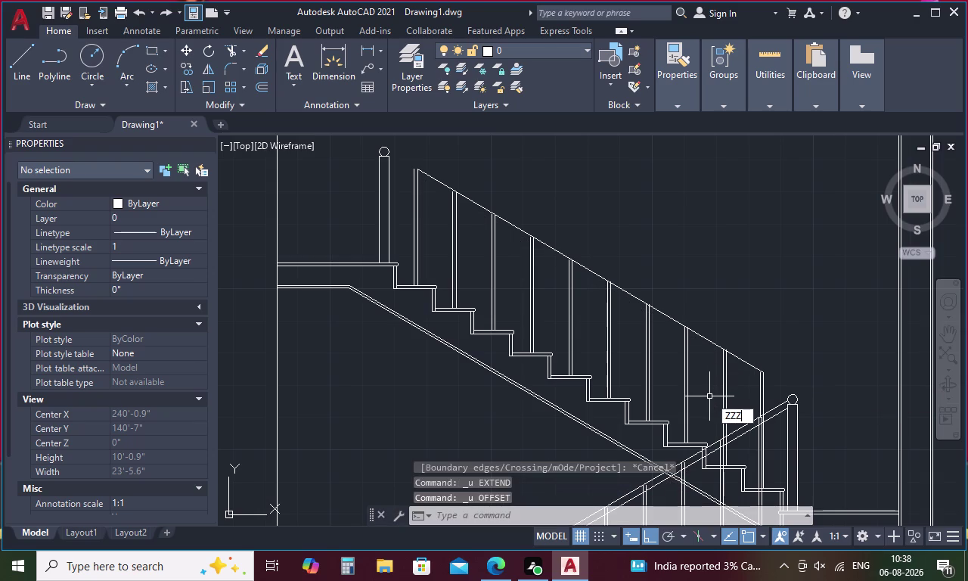
Undo the offset copy, clear stray typed characters, and select the single handrail line.
key(BackSpace)
key(BackSpace)
key(BackSpace)
key(ctrl+z)
key(ctrl+z)
key(ctrl+z)
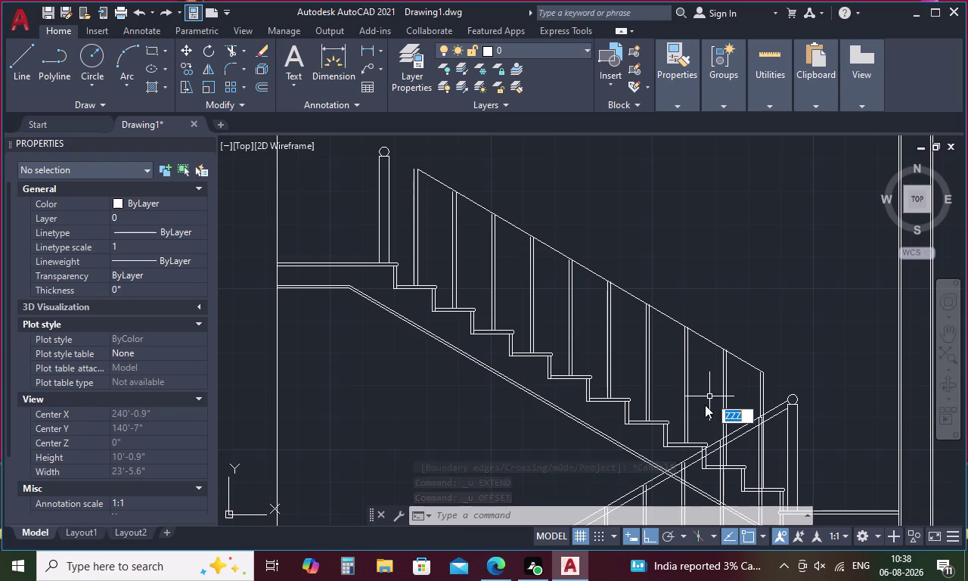
key(ctrl+z)
key(ctrl+z)
key(ctrl+z)
key(ctrl+z)
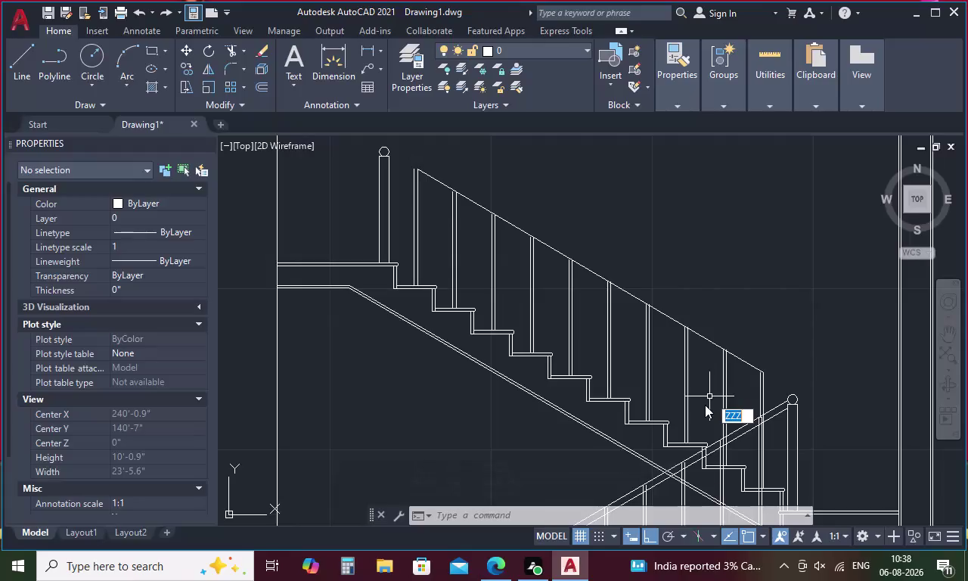
key(ctrl+z)
key(ctrl+z)
key(ctrl+z)
key(ctrl+z)
key(ctrl+z)
key(ctrl+z)
key(ctrl+z)
key(ctrl+z)
key(ctrl+z)
key(ctrl+z)
key(ctrl+z)
key(ctrl+z)
key(ctrl+z)
key(ctrl+z)
key(ctrl+z)
key(ctrl+z)
key(ctrl+z)
key(ctrl+z)
key(Escape)
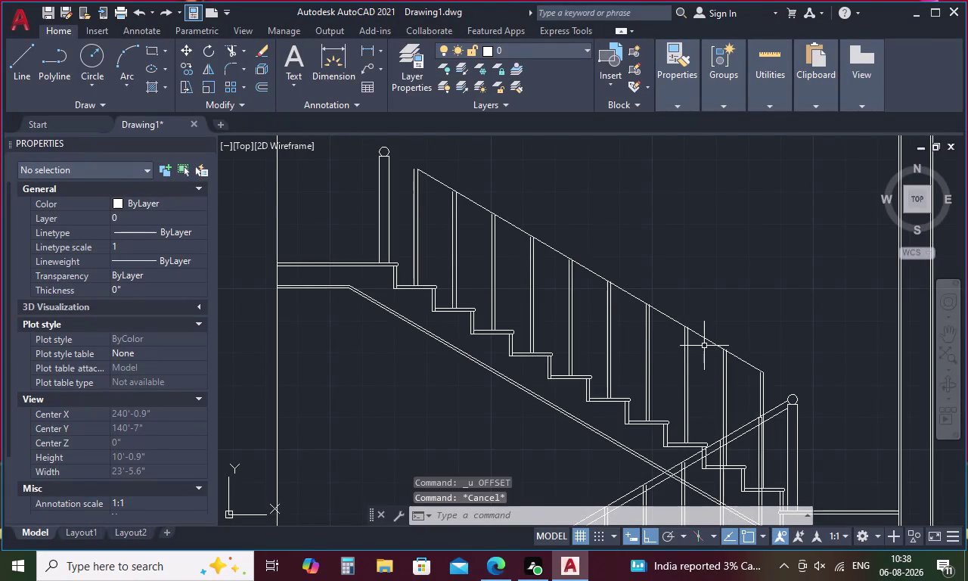
click(705, 337)
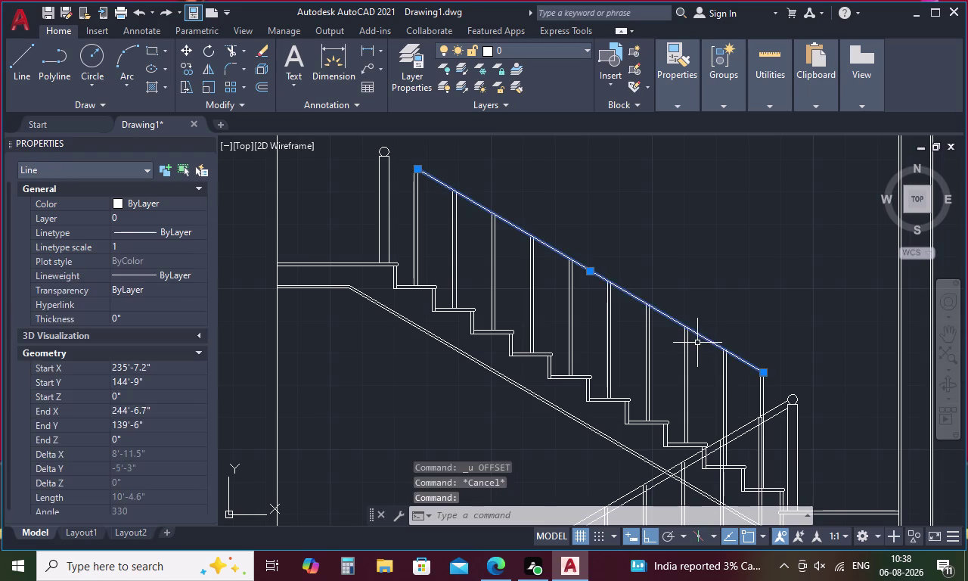
Erase the handrail line and the newel post pieces at the flight's foot.
key(Delete)
drag(821, 419, 784, 434)
key(Delete)
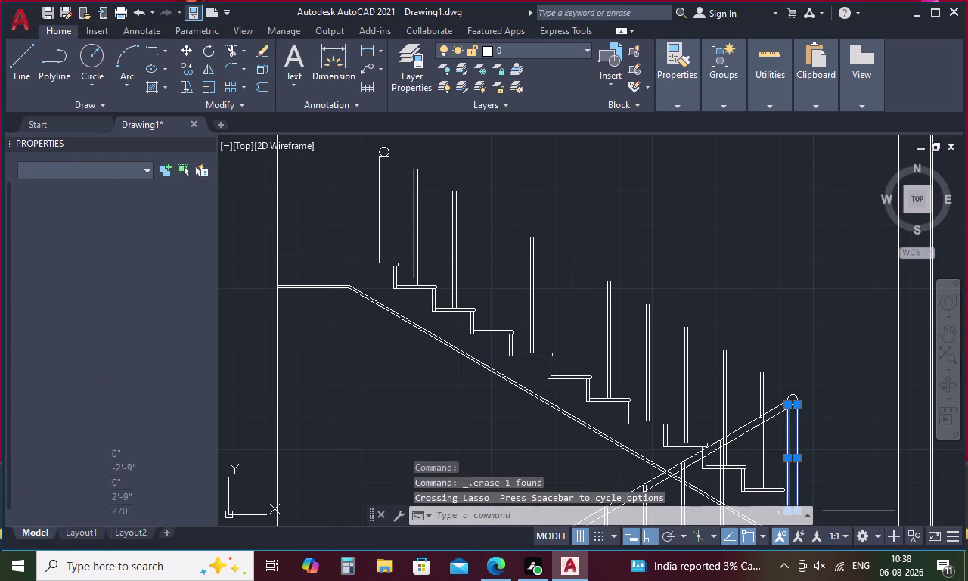
drag(800, 392, 791, 397)
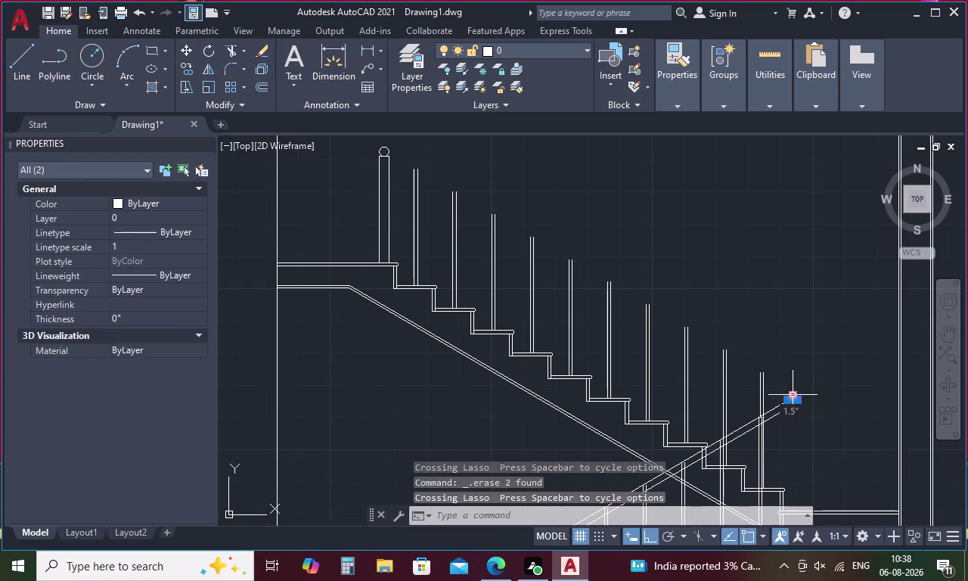
key(Delete)
drag(786, 391, 787, 420)
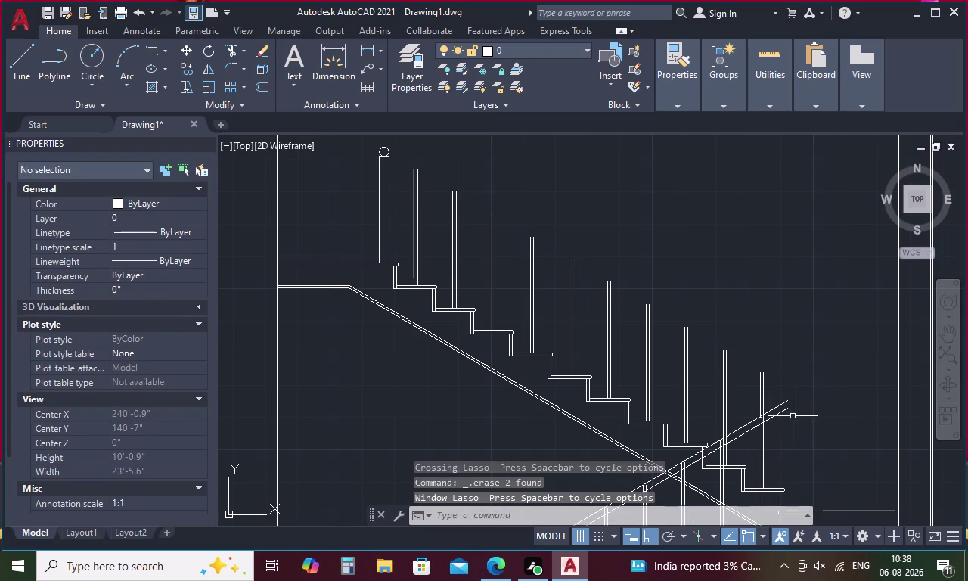
click(783, 411)
click(783, 403)
key(Delete)
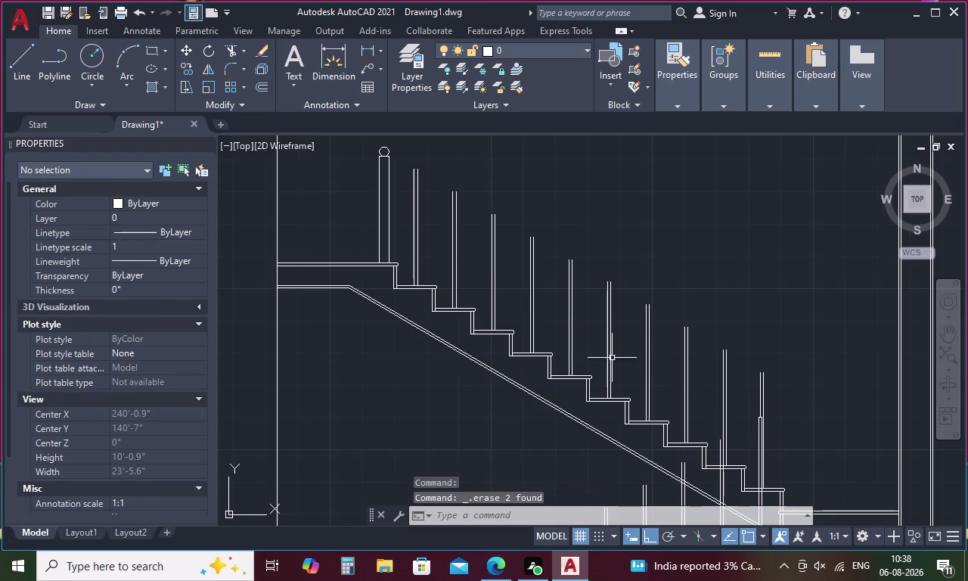
Erase the top newel post lines and its round cap.
drag(395, 152, 364, 182)
key(Delete)
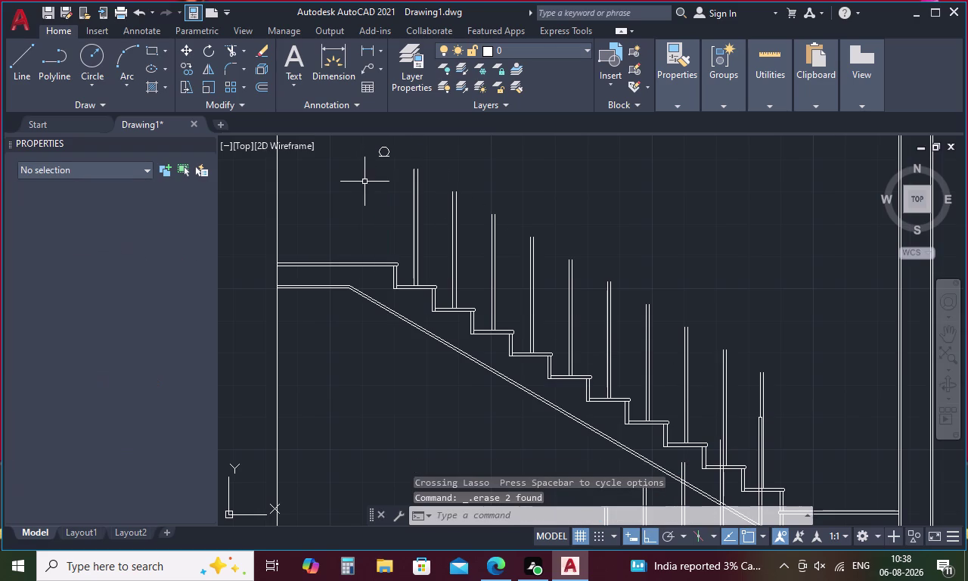
drag(399, 148, 370, 140)
key(Delete)
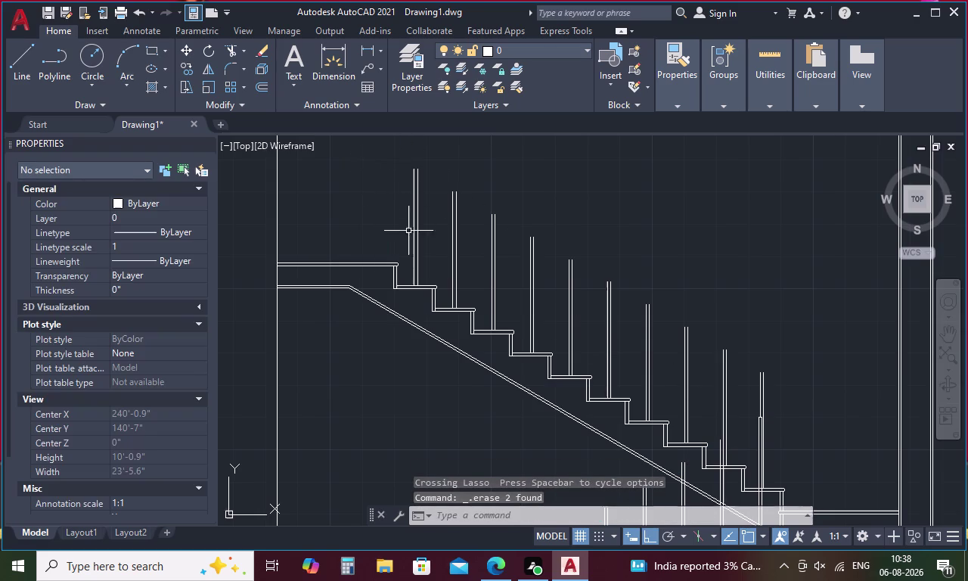
Erase the lower flight's newel post together with its cap.
scroll(down, 3)
scroll(up, 3)
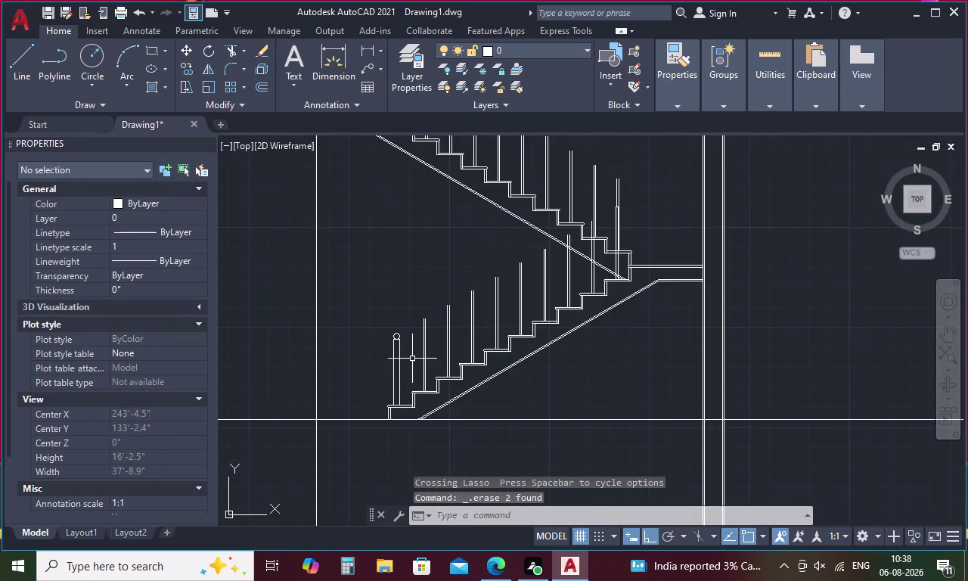
scroll(up, 3)
drag(412, 357, 317, 369)
drag(389, 298, 387, 319)
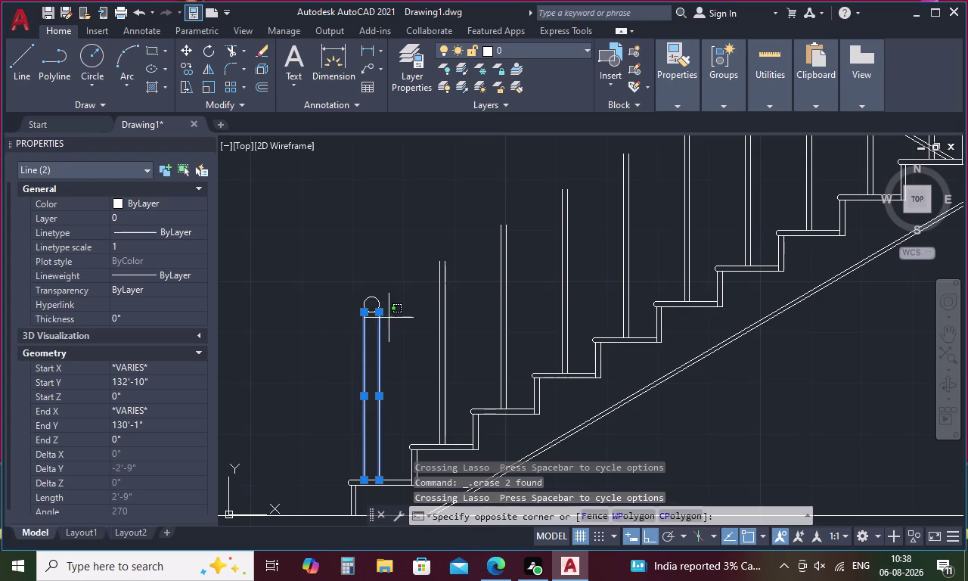
drag(387, 320, 344, 279)
key(Delete)
scroll(down, 3)
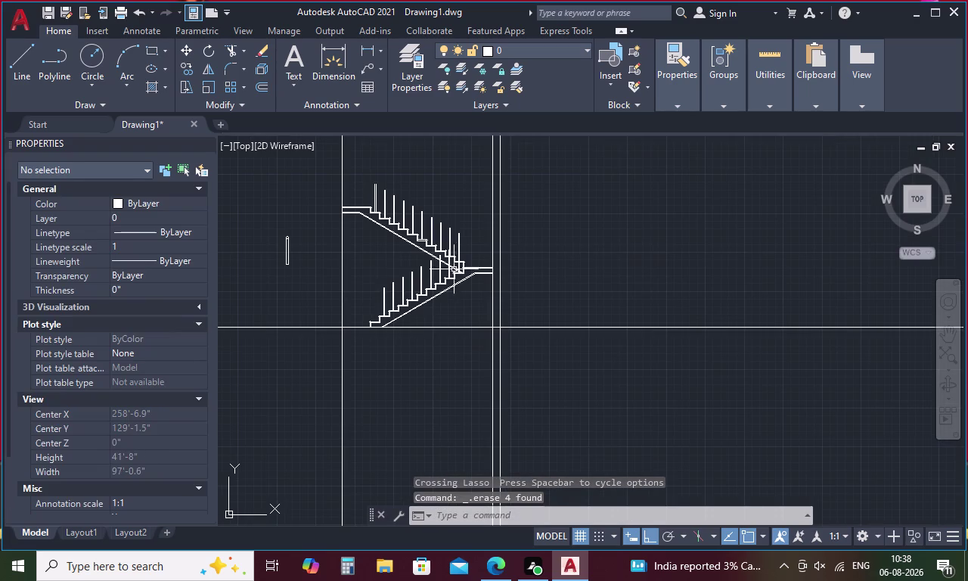
middle_drag(520, 262, 659, 303)
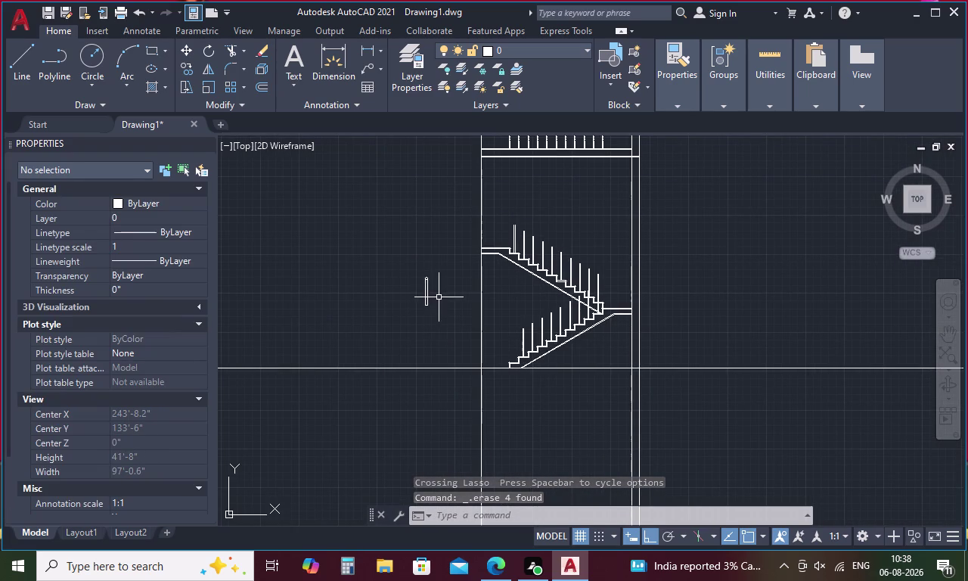
Try extending lines near the standalone post's cap with EXTEND, then cancel.
scroll(up, 3)
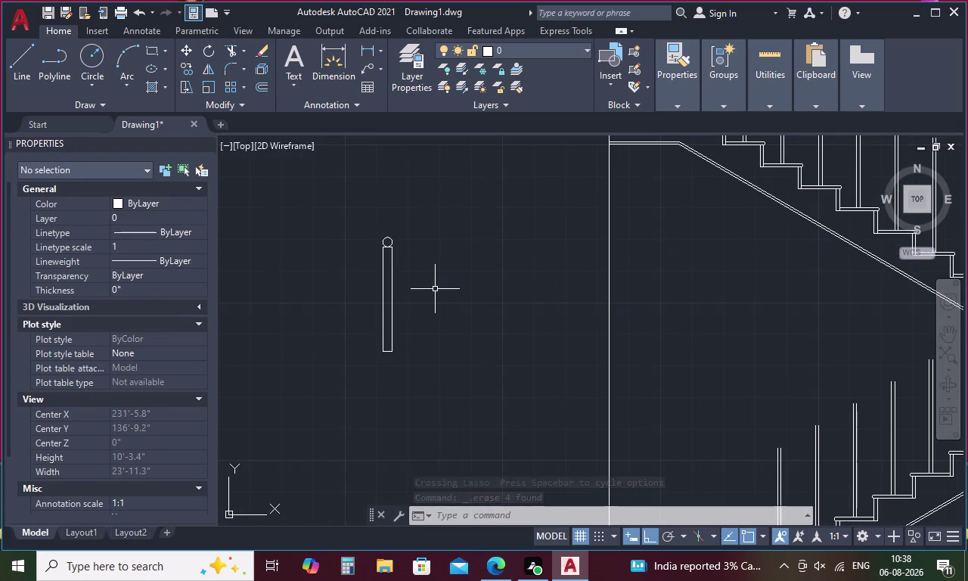
key(Escape)
key(e)
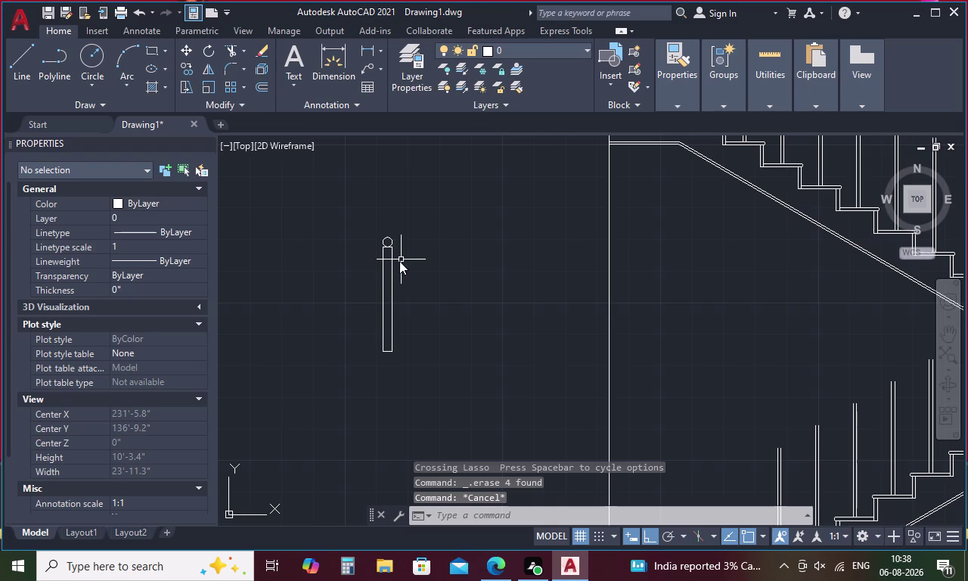
text(X)
key(space)
click(383, 254)
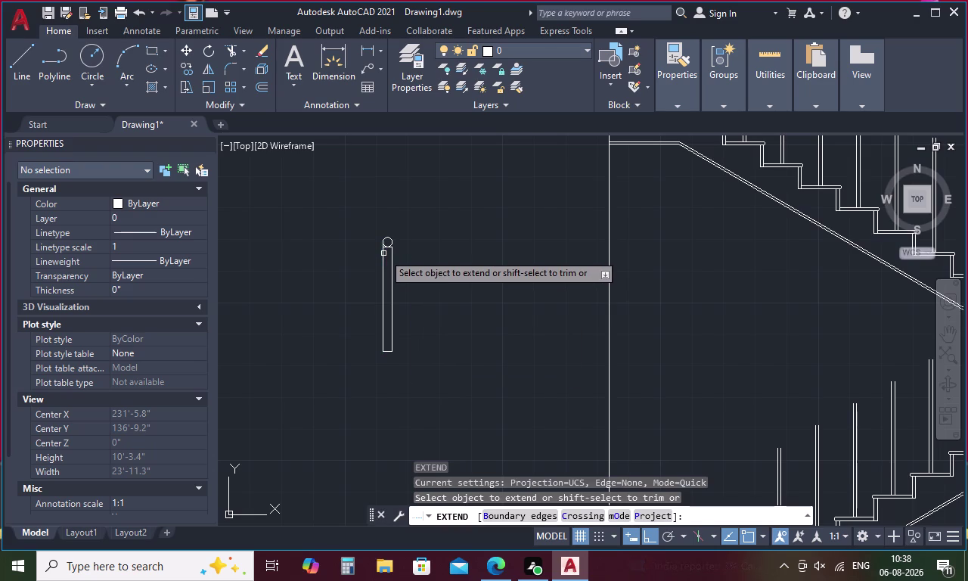
click(392, 252)
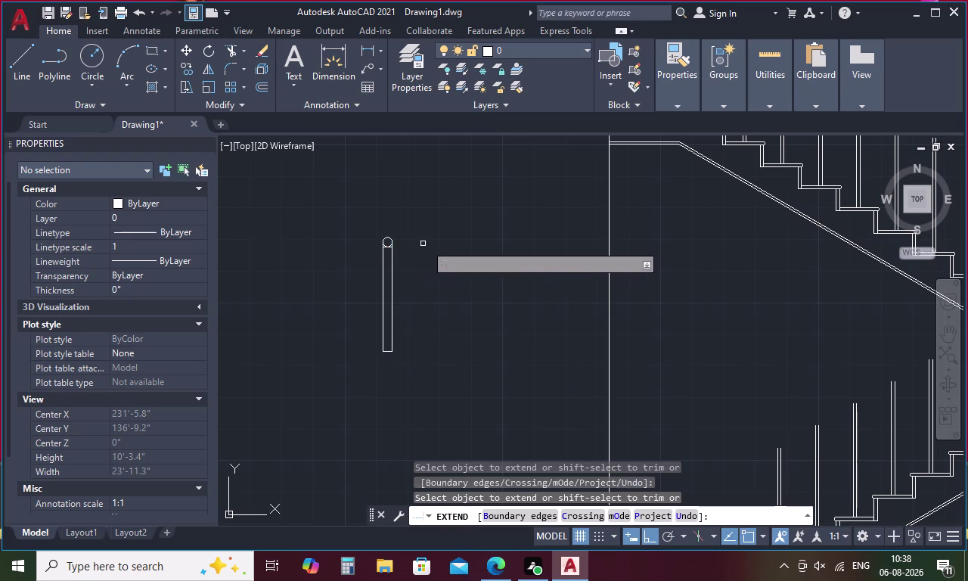
key(Escape)
Draw a line across the post's round cap from edge to edge.
text(L)
key(space)
scroll(up, 3)
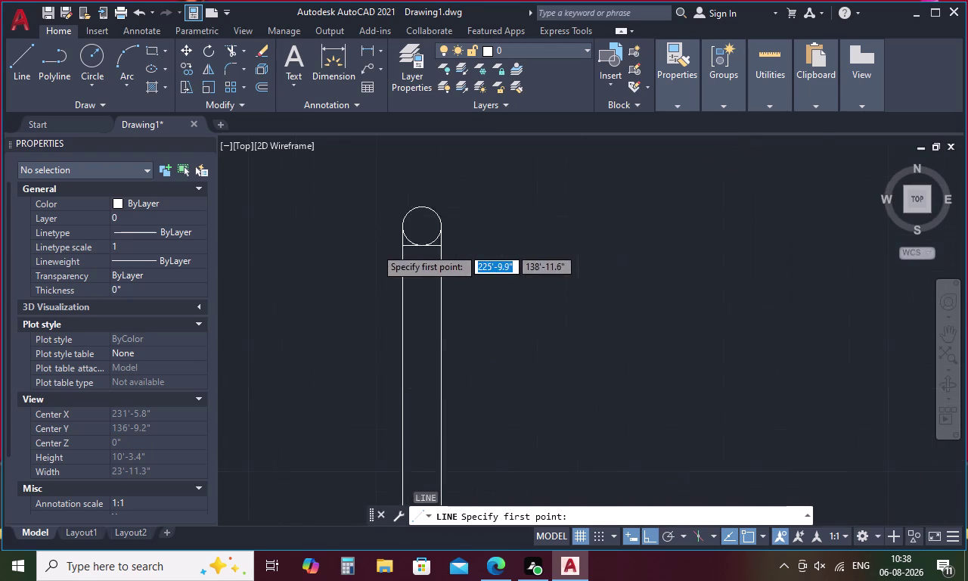
scroll(up, 3)
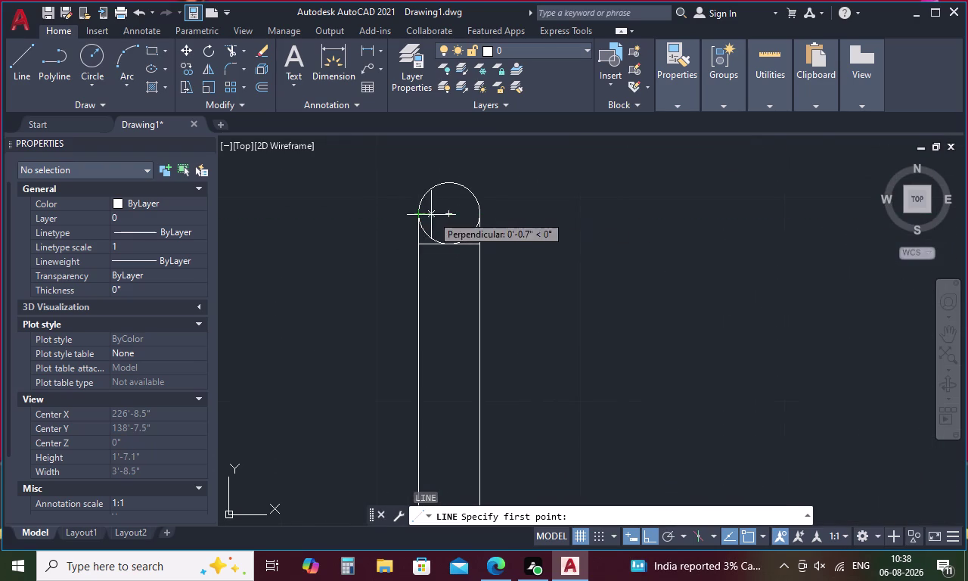
click(417, 215)
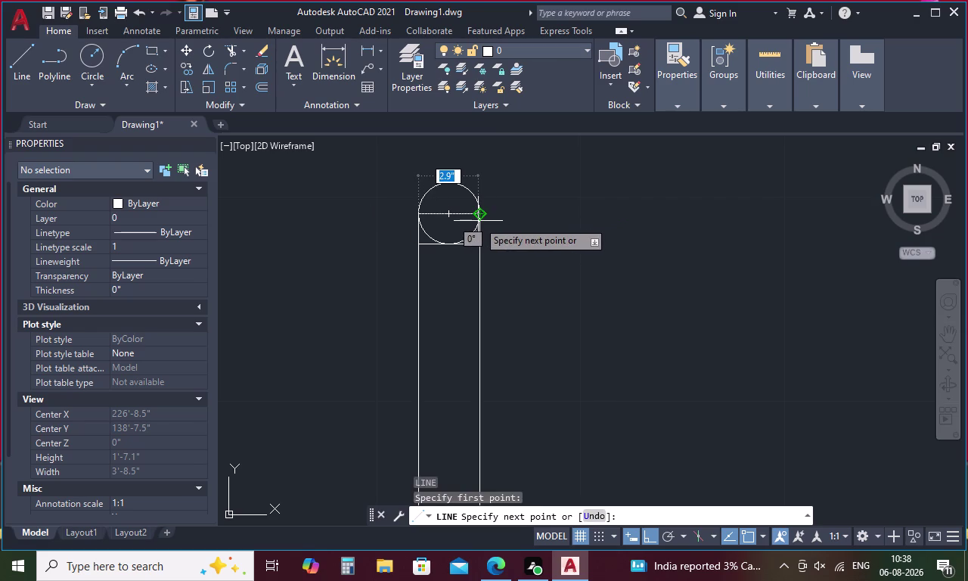
click(480, 219)
key(Escape)
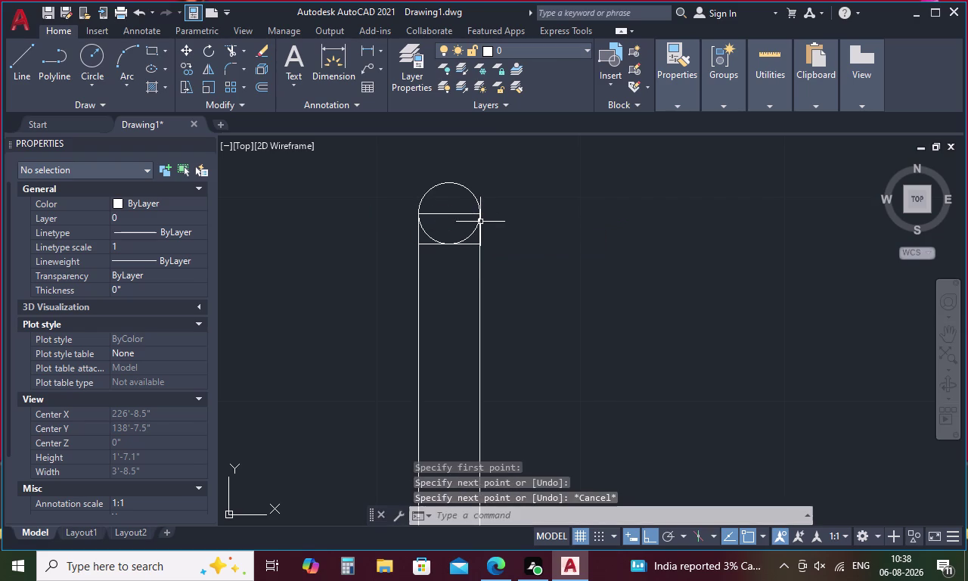
Trim away the cap's circle arcs, leaving a flat post top.
key(t)
text(R)
key(space)
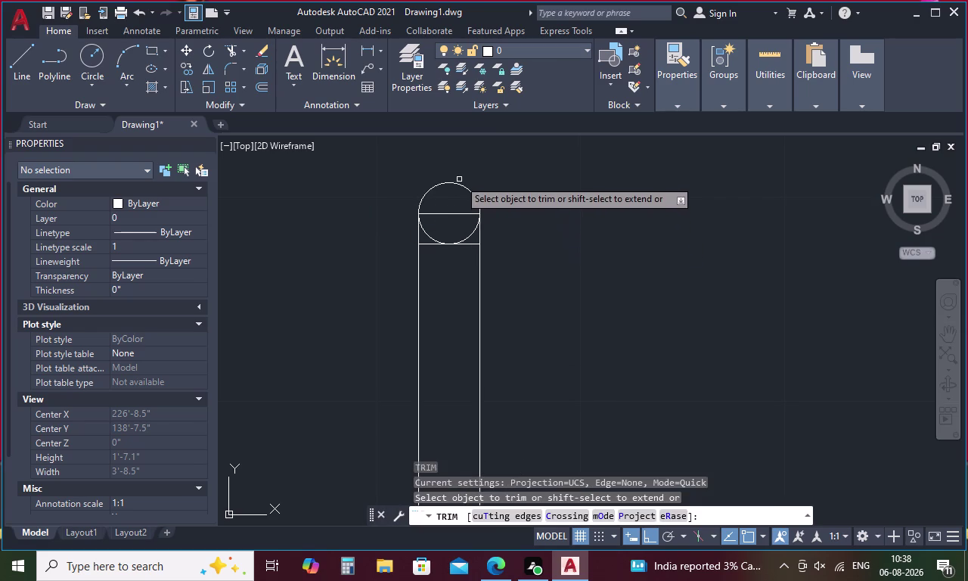
click(459, 183)
drag(448, 229, 444, 252)
drag(461, 226, 469, 247)
key(Escape)
key(c)
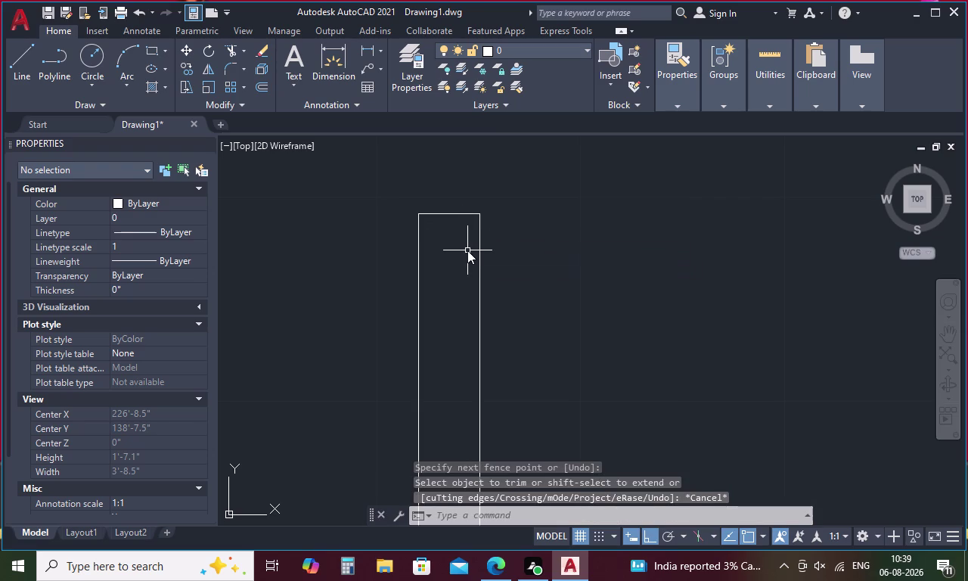
key(space)
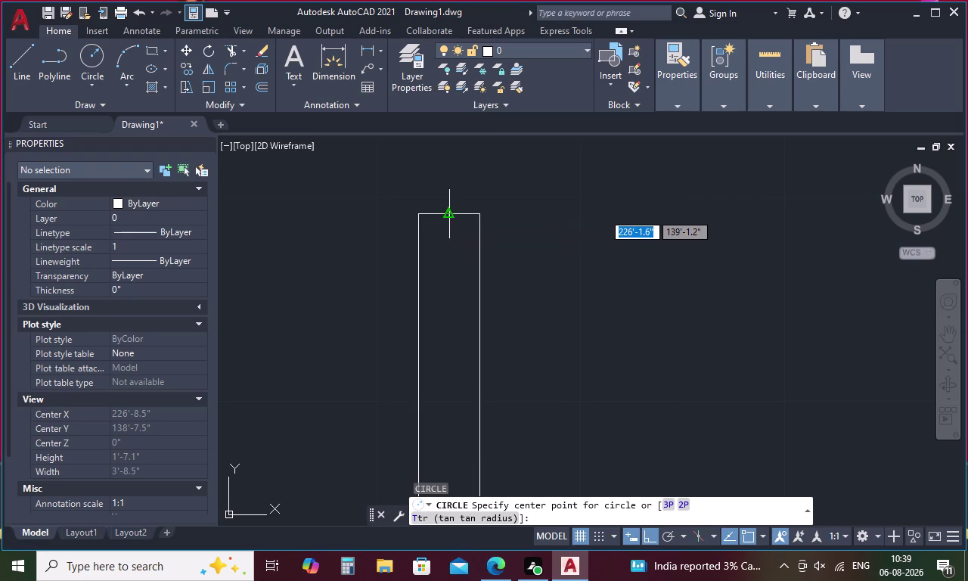
Draw a radius-1.5 circle centred 1.5 above the post's top midpoint using tracking.
key(t)
key(k)
key(space)
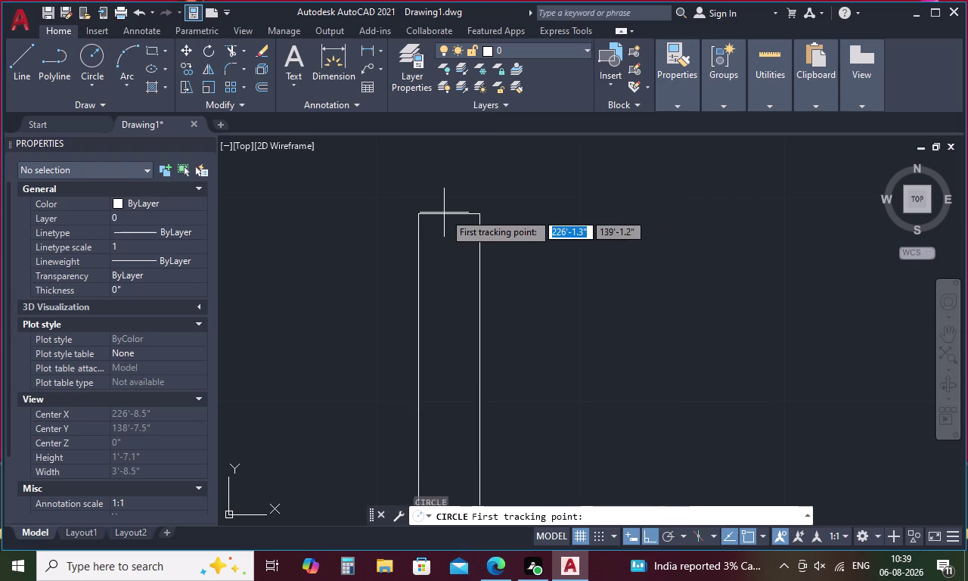
click(445, 213)
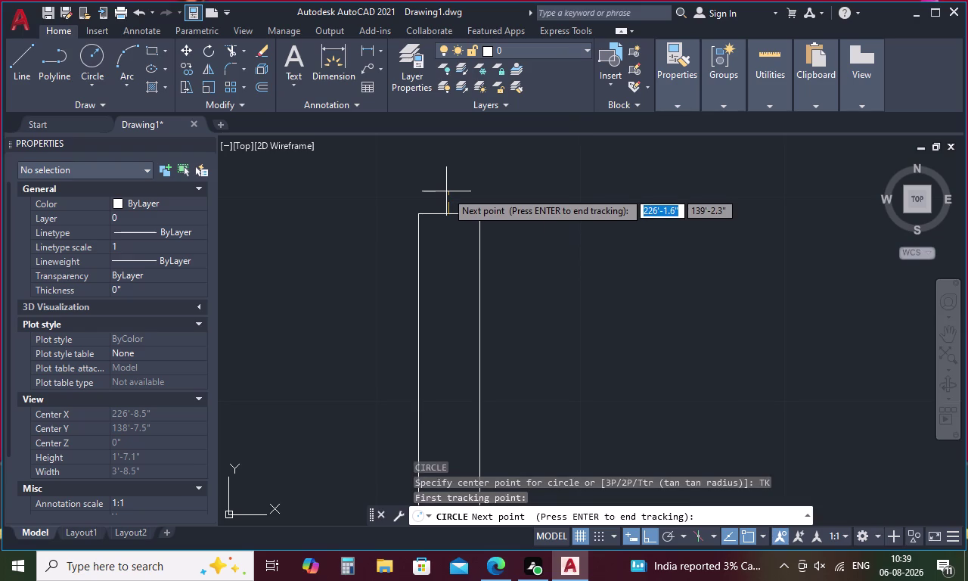
text(1.)
text(5)
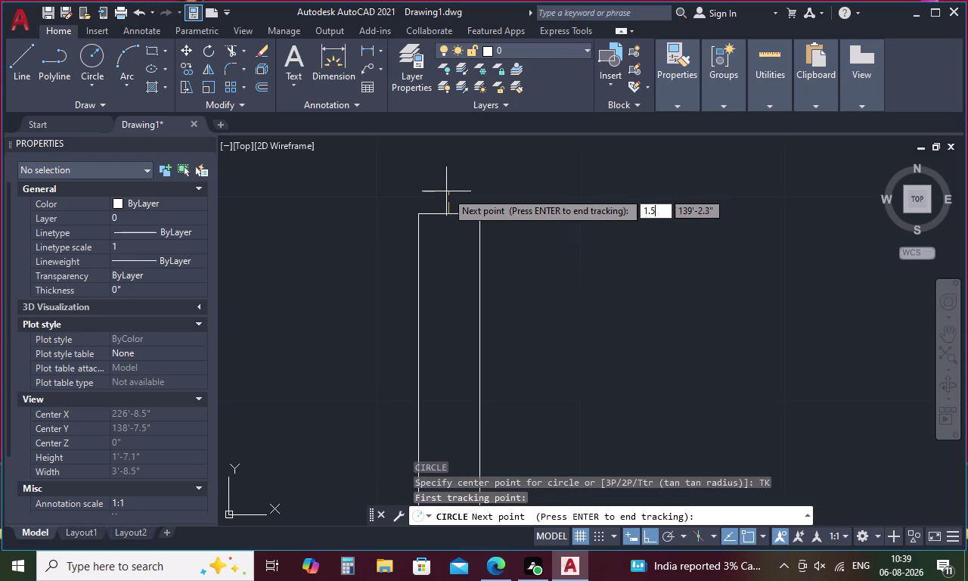
key(space)
key(space)
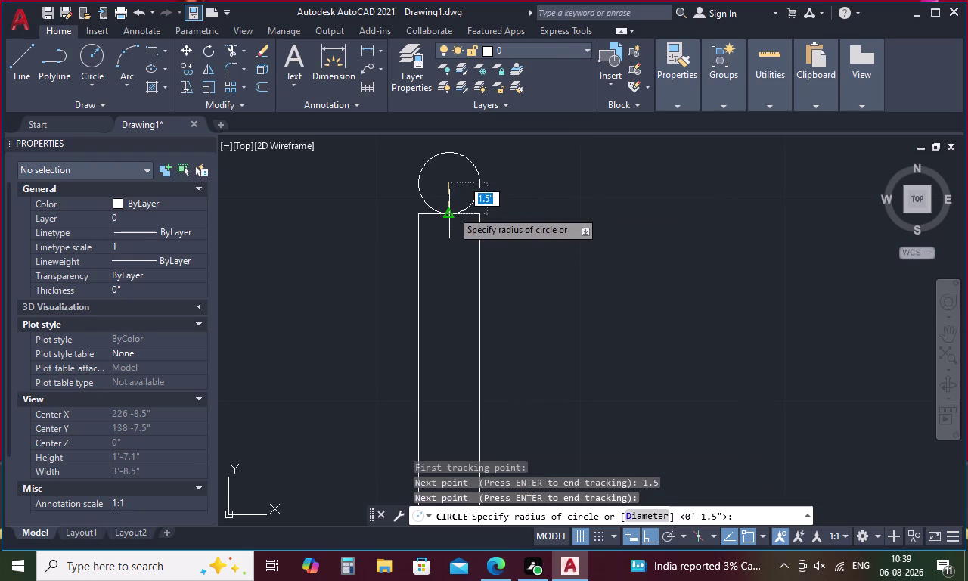
text(1.5)
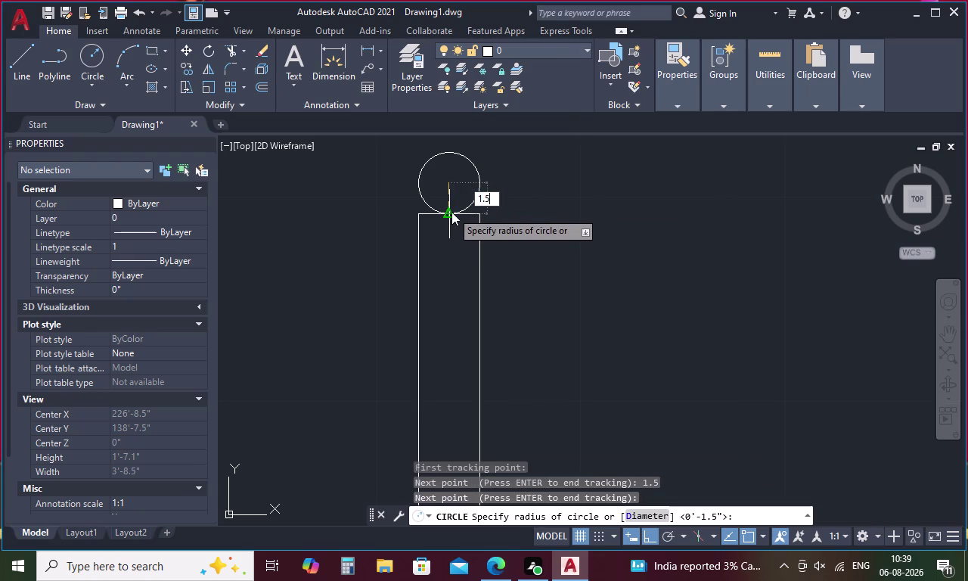
key(space)
key(Escape)
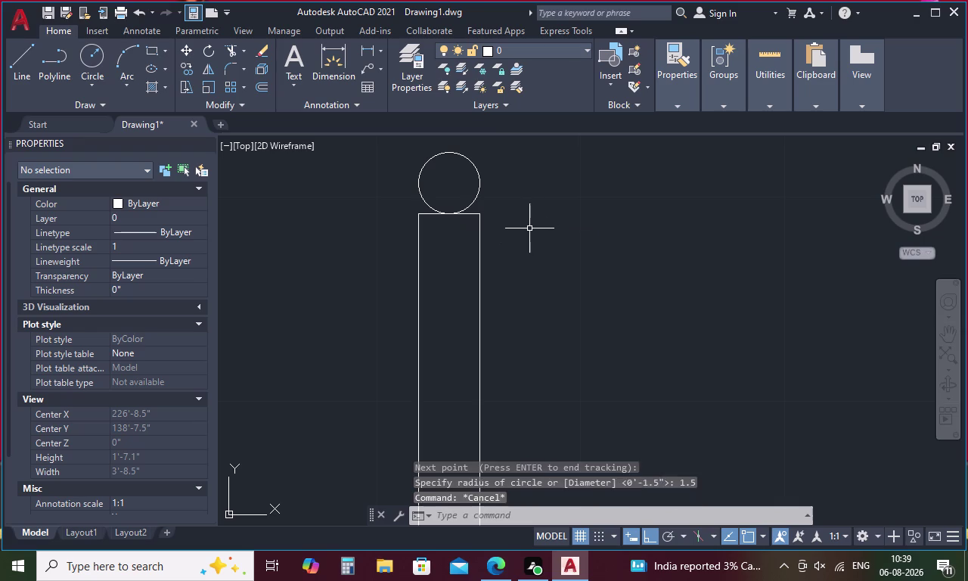
Select the capped post and begin a copy, then cancel it.
drag(530, 229, 428, 118)
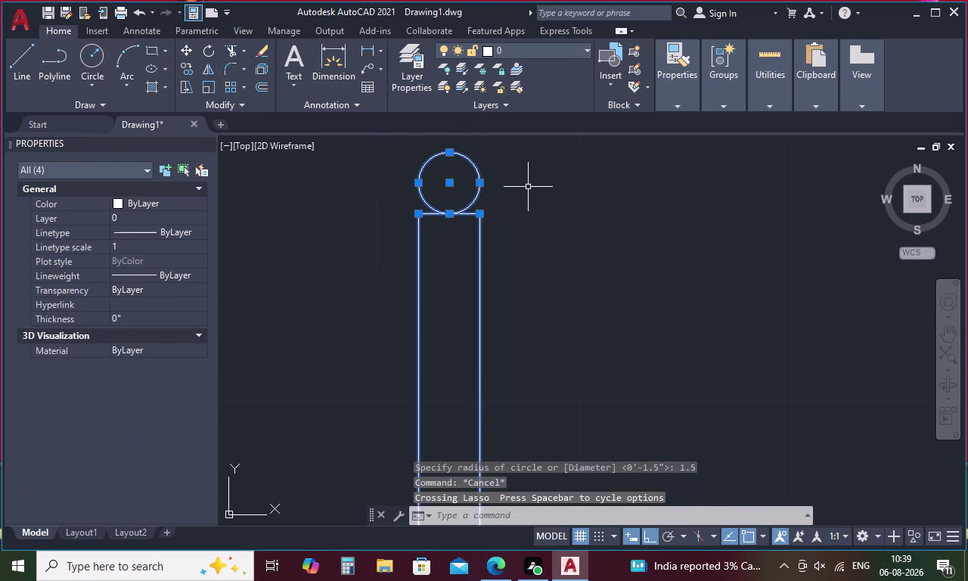
right_click(531, 187)
click(585, 308)
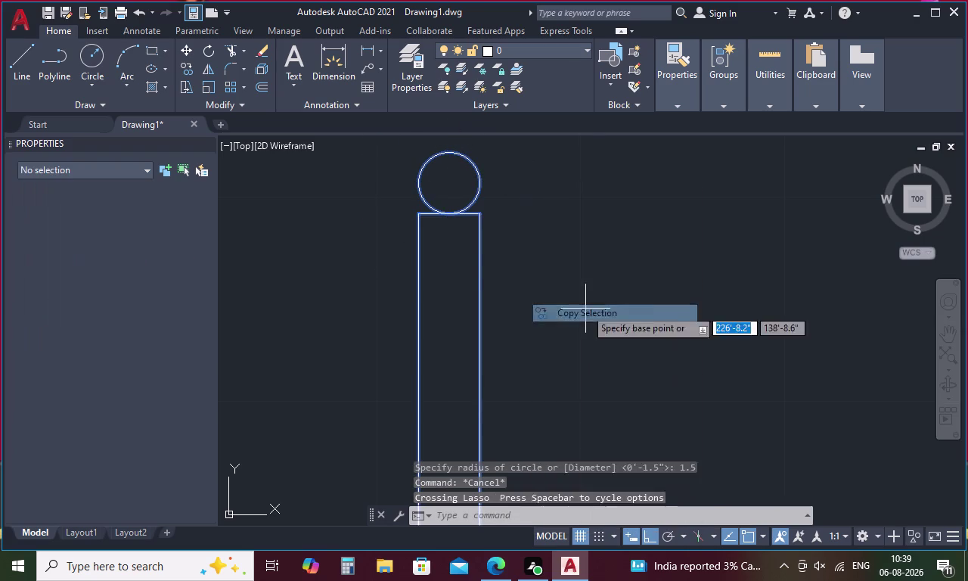
scroll(down, 3)
key(Escape)
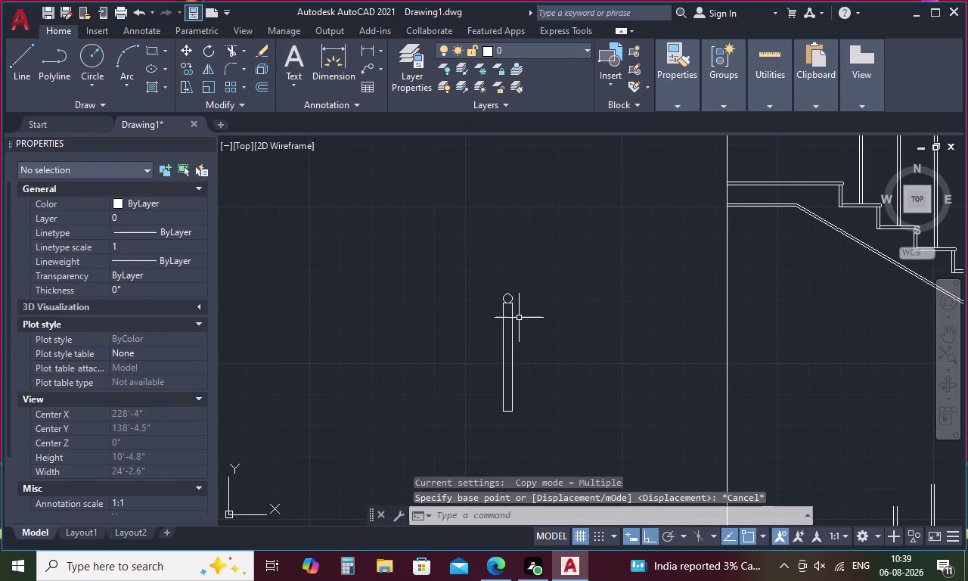
text(XL)
key(space)
Place a vertical construction line through the first post square's midpoint in plan.
middle_drag(544, 290, 338, 341)
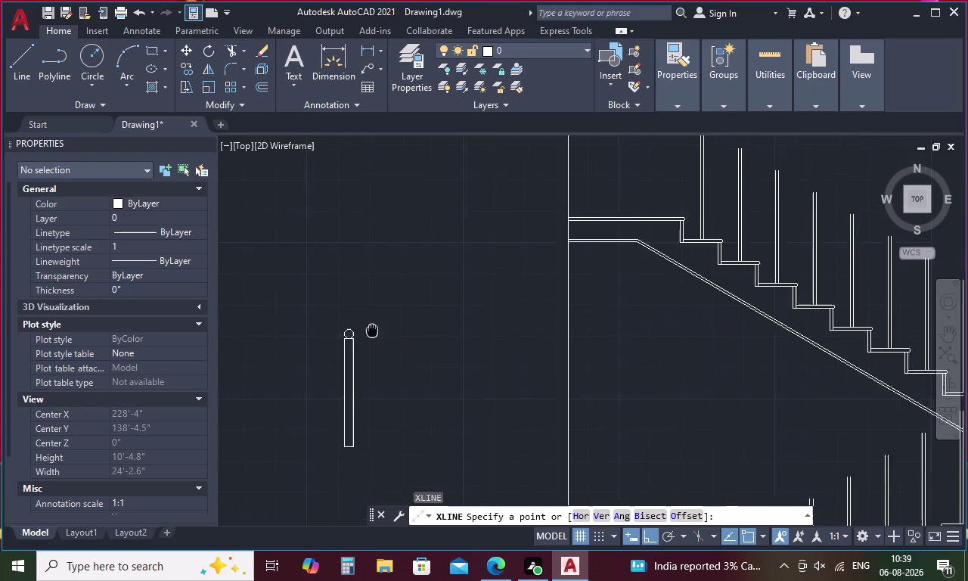
middle_drag(338, 341, 262, 365)
scroll(down, 3)
middle_drag(360, 186, 408, 361)
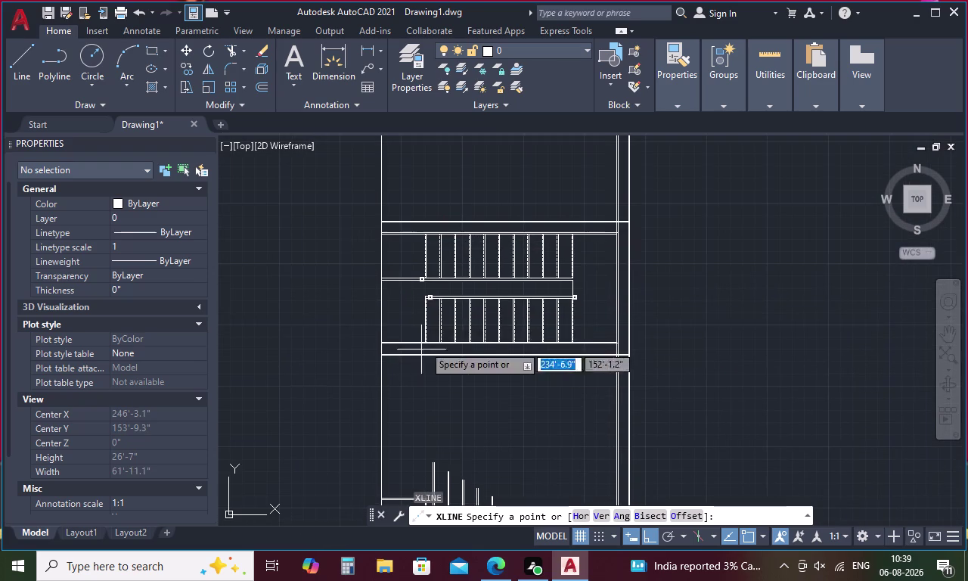
scroll(up, 3)
text(V)
key(space)
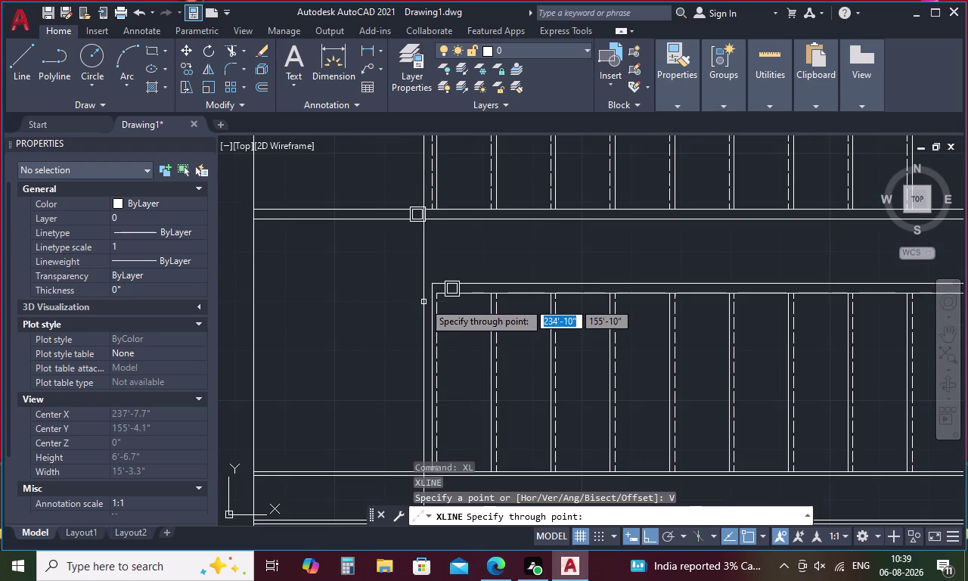
scroll(up, 3)
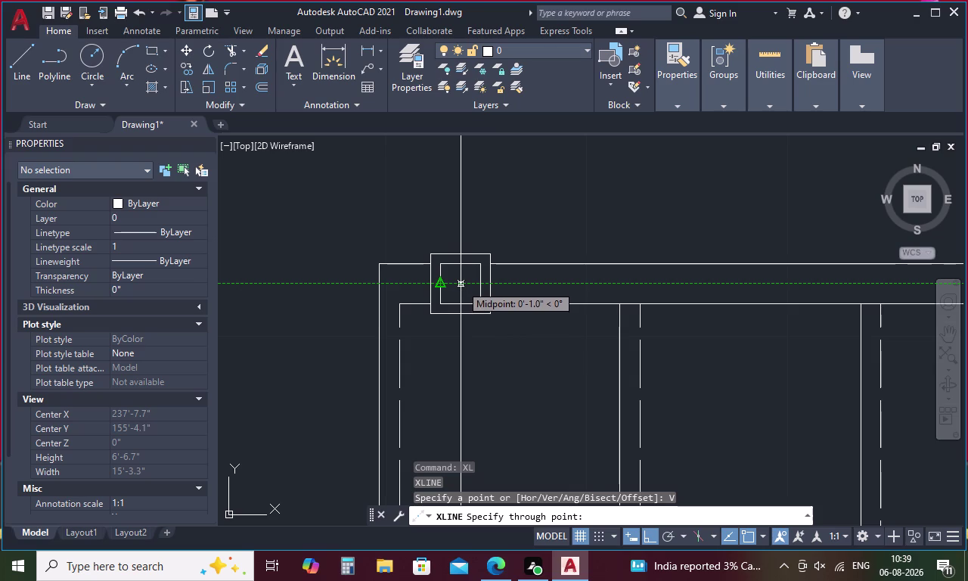
click(460, 285)
scroll(down, 3)
key(space)
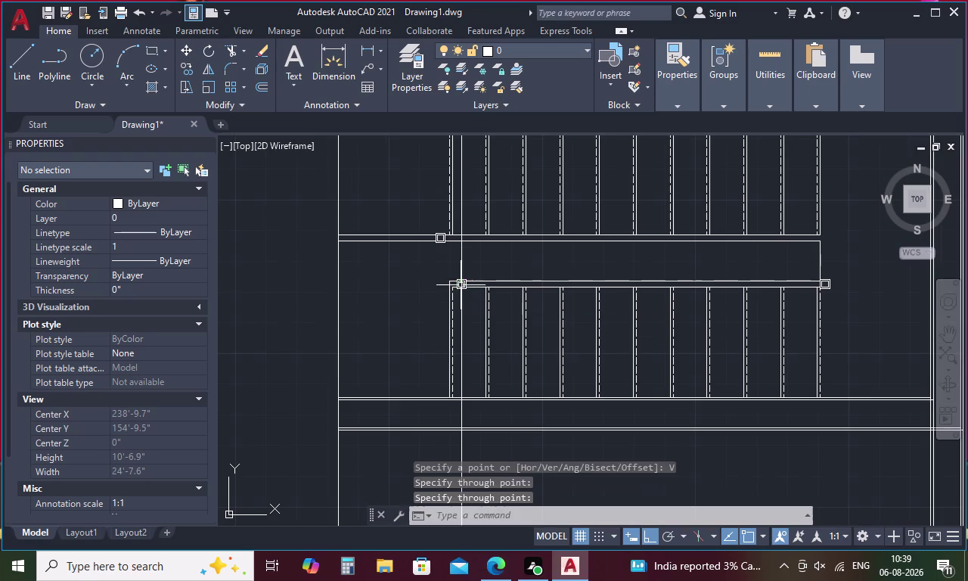
Add a vertical construction line through the upper post square's midpoint.
key(space)
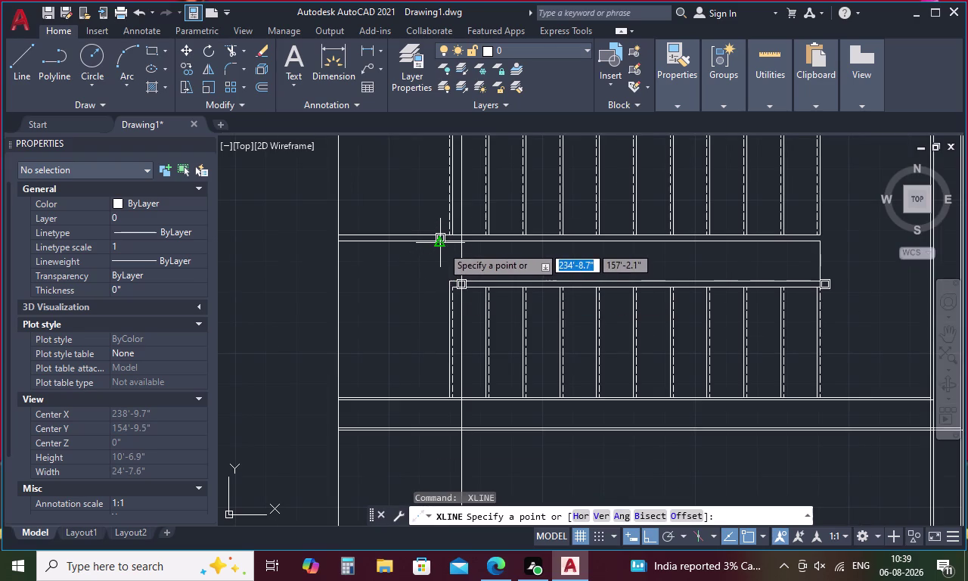
text(V)
key(space)
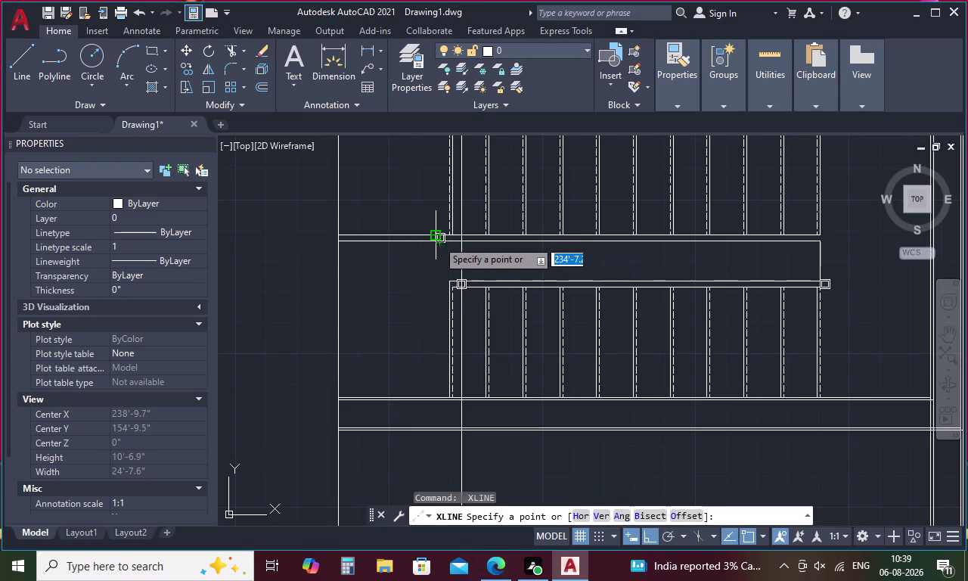
scroll(up, 3)
click(436, 228)
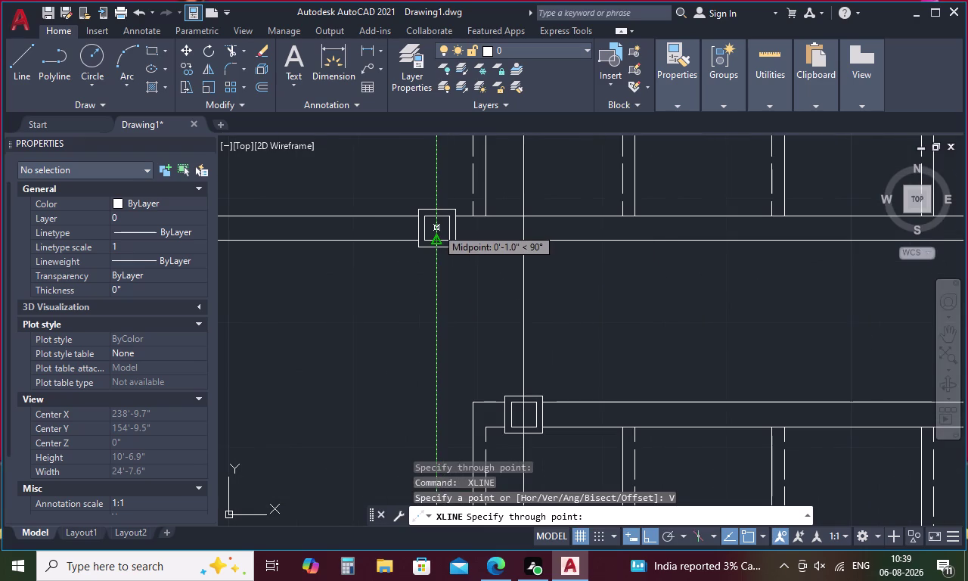
scroll(down, 3)
key(space)
Add a vertical construction line through the right post square, then end XLINE.
key(space)
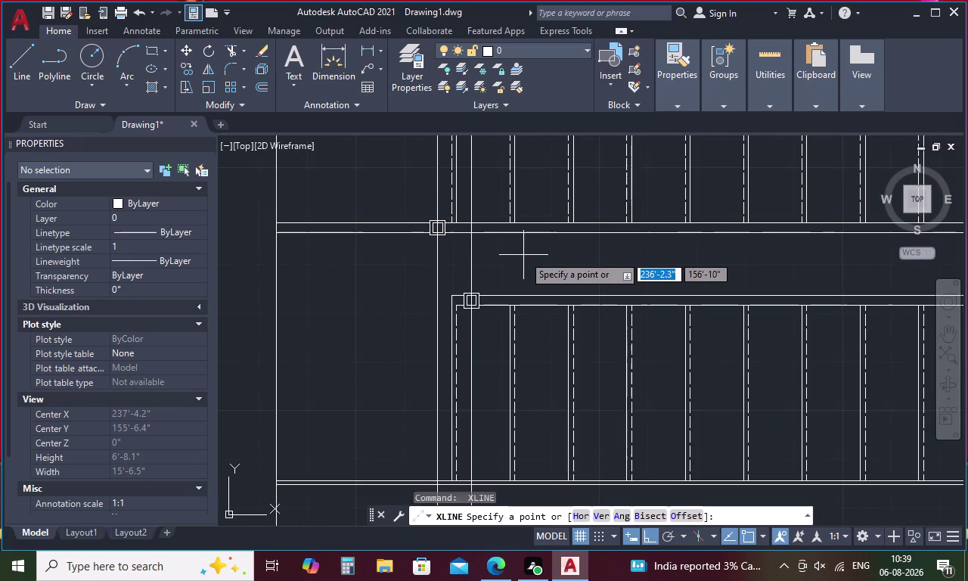
scroll(down, 3)
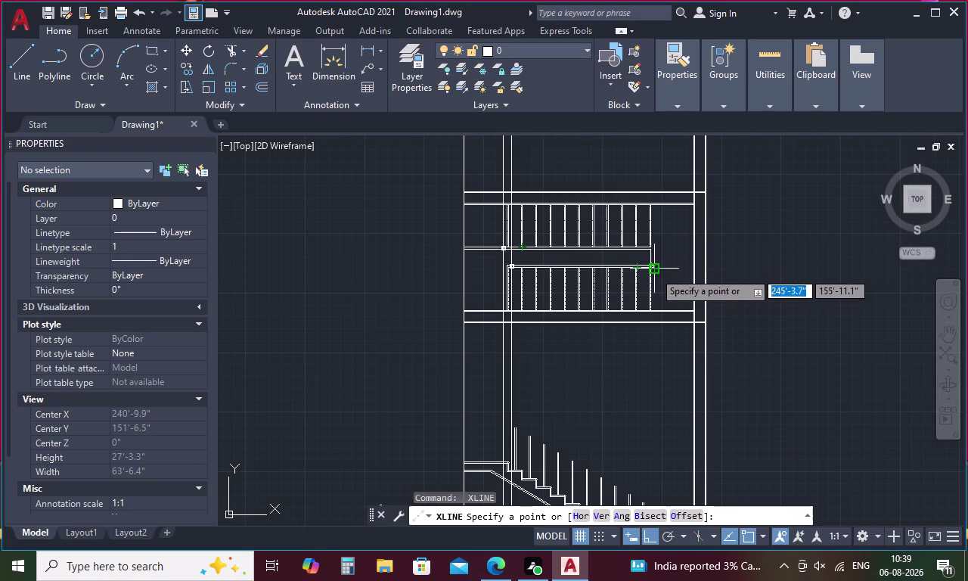
scroll(up, 3)
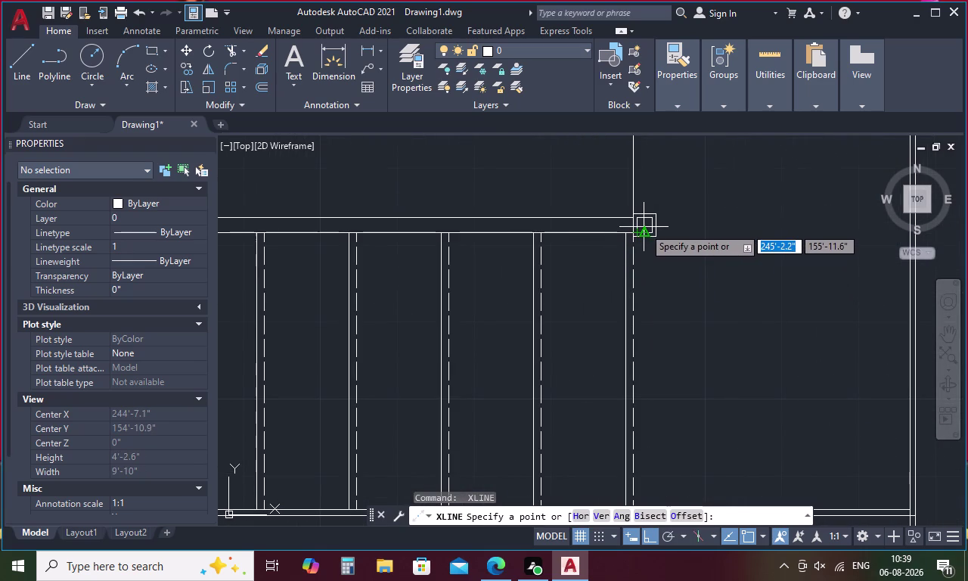
key(v)
key(space)
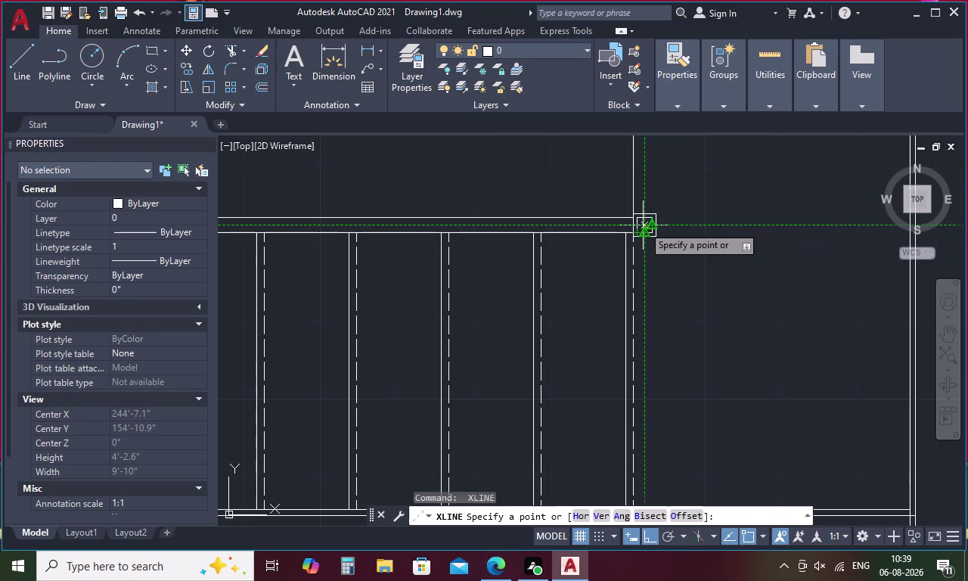
scroll(up, 3)
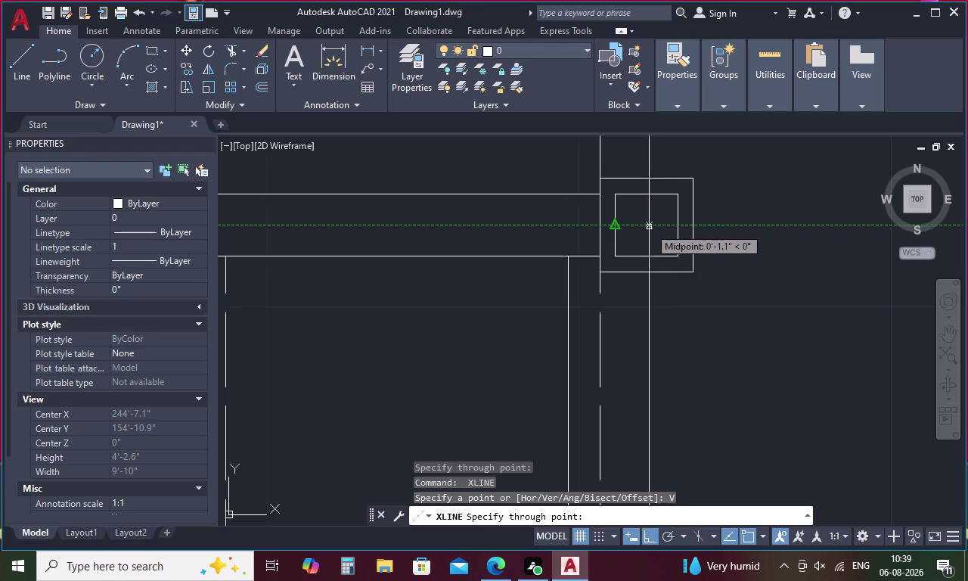
click(647, 226)
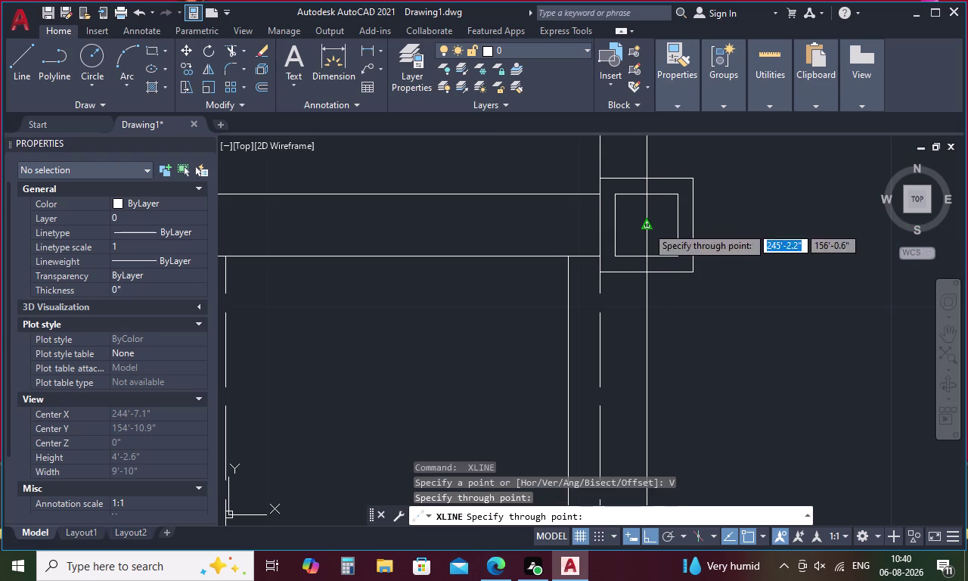
key(Escape)
scroll(down, 3)
scroll(down, 3)
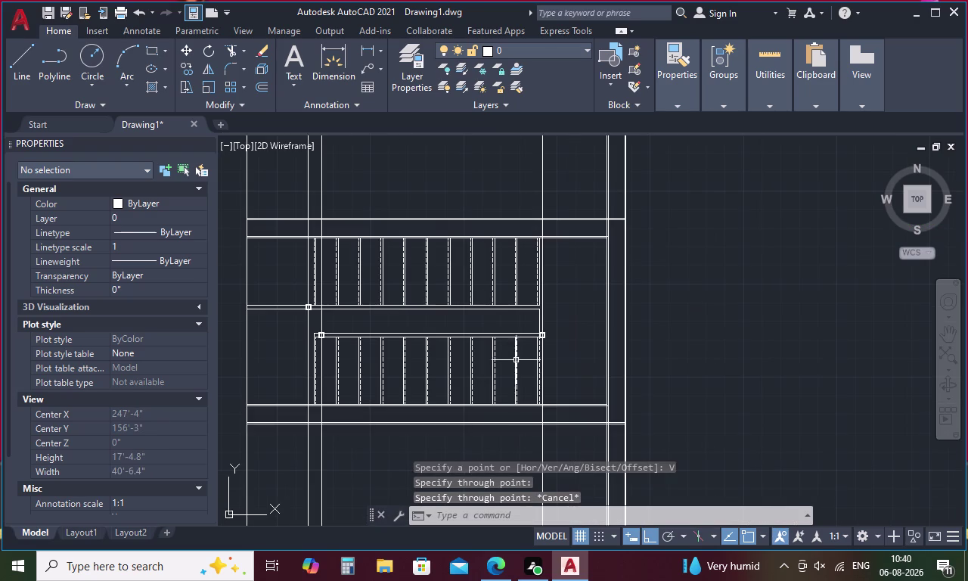
Select the circle-capped newel post and start copying it from its bottom point.
middle_drag(513, 362, 672, 274)
scroll(down, 3)
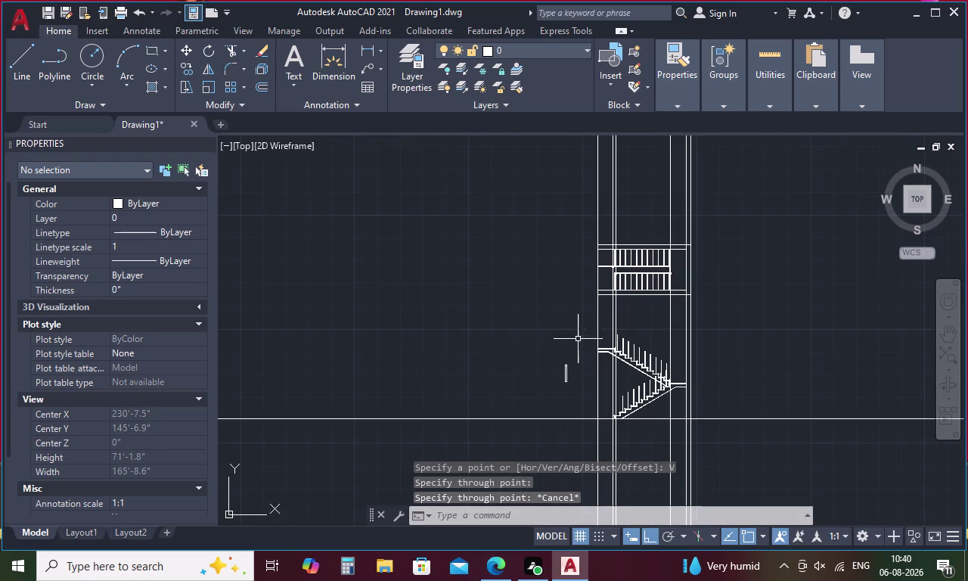
scroll(up, 3)
drag(602, 310, 481, 325)
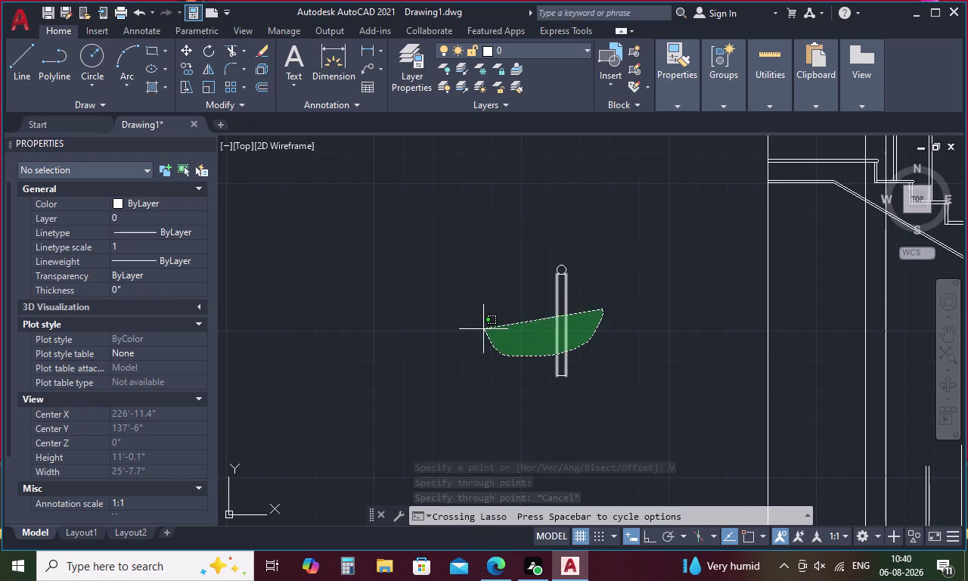
drag(481, 325, 591, 233)
right_click(602, 260)
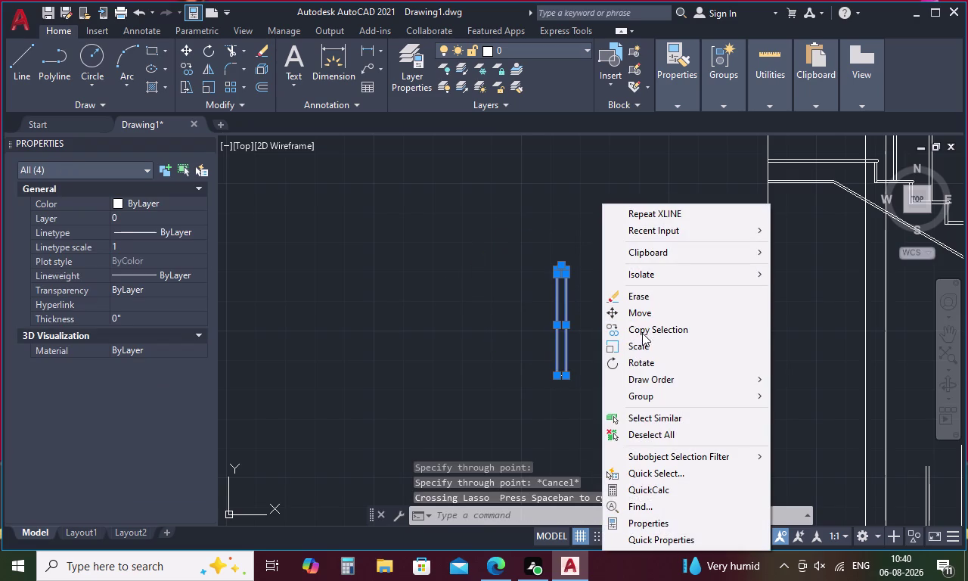
click(643, 329)
scroll(up, 3)
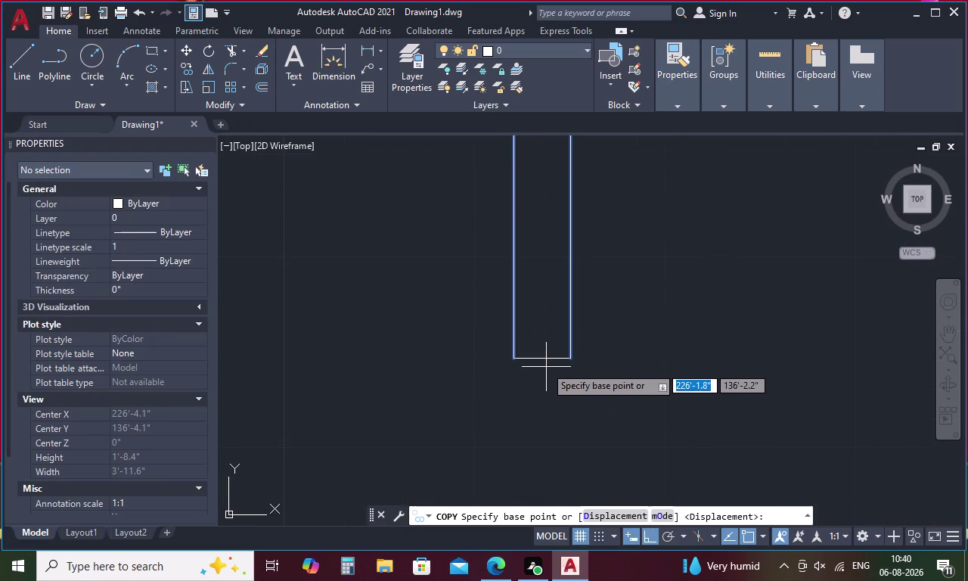
click(541, 361)
Place copies of the newel post at the stair foot and the landing.
scroll(down, 3)
scroll(down, 3)
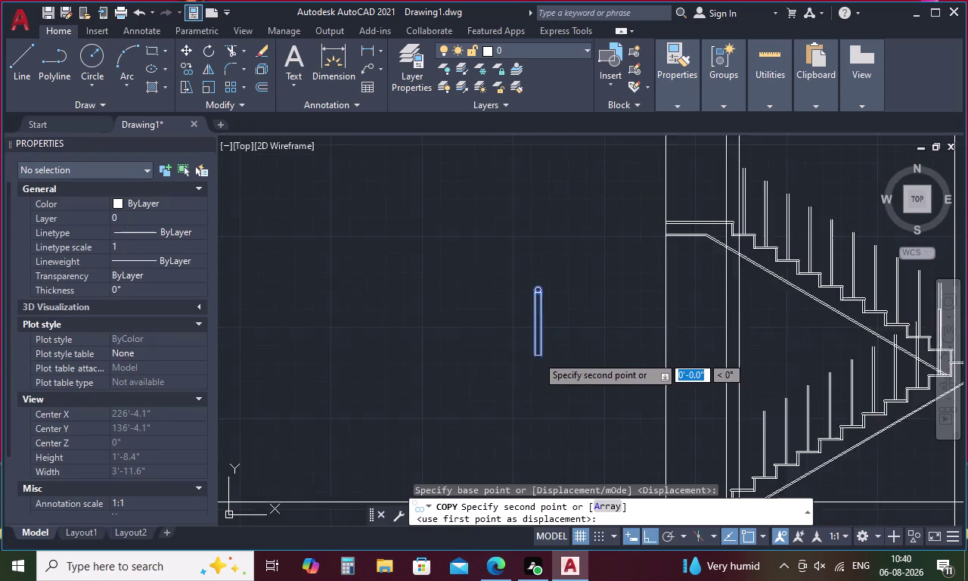
scroll(down, 3)
scroll(up, 3)
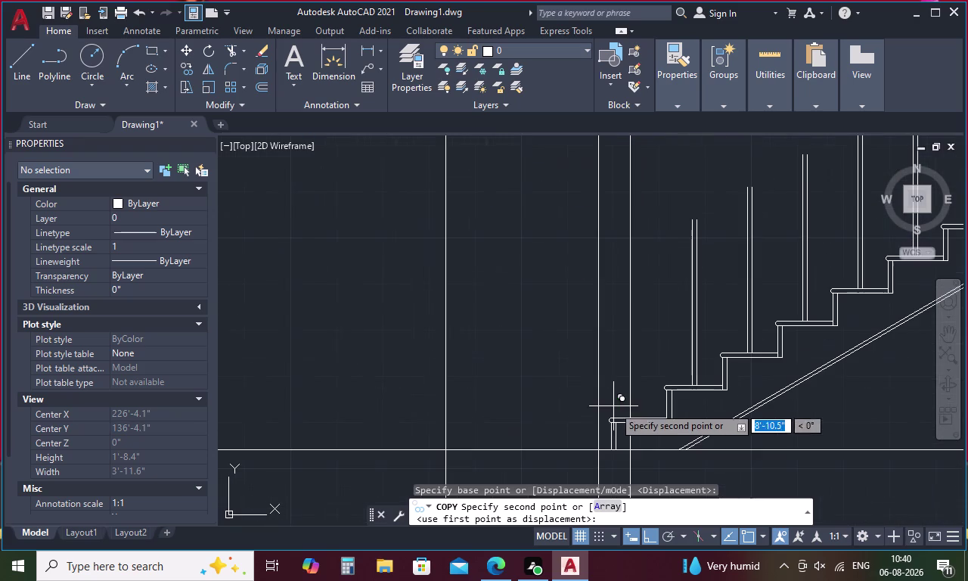
click(629, 414)
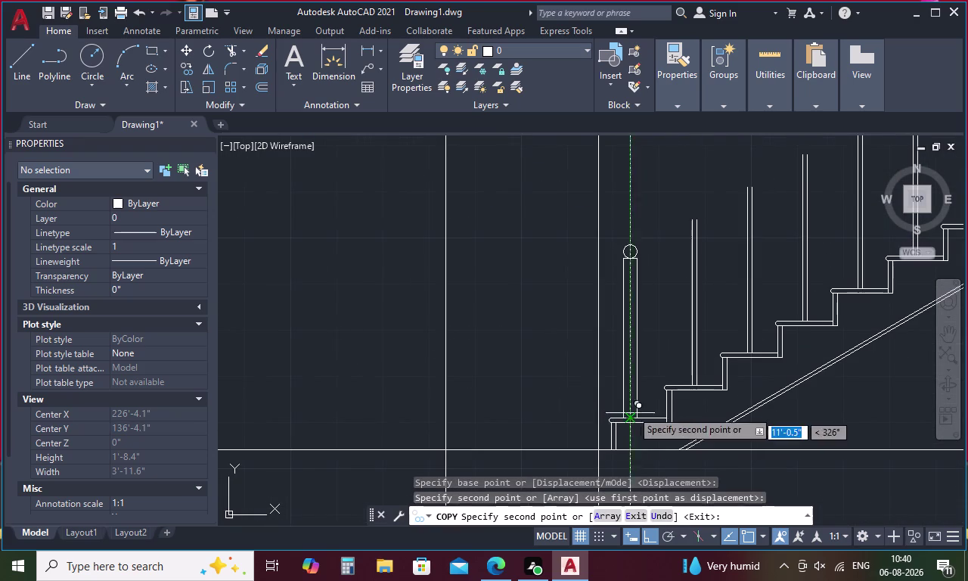
scroll(down, 3)
scroll(up, 3)
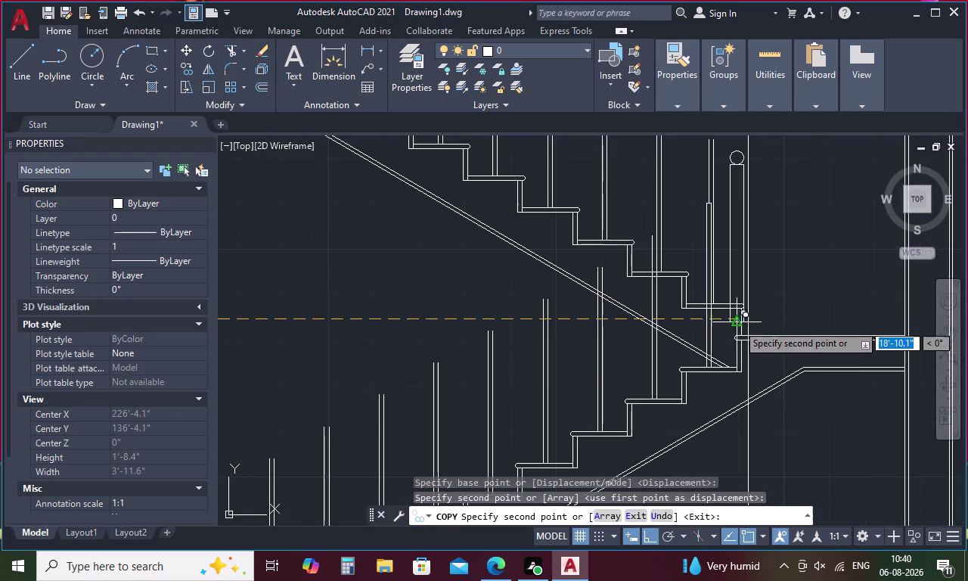
scroll(up, 3)
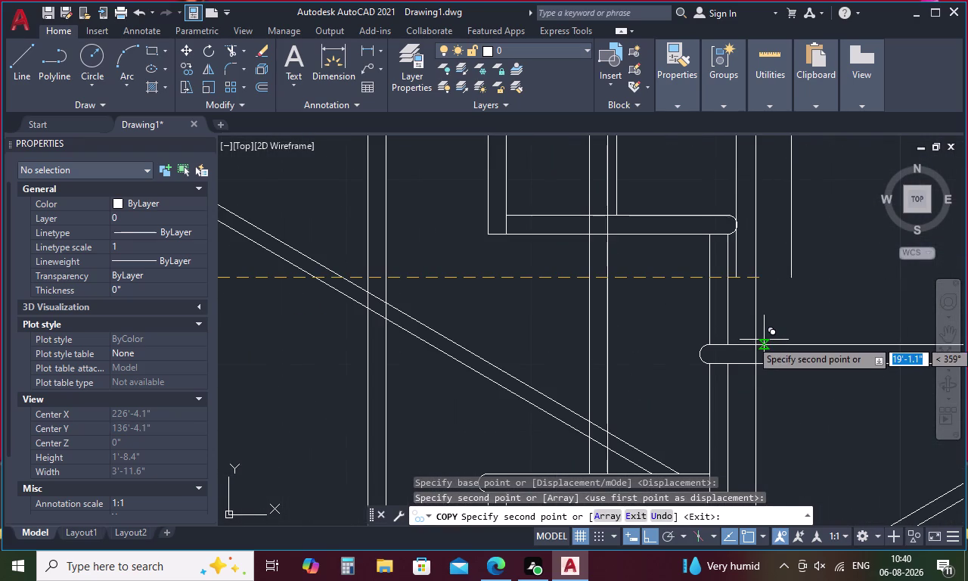
scroll(down, 3)
scroll(down, 3)
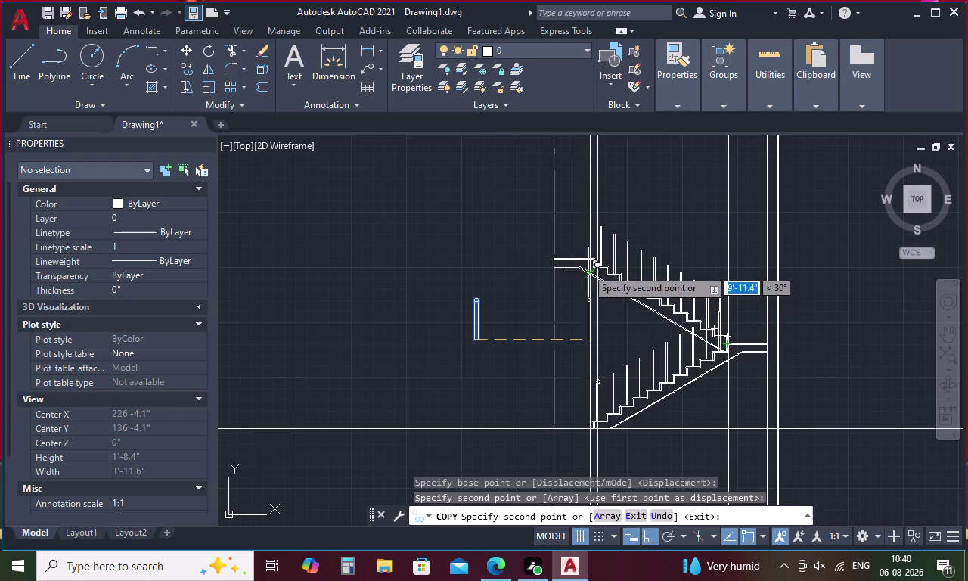
scroll(up, 3)
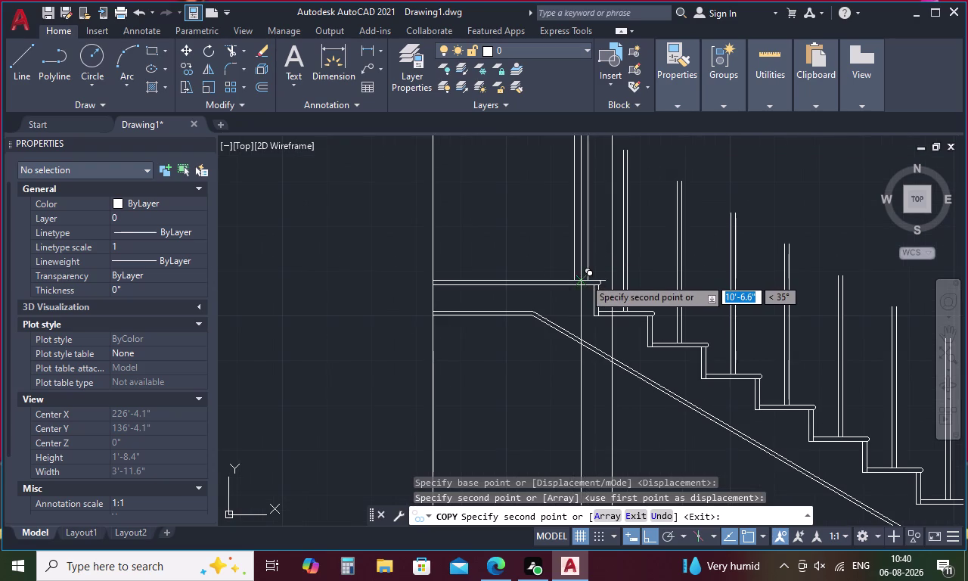
click(584, 278)
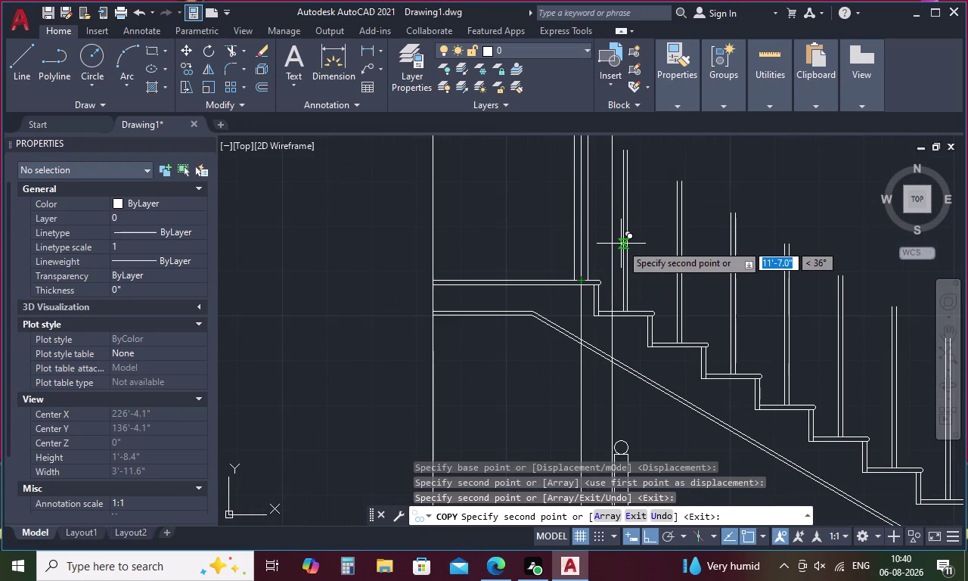
key(Escape)
Select the lines of the spare newel post.
scroll(down, 3)
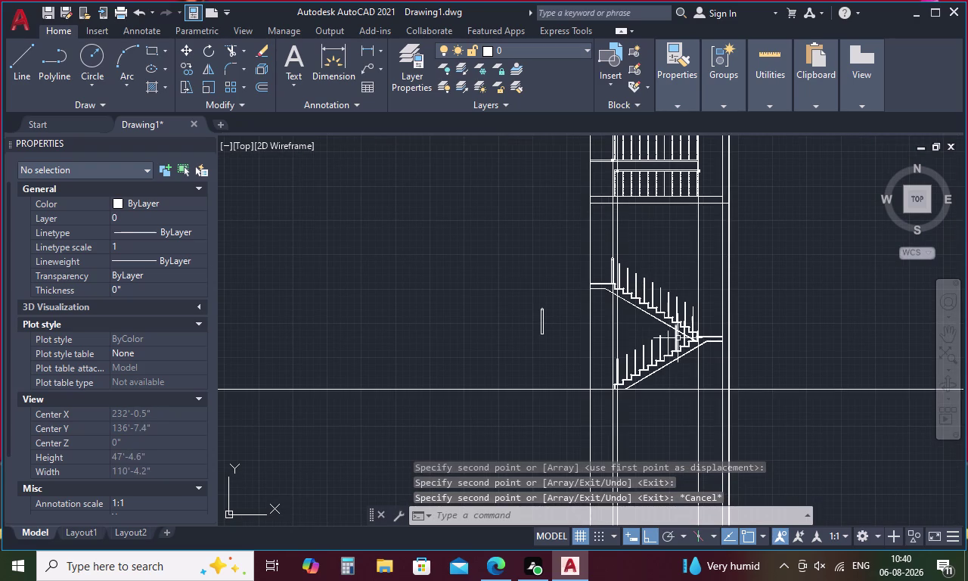
scroll(up, 3)
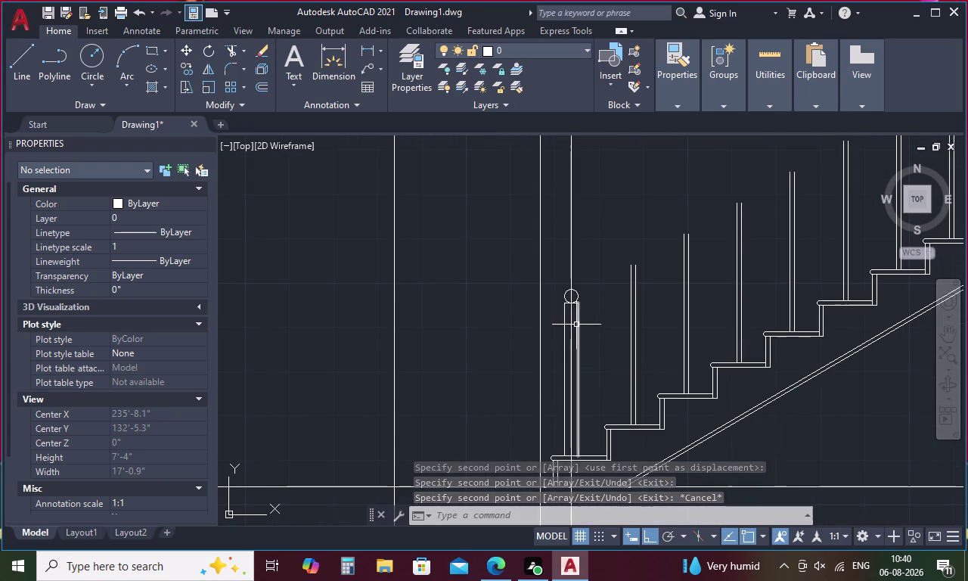
scroll(down, 3)
drag(514, 278, 425, 256)
Move the spare newel post from its bottom point onto the landing.
right_click(425, 258)
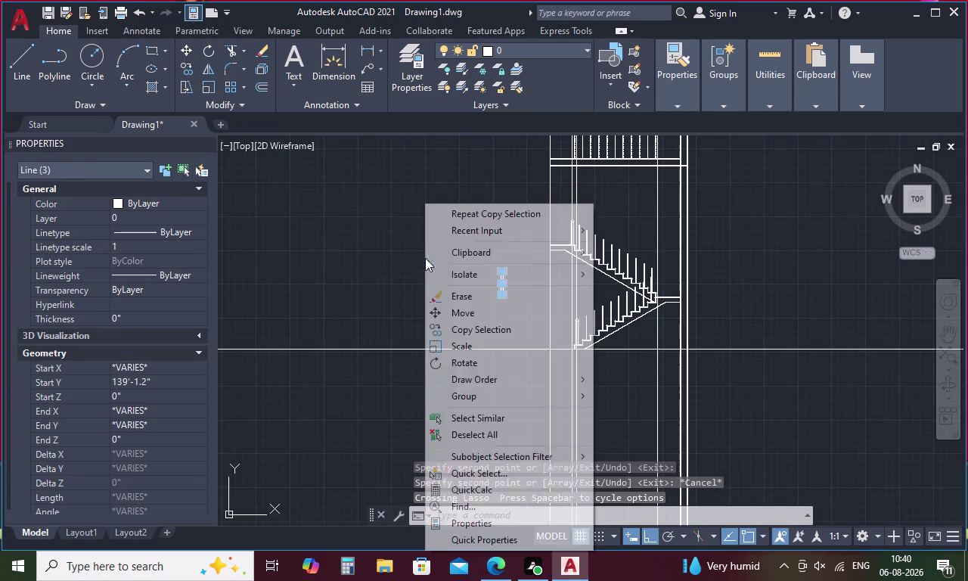
key(Escape)
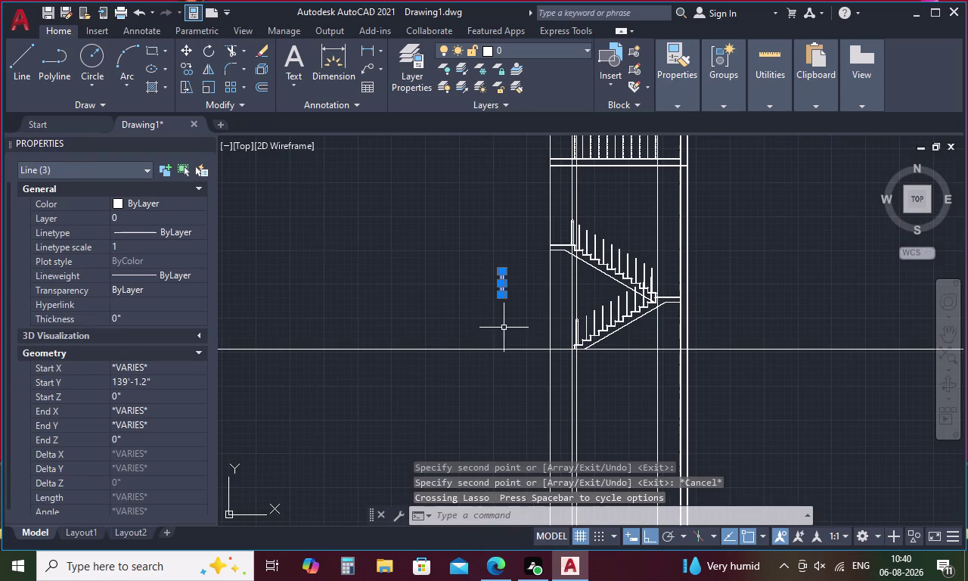
scroll(up, 3)
drag(500, 228, 429, 217)
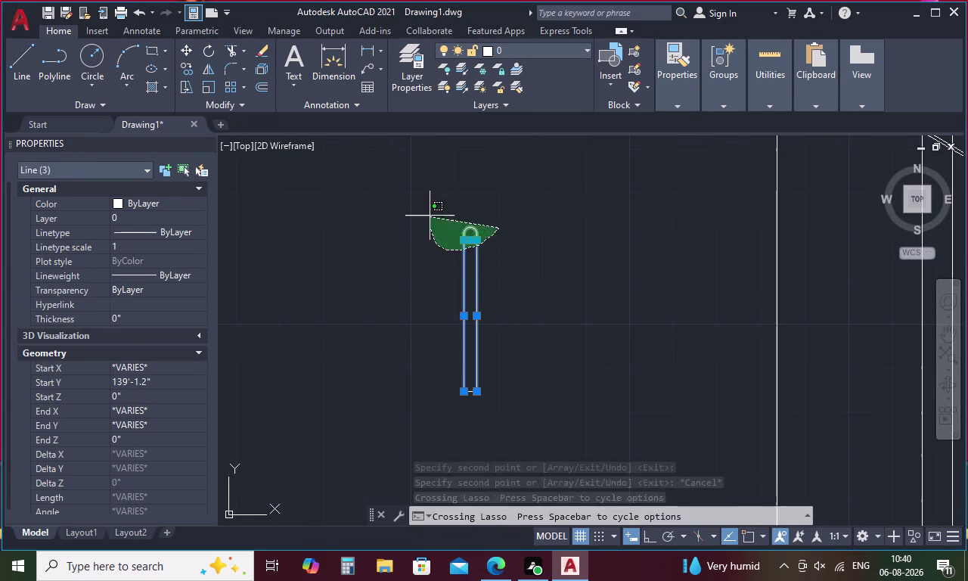
drag(429, 217, 431, 208)
right_click(428, 226)
click(499, 315)
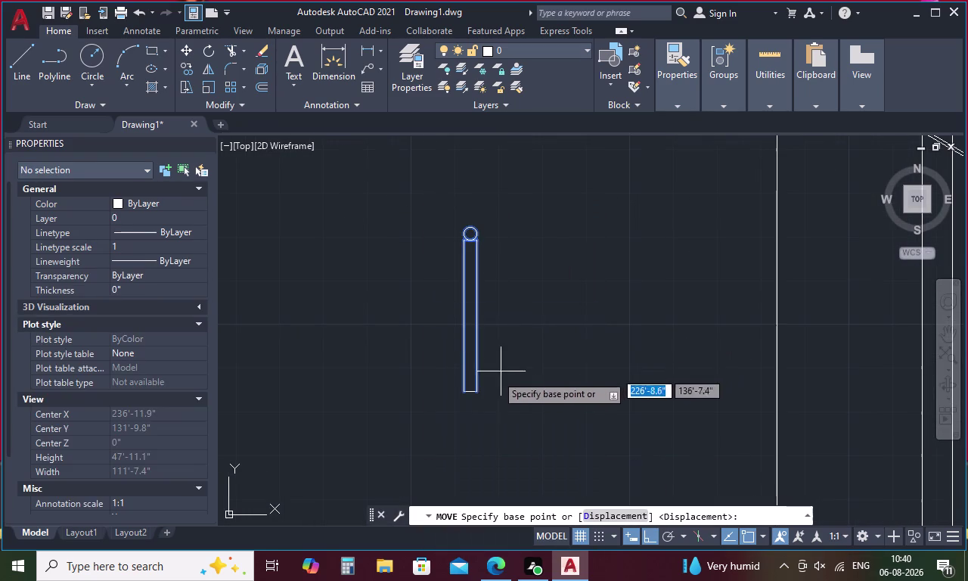
click(462, 395)
scroll(down, 3)
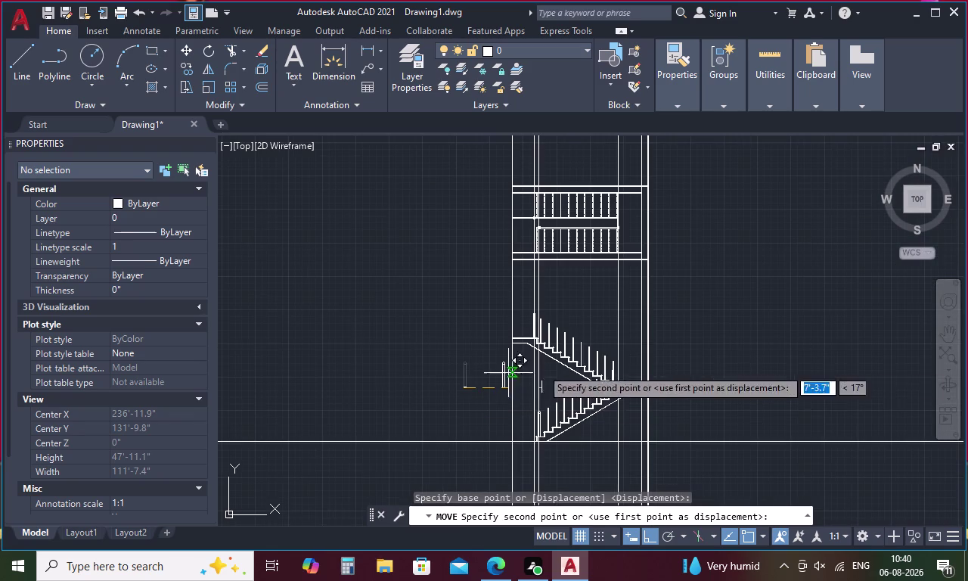
scroll(up, 3)
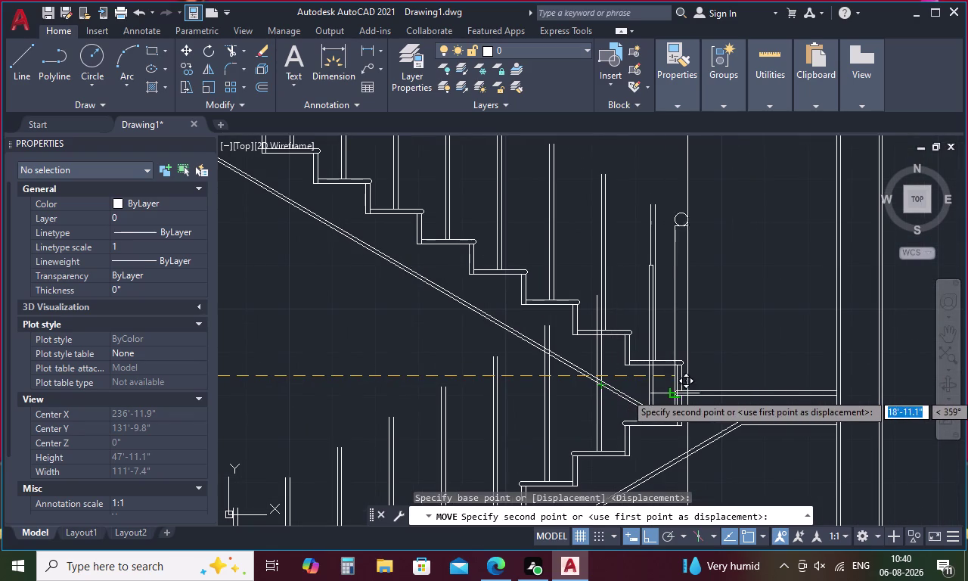
scroll(up, 3)
click(729, 391)
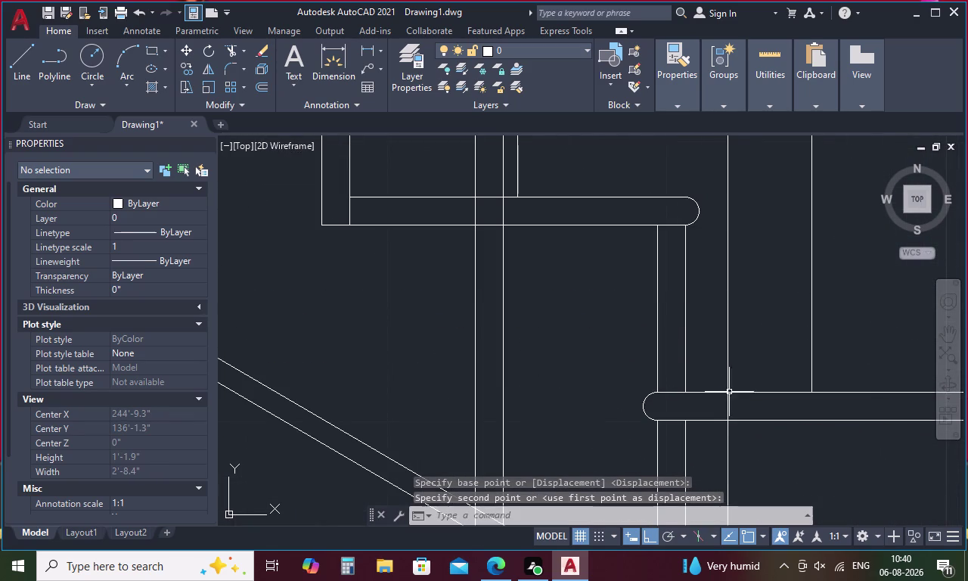
key(Escape)
Erase the three stray lines above the stair and the stray mark at its left.
scroll(down, 3)
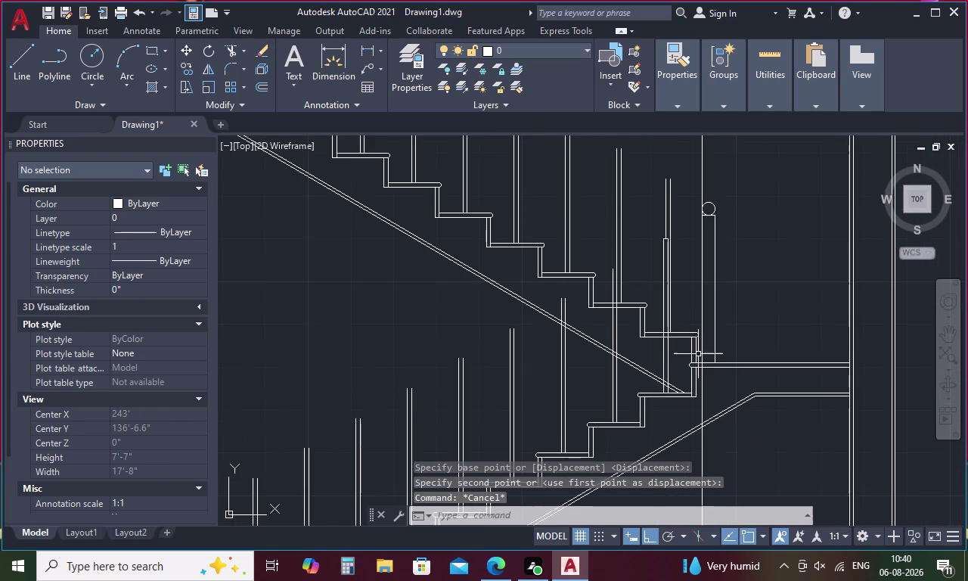
scroll(down, 3)
drag(709, 232, 571, 203)
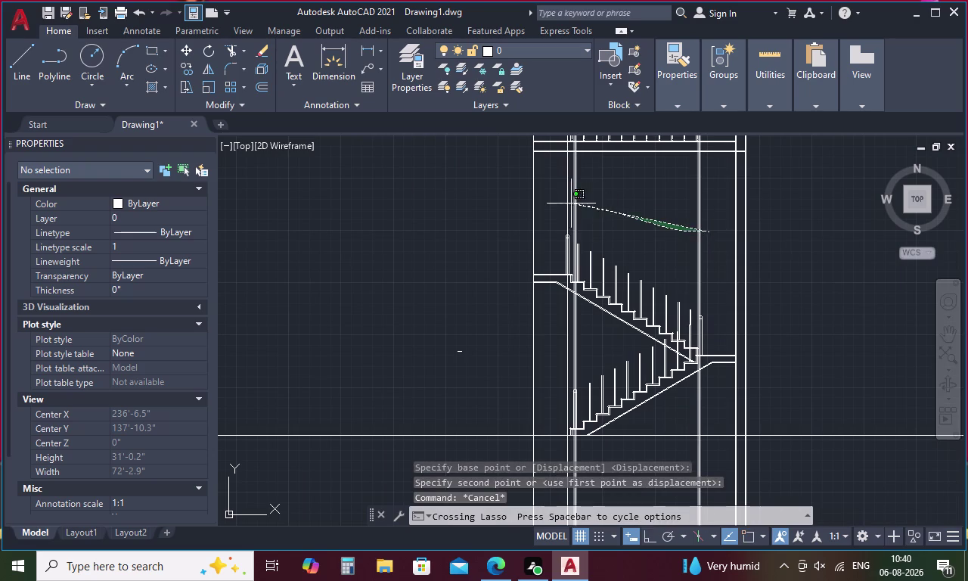
drag(571, 203, 559, 203)
key(Delete)
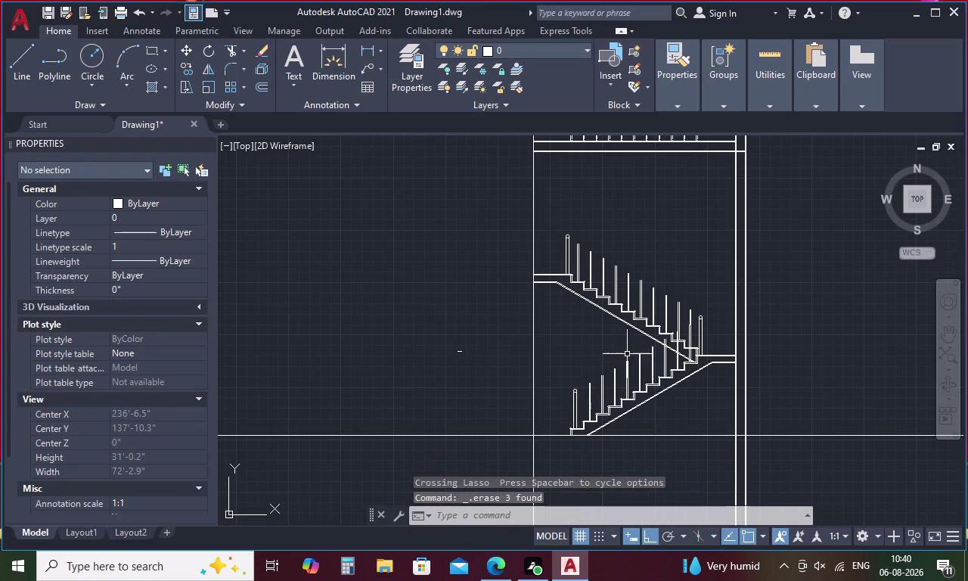
drag(472, 361, 424, 347)
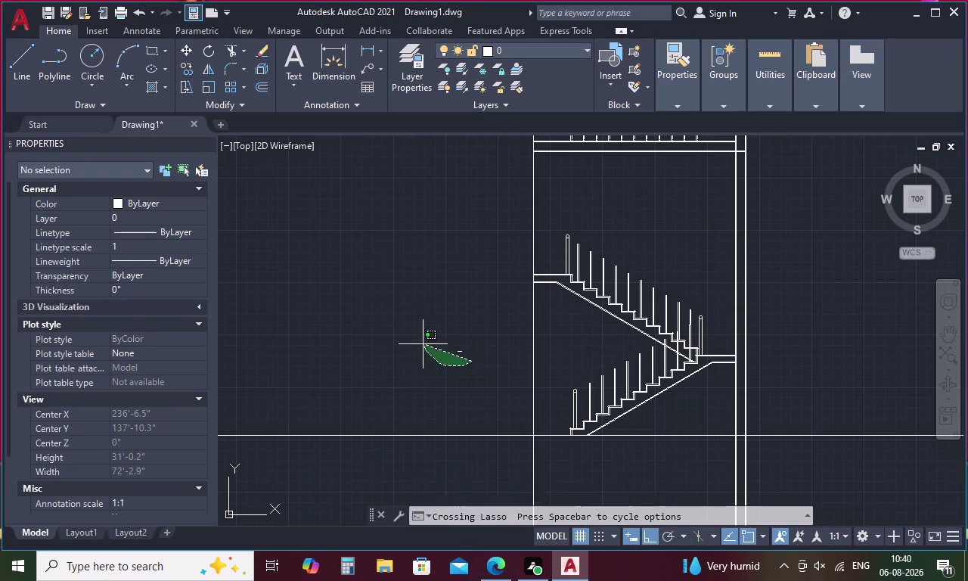
drag(423, 347, 429, 333)
drag(490, 351, 488, 311)
key(Delete)
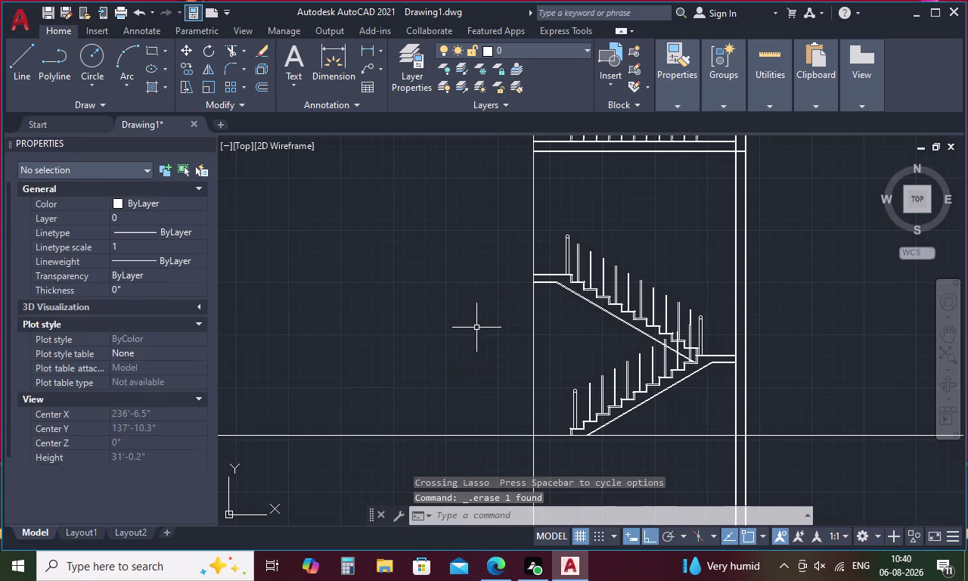
Draw a sloping handrail line from the lower baluster up to the landing newel post.
key(l)
key(space)
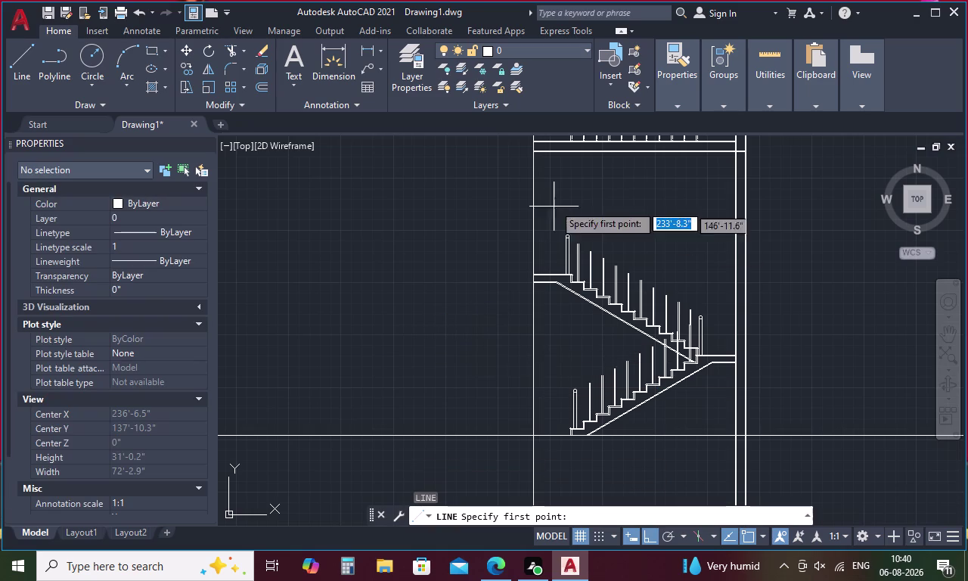
scroll(up, 3)
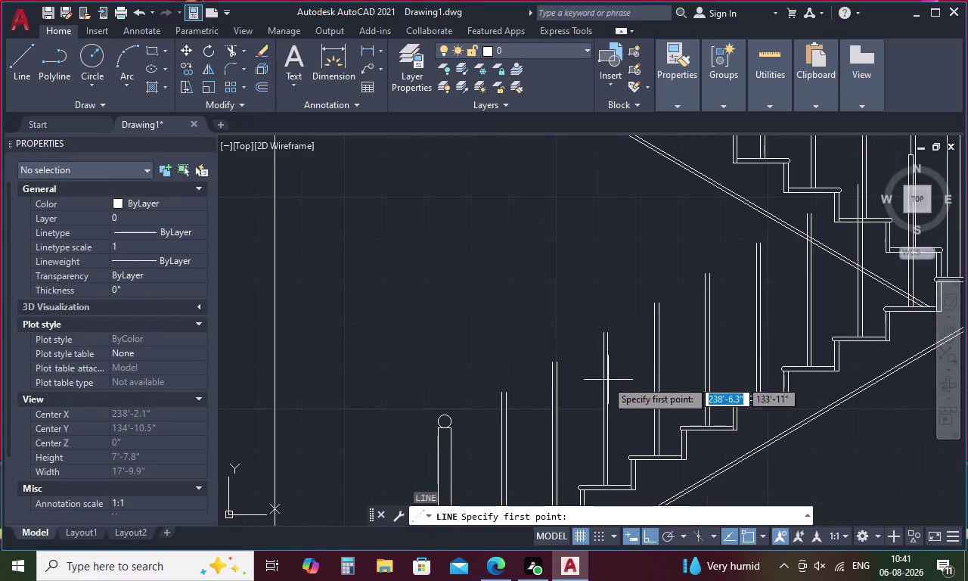
click(501, 394)
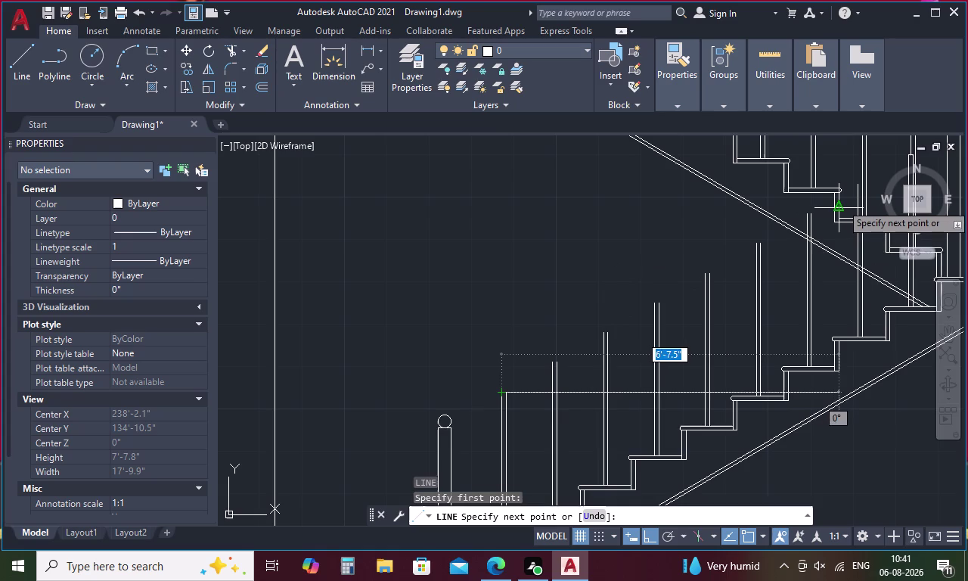
middle_drag(841, 203, 674, 288)
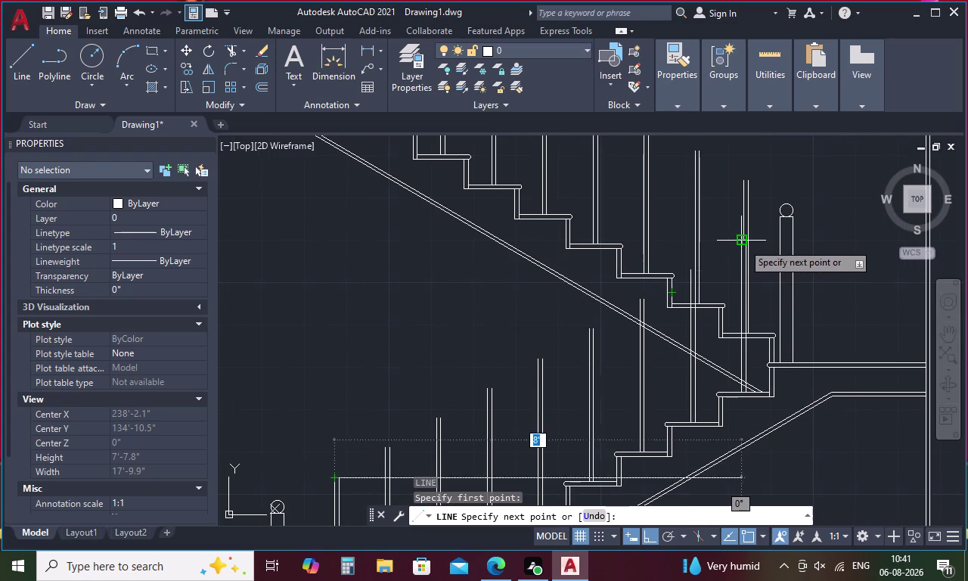
click(743, 243)
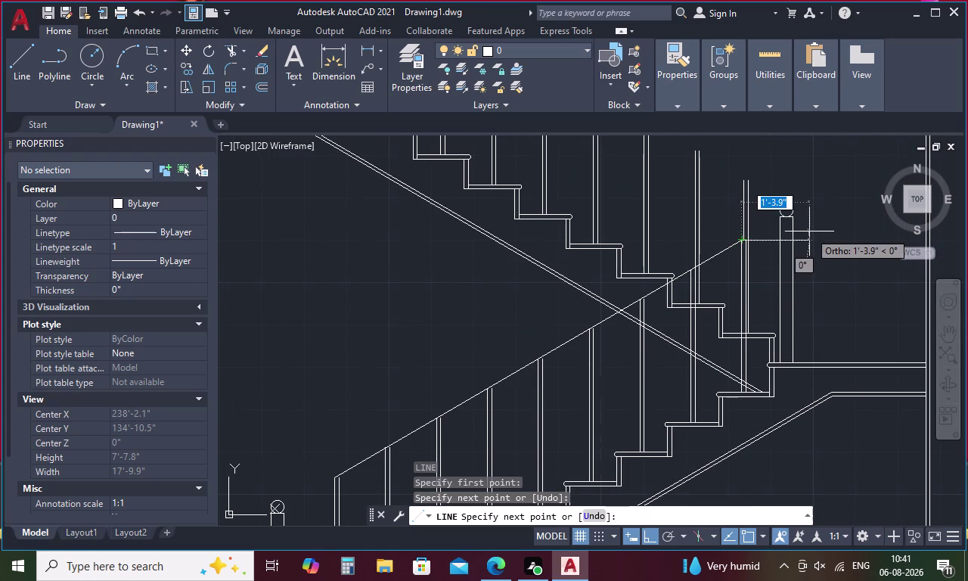
key(Escape)
Offset the sloping handrail line by 2 to create a parallel rail line.
text(O)
key(space)
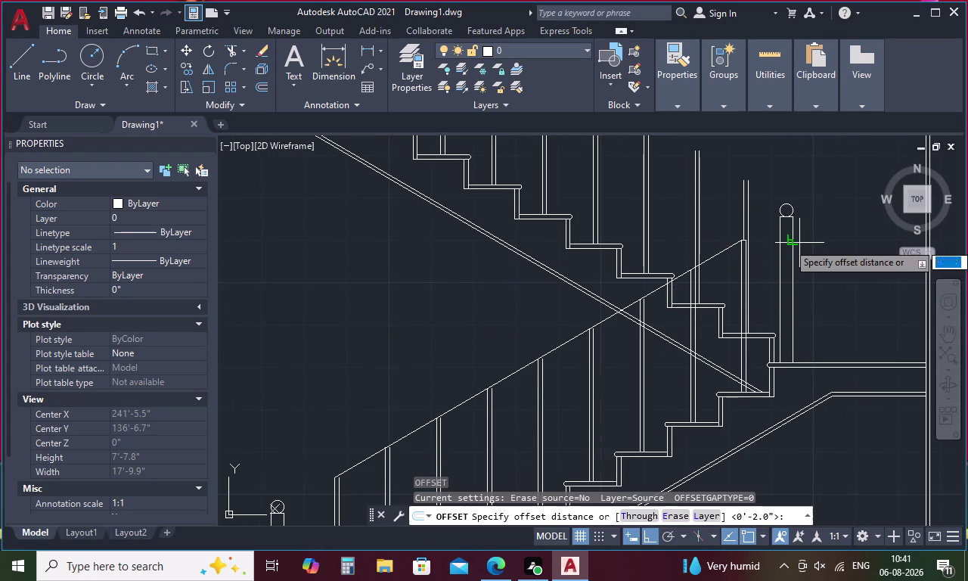
text(2)
key(space)
click(678, 276)
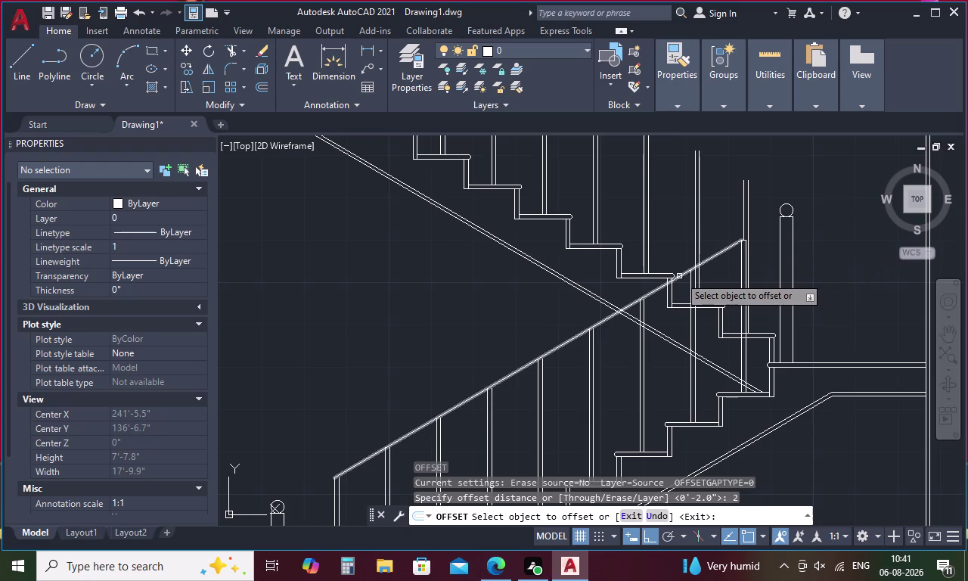
click(679, 296)
key(Escape)
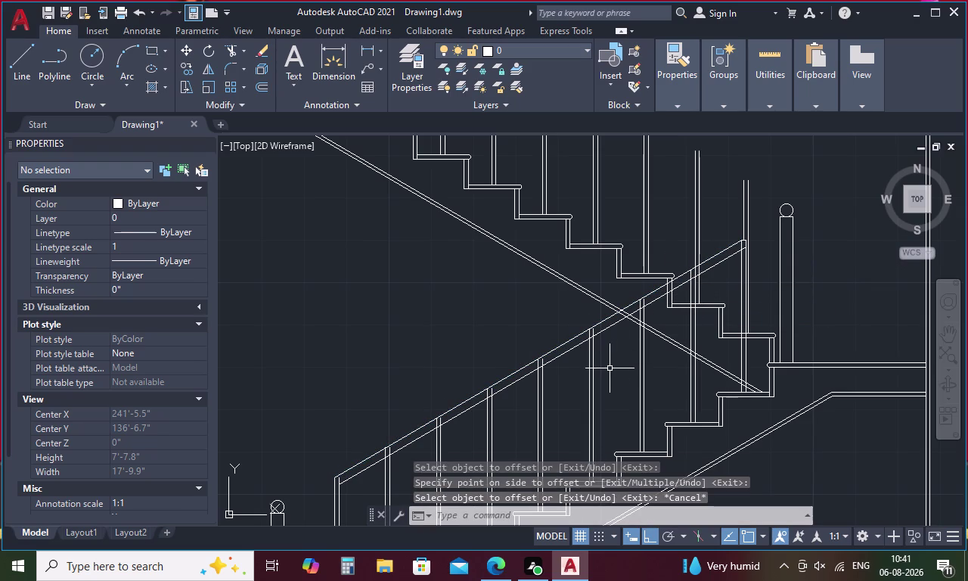
Start trimming the handrail lines, then cancel the trim.
key(t)
key(r)
key(space)
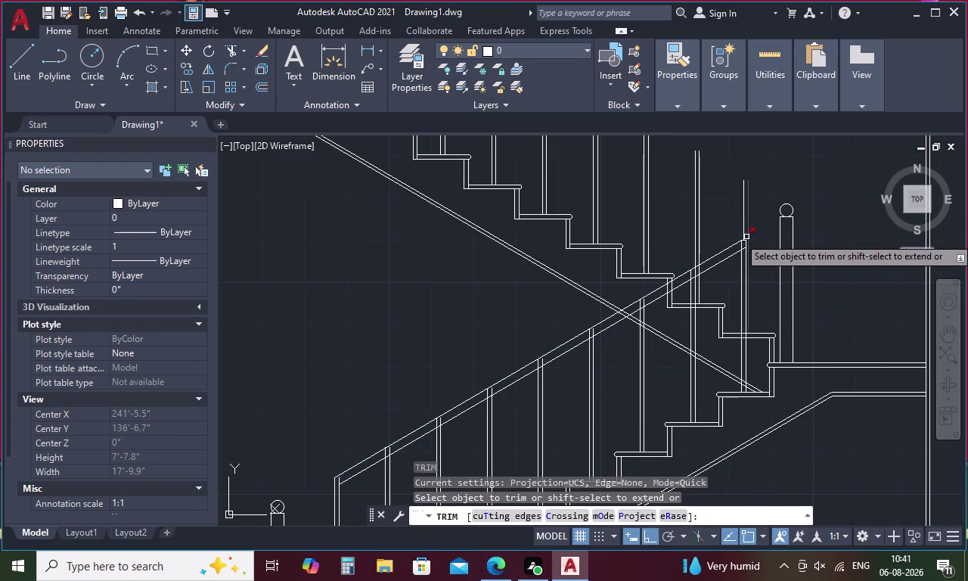
scroll(up, 3)
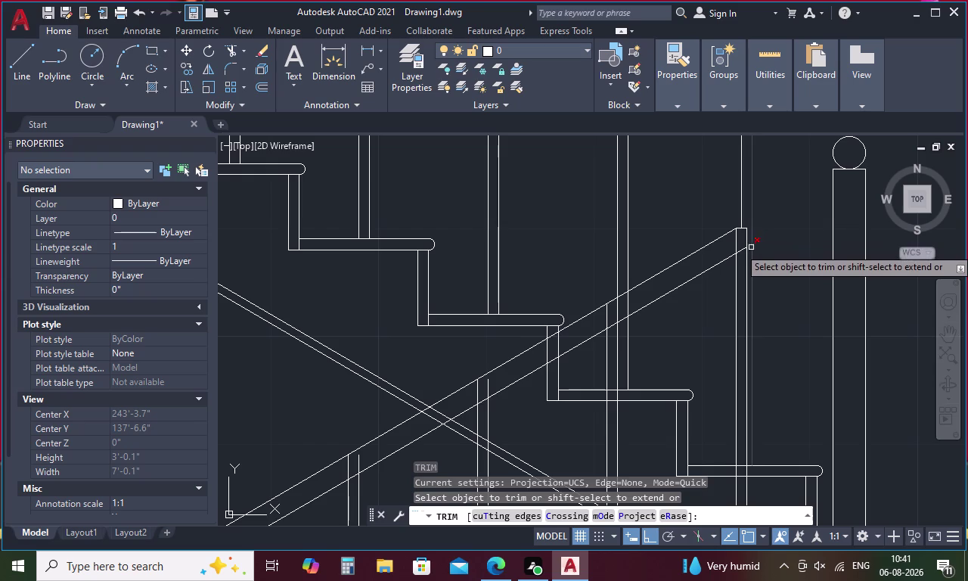
key(Escape)
Extend both handrail lines up to the top newel post.
key(e)
key(x)
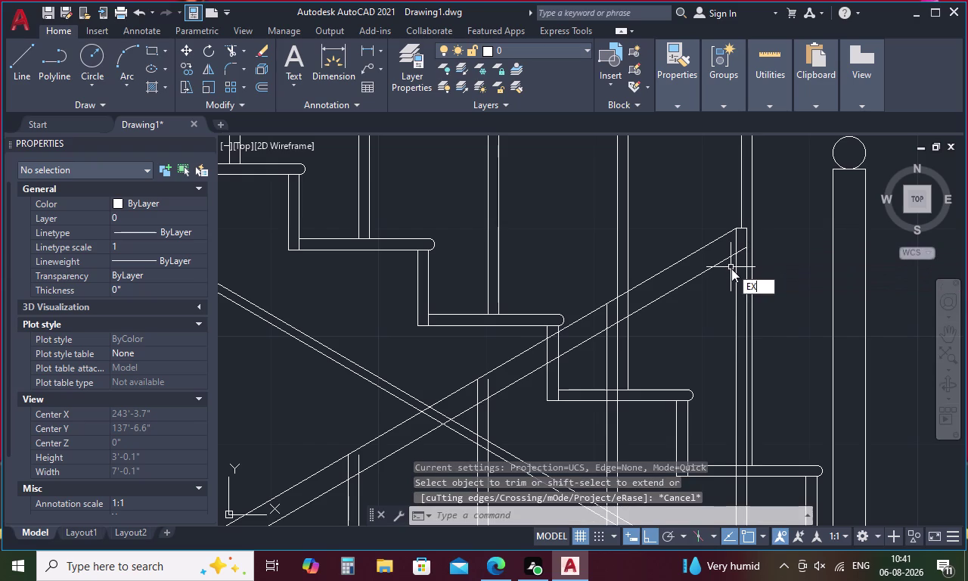
key(space)
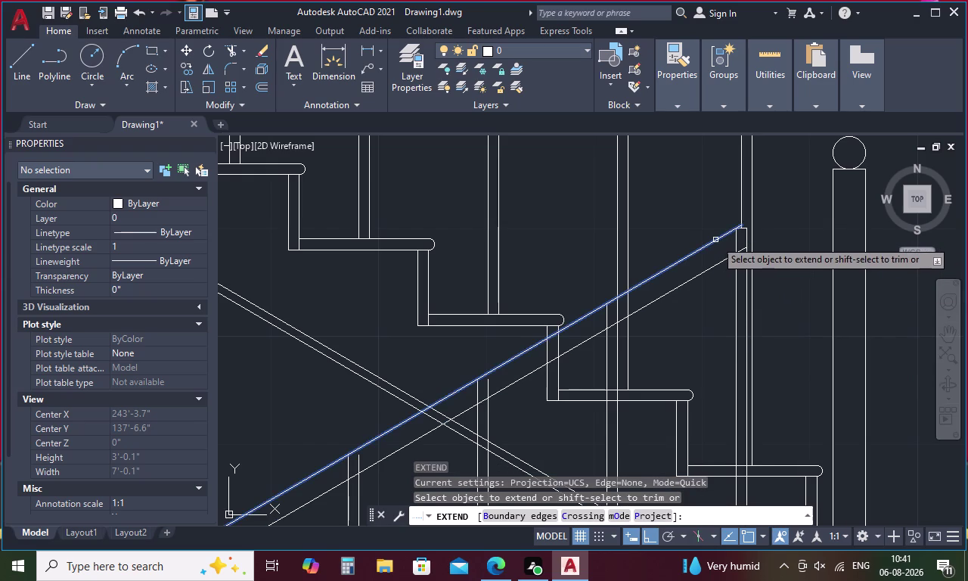
click(716, 240)
click(726, 232)
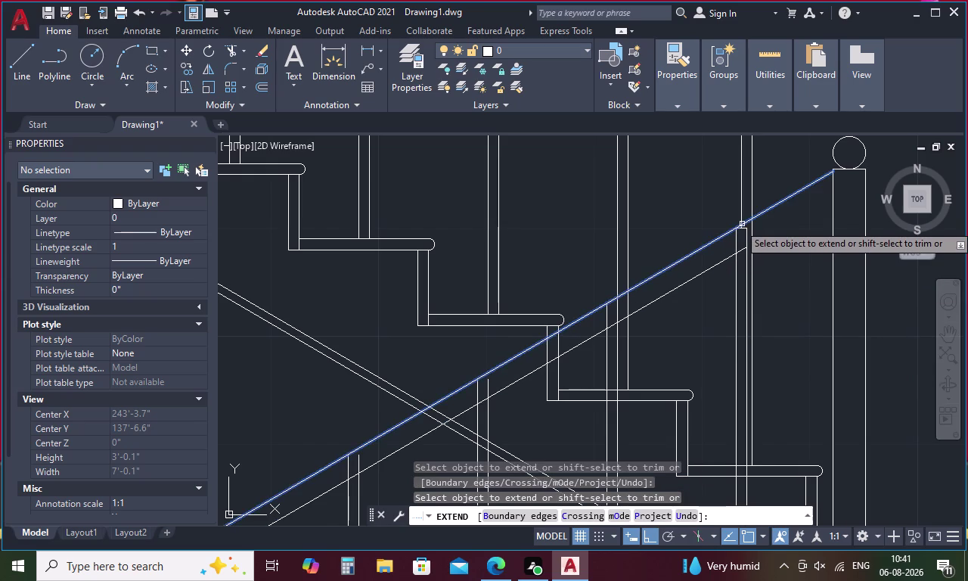
click(742, 224)
click(723, 264)
click(741, 251)
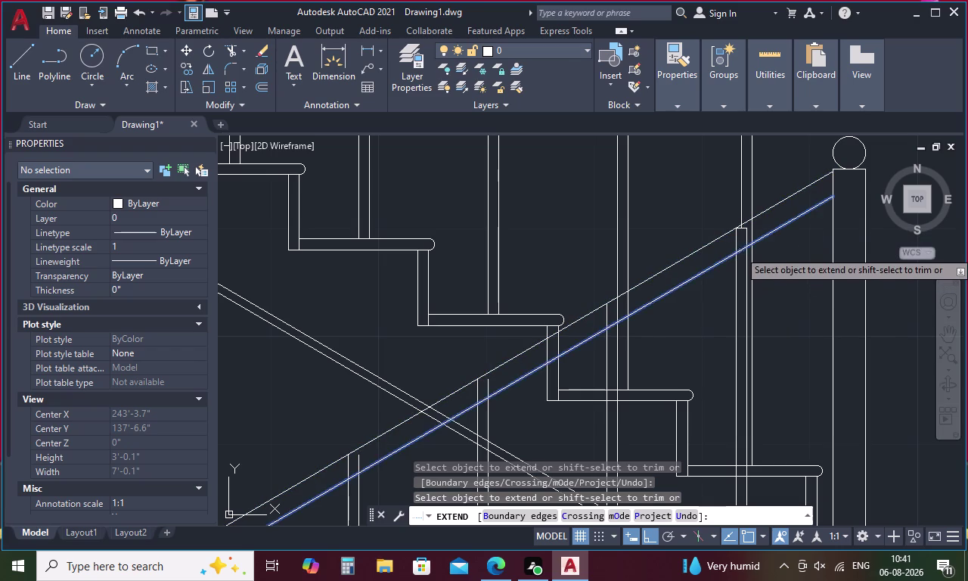
Extend both handrail lines down to the bottom newel post.
scroll(down, 3)
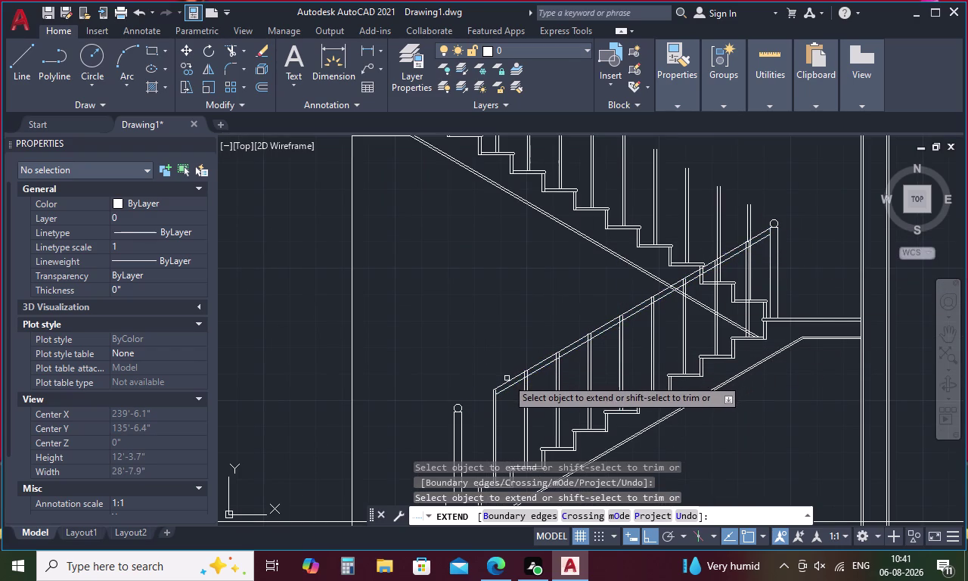
click(505, 383)
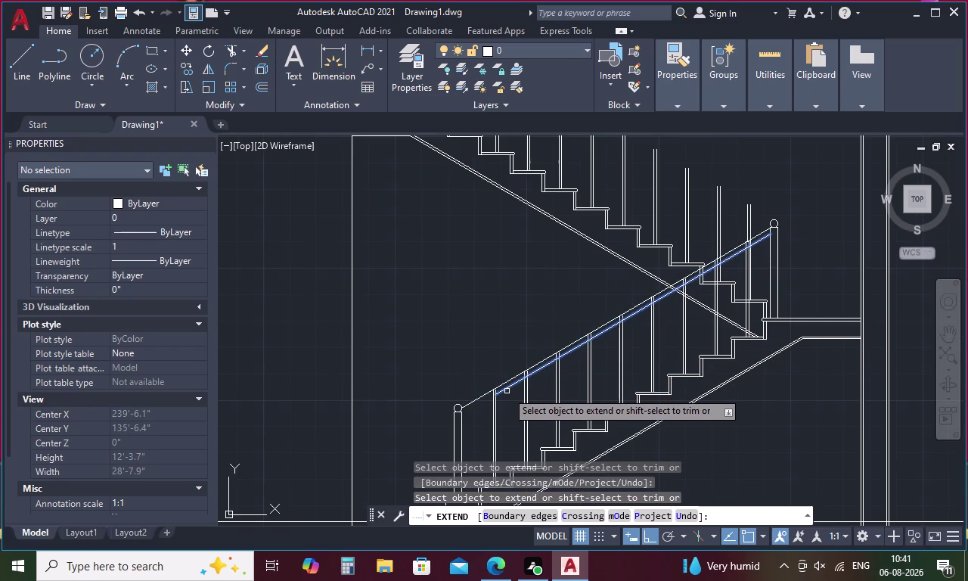
click(504, 390)
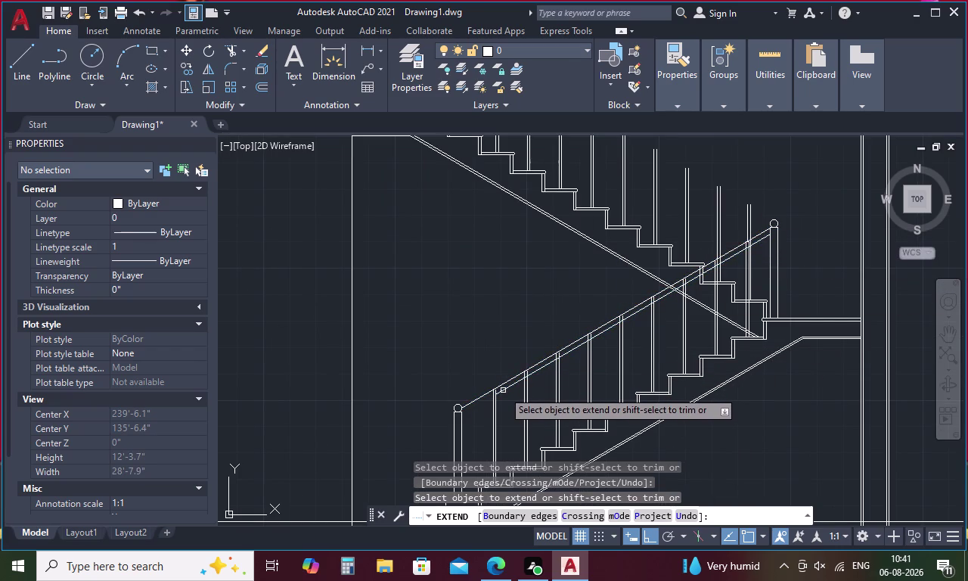
click(502, 391)
click(498, 394)
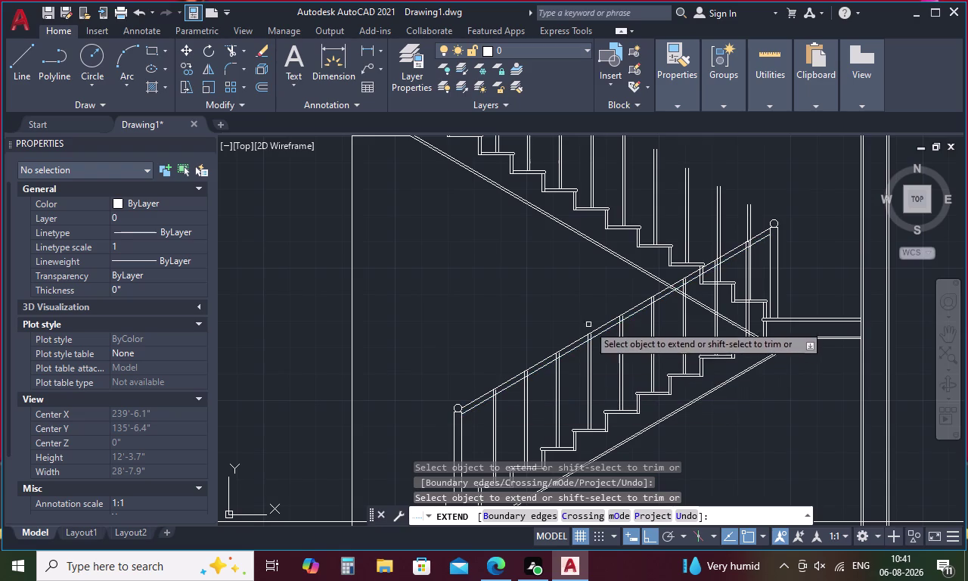
key(Escape)
Abandon a first line attempt over the upper flight and delete the stray sloping line.
key(l)
key(space)
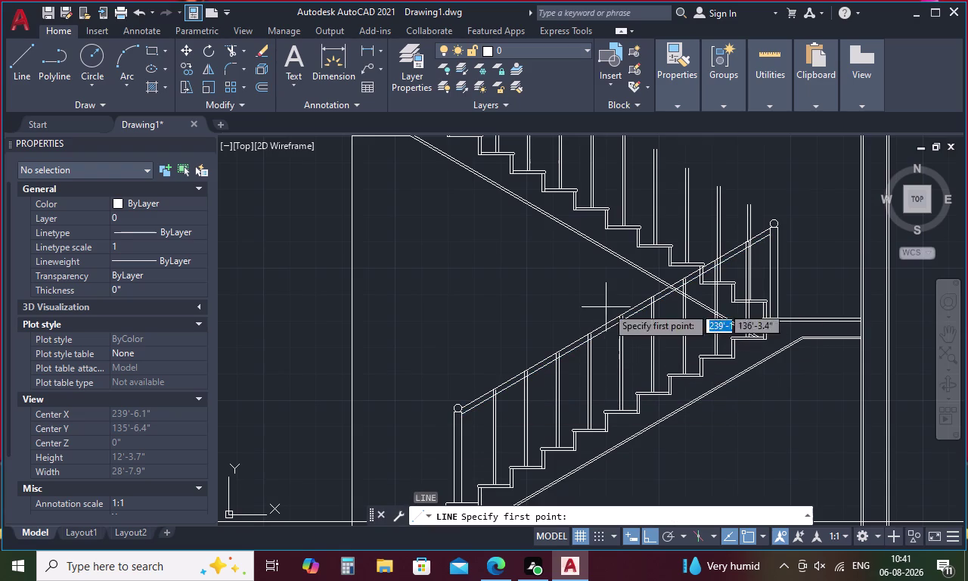
middle_drag(613, 281, 641, 450)
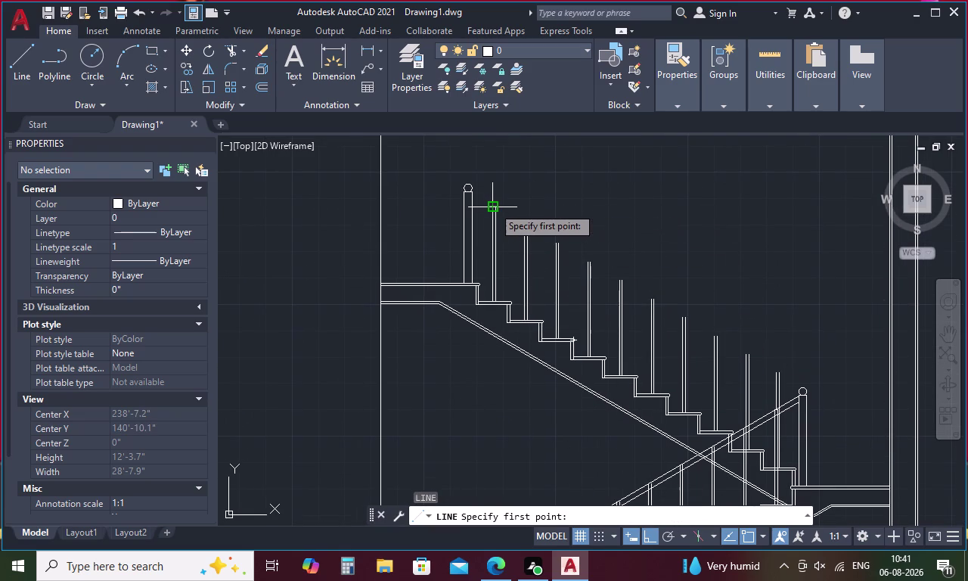
drag(494, 206, 507, 210)
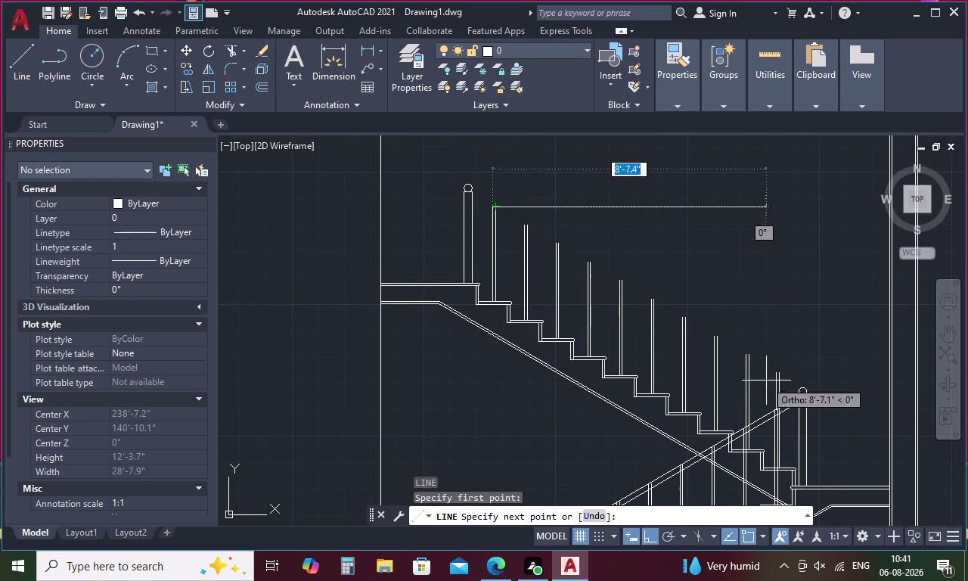
click(780, 374)
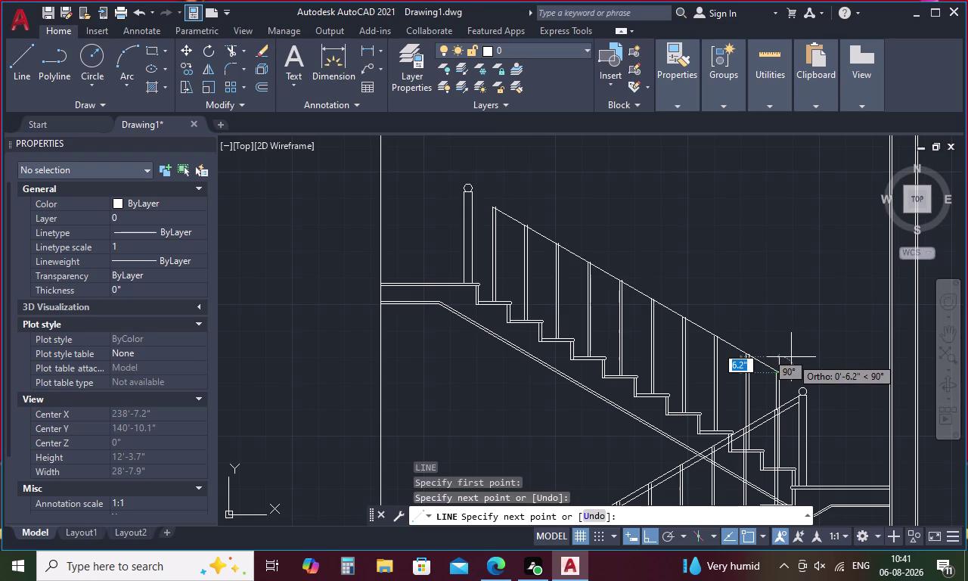
key(Escape)
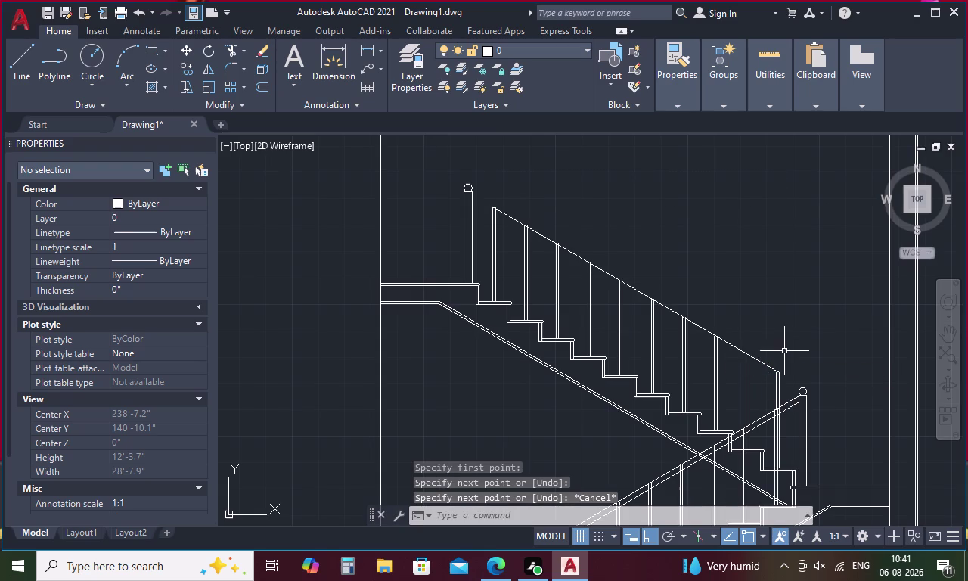
drag(767, 345, 751, 369)
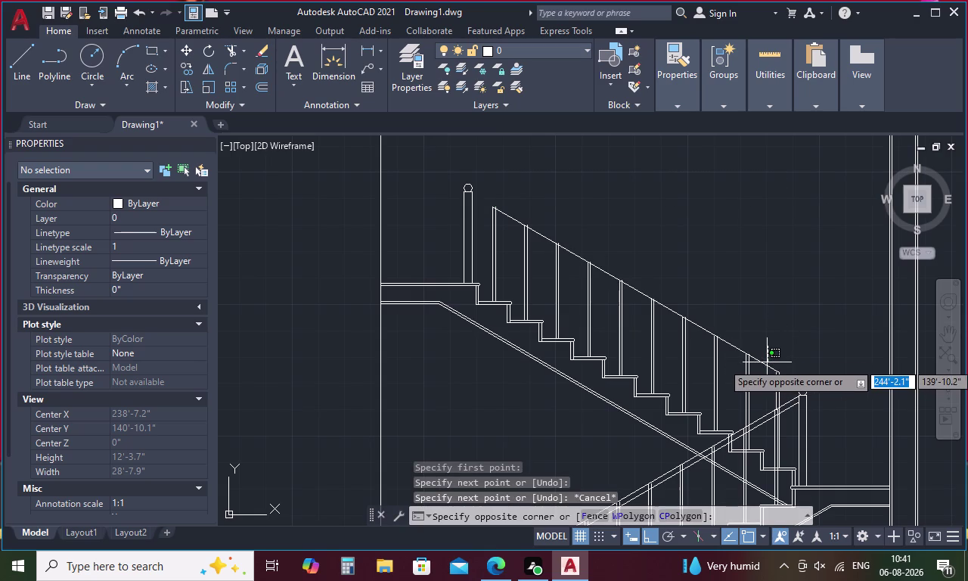
click(765, 364)
click(765, 364)
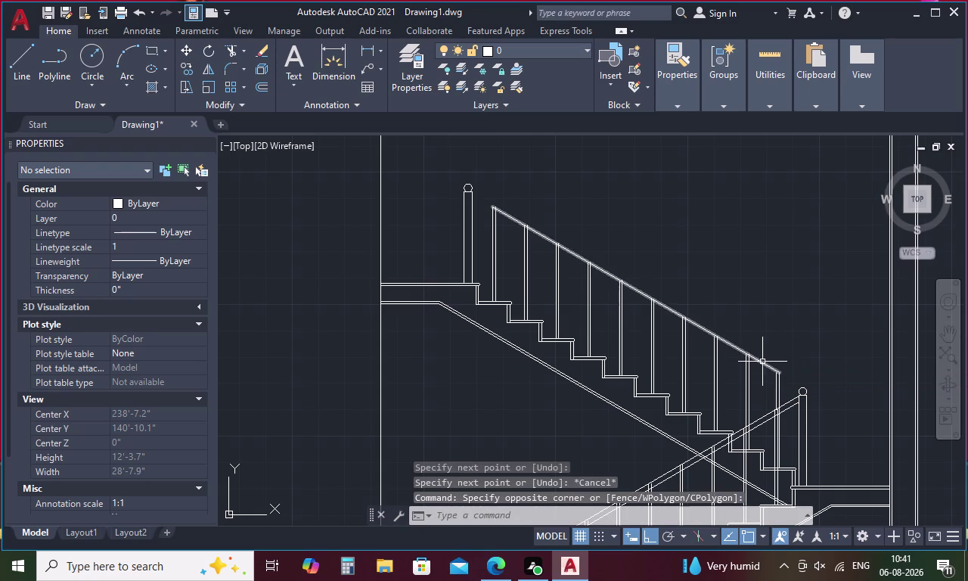
click(762, 361)
key(Delete)
Draw the upper handrail line from the first baluster top to the last.
key(l)
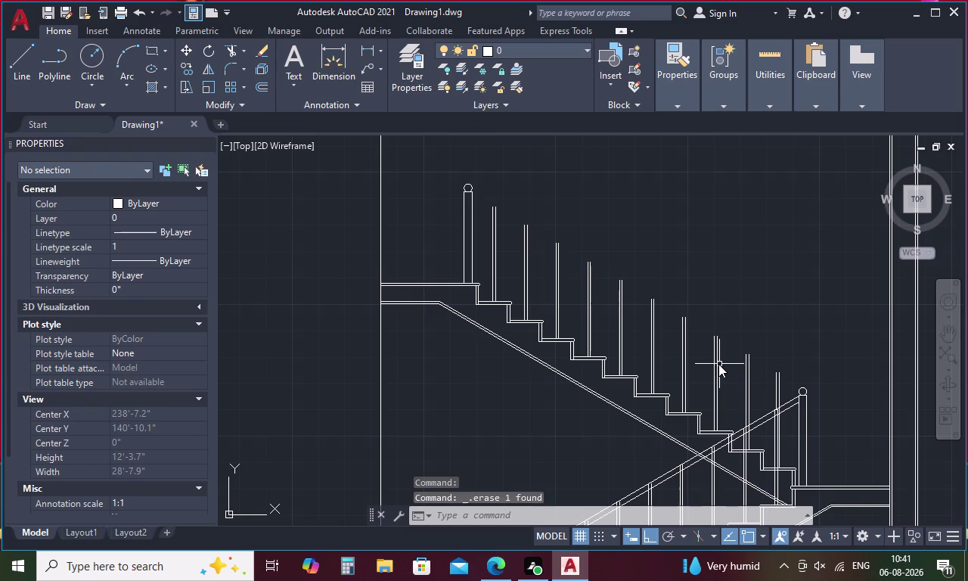
key(space)
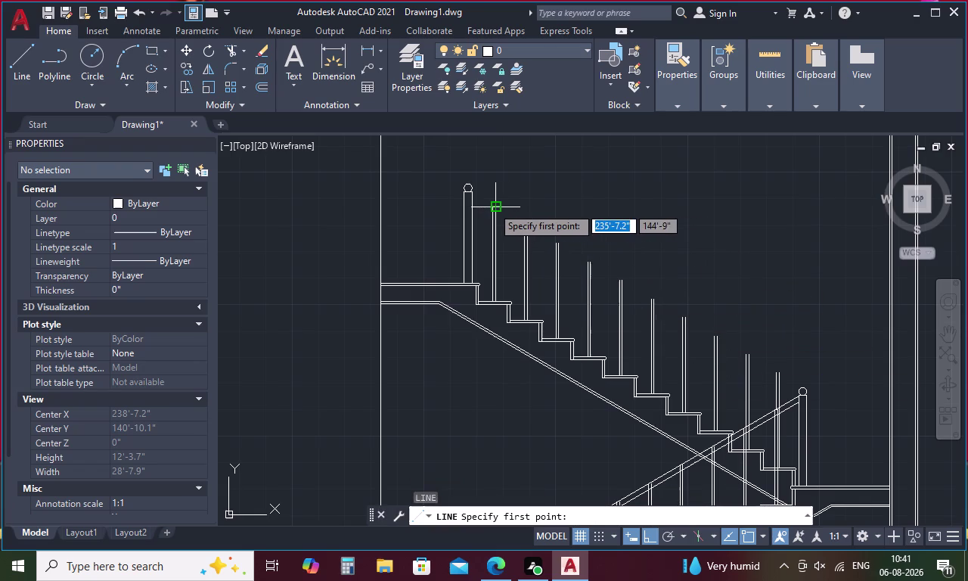
scroll(up, 3)
click(491, 205)
scroll(down, 3)
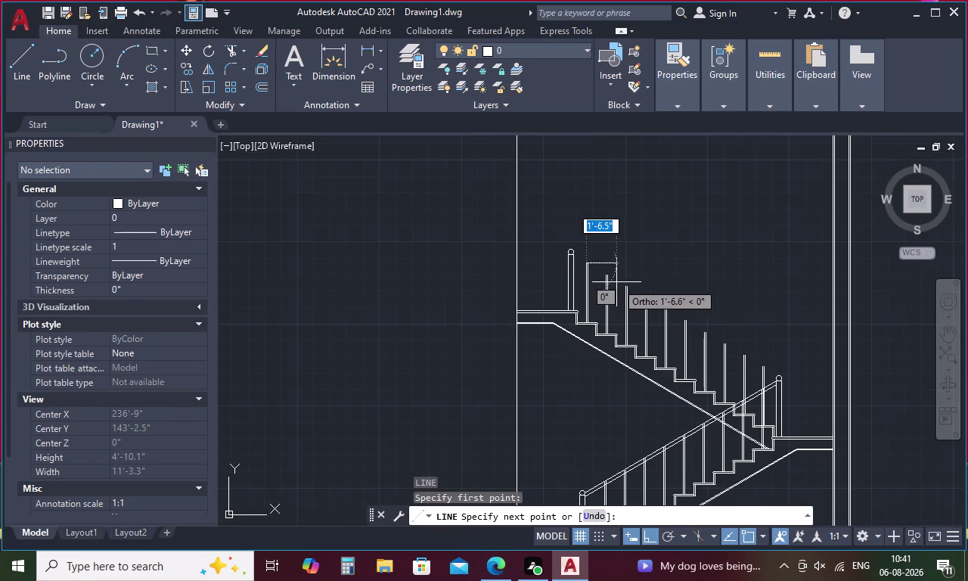
scroll(up, 3)
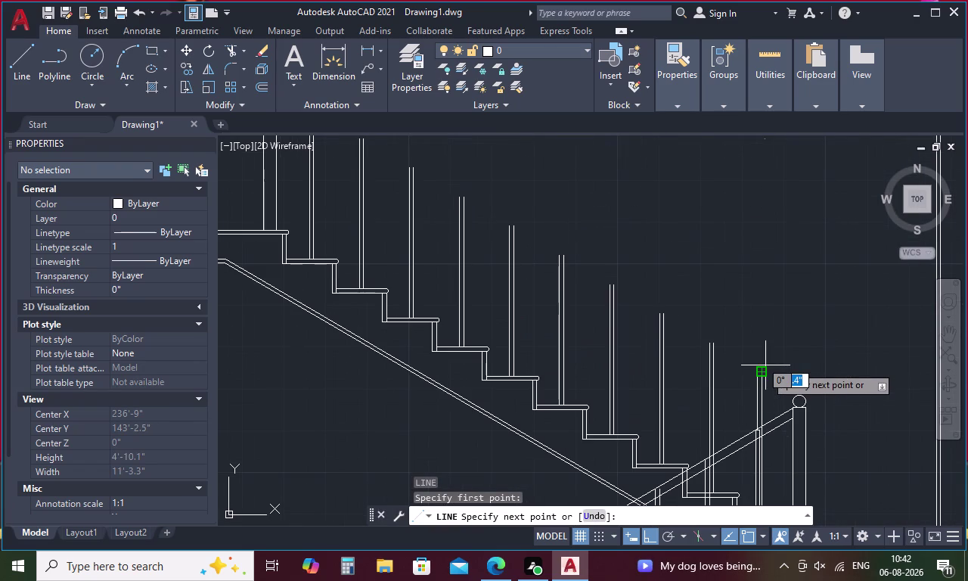
scroll(up, 3)
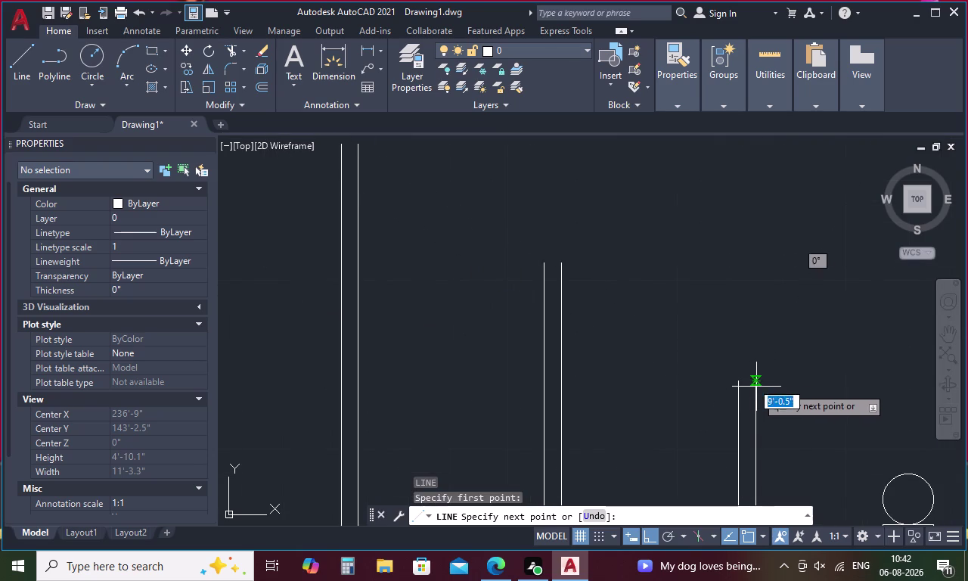
scroll(up, 3)
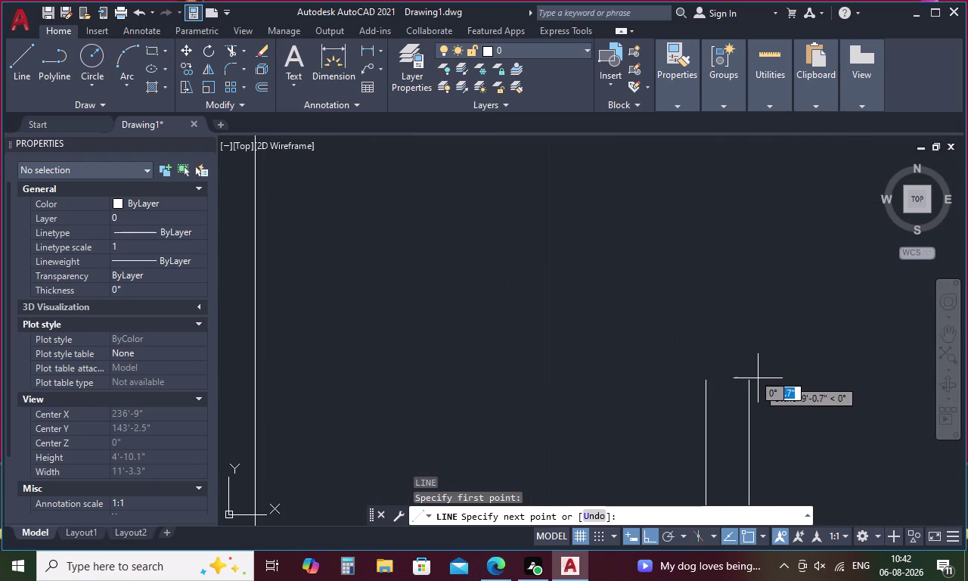
click(749, 378)
scroll(down, 3)
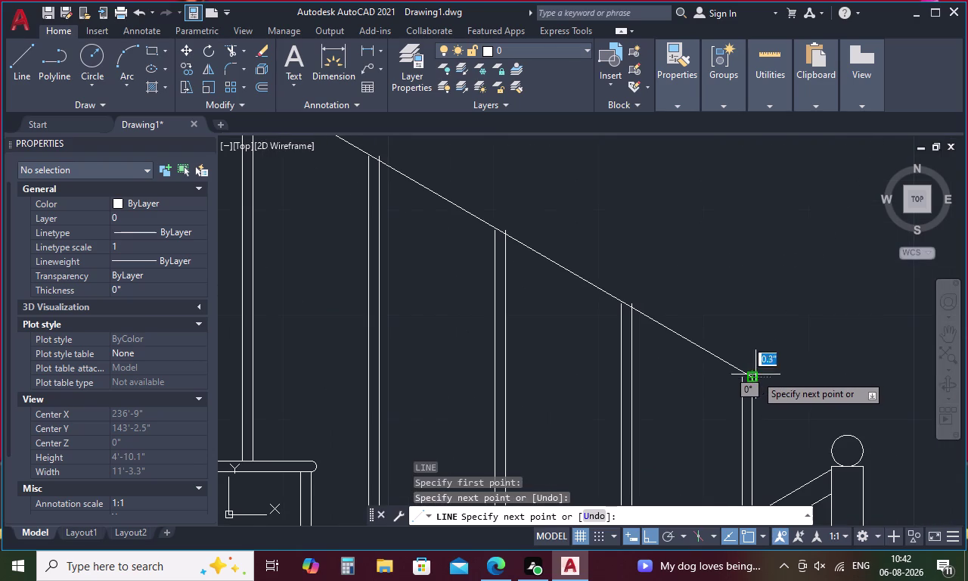
key(Escape)
Offset the upper handrail line 2 units below it.
text(O)
key(space)
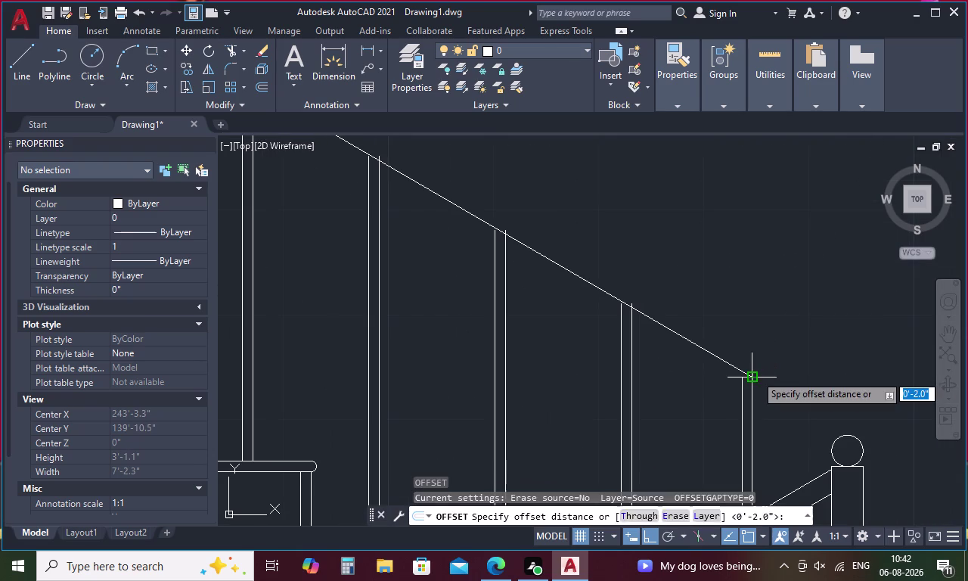
text(2)
key(space)
click(710, 353)
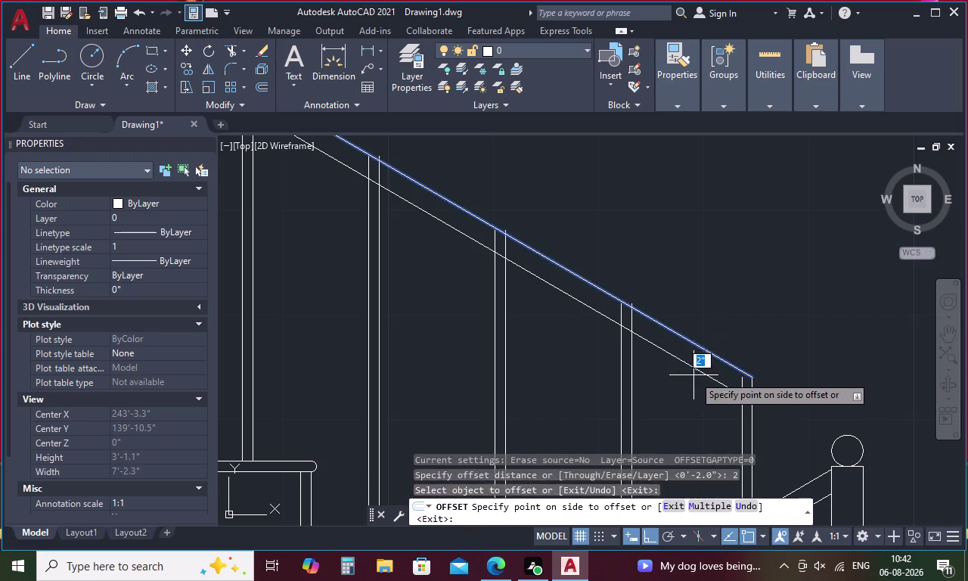
click(692, 377)
scroll(down, 3)
Try extending the upper handrail lines to the newel post.
key(Escape)
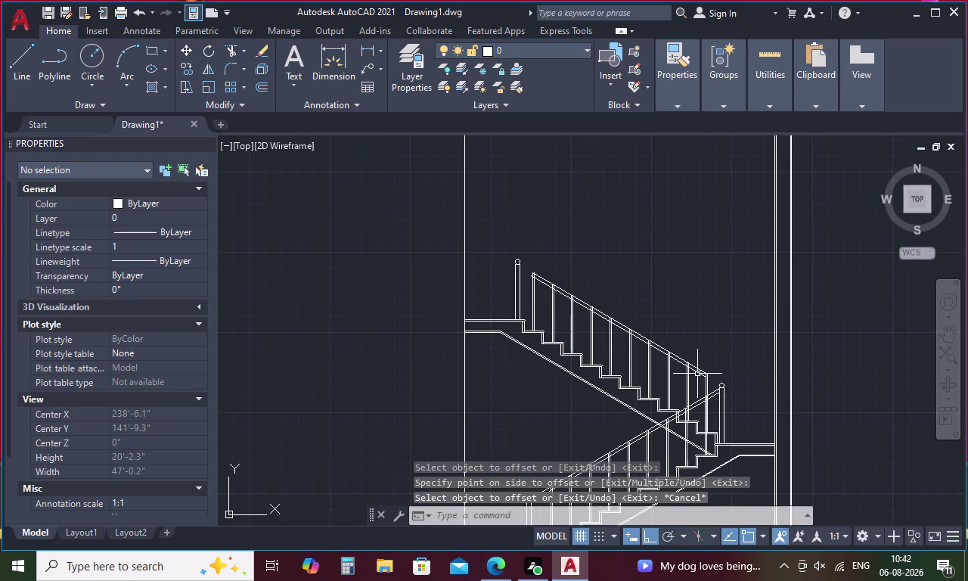
text(EX)
key(space)
click(547, 279)
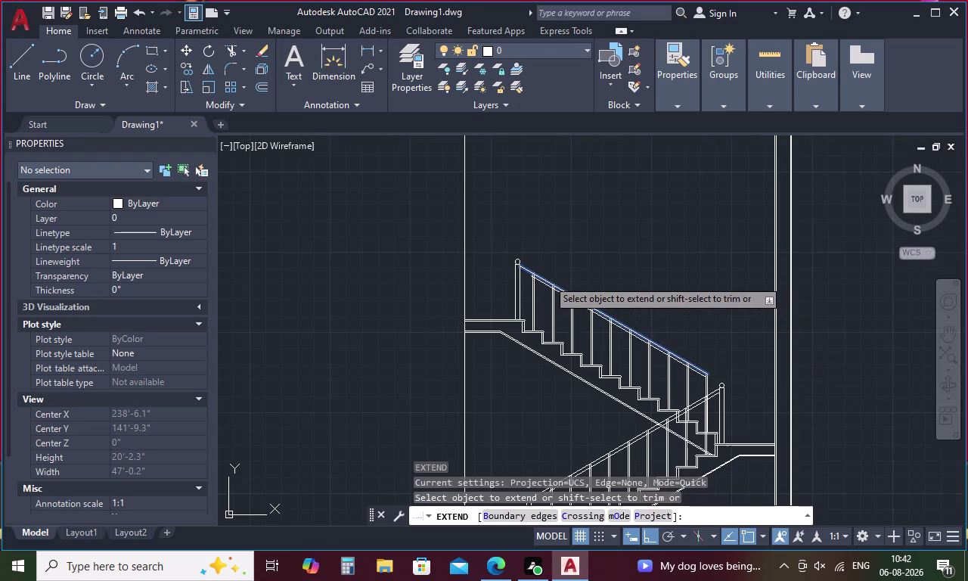
click(544, 285)
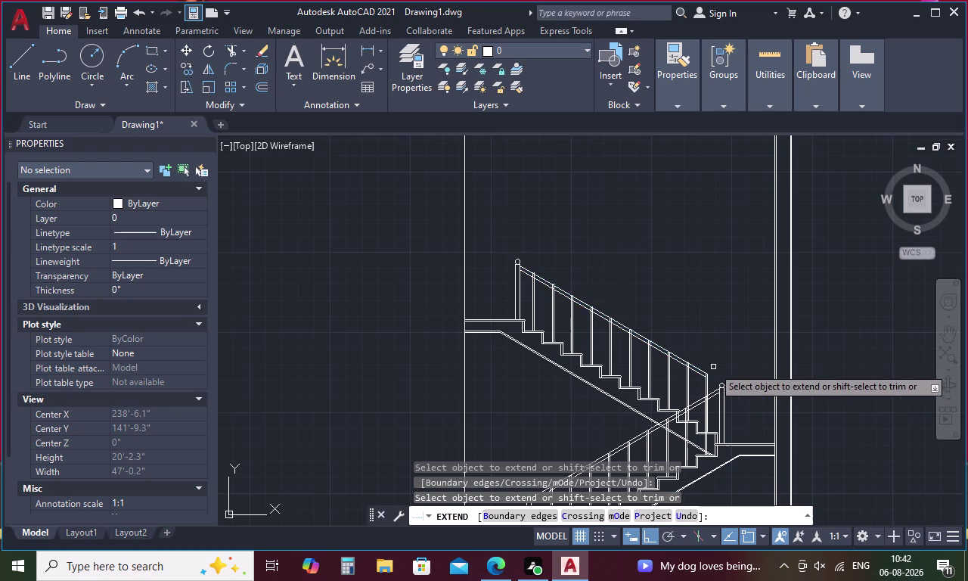
scroll(up, 3)
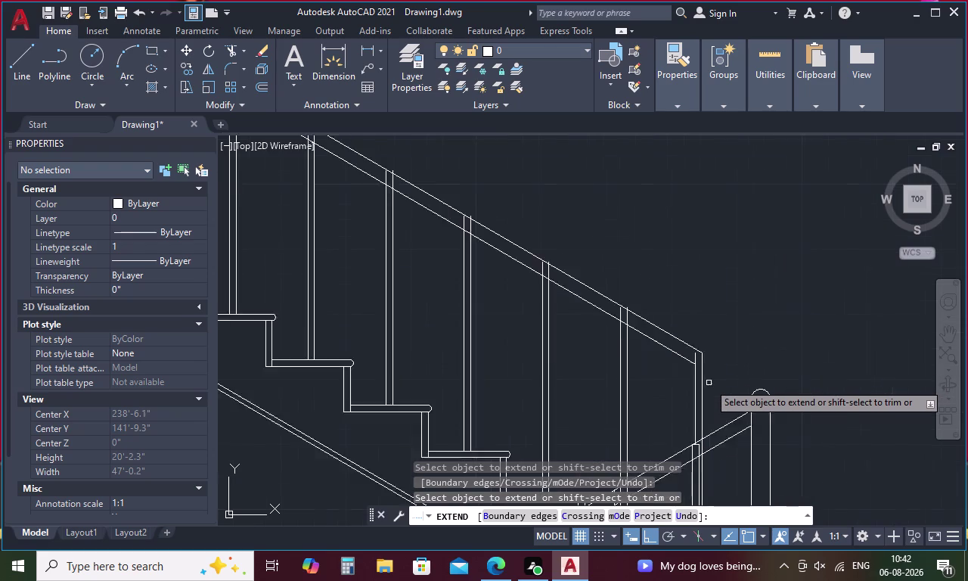
scroll(up, 3)
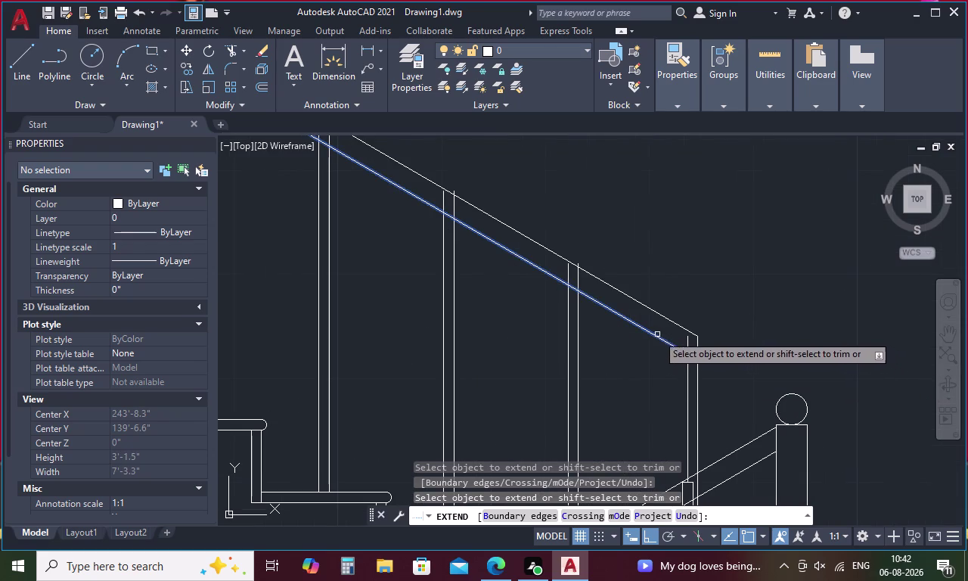
scroll(down, 3)
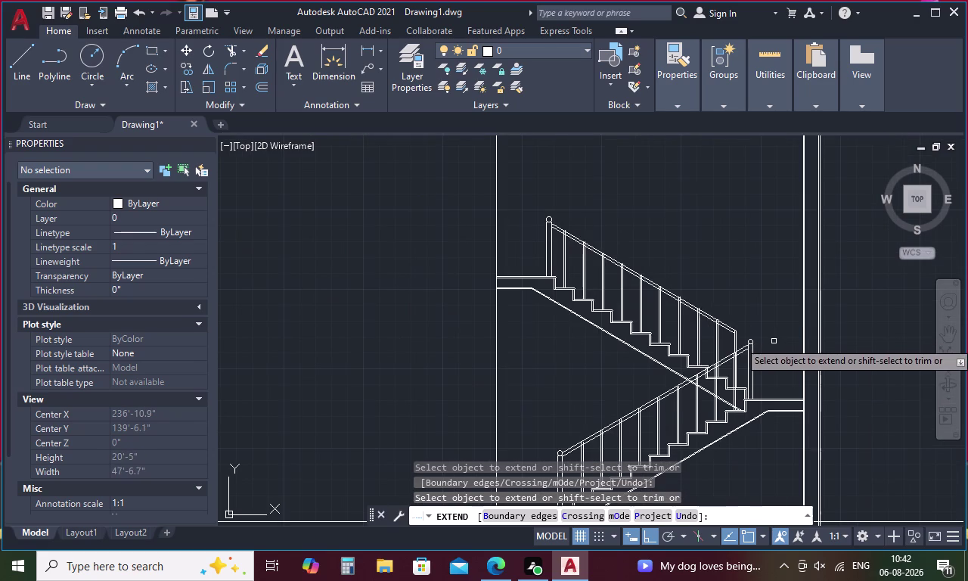
key(Escape)
Select and delete both upper-flight handrail lines.
drag(713, 301, 709, 311)
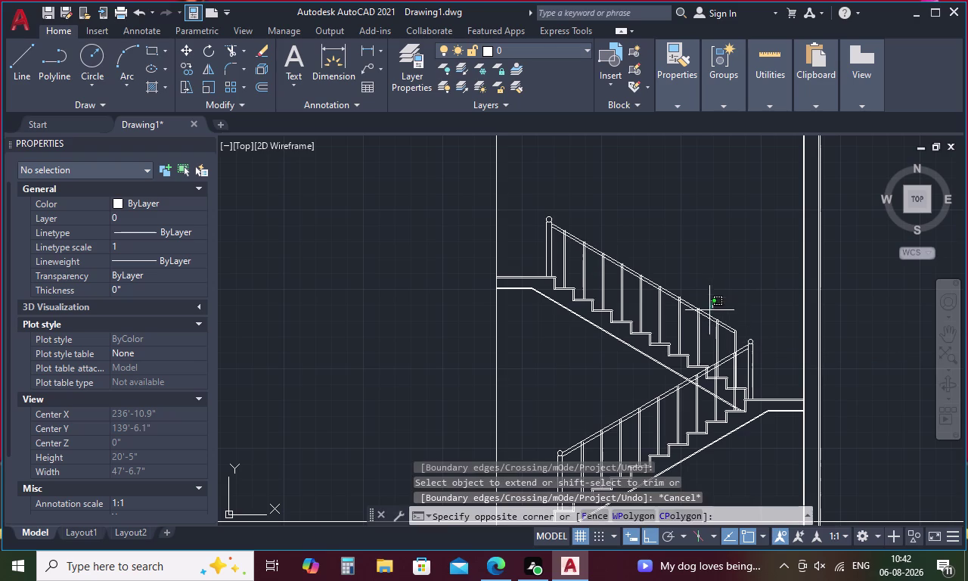
drag(710, 311, 708, 333)
key(Delete)
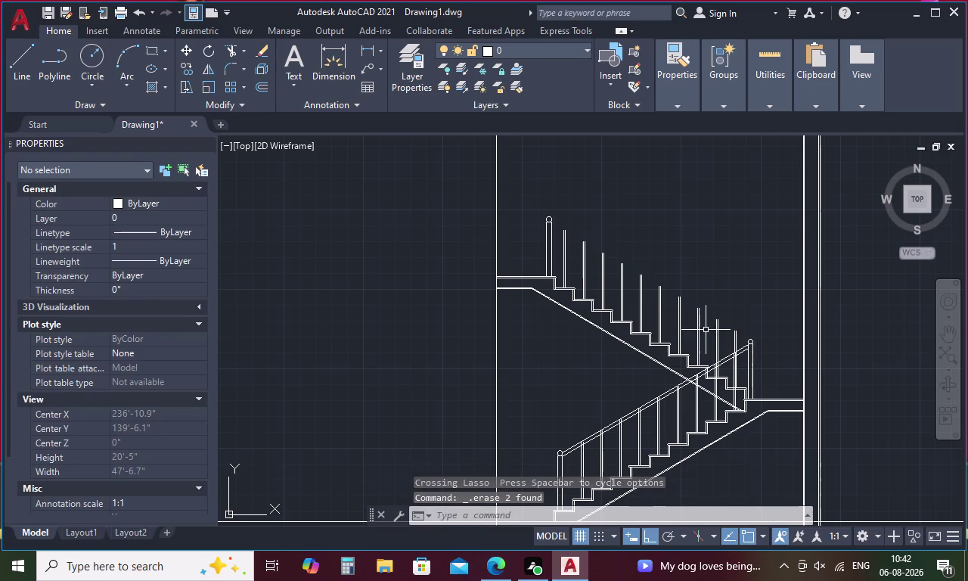
Draw a new sloped rail line starting at the post top.
text(L)
key(space)
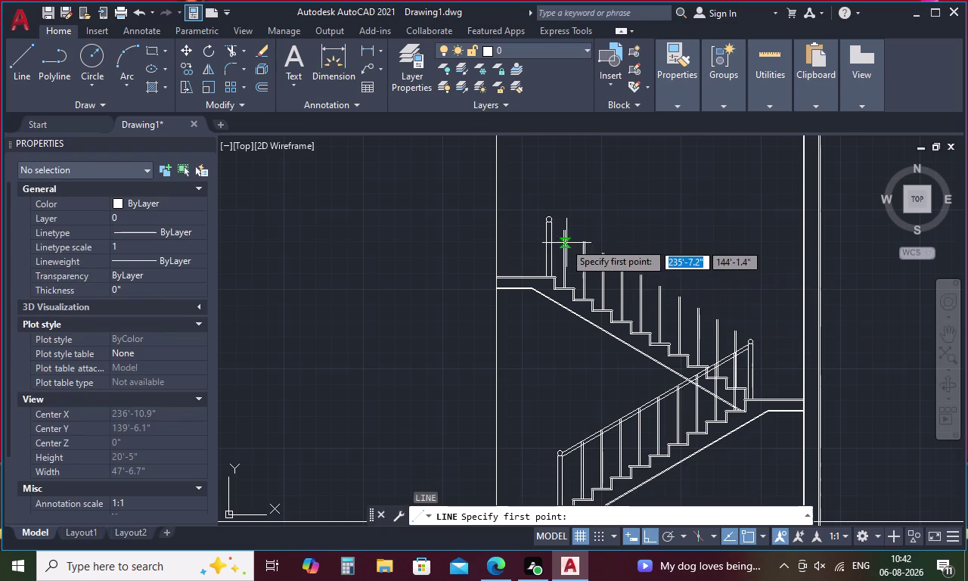
scroll(up, 3)
click(570, 211)
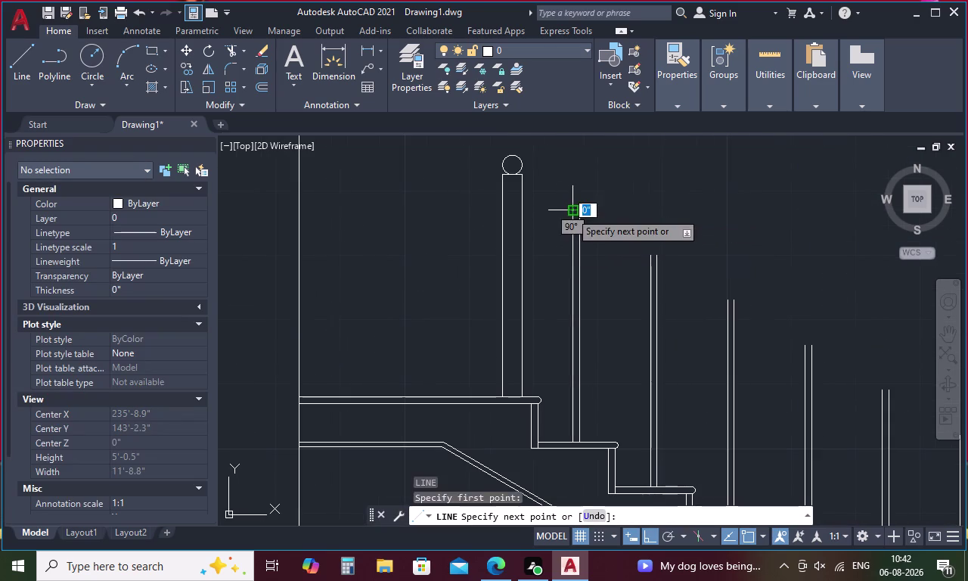
scroll(down, 3)
scroll(up, 3)
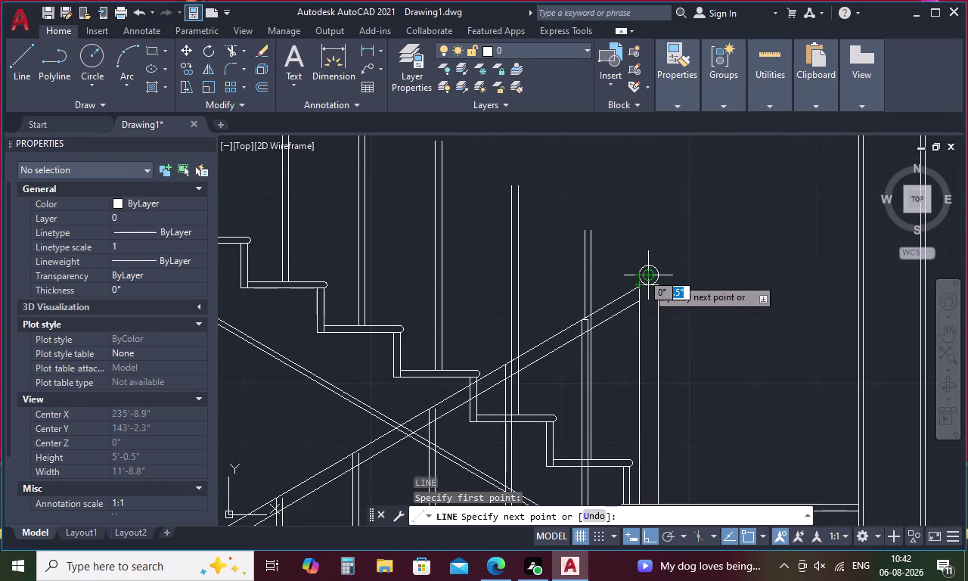
click(583, 234)
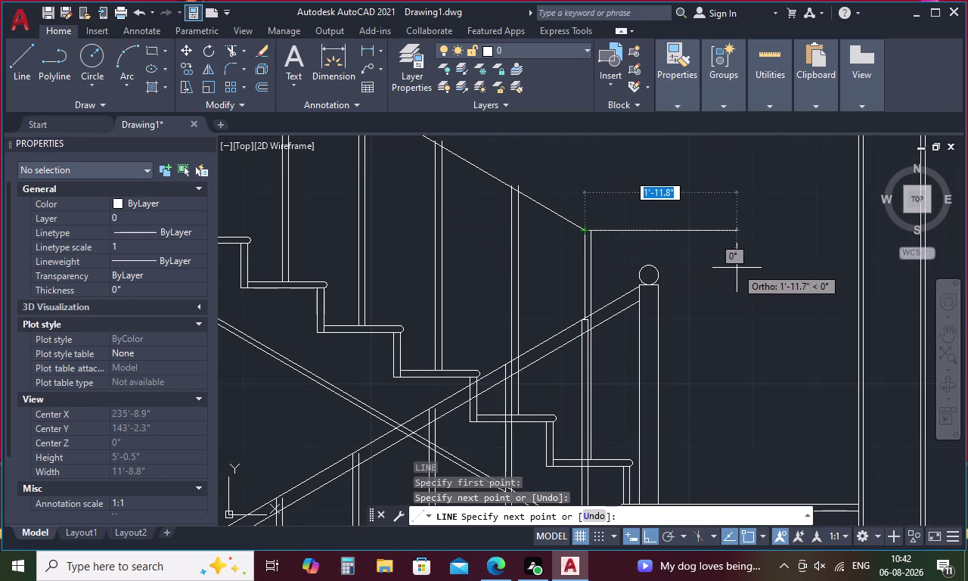
key(Escape)
Offset the sloped rail line 2 inches below it.
text(O)
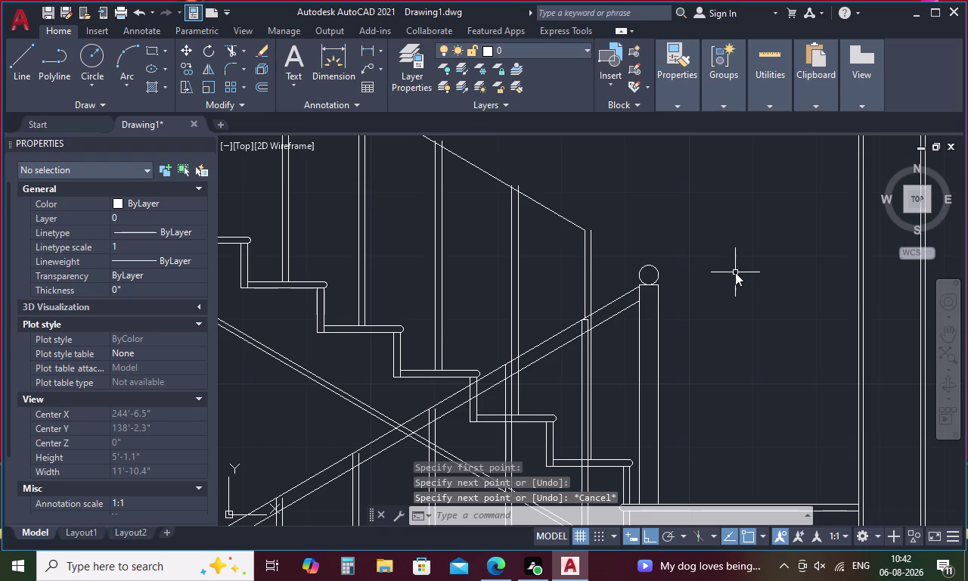
key(space)
text(2)
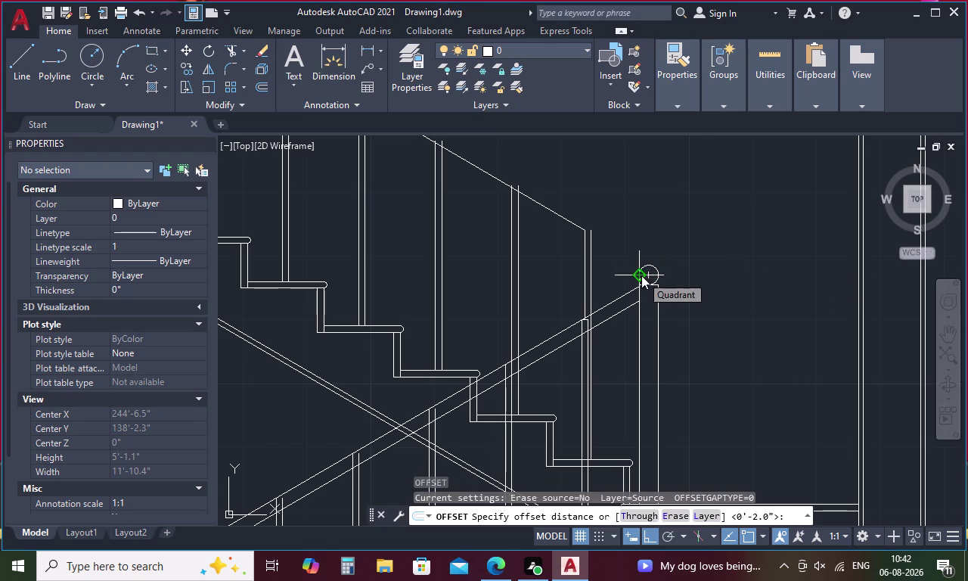
key(space)
click(559, 215)
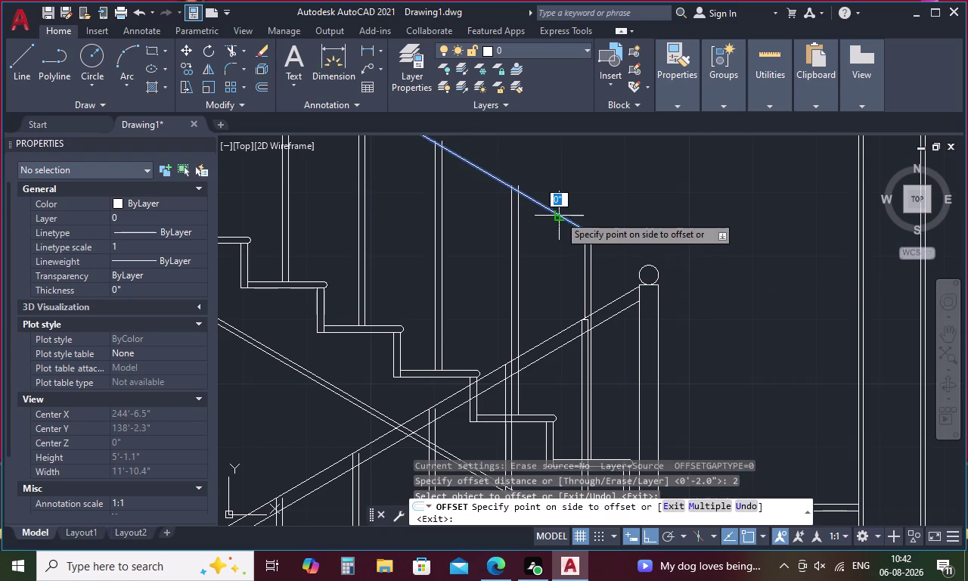
click(570, 261)
key(Escape)
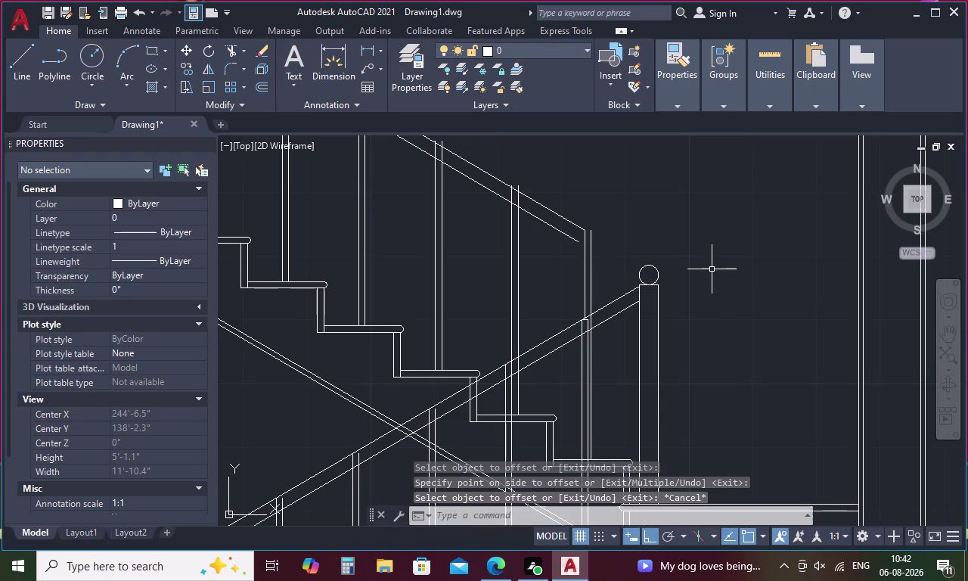
Extend the upper ends of both rail lines.
key(e)
key(x)
key(space)
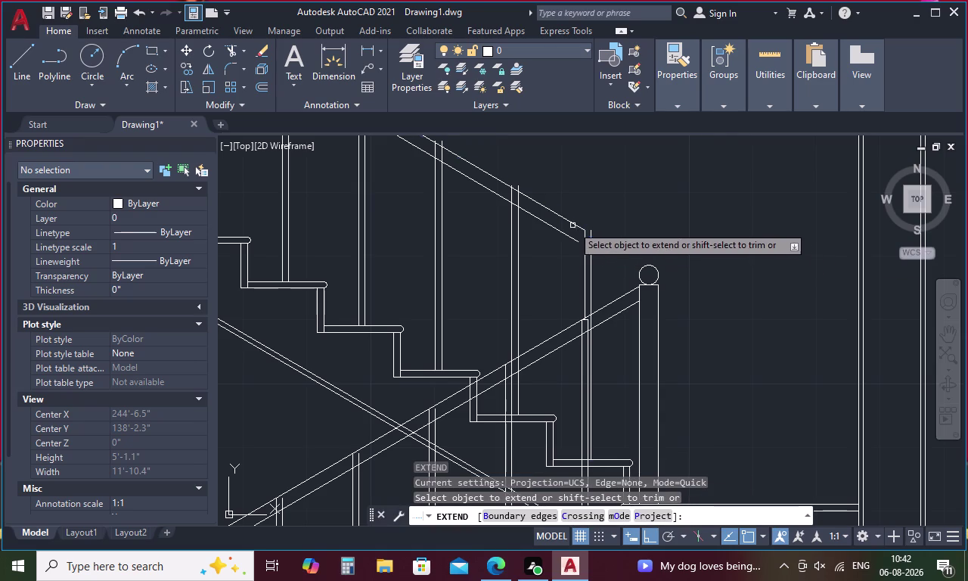
click(569, 220)
click(575, 225)
click(564, 234)
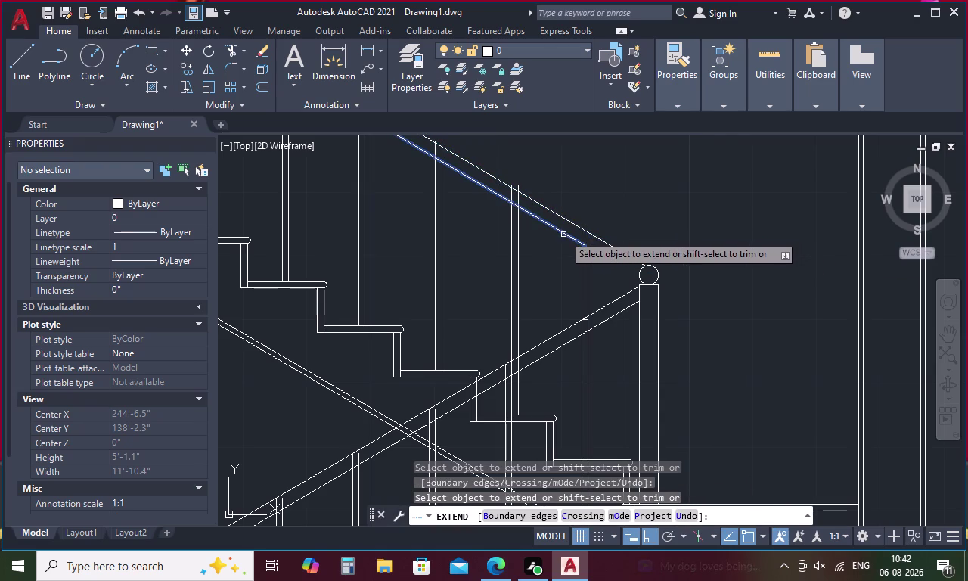
click(577, 241)
click(578, 241)
Extend the upper and lower rail lines to the newel post.
scroll(down, 3)
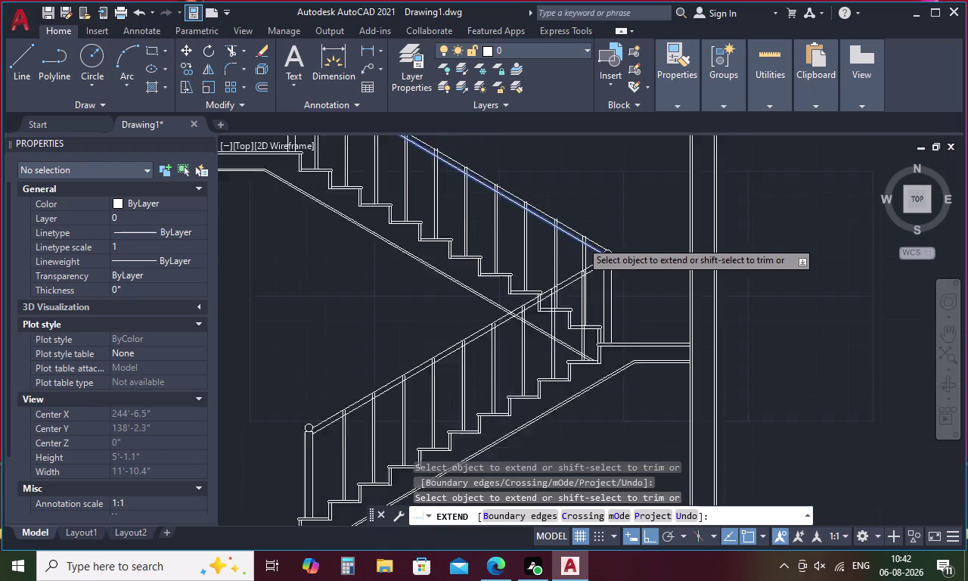
scroll(down, 3)
middle_drag(554, 238, 706, 369)
scroll(up, 3)
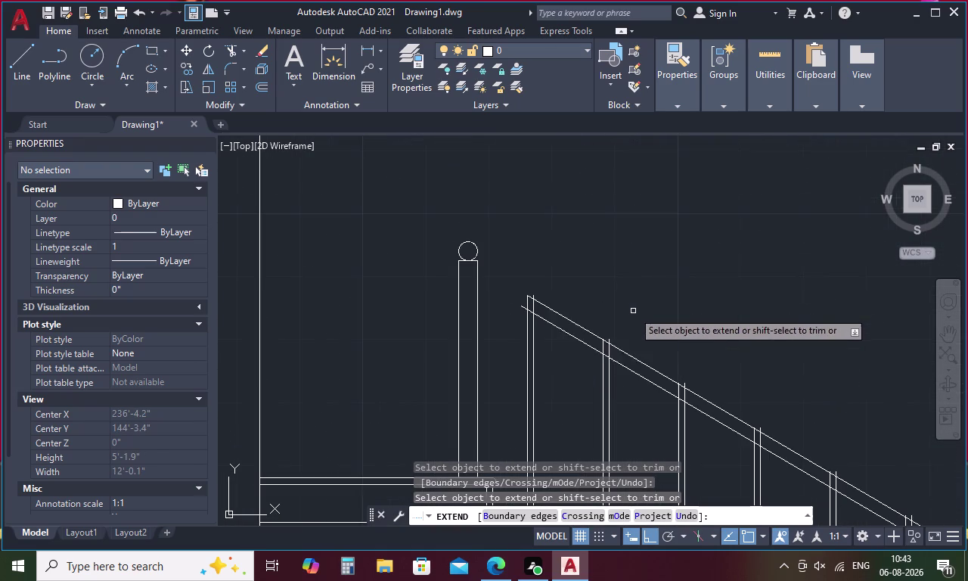
click(538, 317)
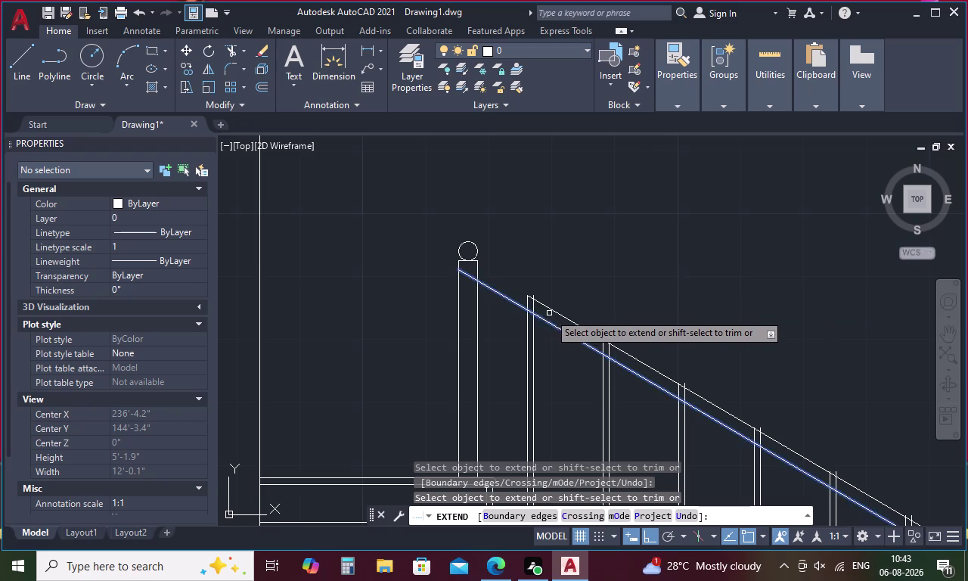
click(553, 310)
key(Escape)
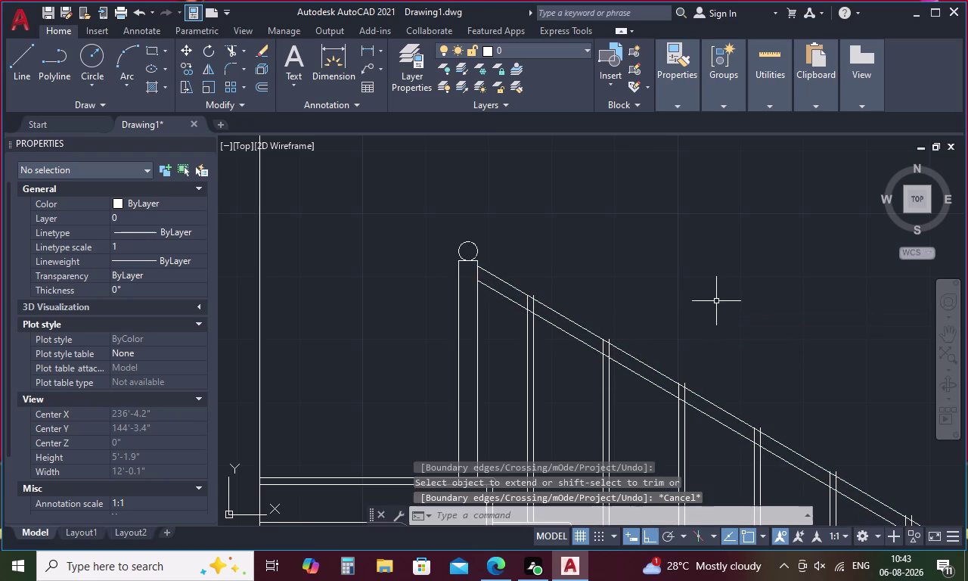
Start TRIM and cut the first baluster stubs above the upper sloping handrail.
text(TR)
key(space)
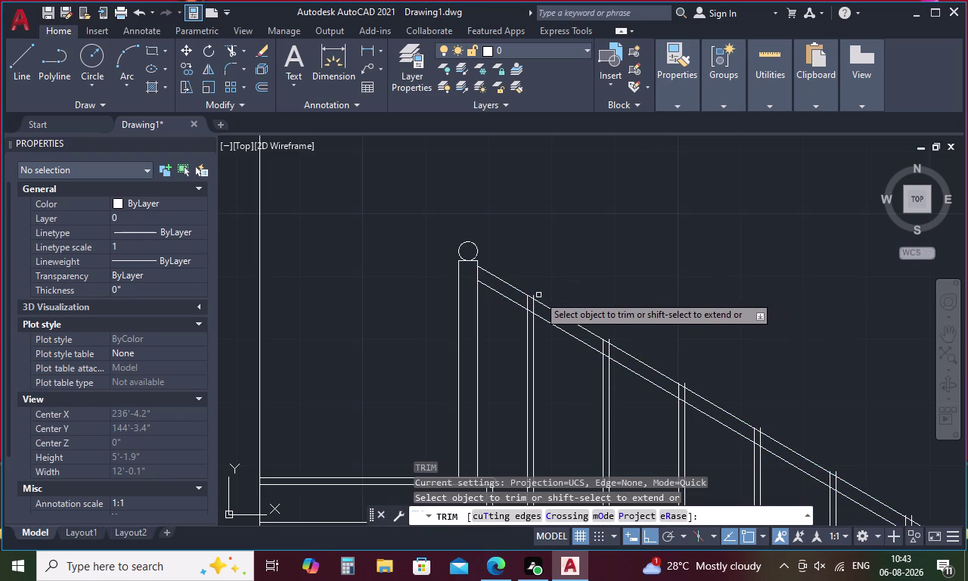
scroll(up, 3)
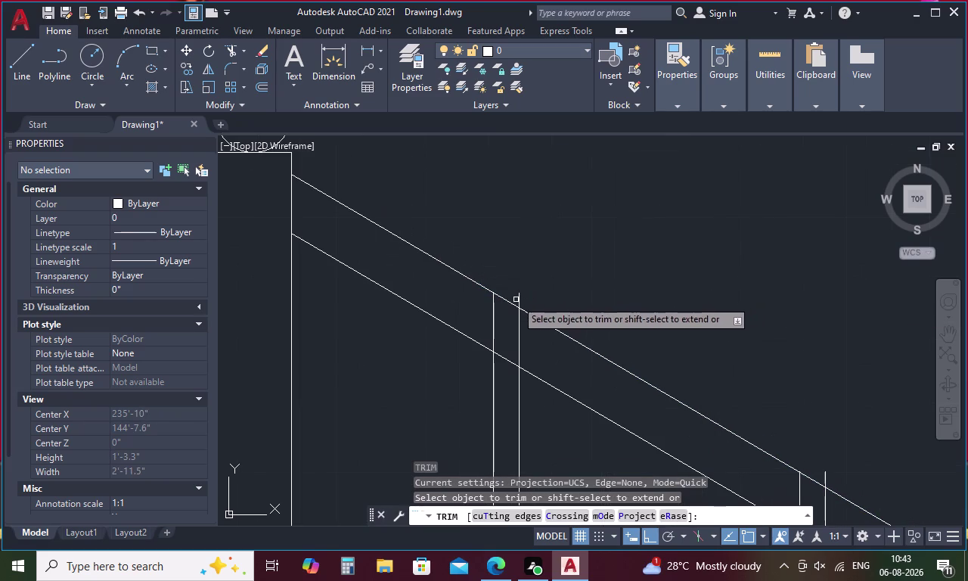
click(518, 299)
drag(478, 311, 531, 348)
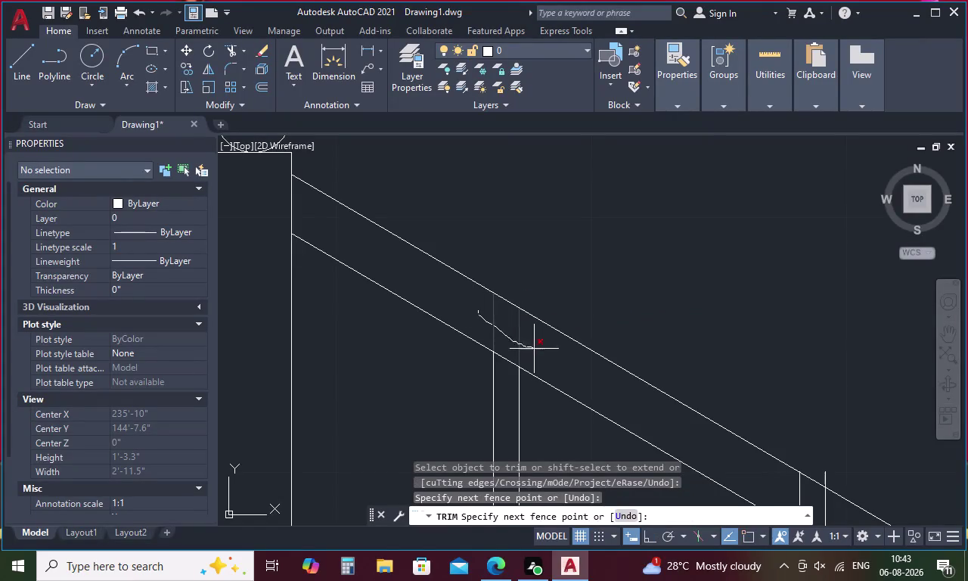
drag(531, 348, 535, 349)
scroll(down, 3)
middle_drag(537, 349, 454, 248)
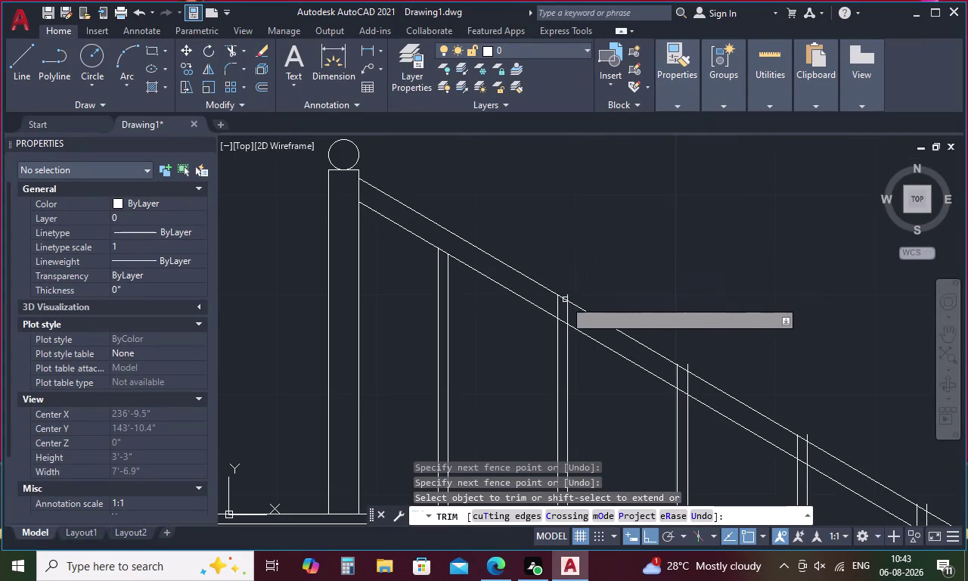
scroll(up, 3)
click(564, 292)
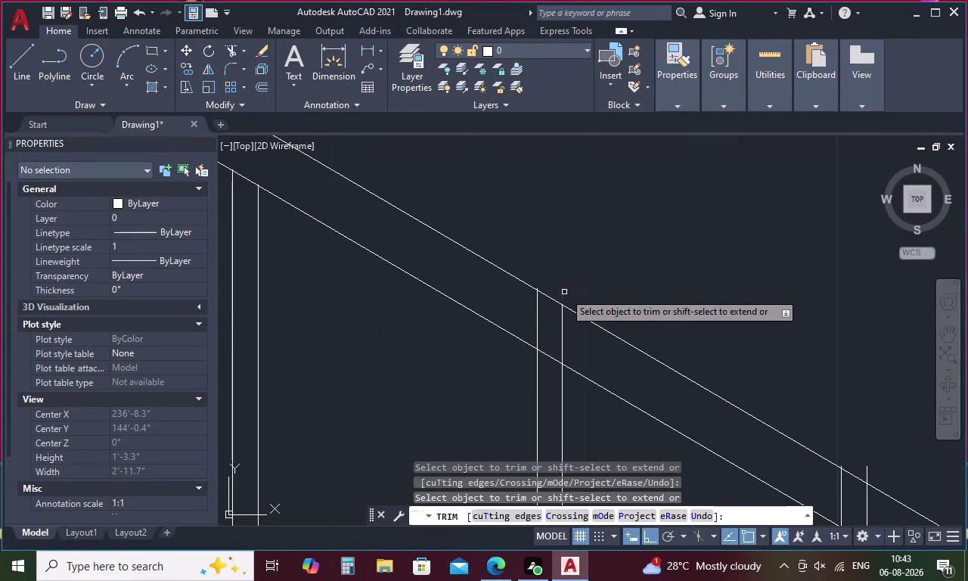
drag(580, 350, 534, 321)
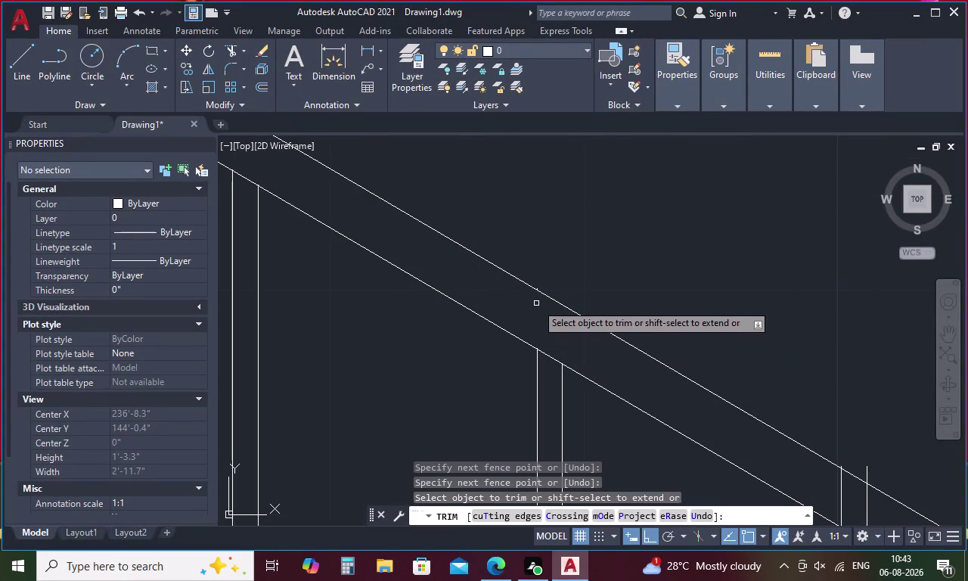
scroll(up, 3)
scroll(up, 3)
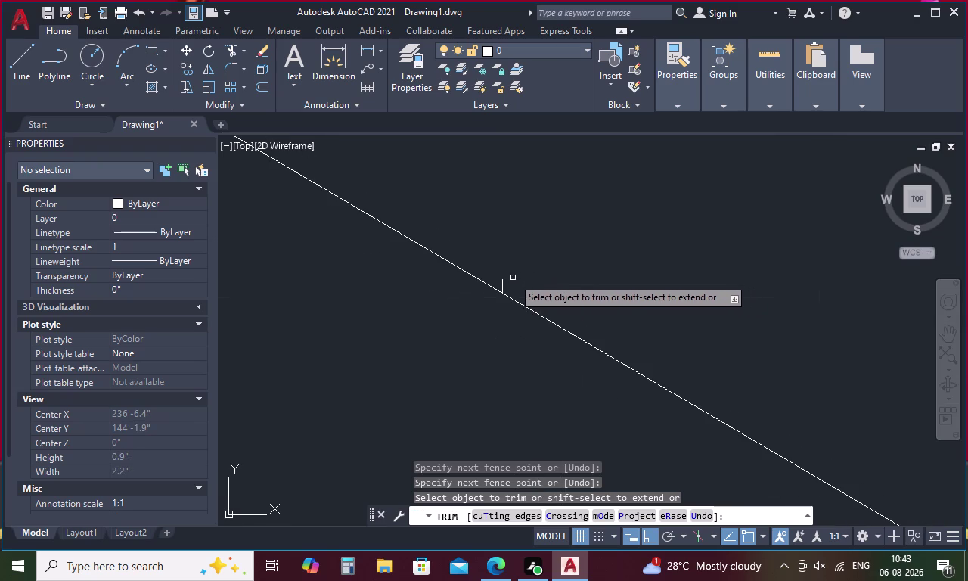
click(501, 282)
scroll(down, 3)
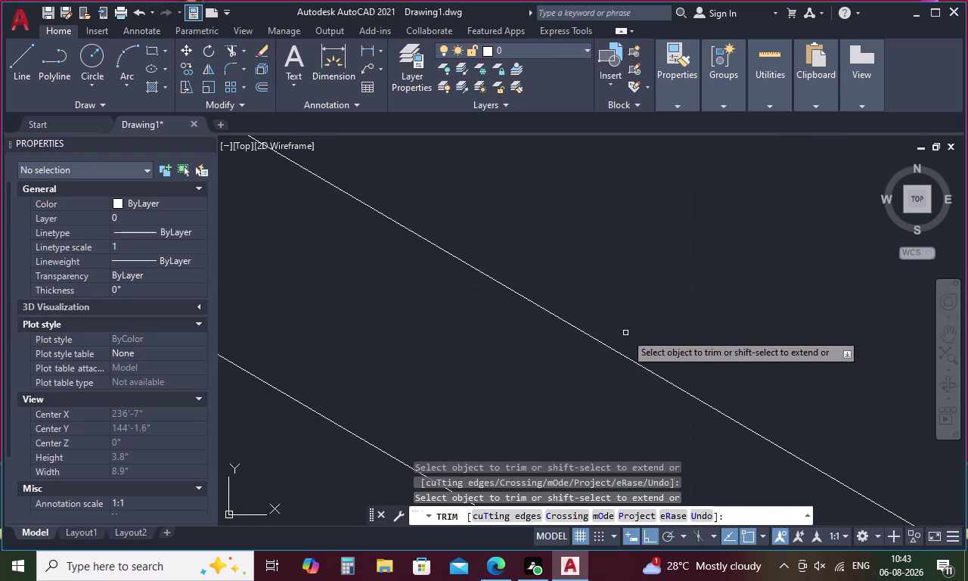
scroll(down, 3)
Trim the next baluster tops crossing further along the handrail.
middle_drag(656, 382, 378, 197)
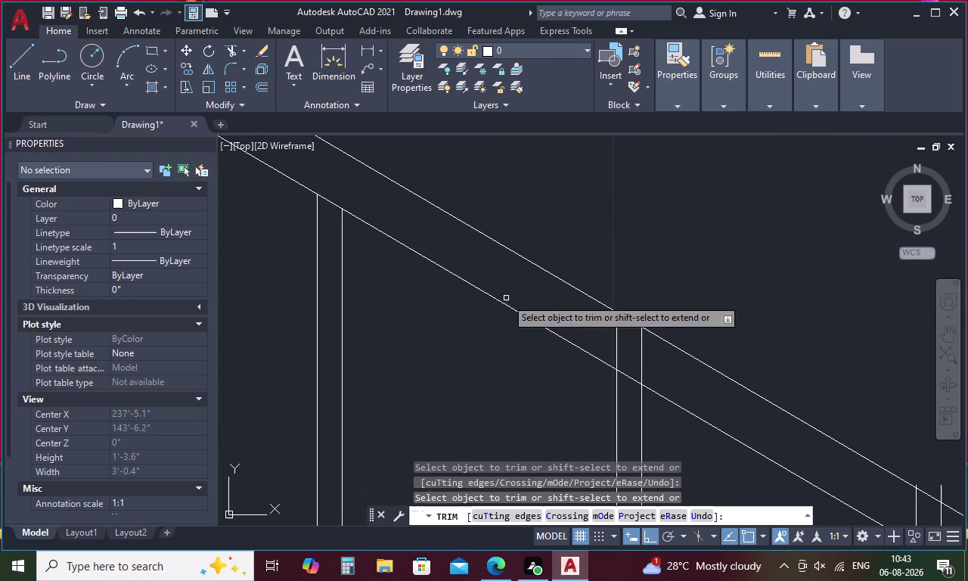
drag(662, 363, 599, 339)
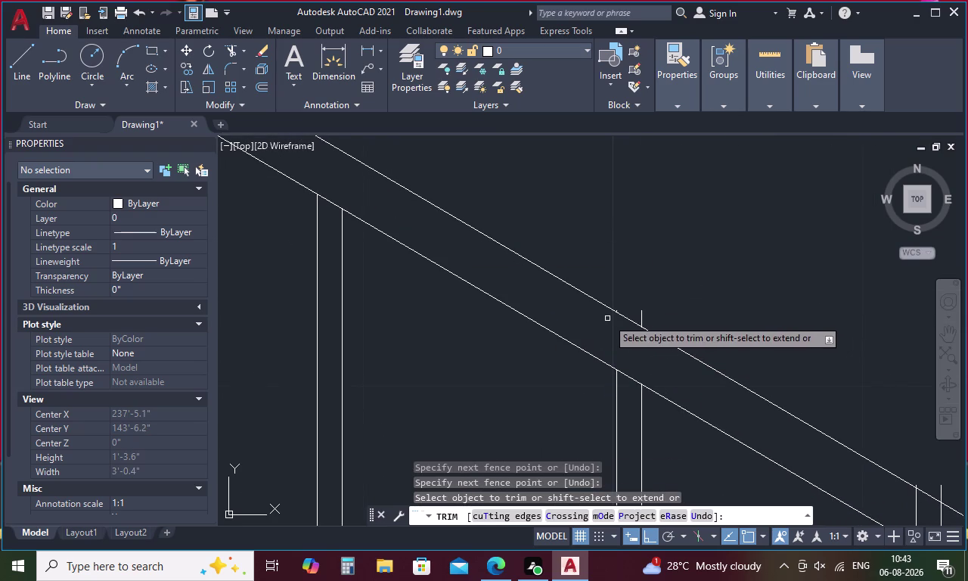
scroll(up, 3)
click(622, 305)
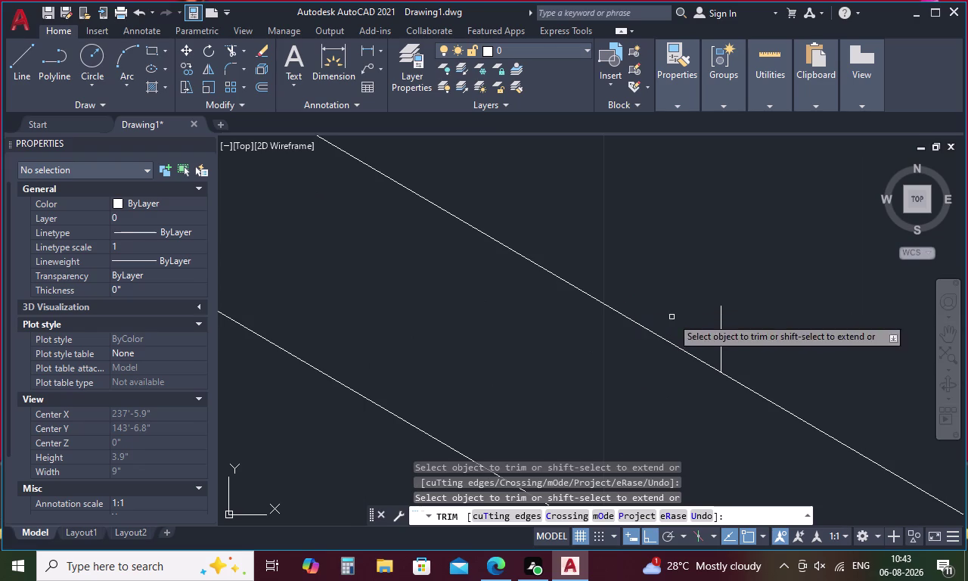
click(721, 326)
scroll(down, 3)
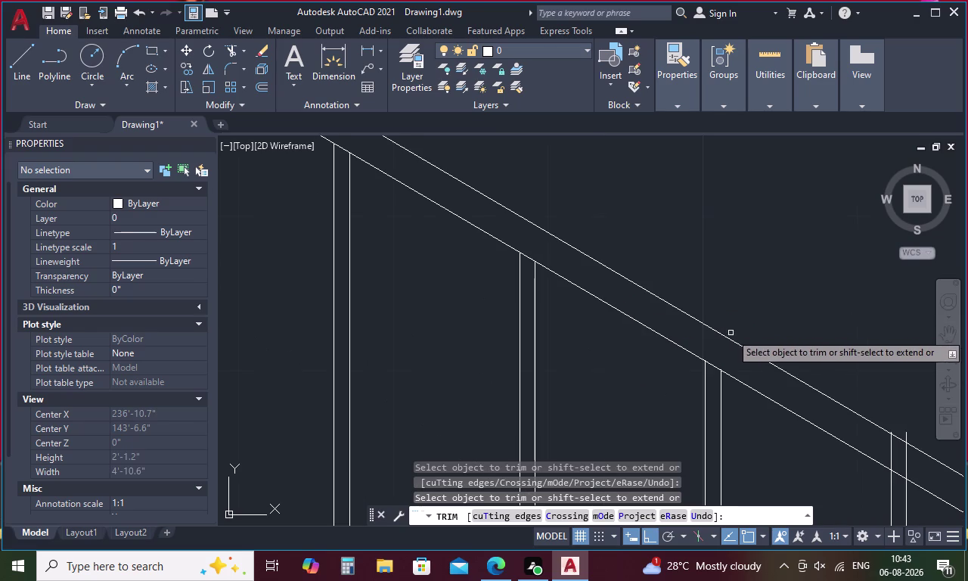
middle_drag(770, 335, 481, 184)
drag(631, 316, 621, 305)
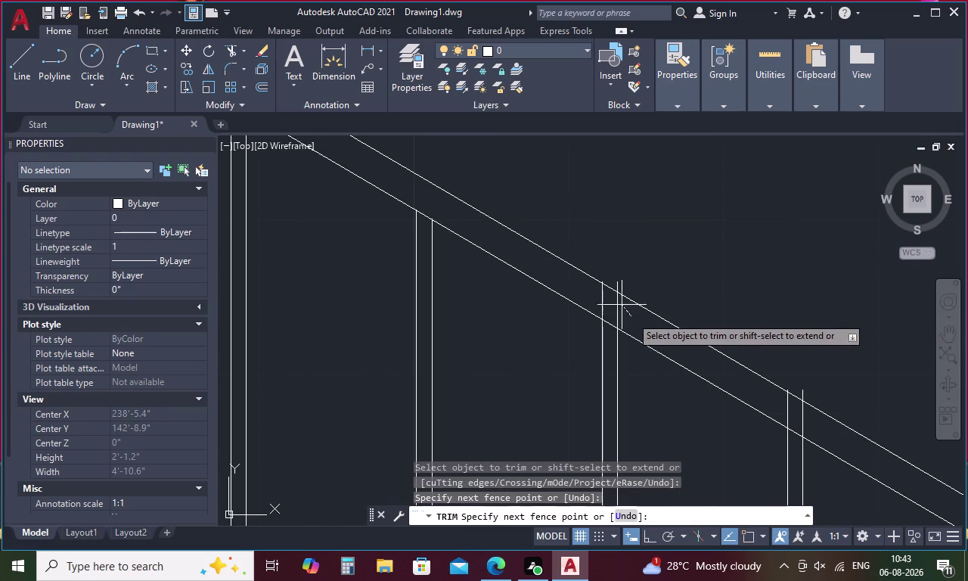
drag(622, 305, 598, 292)
scroll(up, 3)
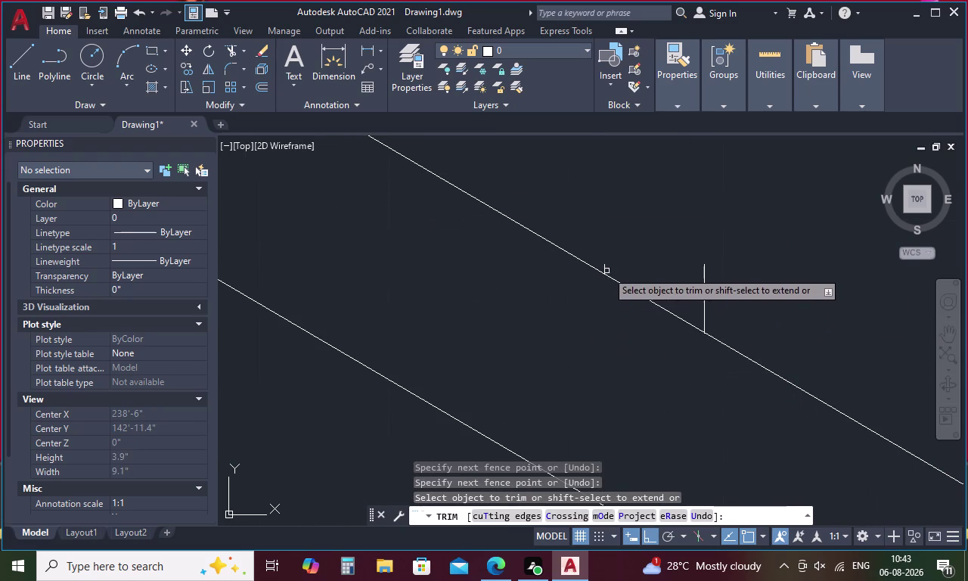
click(605, 265)
drag(720, 291, 674, 288)
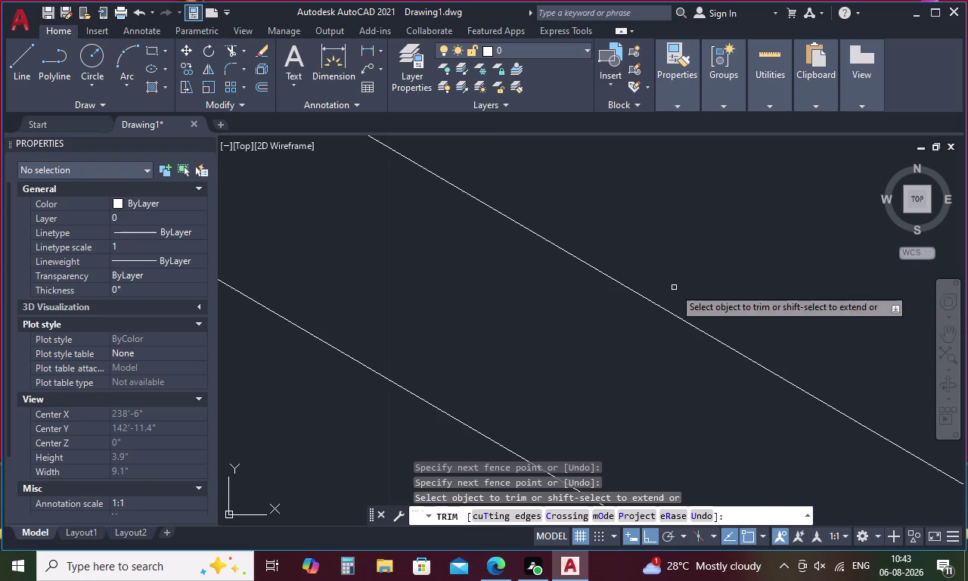
scroll(down, 3)
Trim more baluster ends farther down the rail, including pieces between the rail lines.
middle_drag(858, 409, 851, 404)
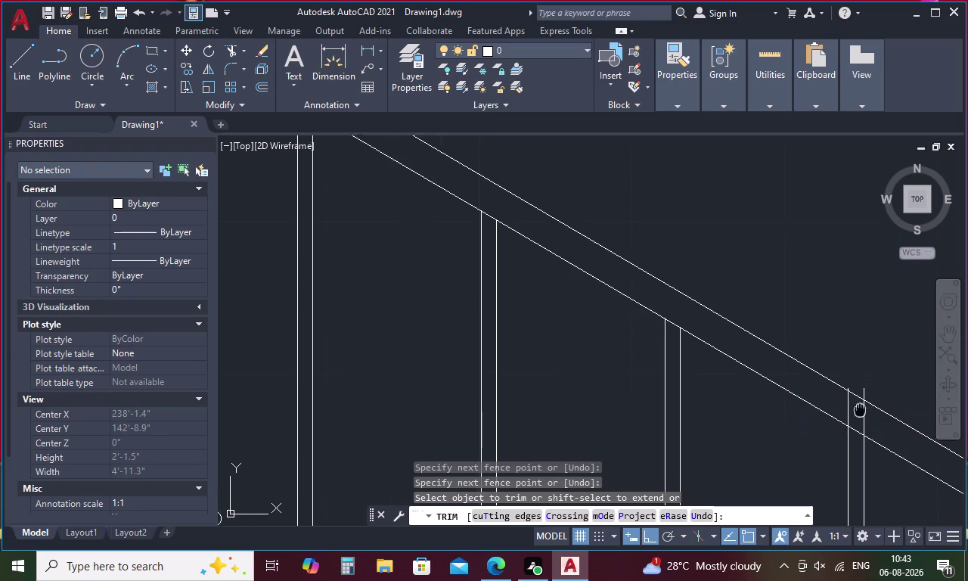
middle_drag(851, 404, 540, 269)
drag(570, 288, 539, 278)
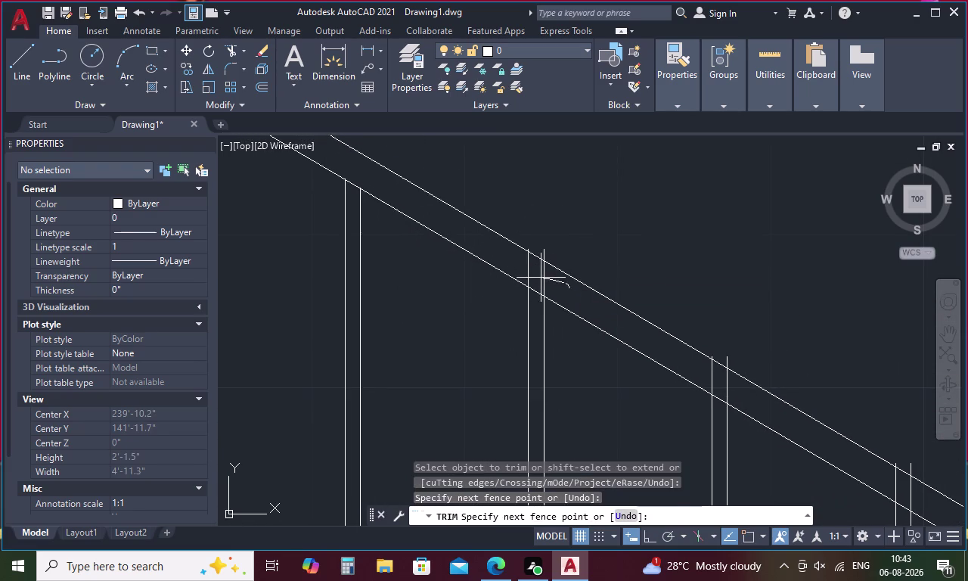
drag(540, 277, 527, 271)
scroll(up, 3)
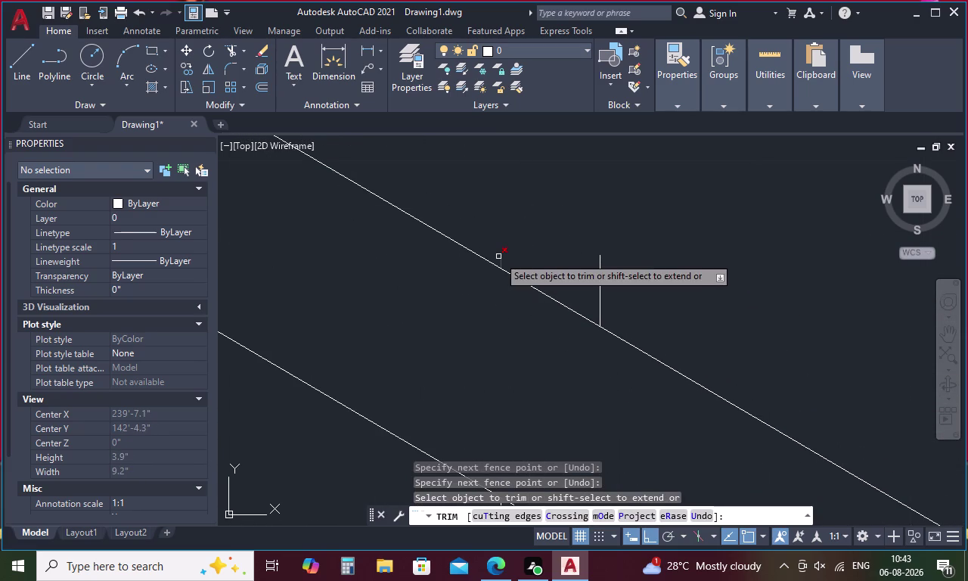
click(498, 256)
drag(645, 296, 589, 289)
scroll(down, 3)
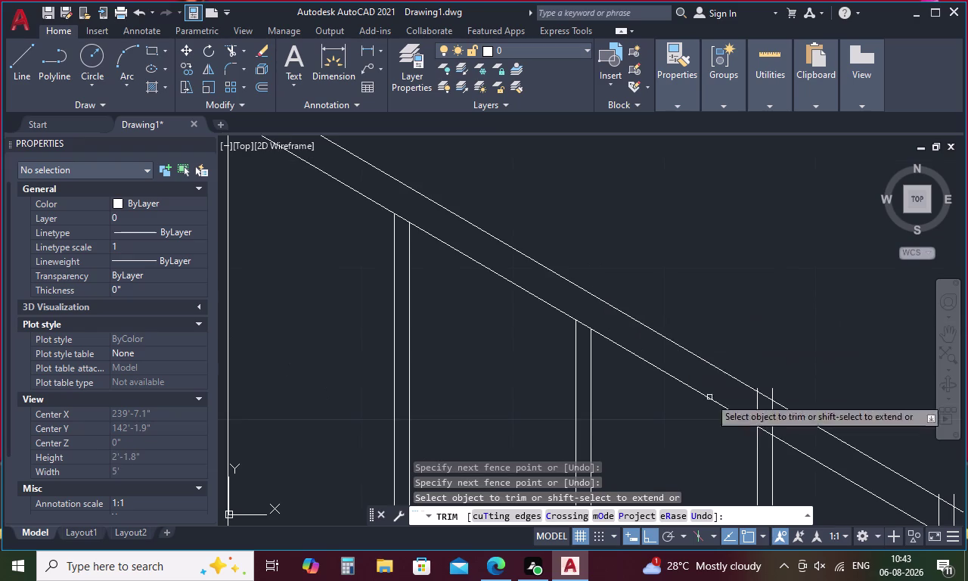
drag(770, 413, 731, 396)
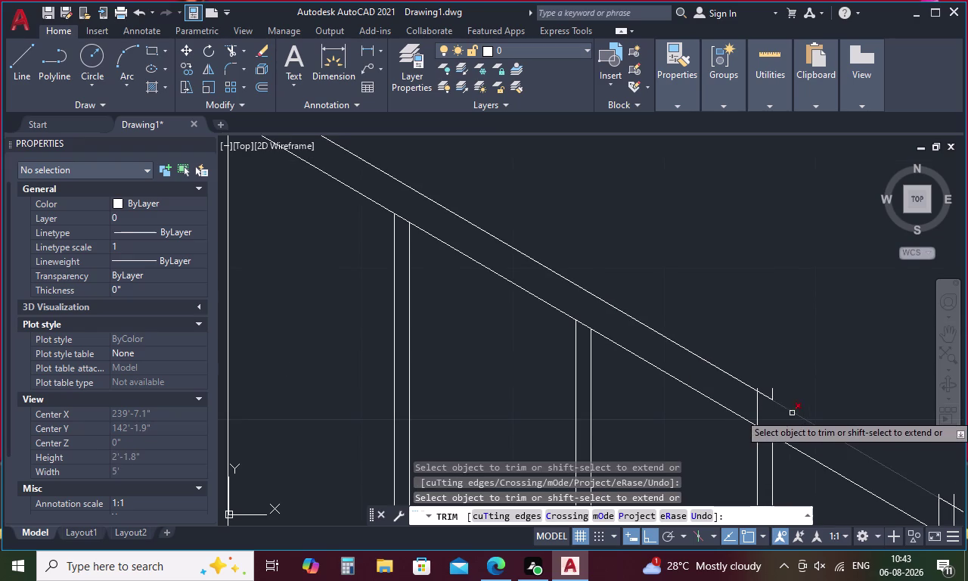
click(757, 407)
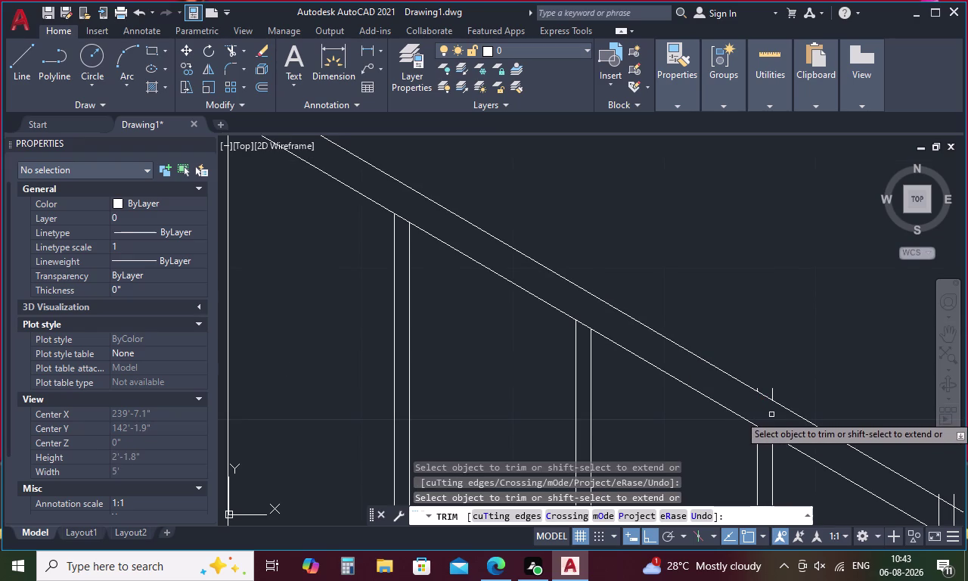
middle_drag(766, 413, 621, 349)
scroll(up, 3)
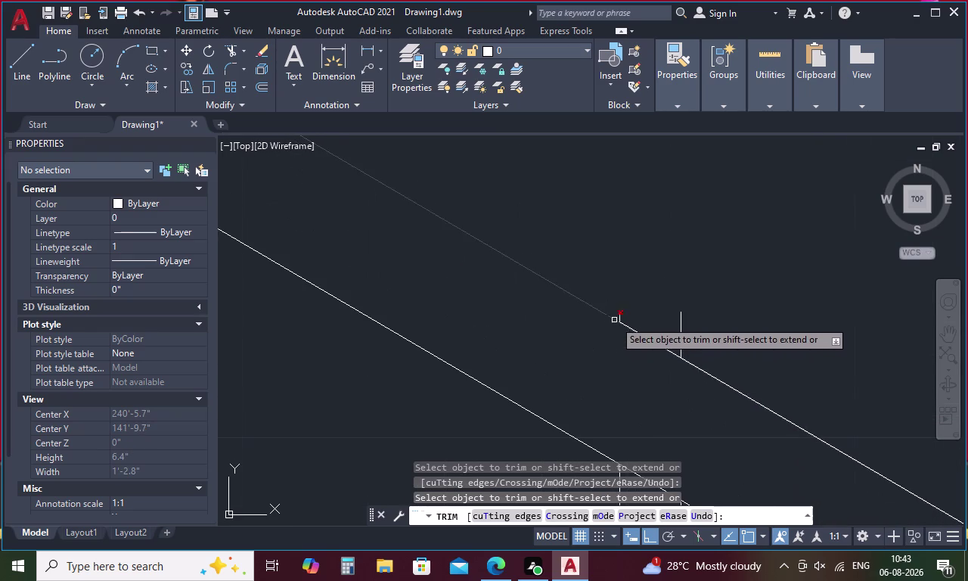
Trim the next baluster ends and leftover stubs between the sloping handrail lines.
click(619, 316)
click(682, 336)
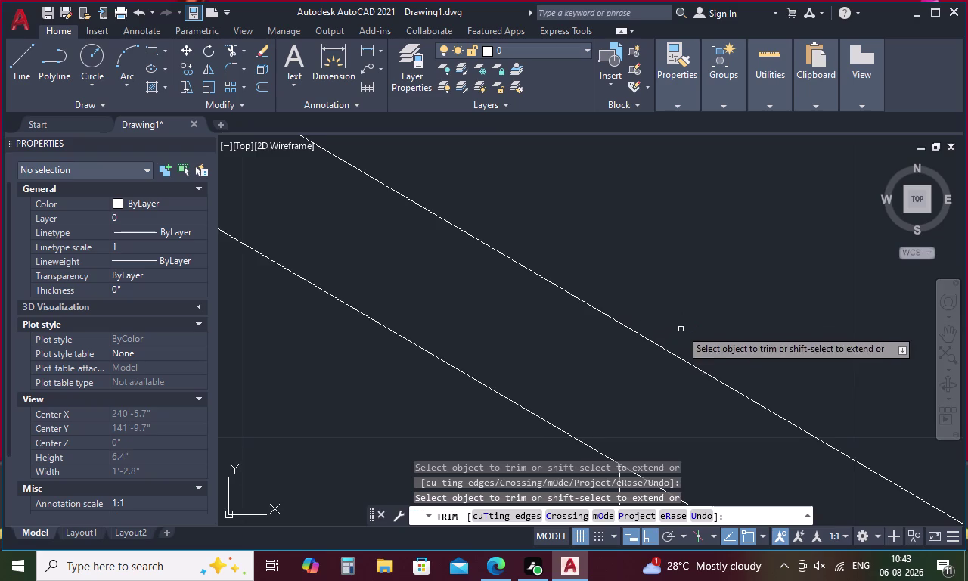
scroll(down, 3)
middle_drag(755, 393, 635, 305)
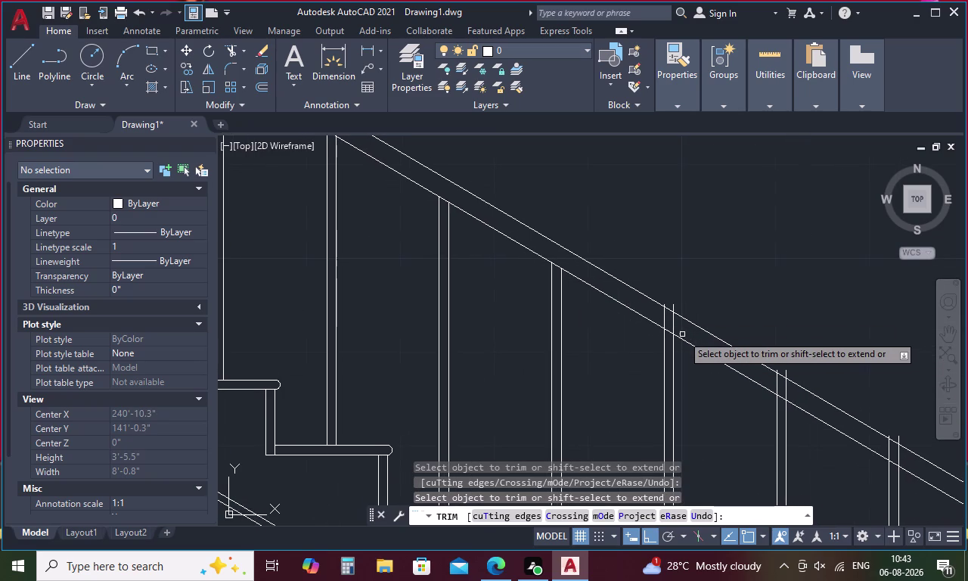
drag(681, 333, 662, 317)
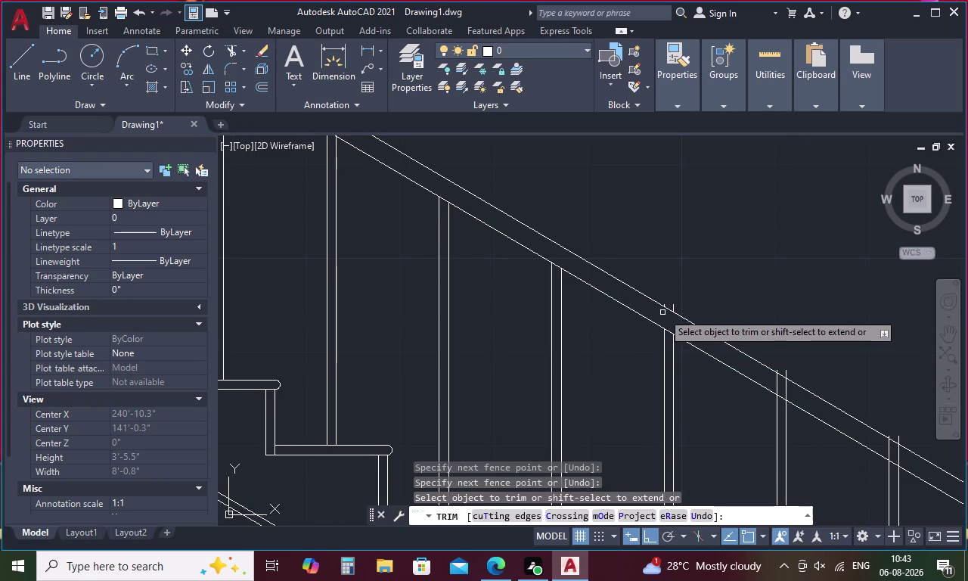
scroll(up, 3)
click(675, 303)
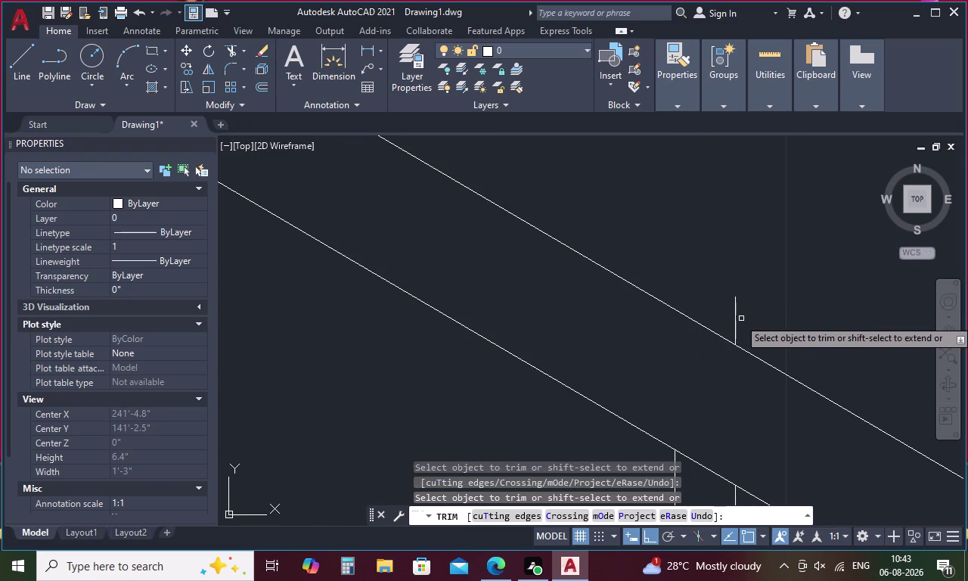
click(735, 320)
scroll(down, 3)
middle_drag(788, 358, 661, 316)
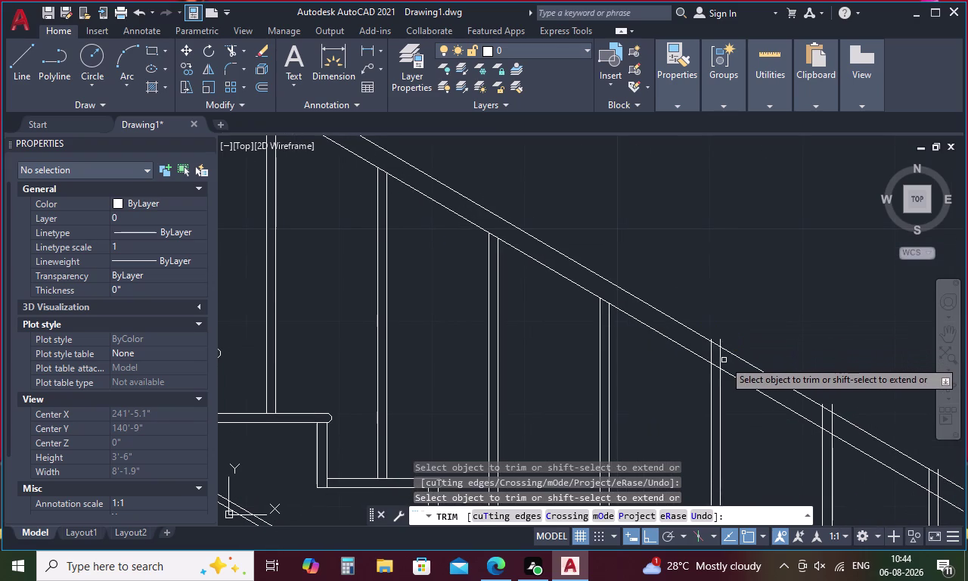
drag(724, 360, 708, 348)
scroll(up, 3)
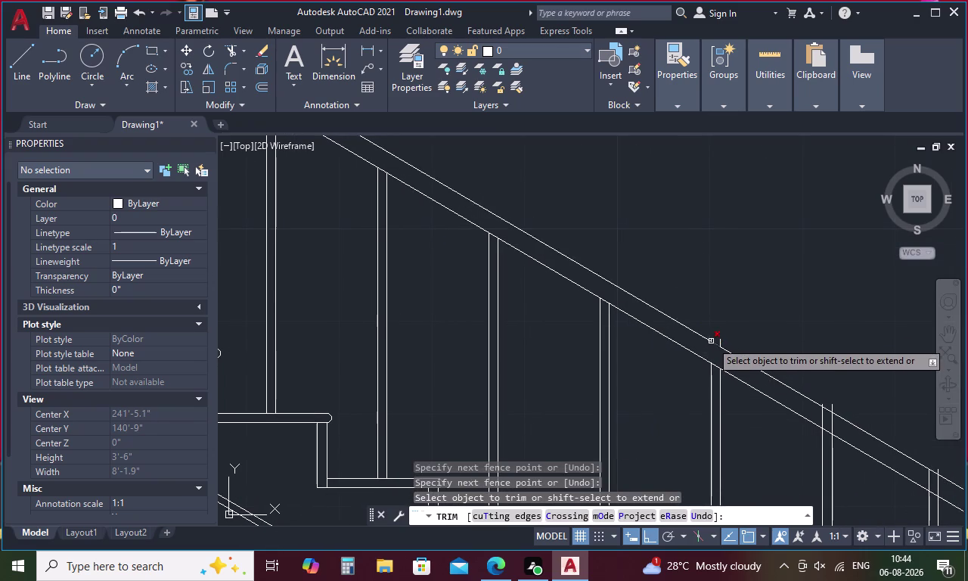
scroll(up, 3)
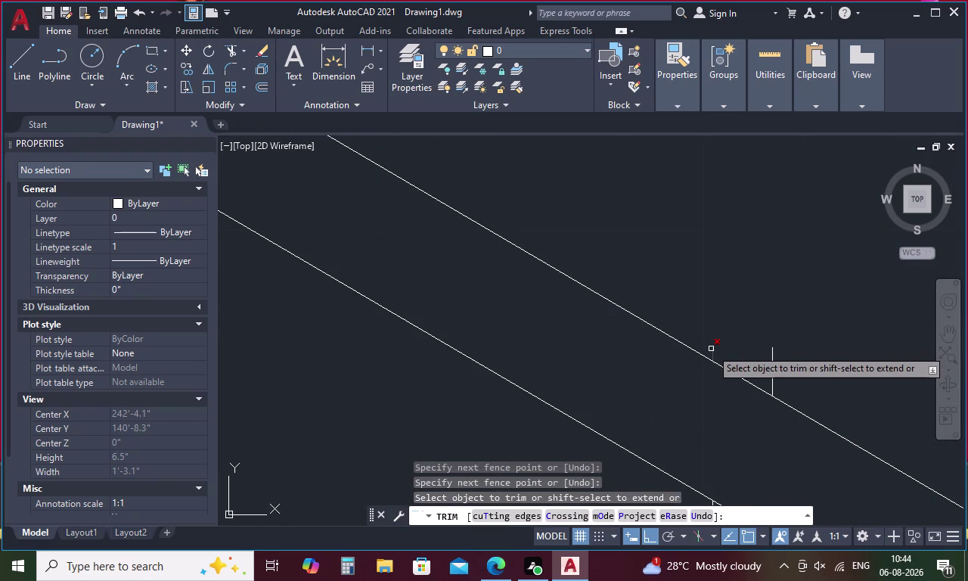
click(711, 349)
click(773, 361)
scroll(down, 3)
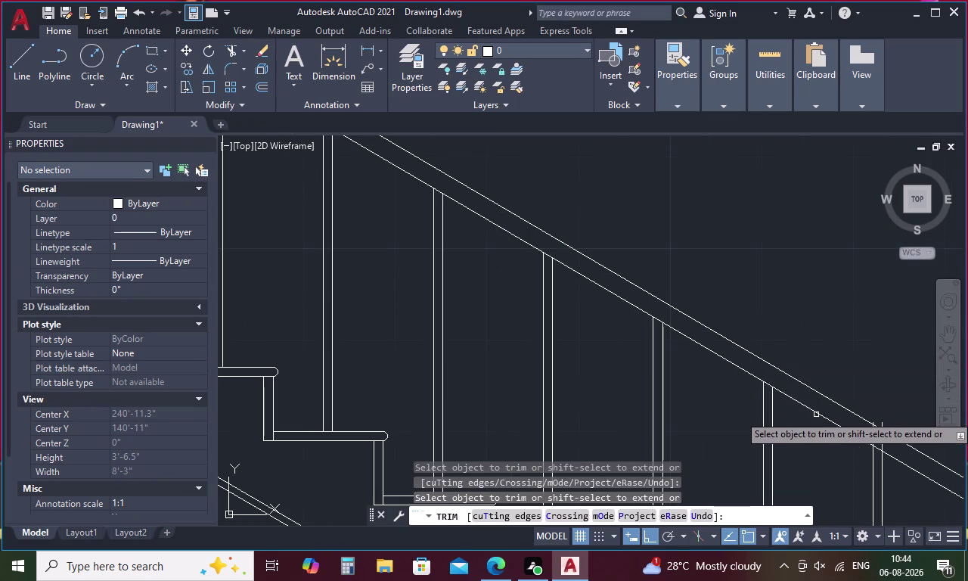
Trim the last baluster tops beside the upper newel post.
middle_drag(828, 411, 535, 243)
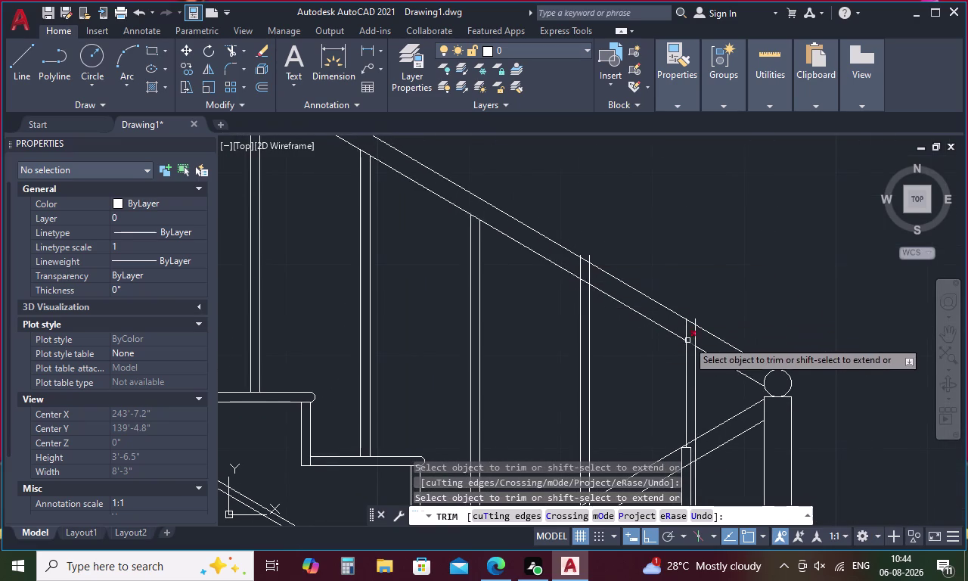
drag(703, 337, 683, 330)
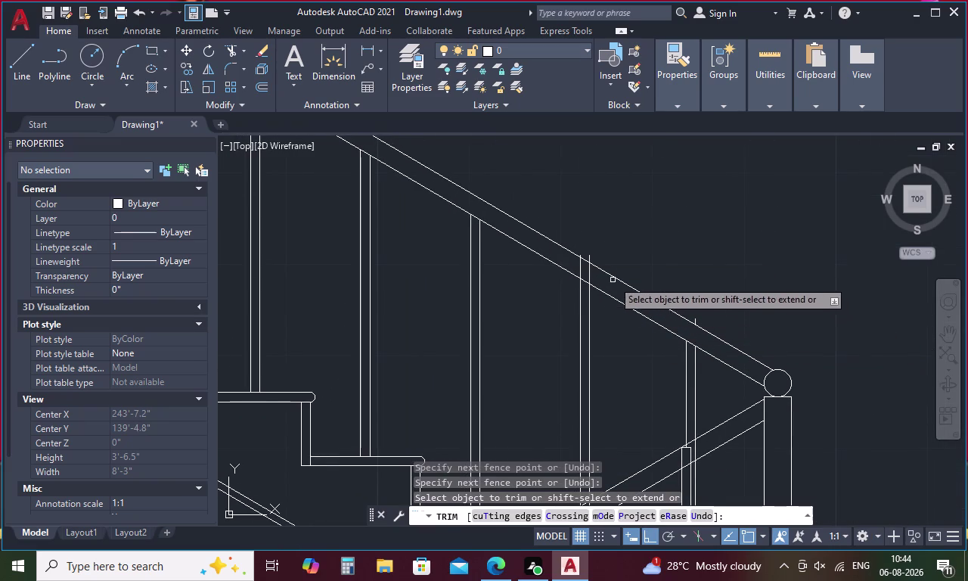
drag(592, 275, 576, 264)
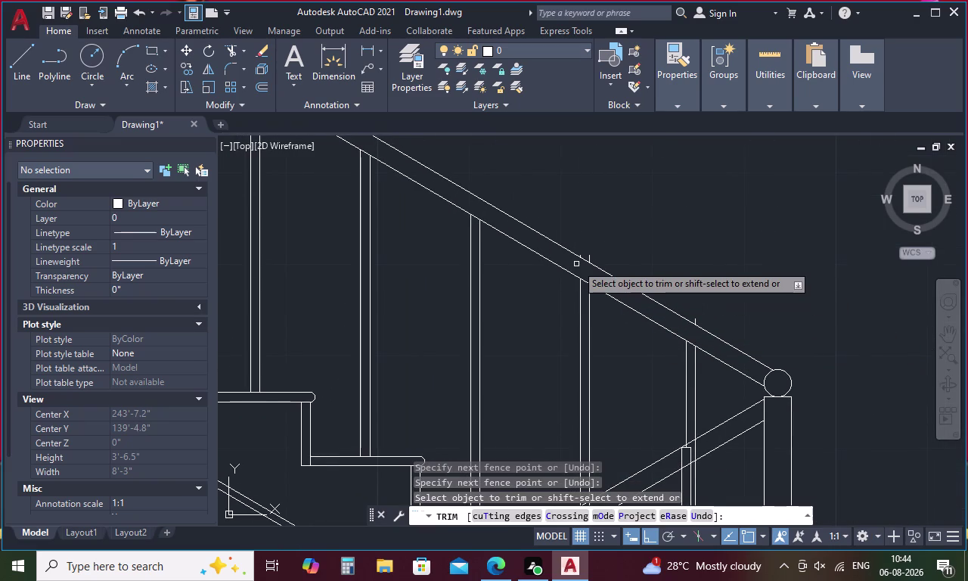
scroll(up, 3)
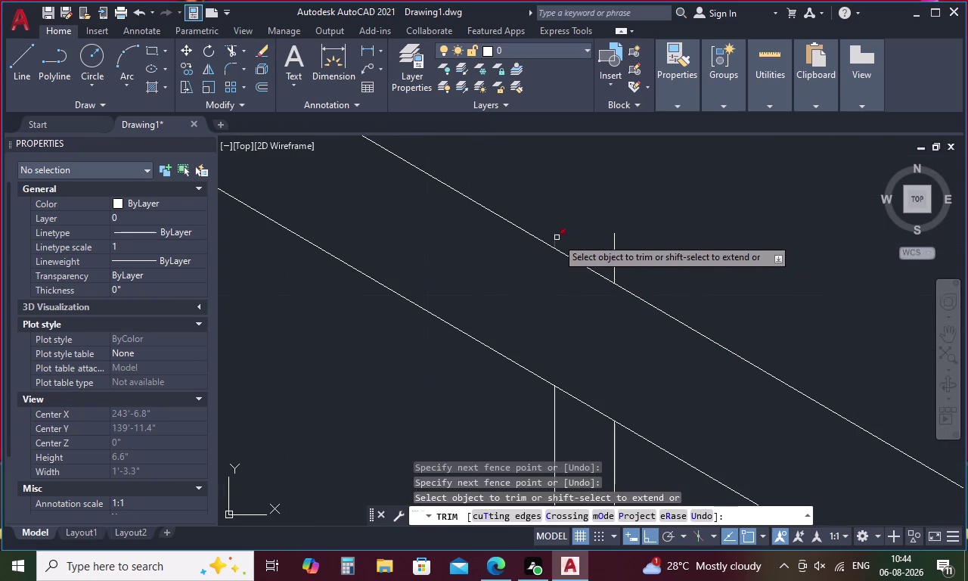
click(556, 238)
click(614, 256)
scroll(down, 3)
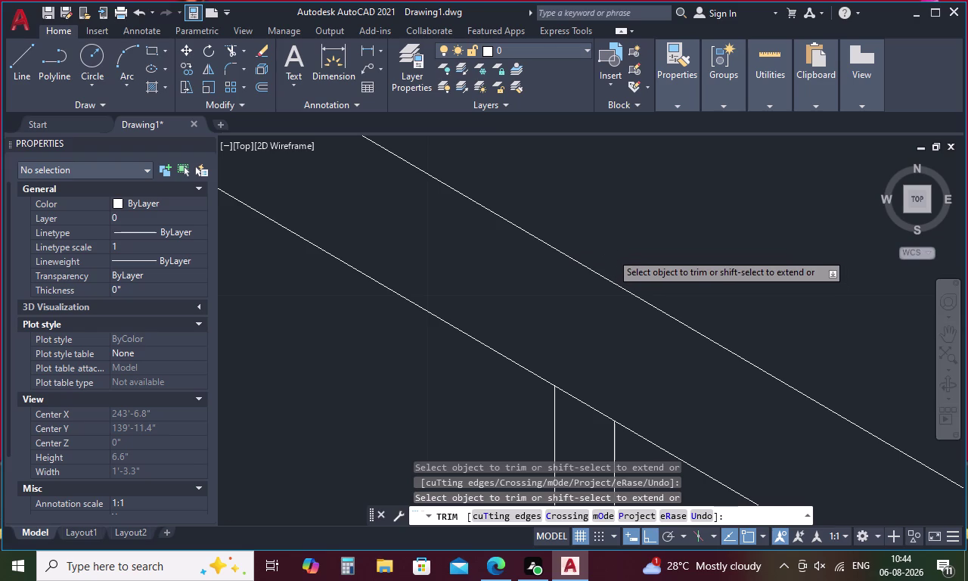
scroll(up, 3)
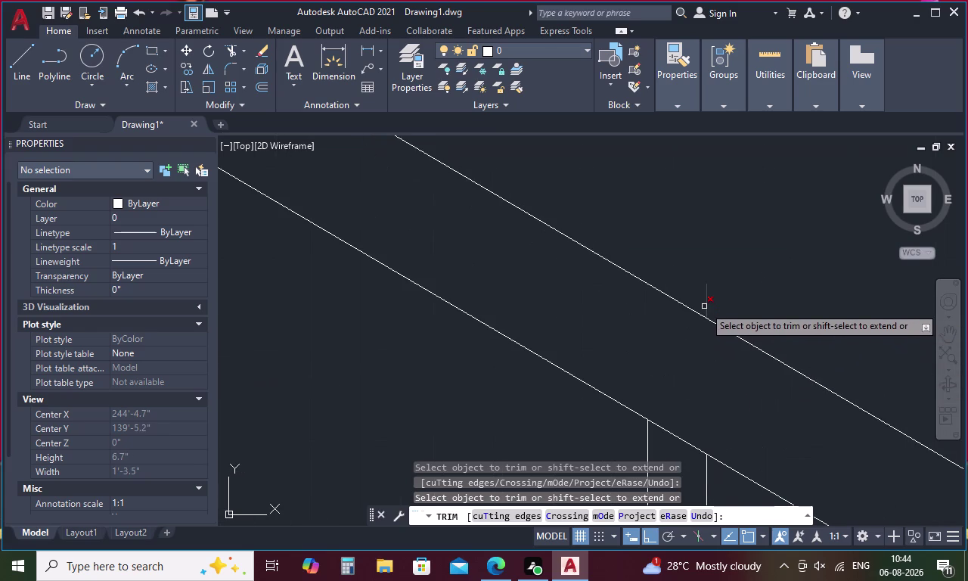
click(703, 303)
click(707, 303)
scroll(down, 3)
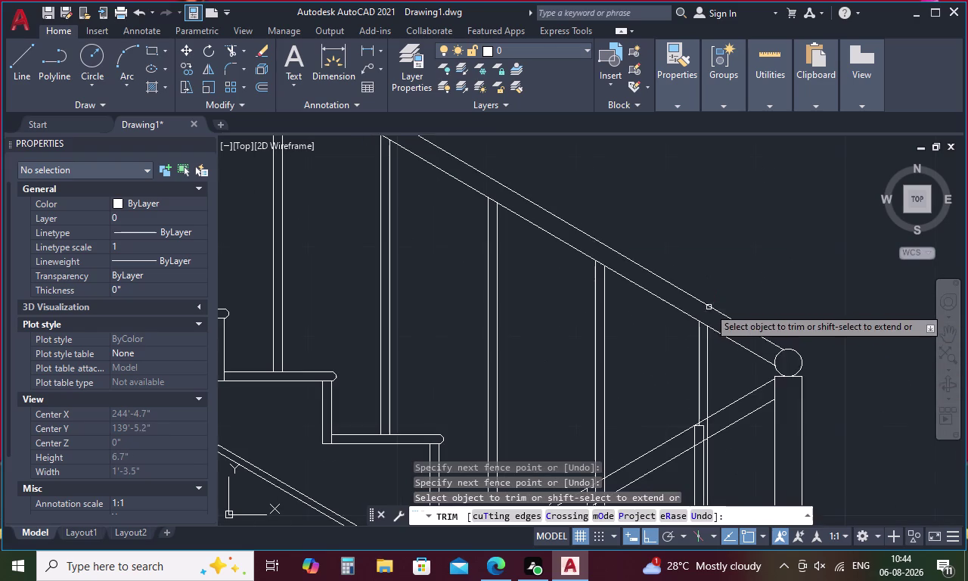
click(707, 428)
Trim the baluster pieces crossing the lower sloping handrail.
middle_drag(745, 438, 781, 367)
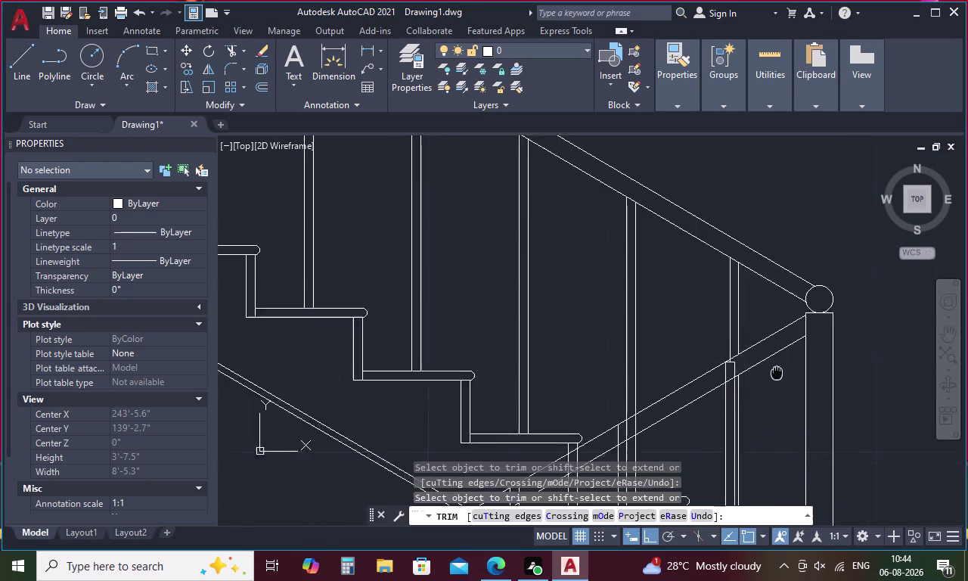
middle_drag(781, 368, 817, 349)
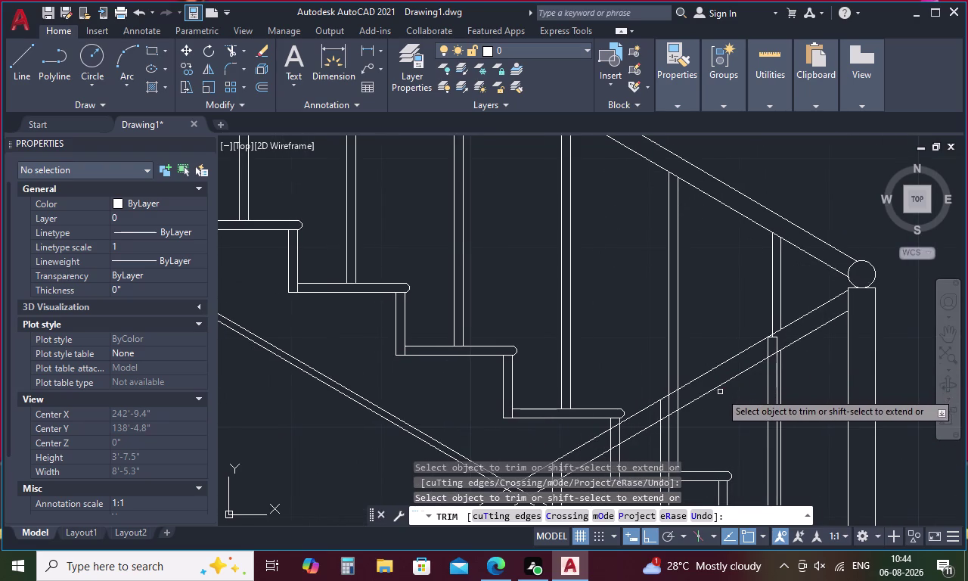
scroll(up, 3)
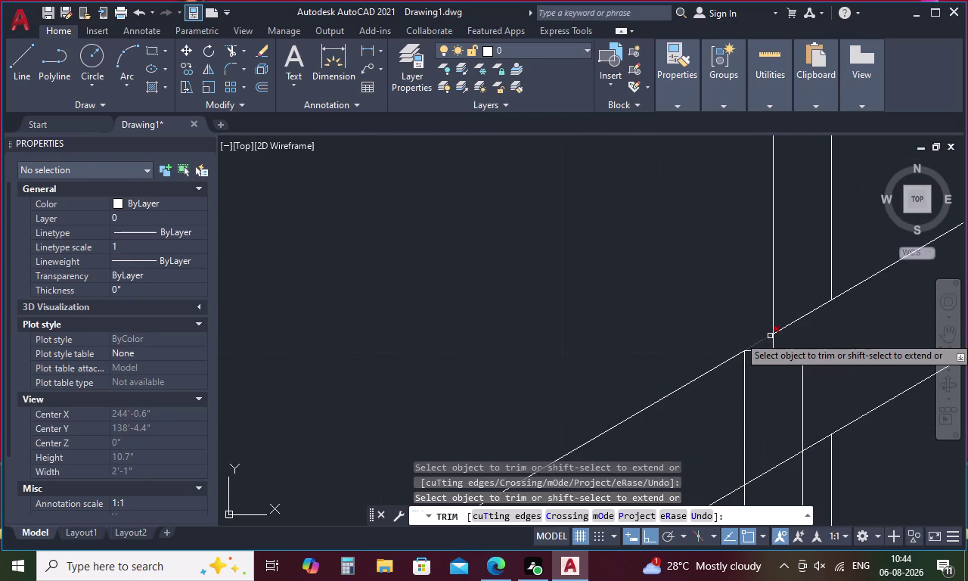
click(776, 343)
scroll(down, 3)
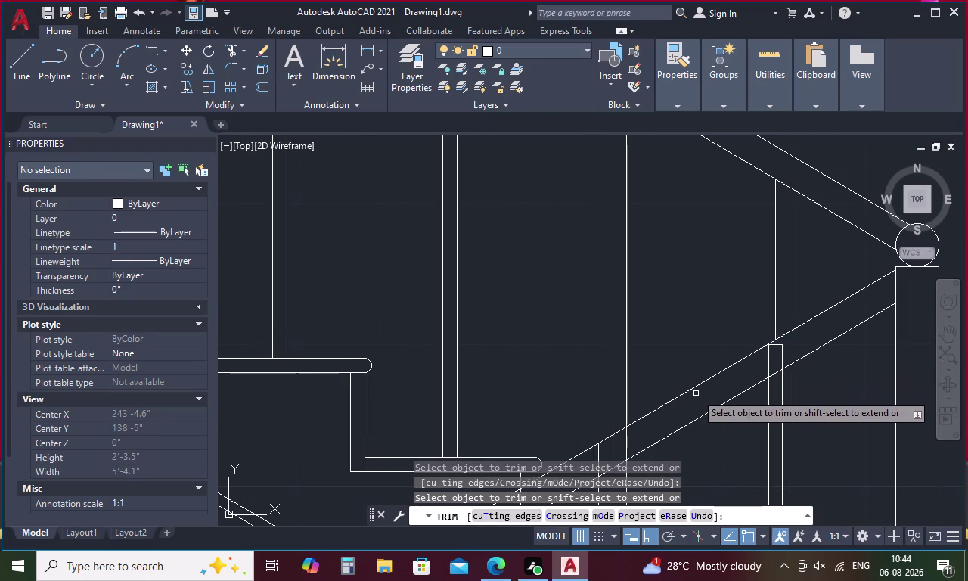
middle_drag(700, 391, 837, 305)
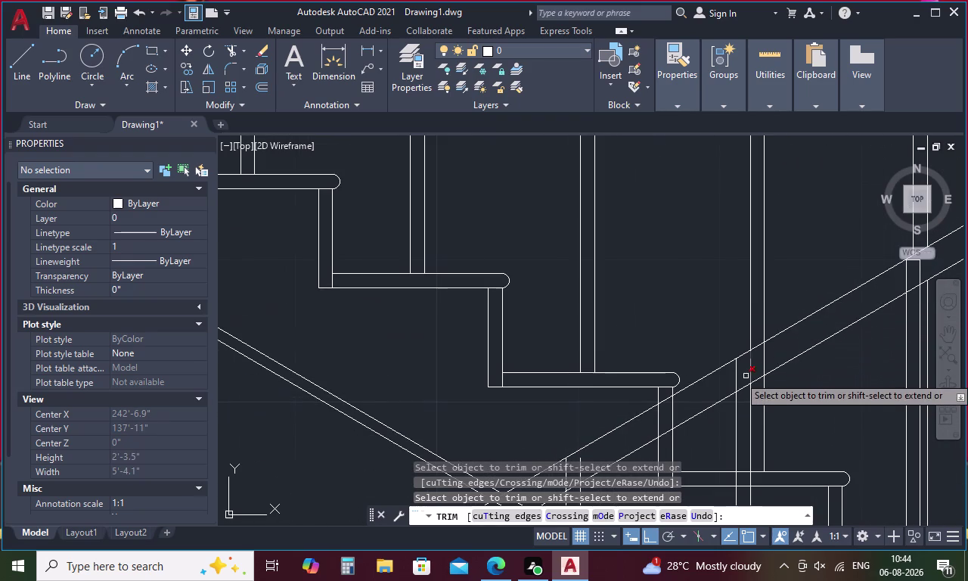
click(737, 379)
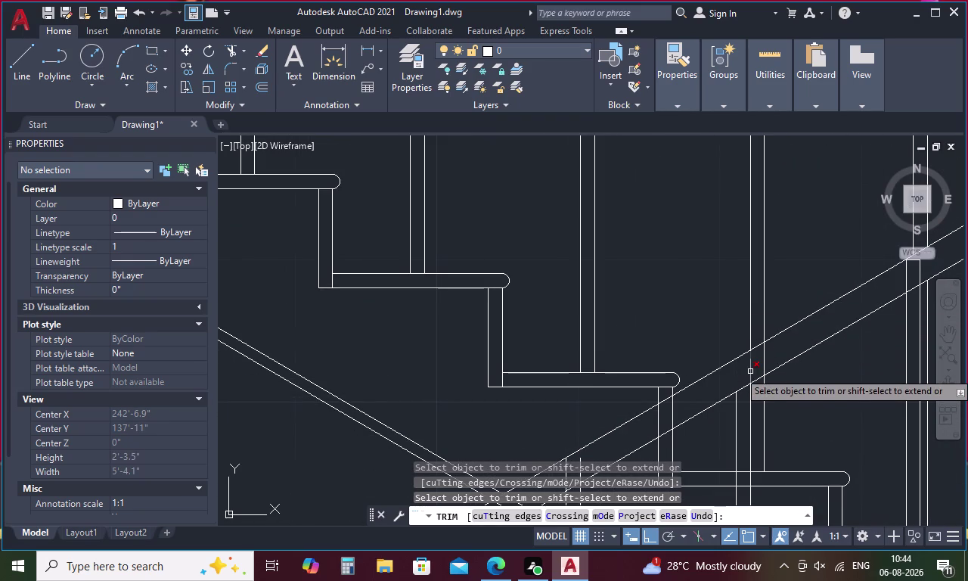
click(751, 371)
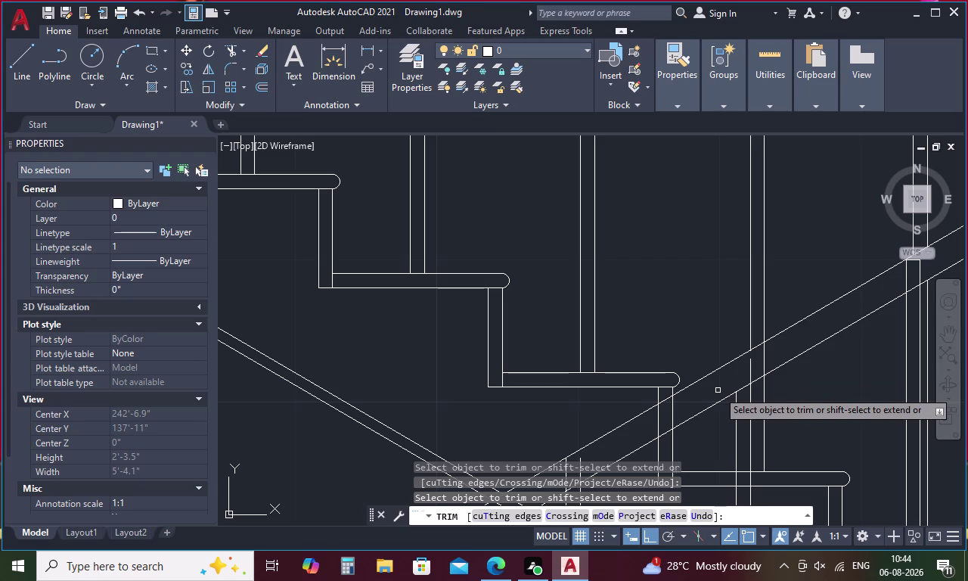
middle_drag(721, 390, 736, 373)
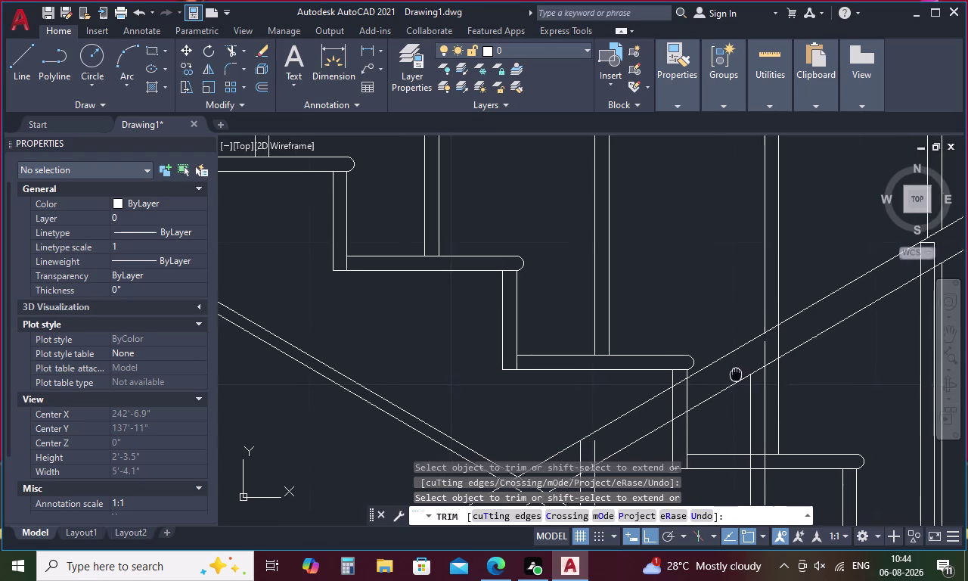
middle_drag(736, 373, 739, 370)
drag(804, 328, 758, 354)
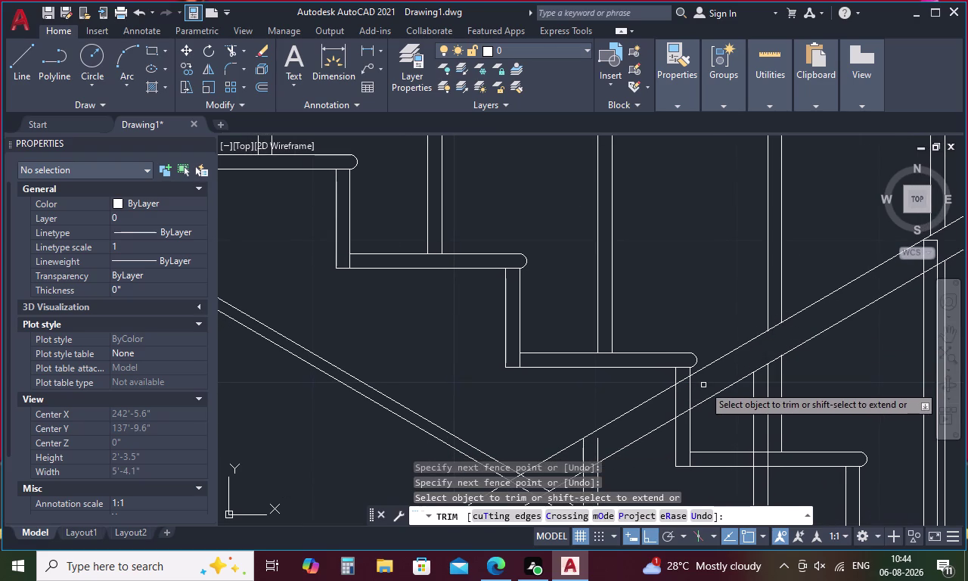
drag(703, 385, 655, 407)
Cut away the overlapping lines where the handrails meet.
middle_drag(655, 407, 817, 294)
drag(802, 310, 745, 336)
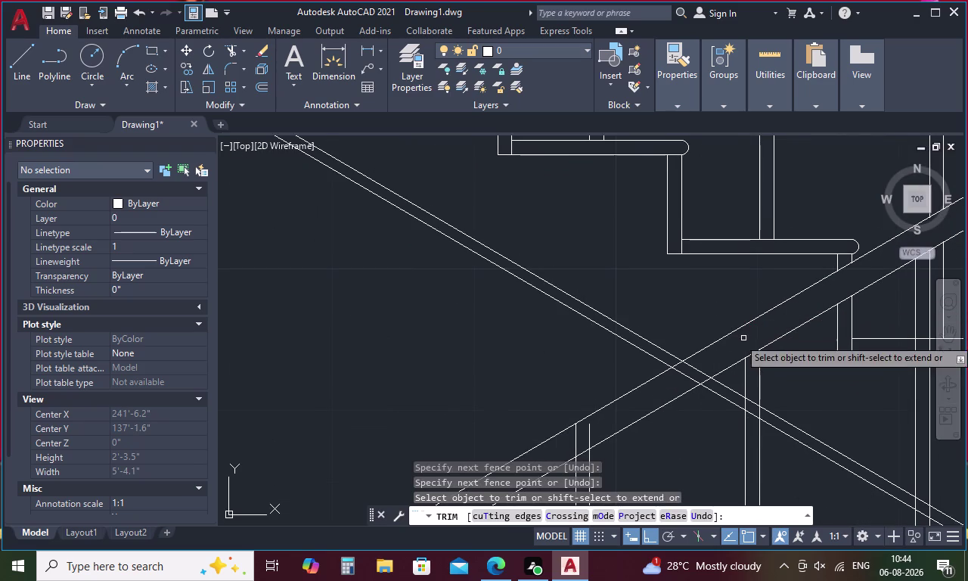
drag(734, 342, 675, 383)
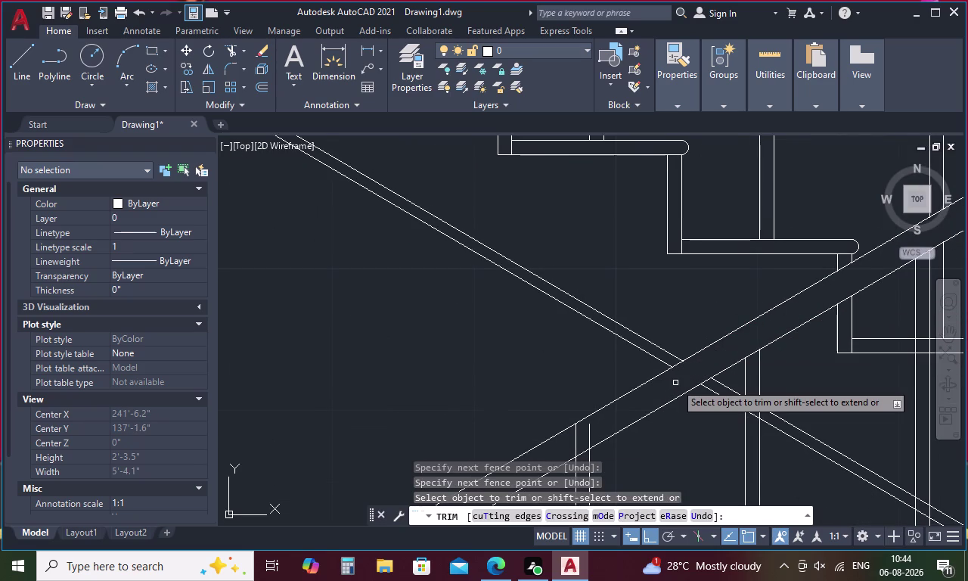
drag(629, 403, 607, 413)
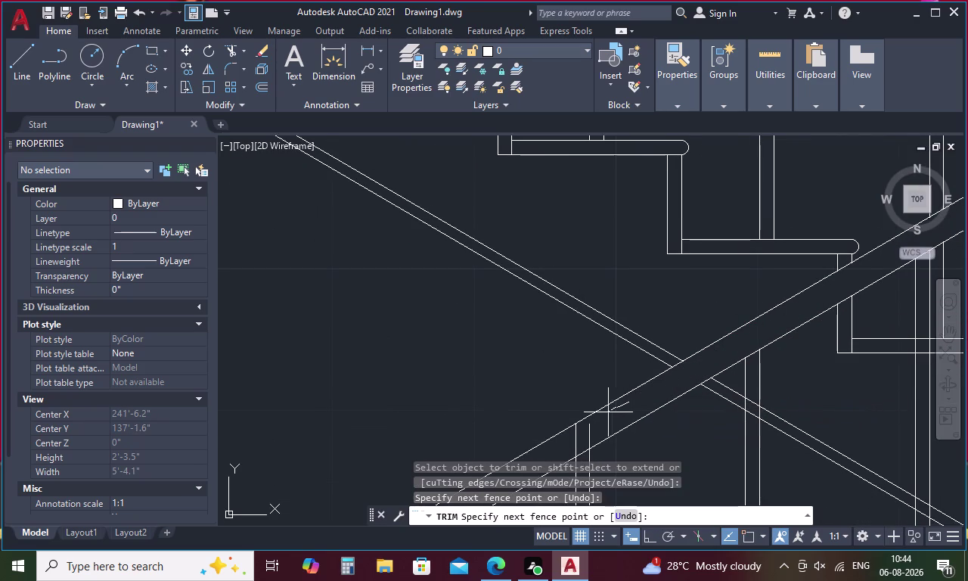
drag(608, 413, 565, 440)
drag(612, 425, 592, 435)
drag(592, 435, 588, 437)
scroll(down, 3)
middle_drag(596, 430, 705, 251)
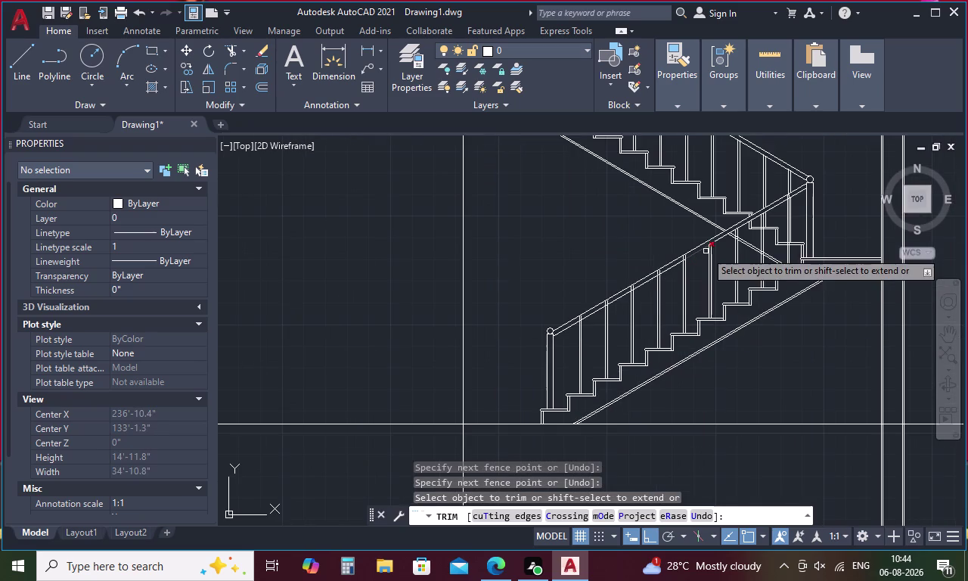
Trim the remaining baluster ends inside the handrail near the newel post, then end TRIM.
scroll(up, 3)
drag(723, 190, 683, 207)
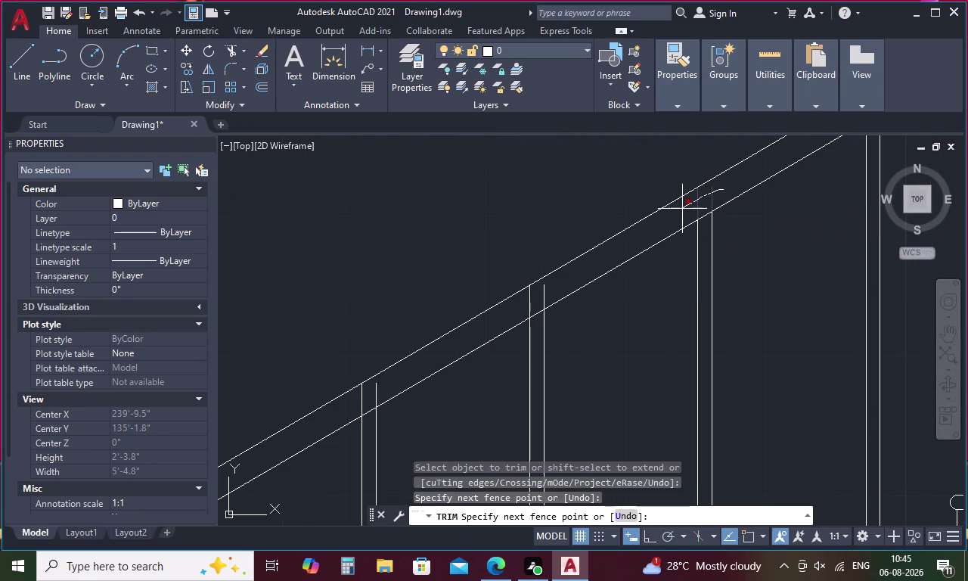
drag(684, 207, 485, 318)
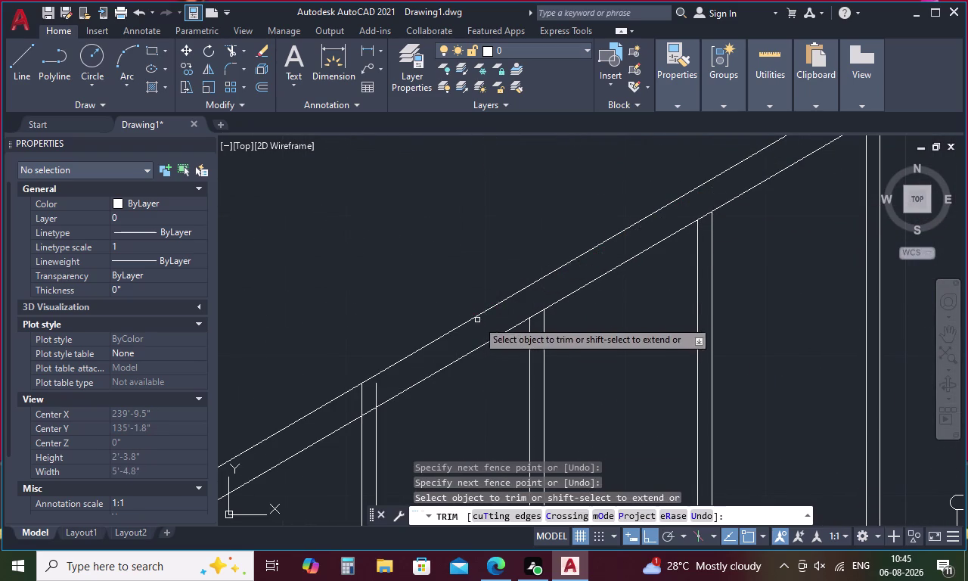
drag(394, 383, 342, 397)
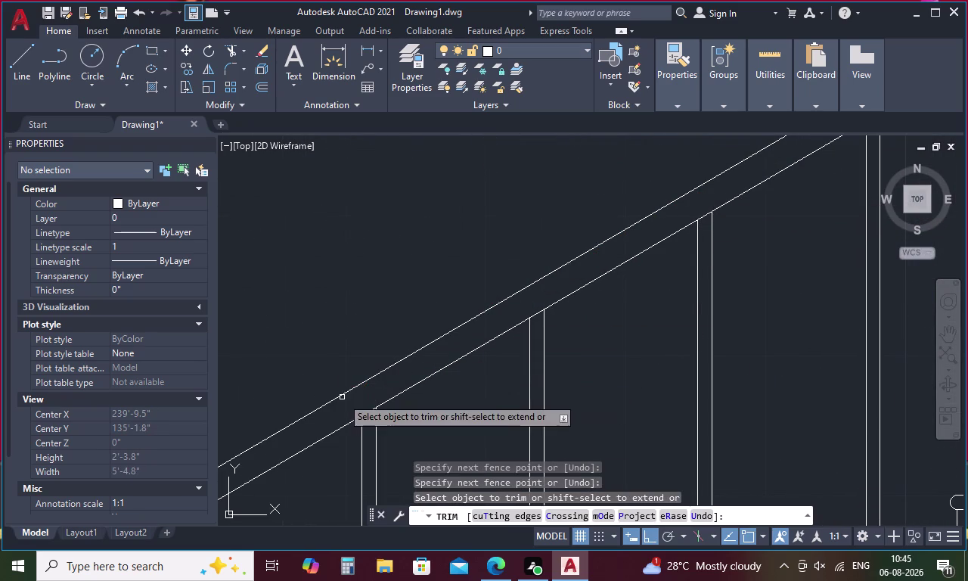
scroll(down, 3)
middle_drag(364, 380, 463, 316)
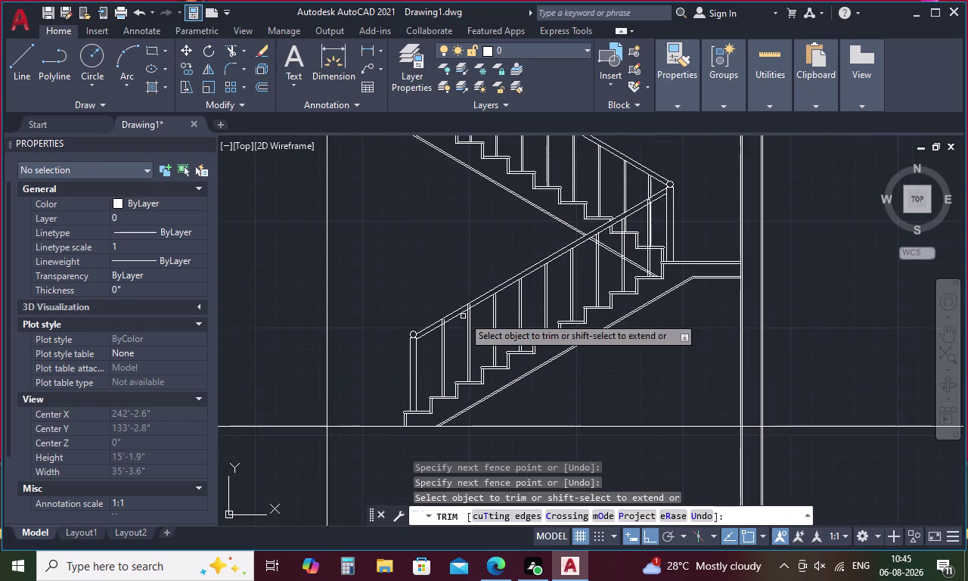
scroll(up, 3)
drag(519, 244, 427, 292)
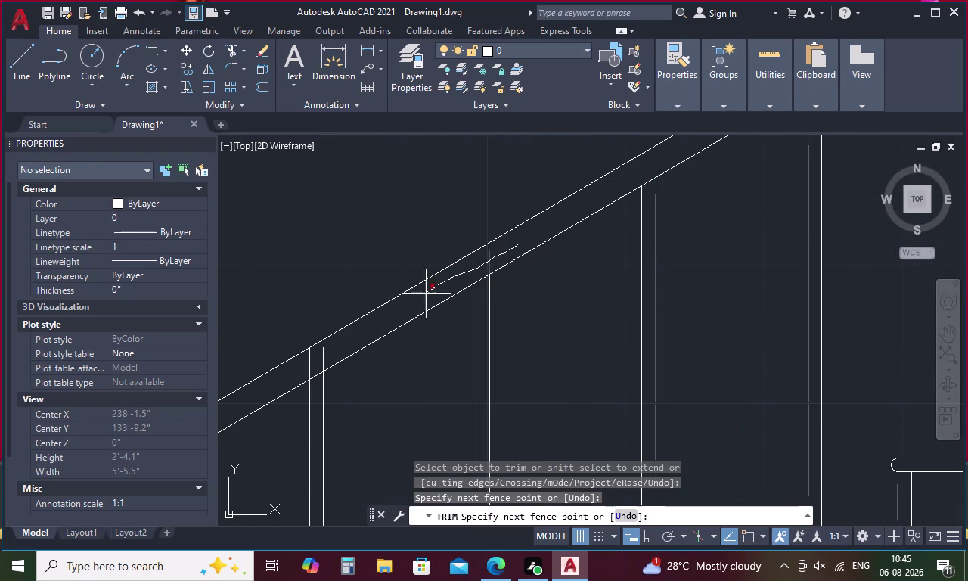
drag(428, 293, 353, 328)
drag(340, 343, 294, 368)
scroll(down, 3)
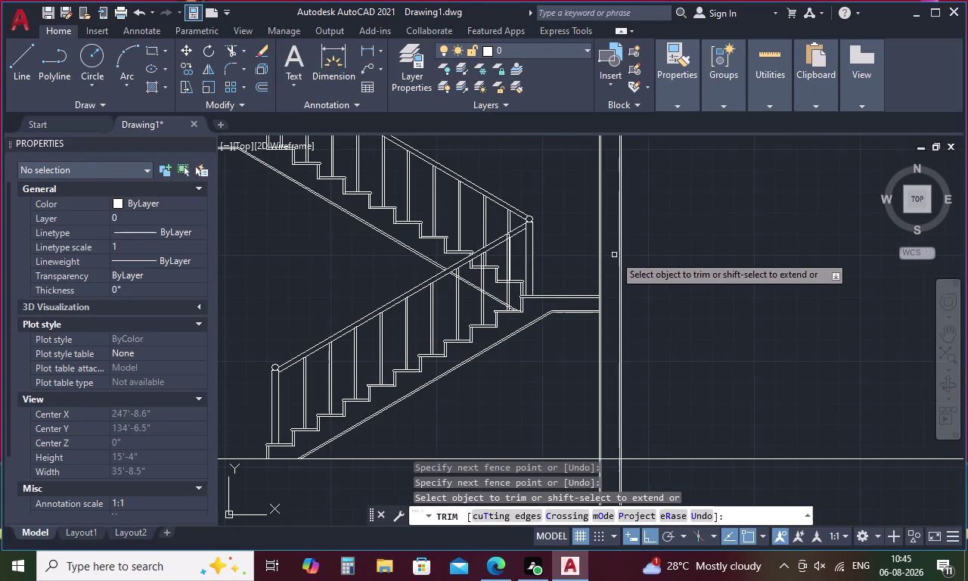
scroll(up, 3)
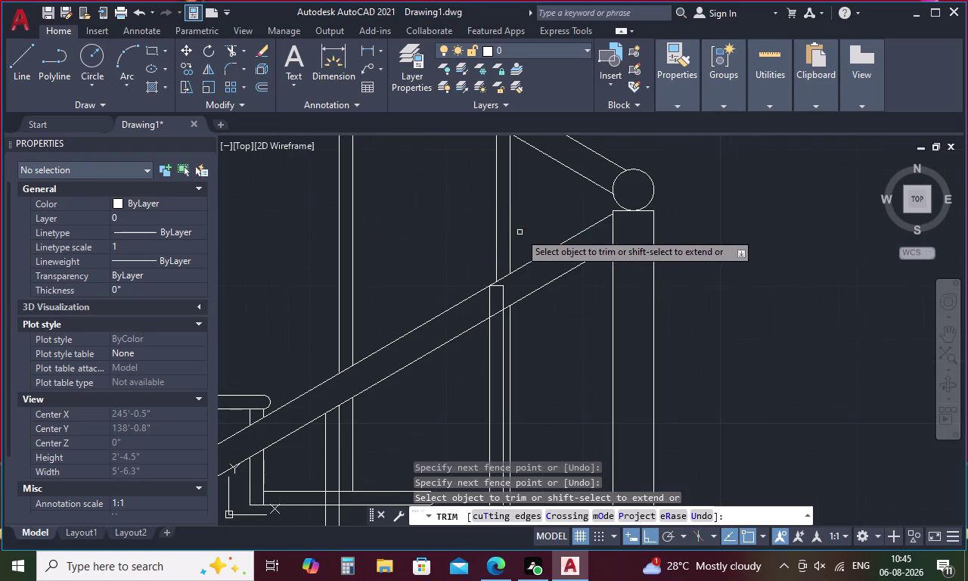
drag(524, 279, 478, 304)
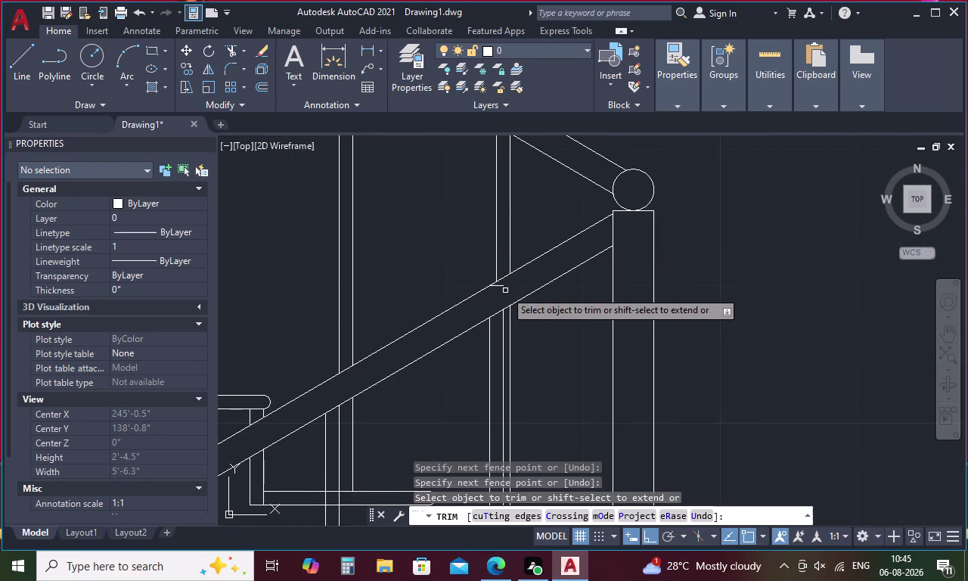
click(502, 287)
key(Escape)
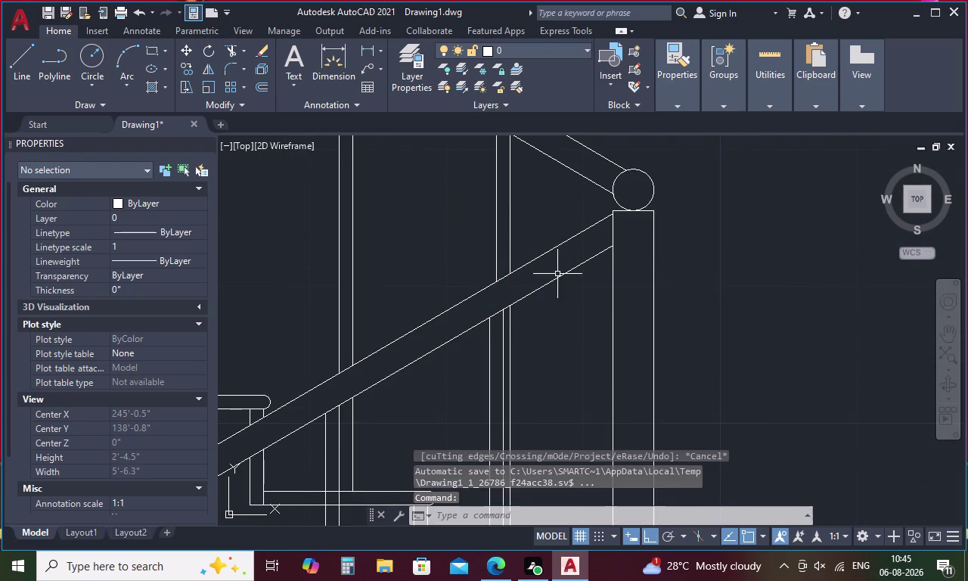
scroll(down, 3)
scroll(down, 3)
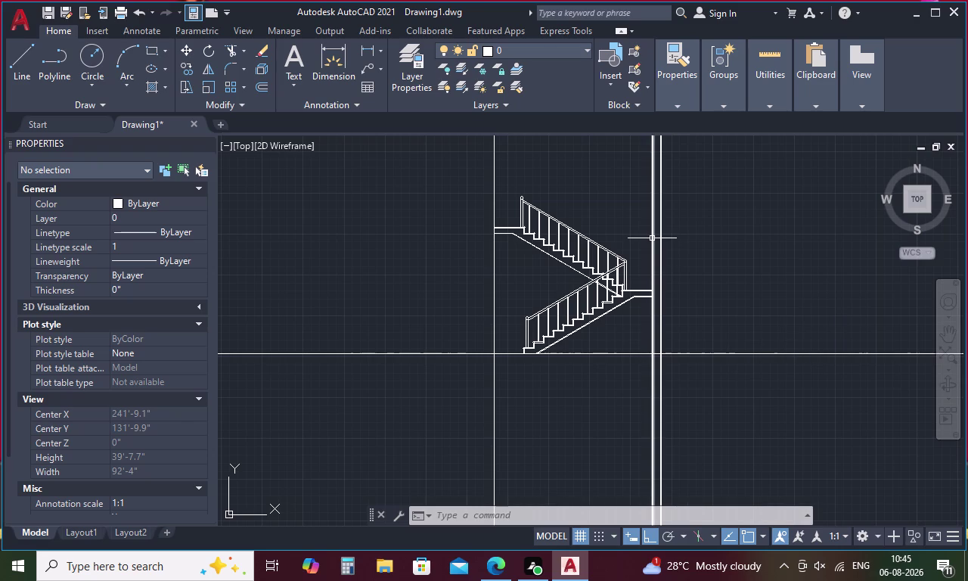
scroll(up, 3)
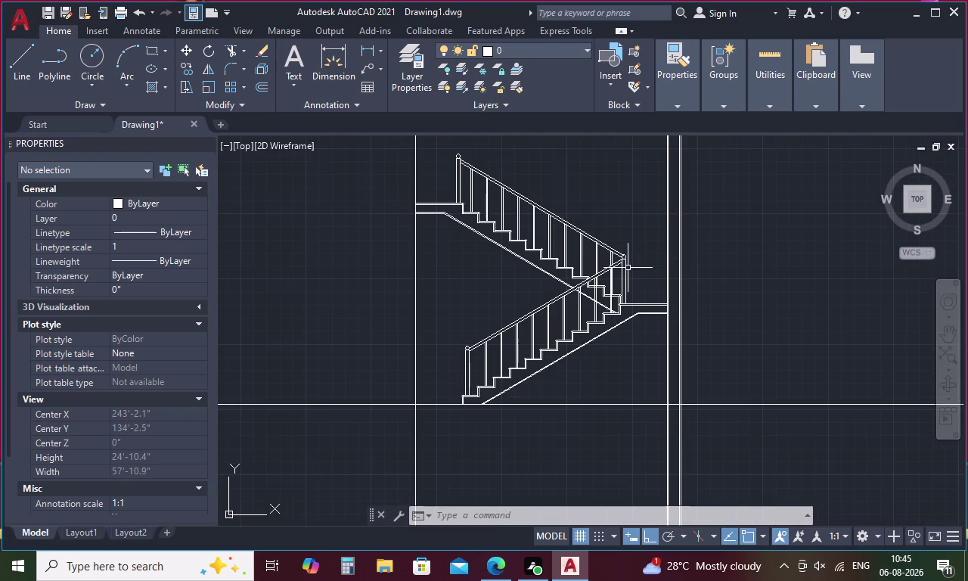
scroll(up, 3)
scroll(up, 3)
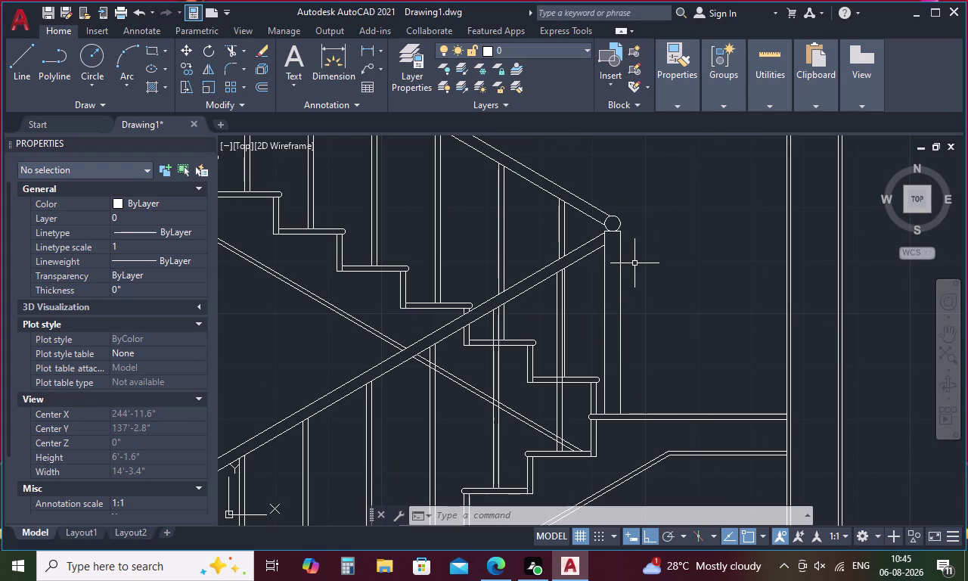
scroll(down, 3)
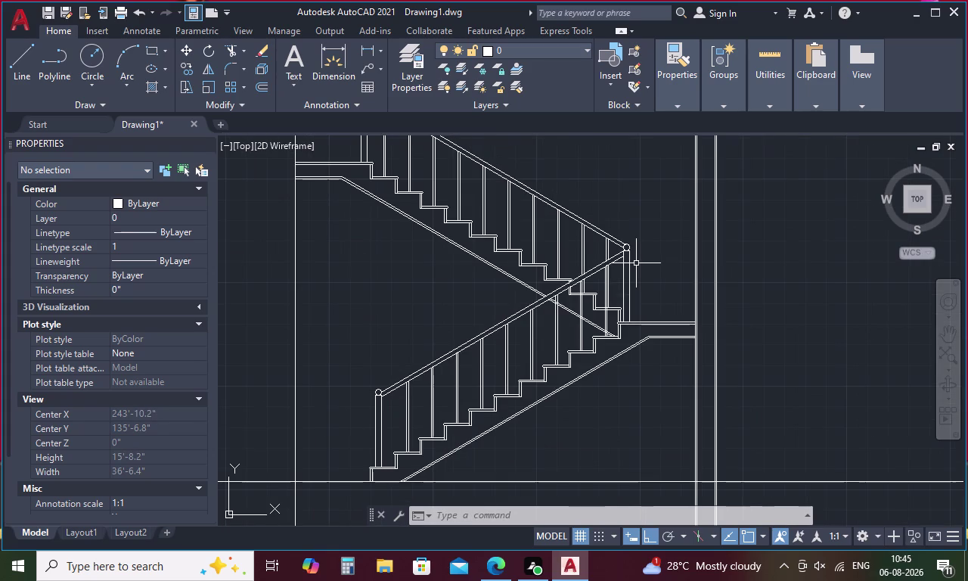
scroll(down, 3)
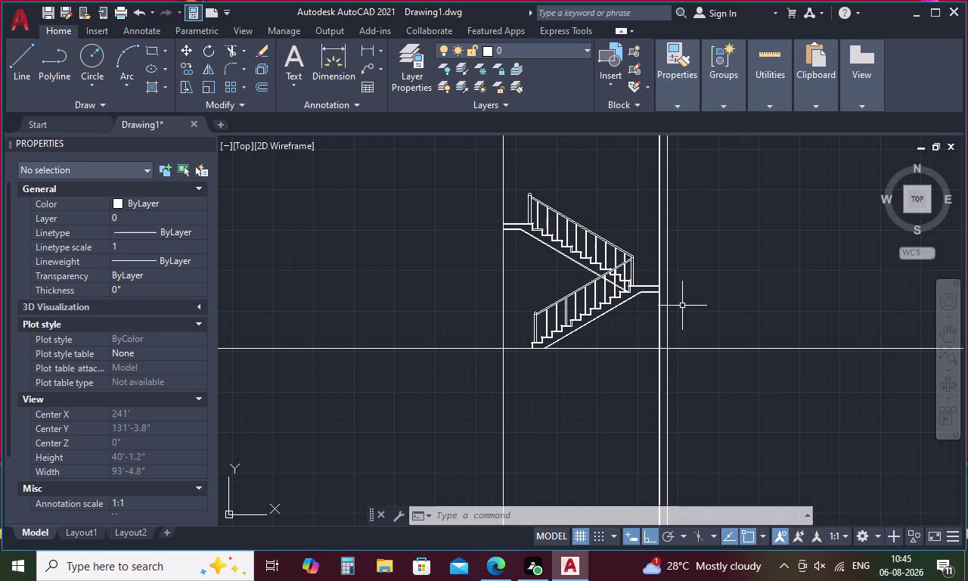
middle_drag(632, 209, 704, 443)
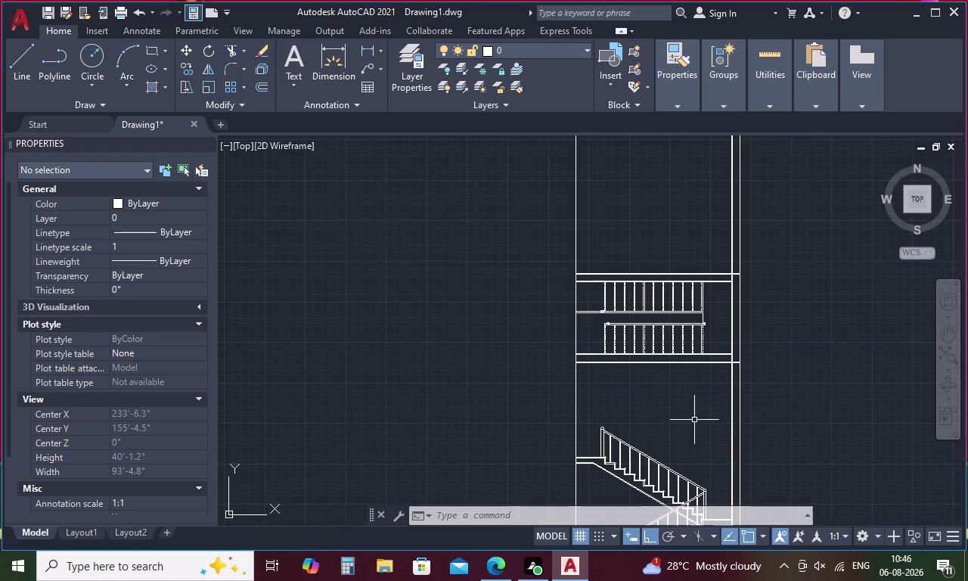
Try drawing a multiline text box in the first tread and entering 1.
key(Escape)
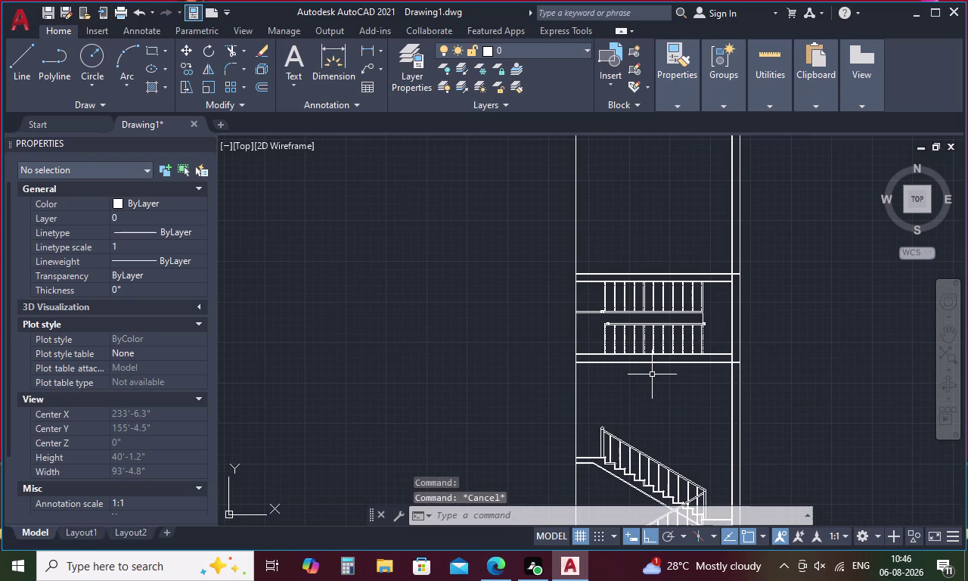
key(t)
key(space)
scroll(up, 3)
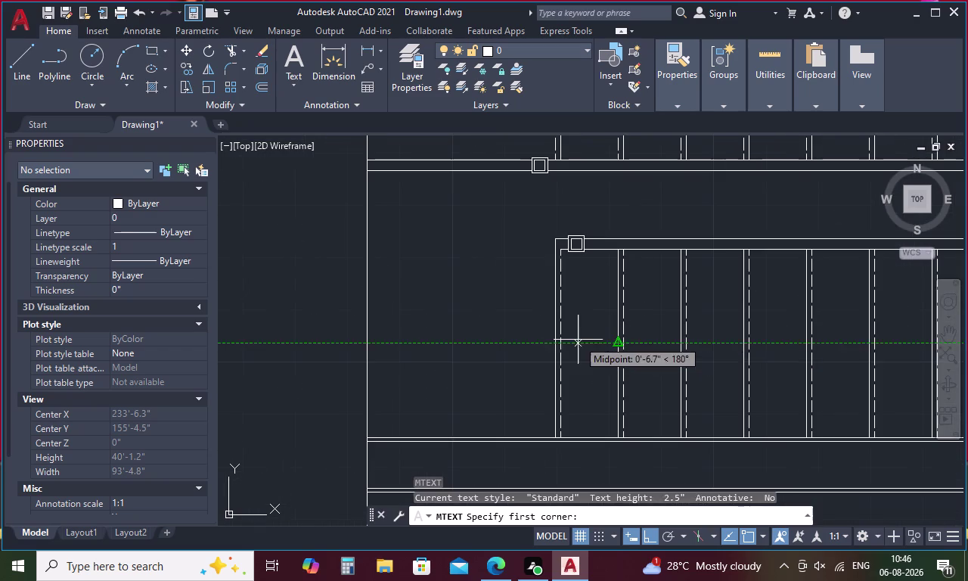
drag(572, 331, 602, 367)
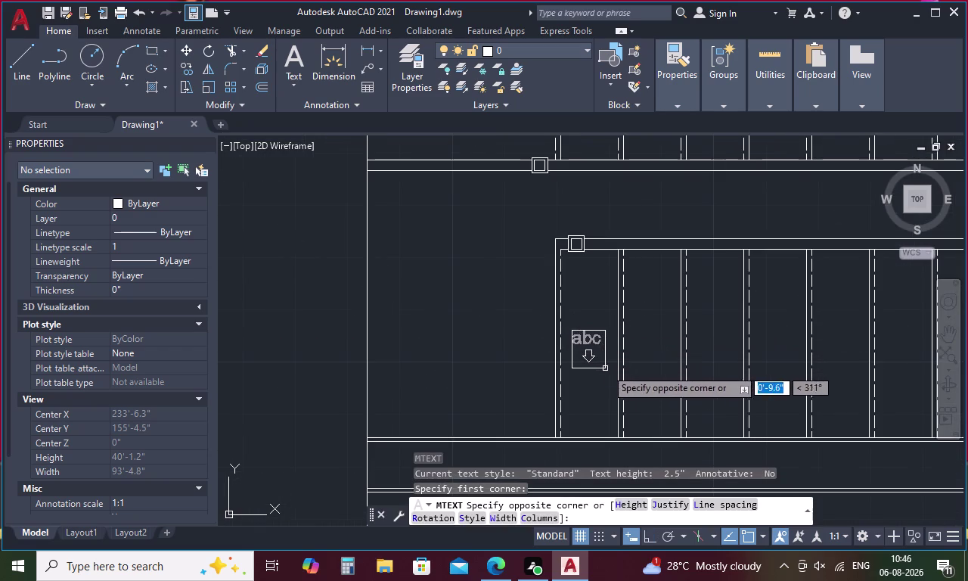
click(607, 368)
click(607, 367)
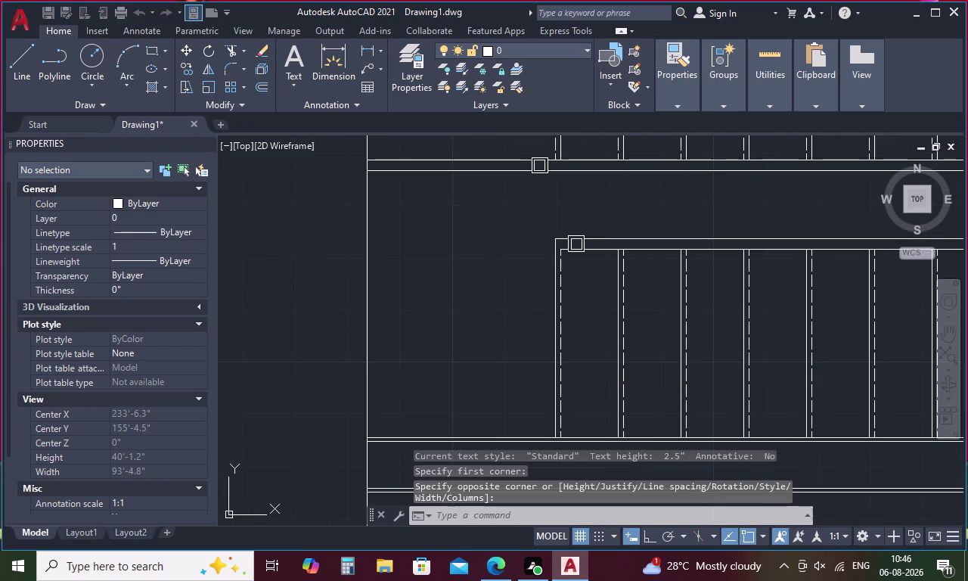
key(1)
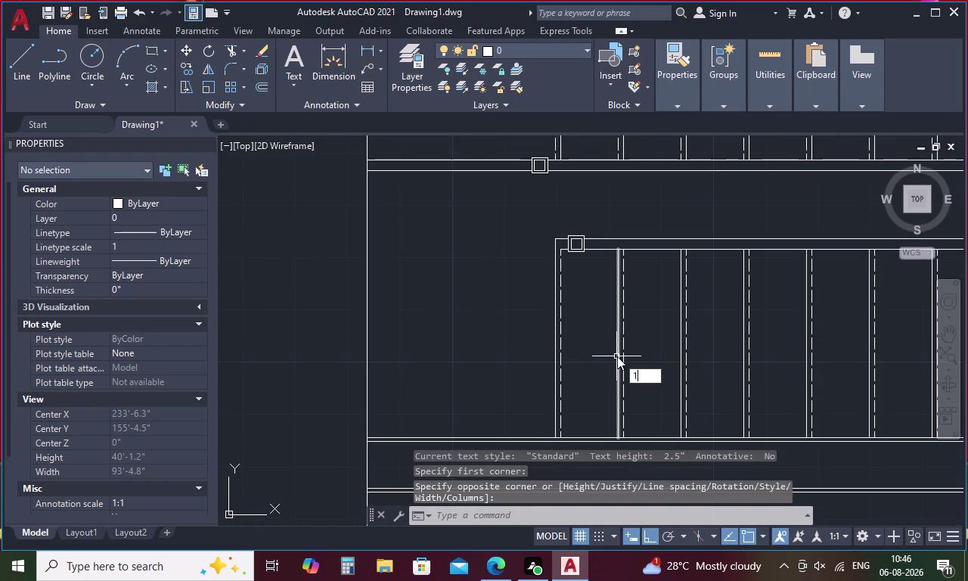
key(space)
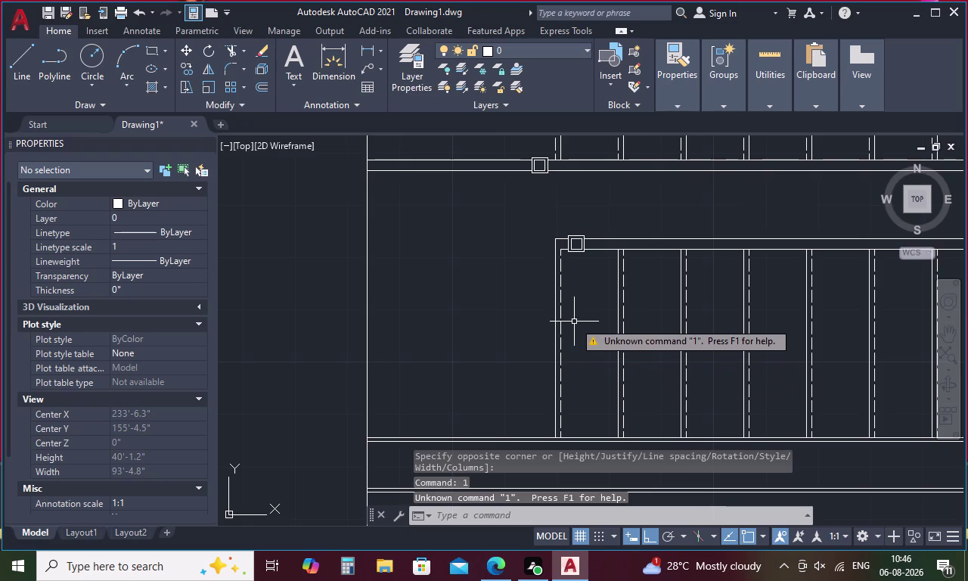
Rerun MTEXT and place the step number '1' in the first tread.
key(Escape)
key(t)
key(space)
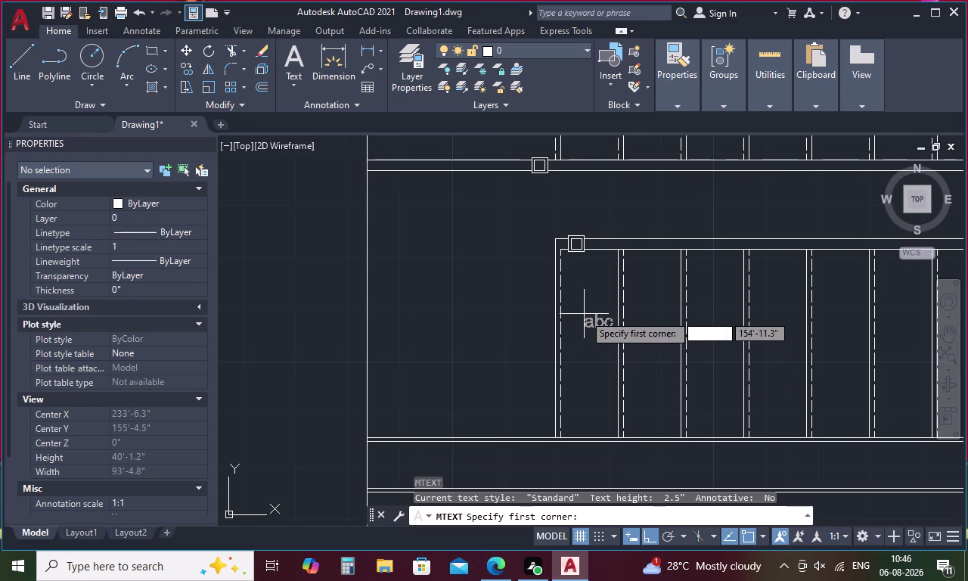
drag(573, 285, 601, 297)
click(601, 296)
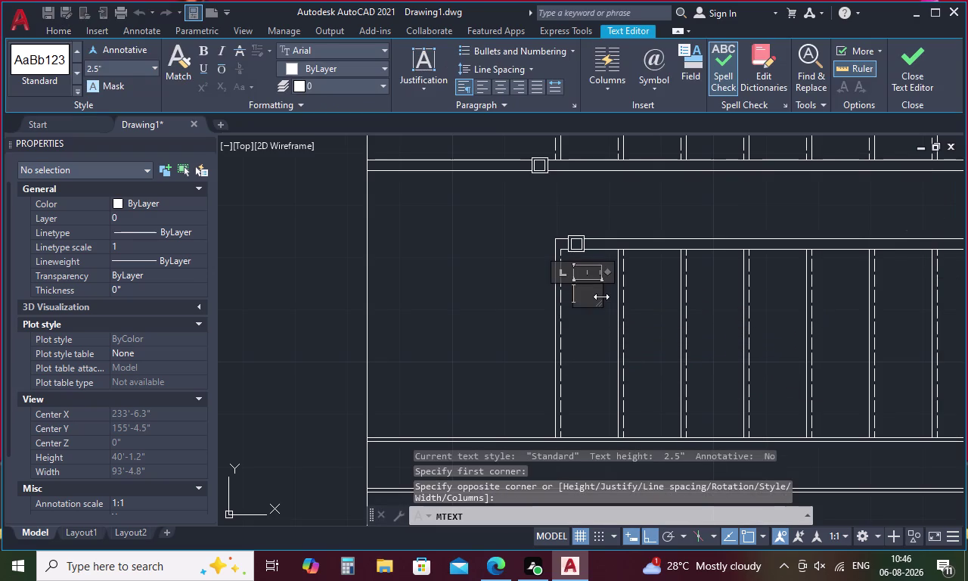
text(1)
key(space)
click(513, 304)
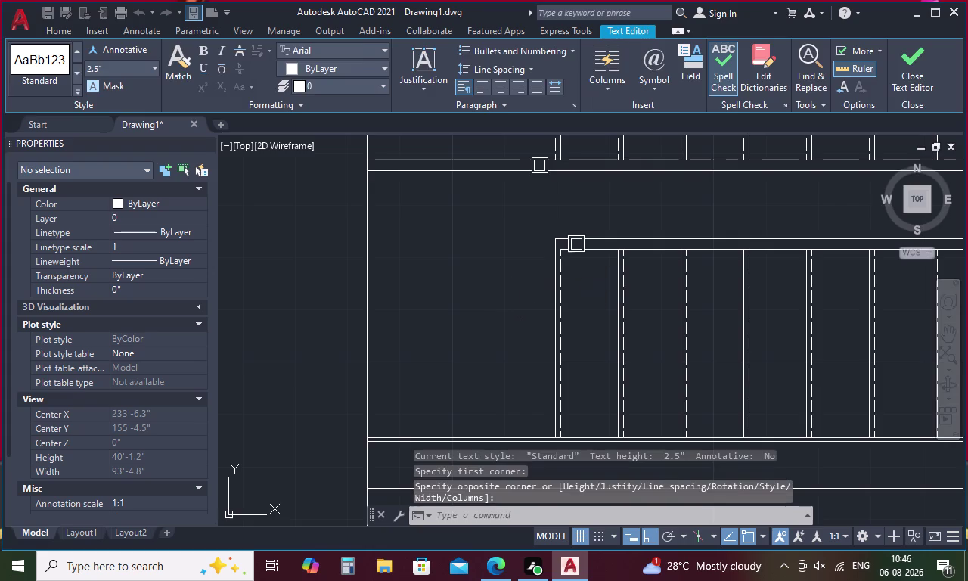
Select the '1' label and start moving it into position.
click(576, 288)
right_click(576, 288)
click(651, 288)
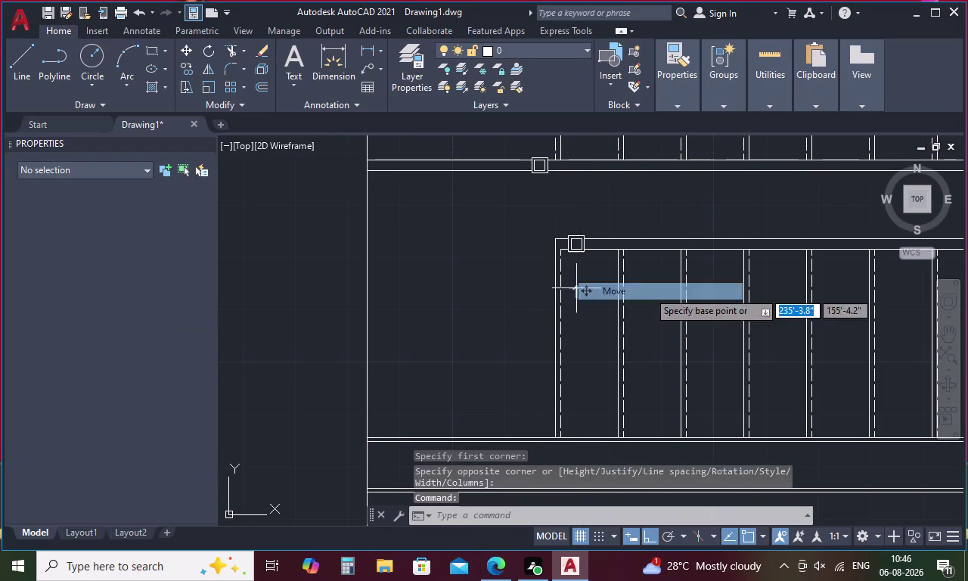
key(m)
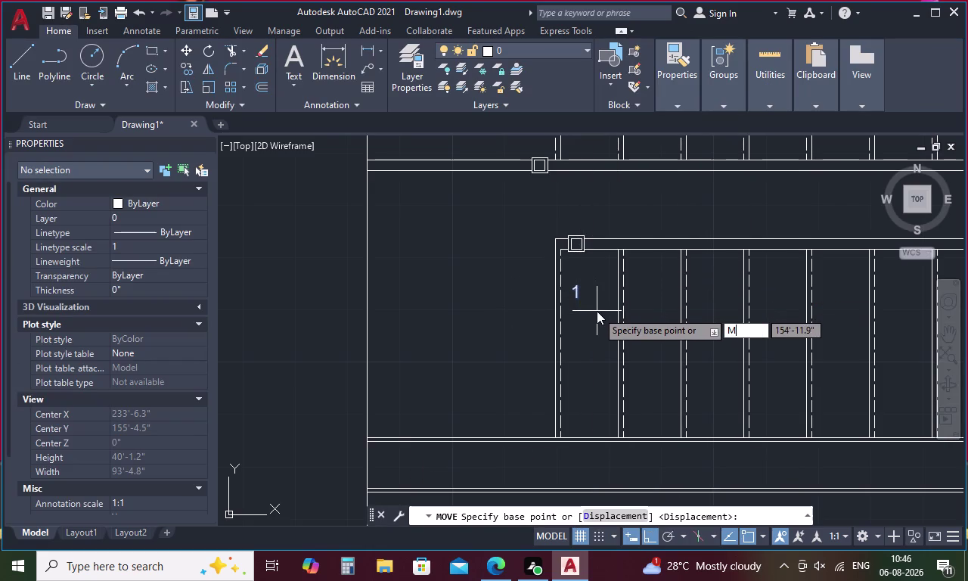
key(BackSpace)
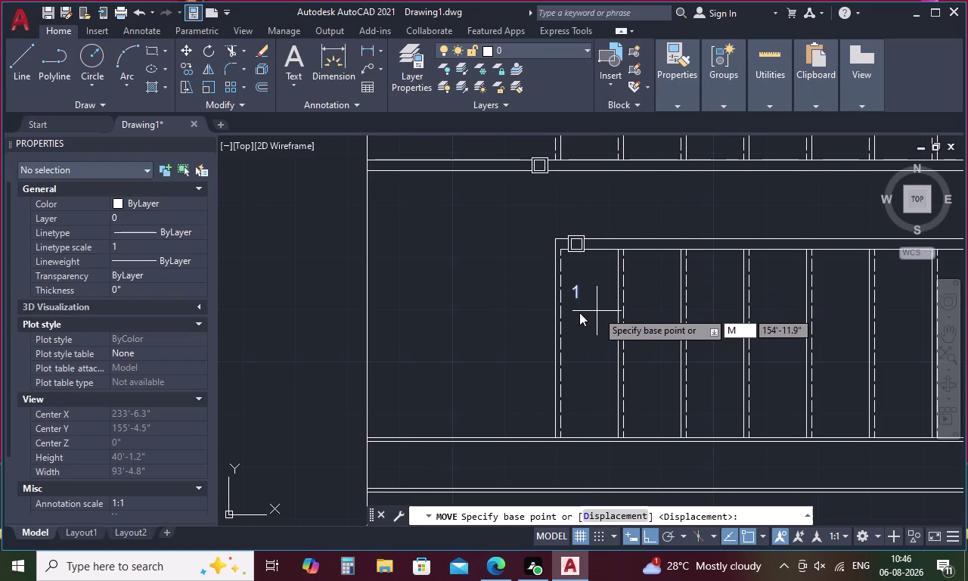